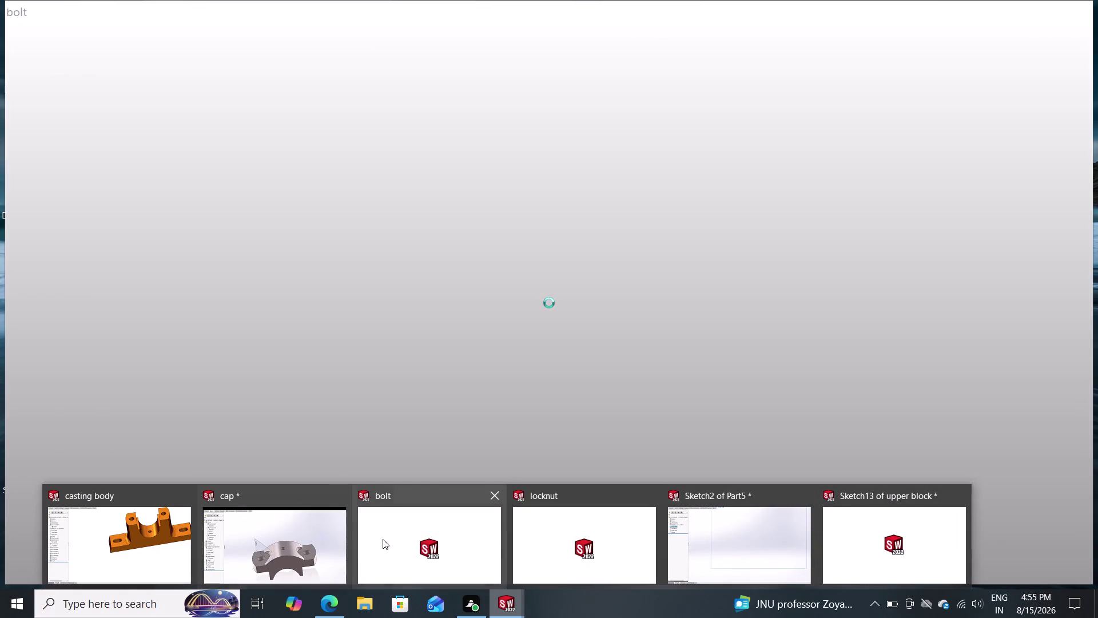
Switch from the Part5 sketch to the 'Sketch13 of upper block' window via the taskbar.
click(722, 534)
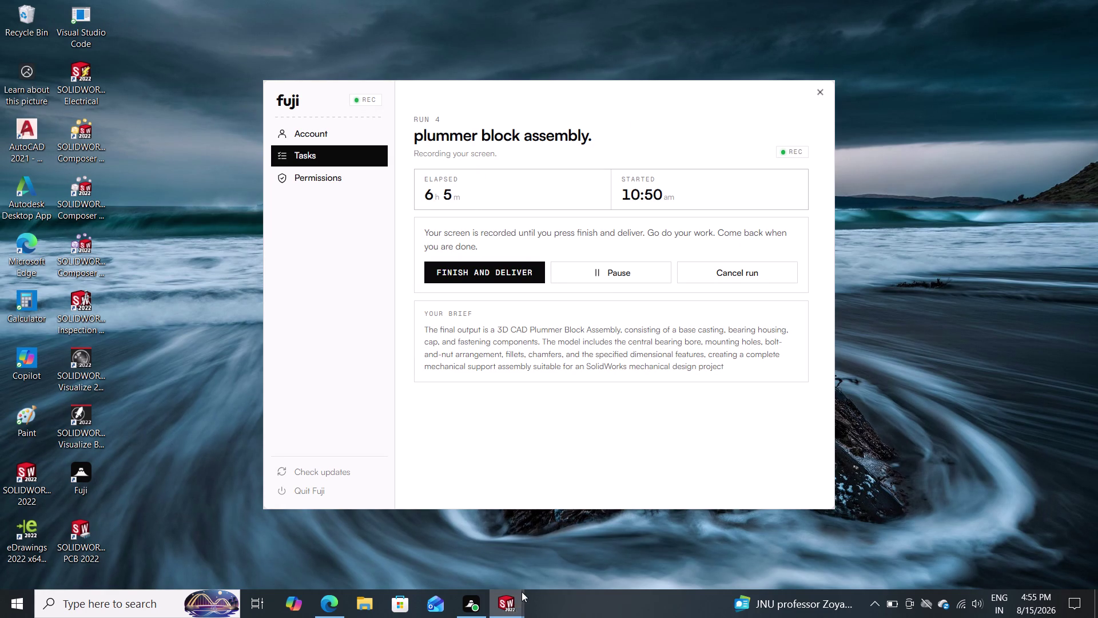
click(509, 603)
double_click(747, 533)
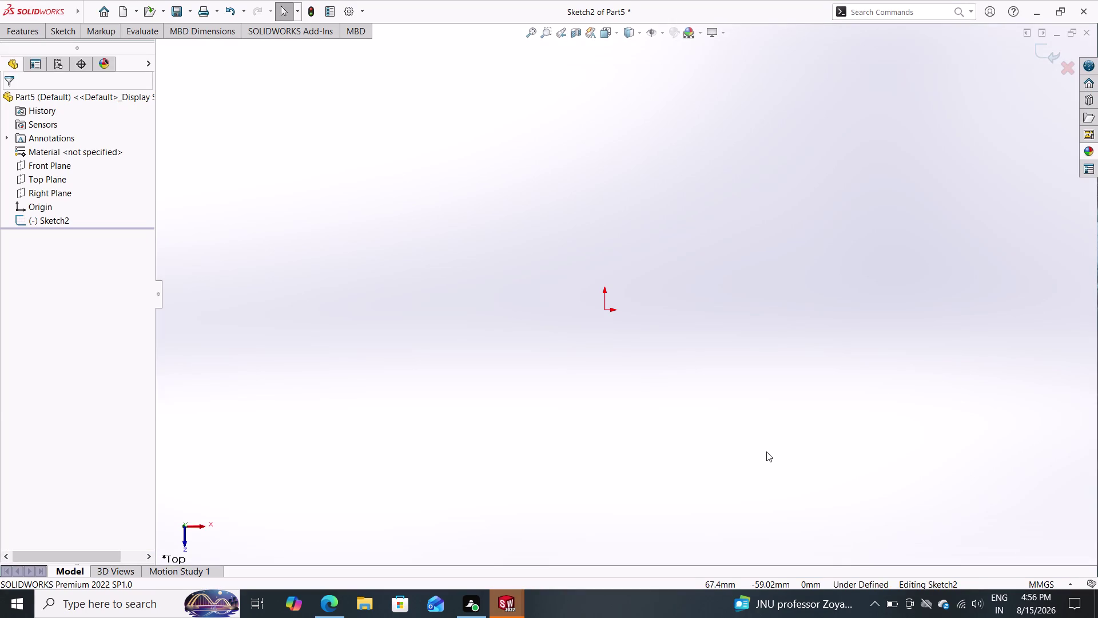
click(525, 612)
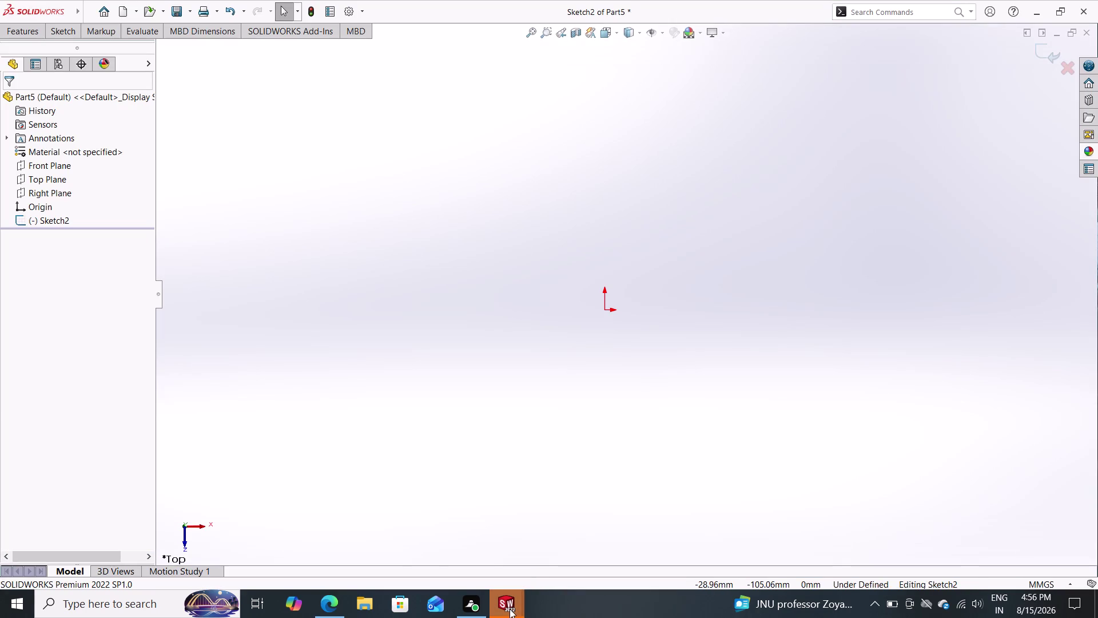
click(510, 608)
click(706, 545)
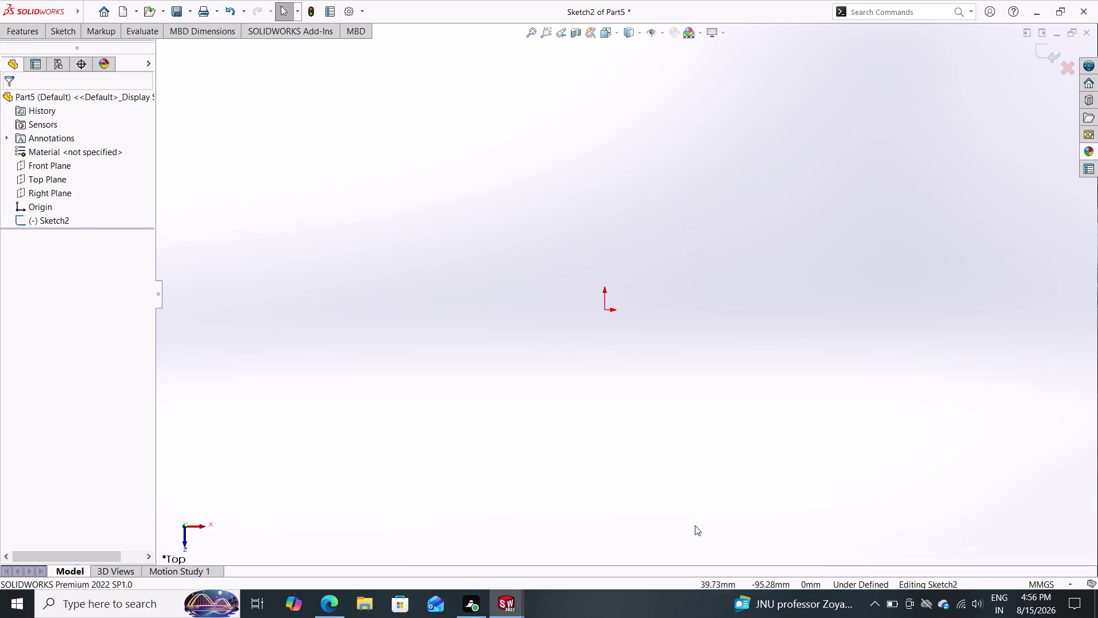
scroll(down, 3)
scroll(up, 3)
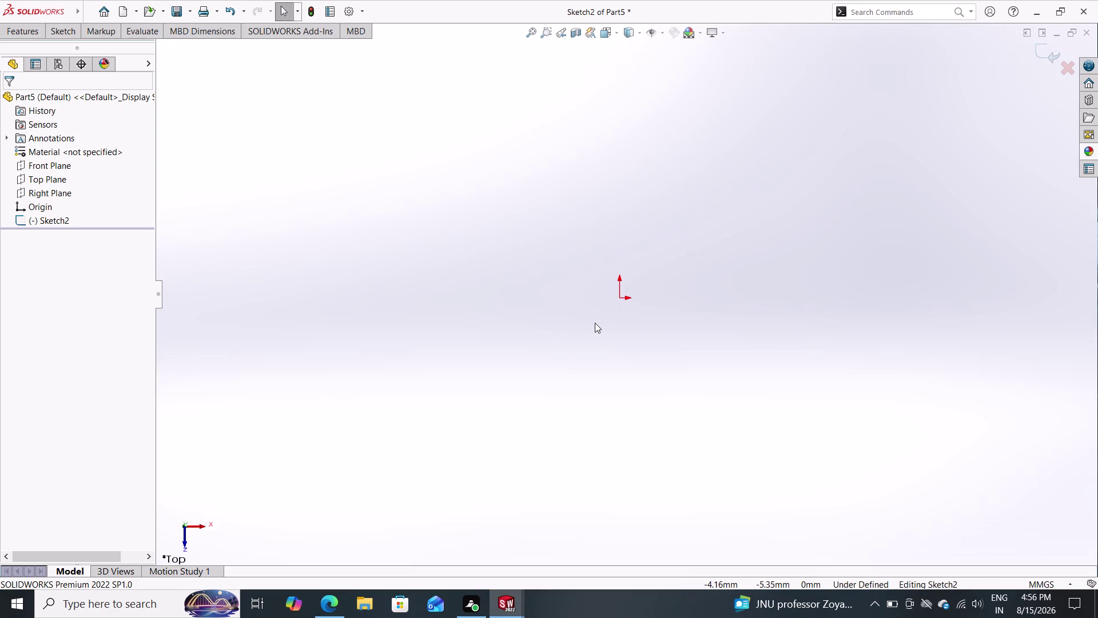
double_click(512, 610)
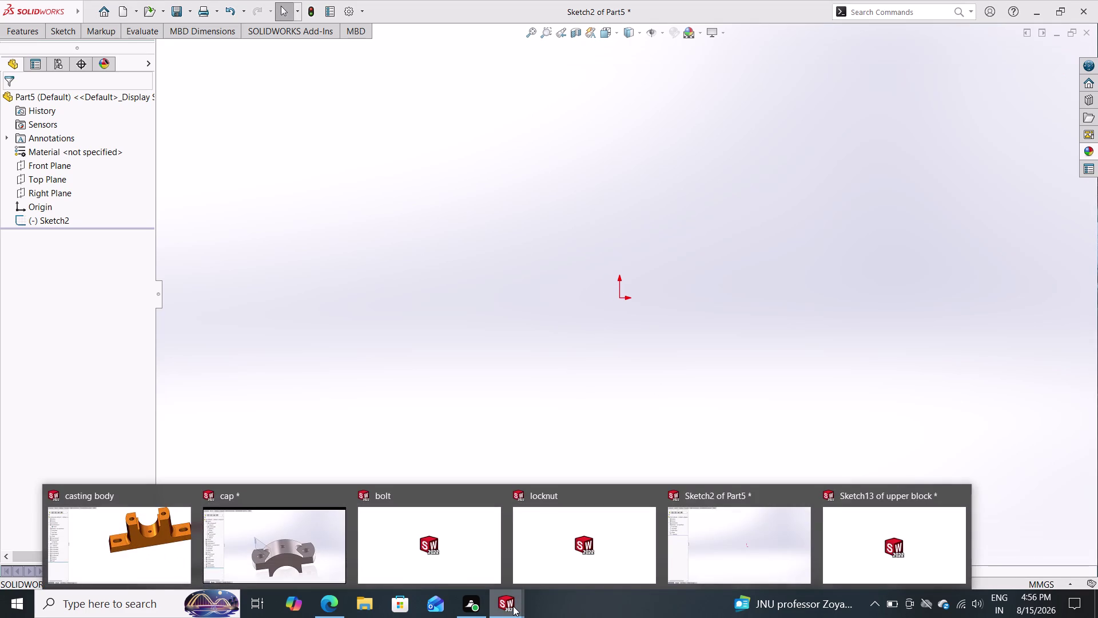
click(735, 523)
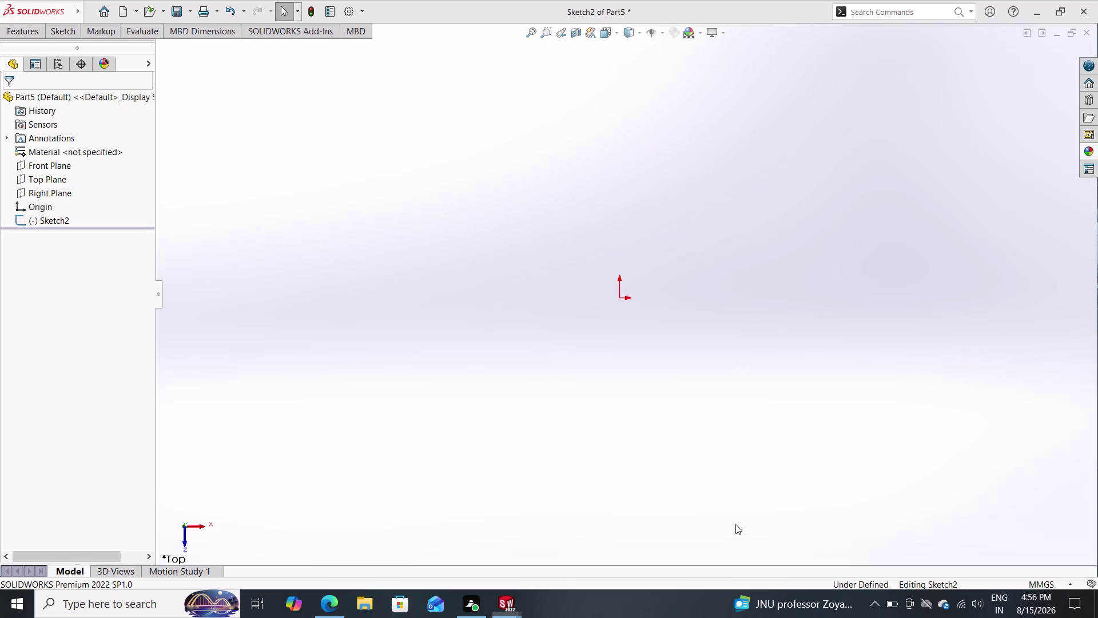
double_click(521, 603)
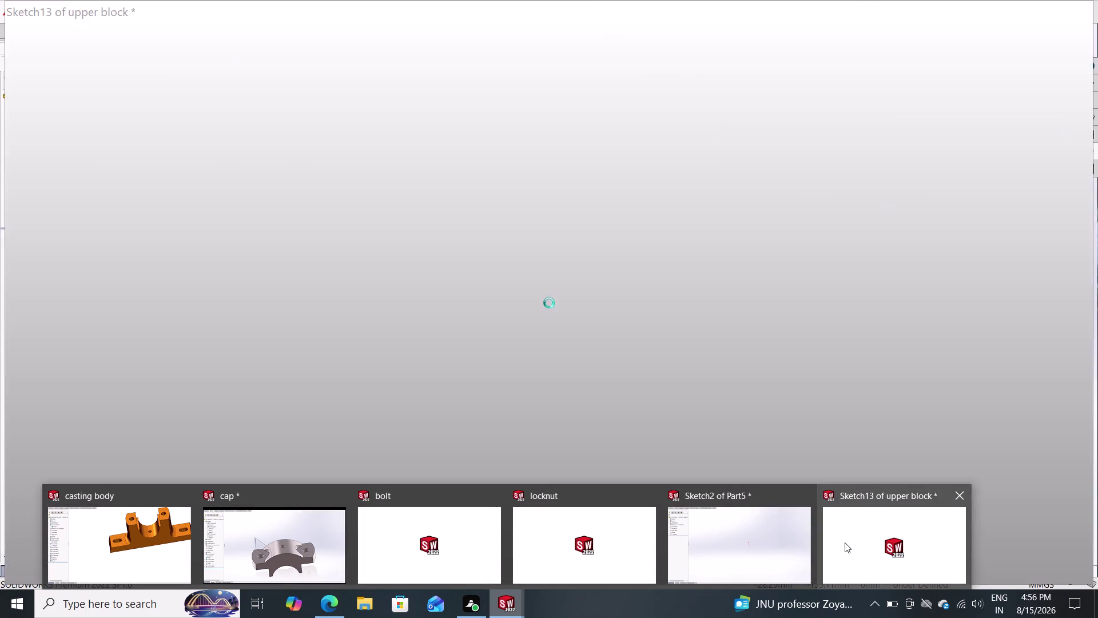
click(845, 542)
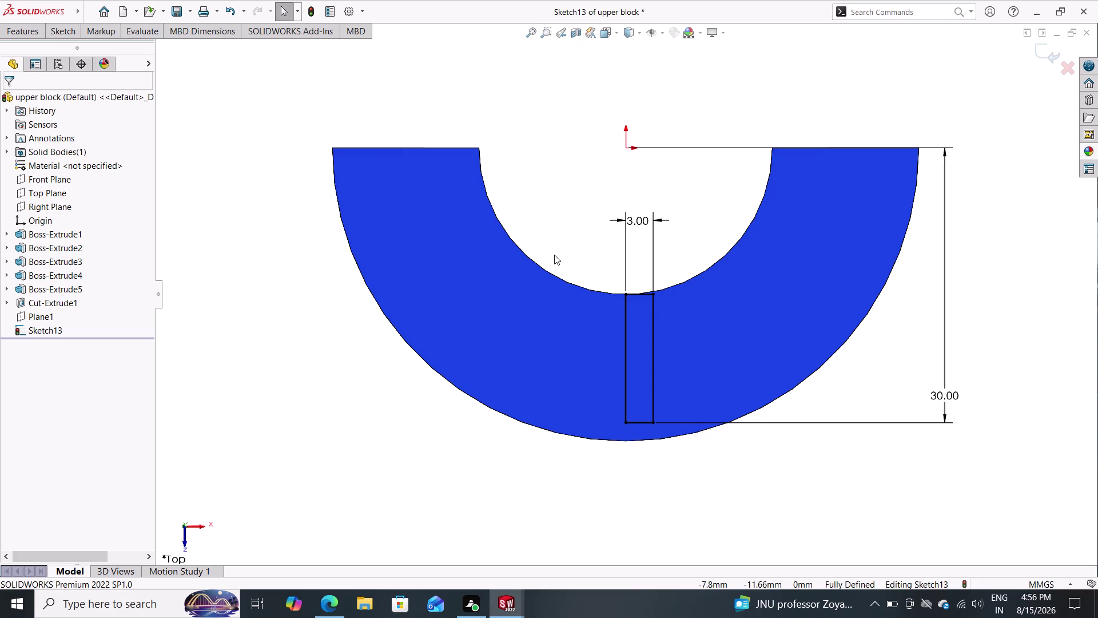
double_click(14, 30)
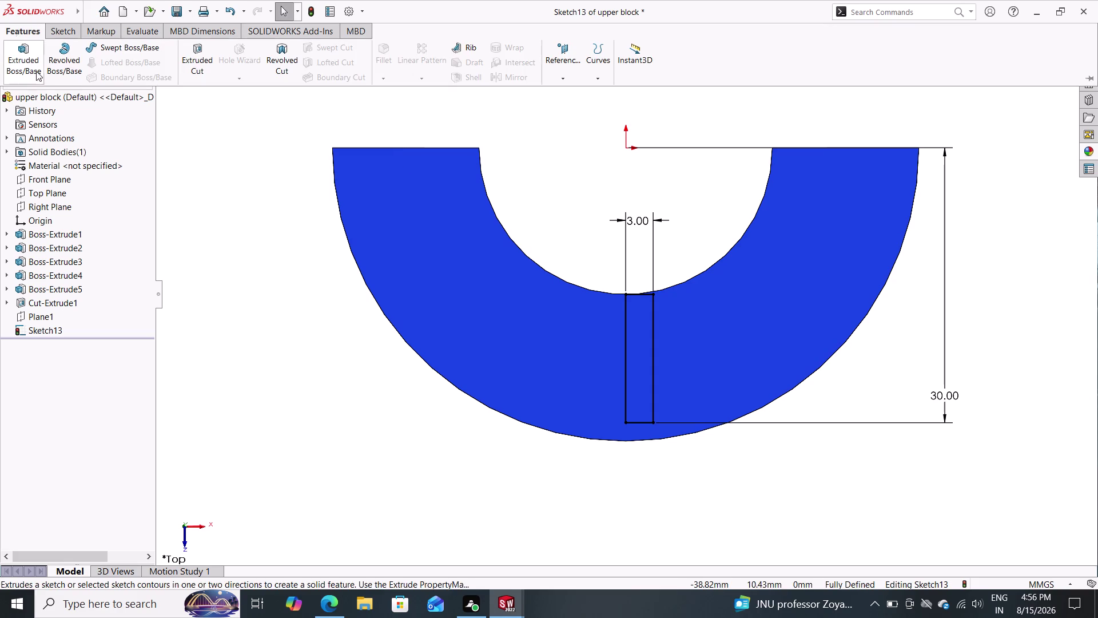
double_click(64, 63)
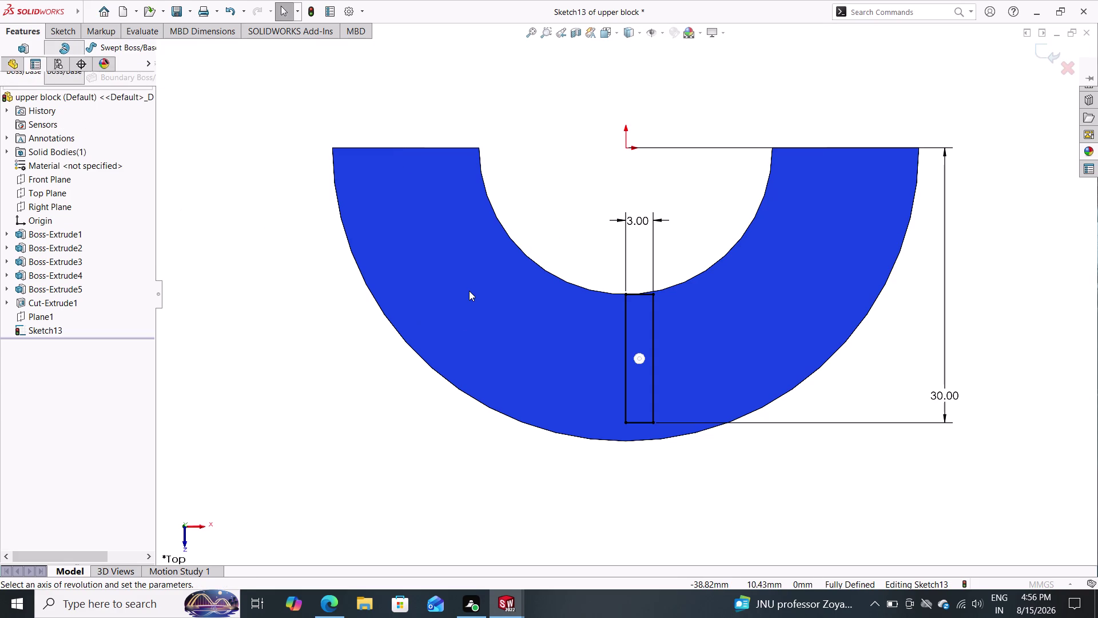
double_click(623, 334)
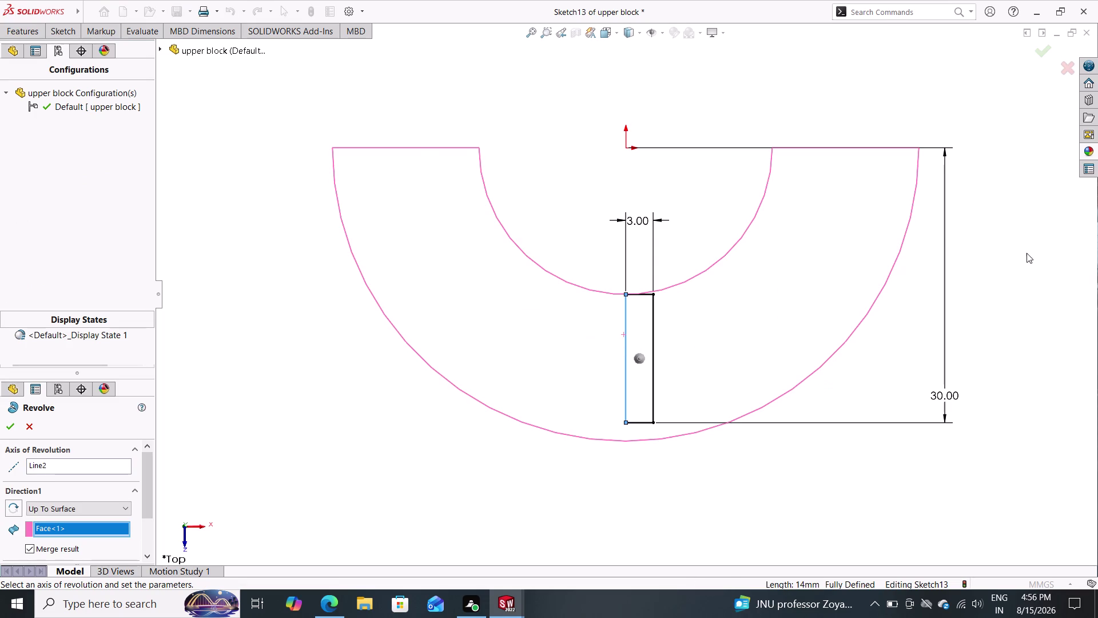
middle_drag(1028, 251, 999, 274)
scroll(up, 3)
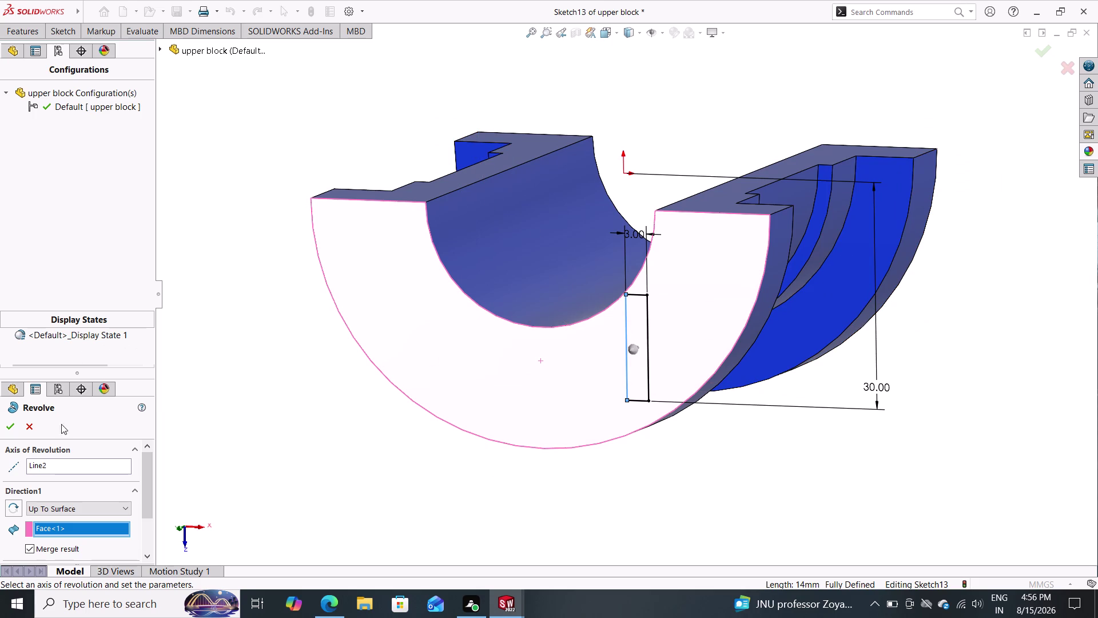
drag(148, 481, 153, 526)
click(153, 526)
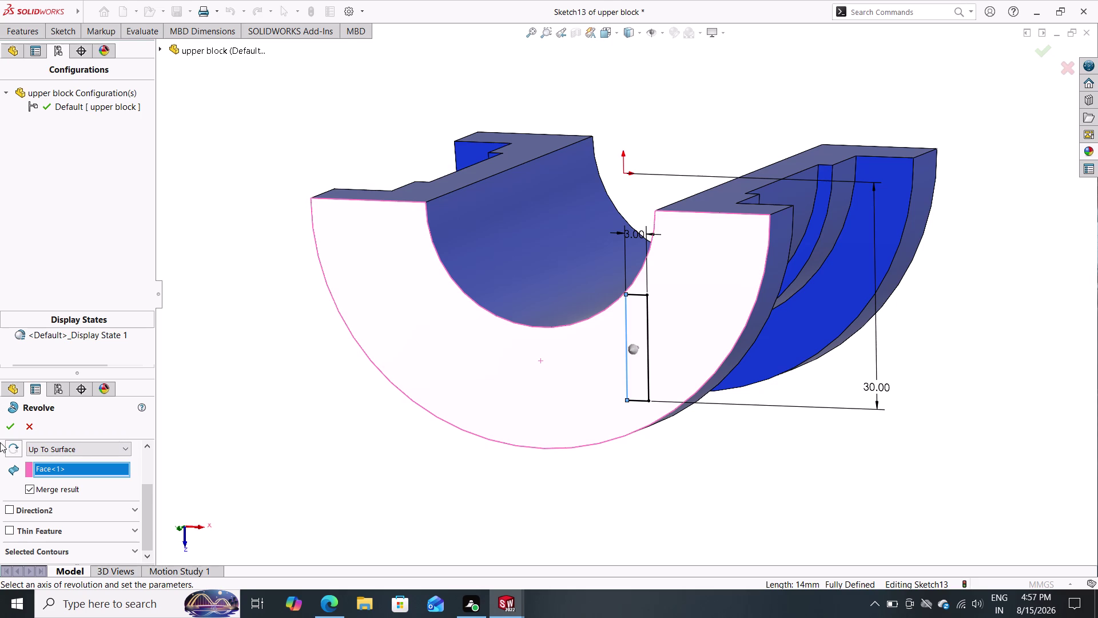
click(15, 427)
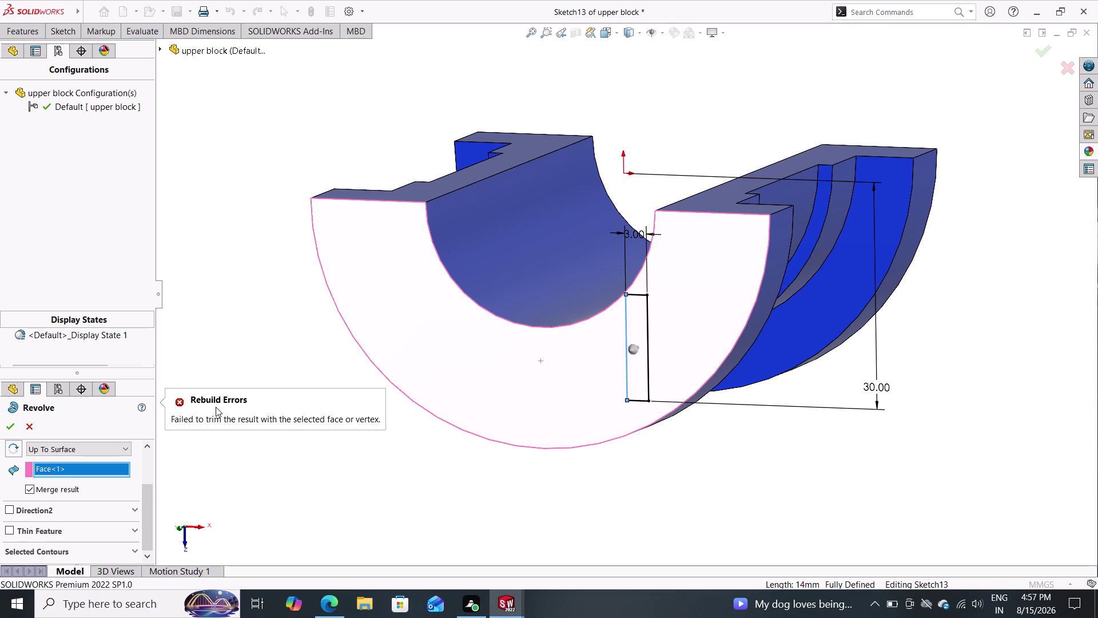
double_click(26, 422)
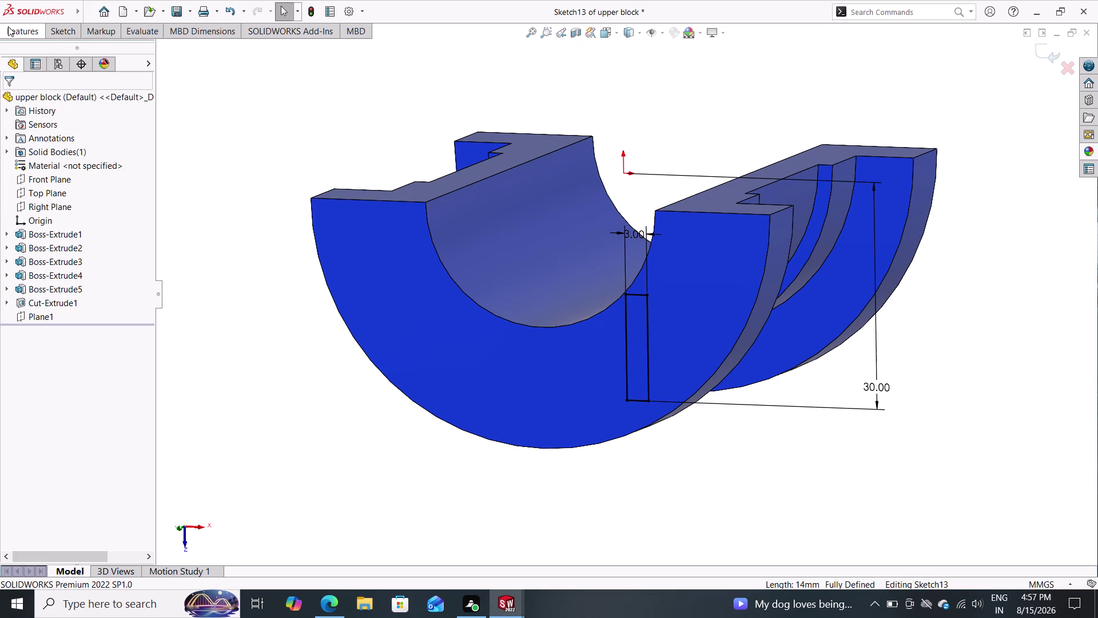
Revolve the sketch a full 360° about Line2 to form the stud, then orbit to inspect it.
click(8, 27)
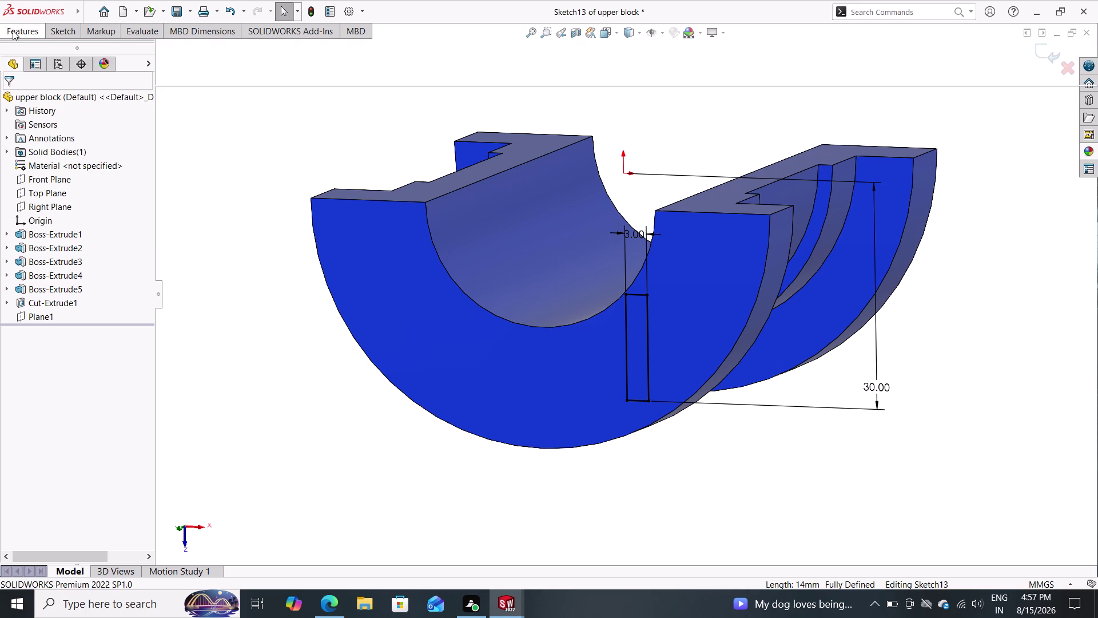
click(49, 52)
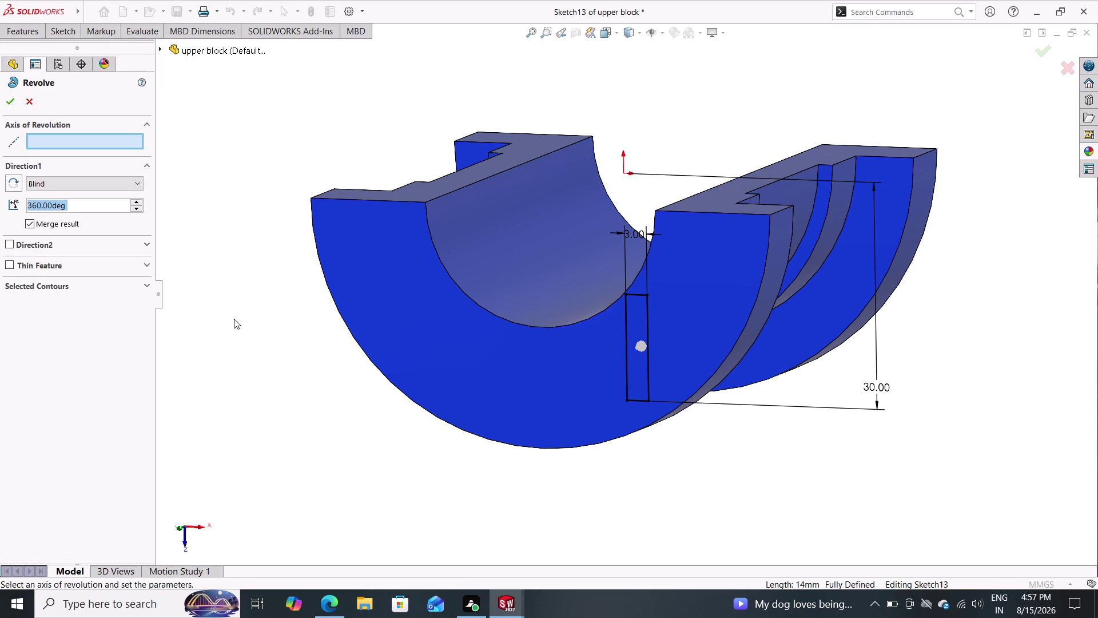
click(626, 353)
double_click(12, 102)
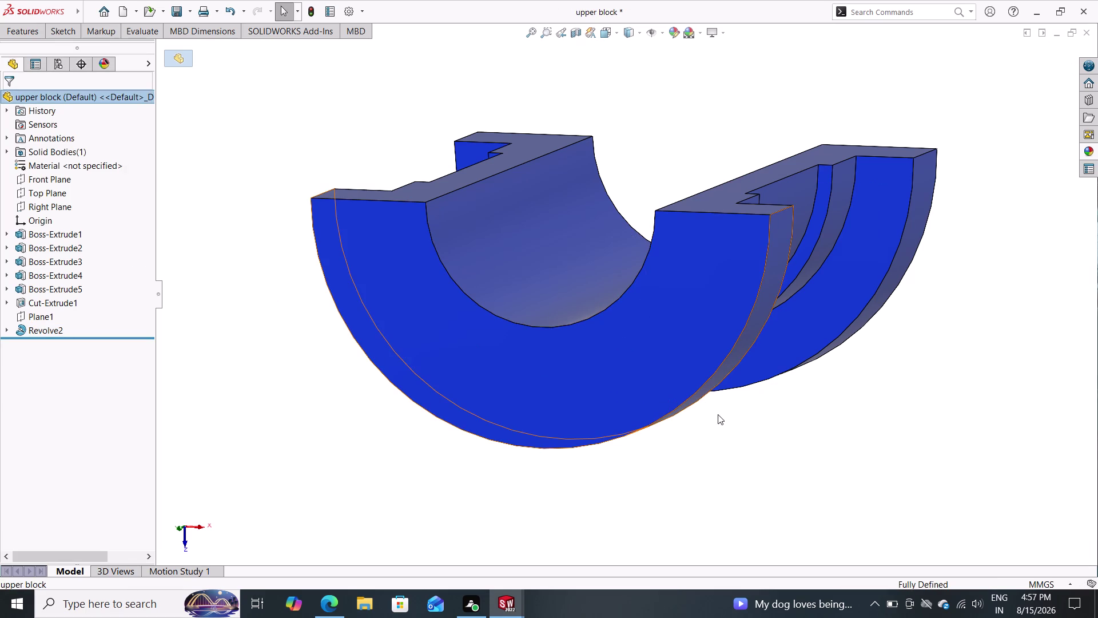
middle_drag(705, 399, 681, 482)
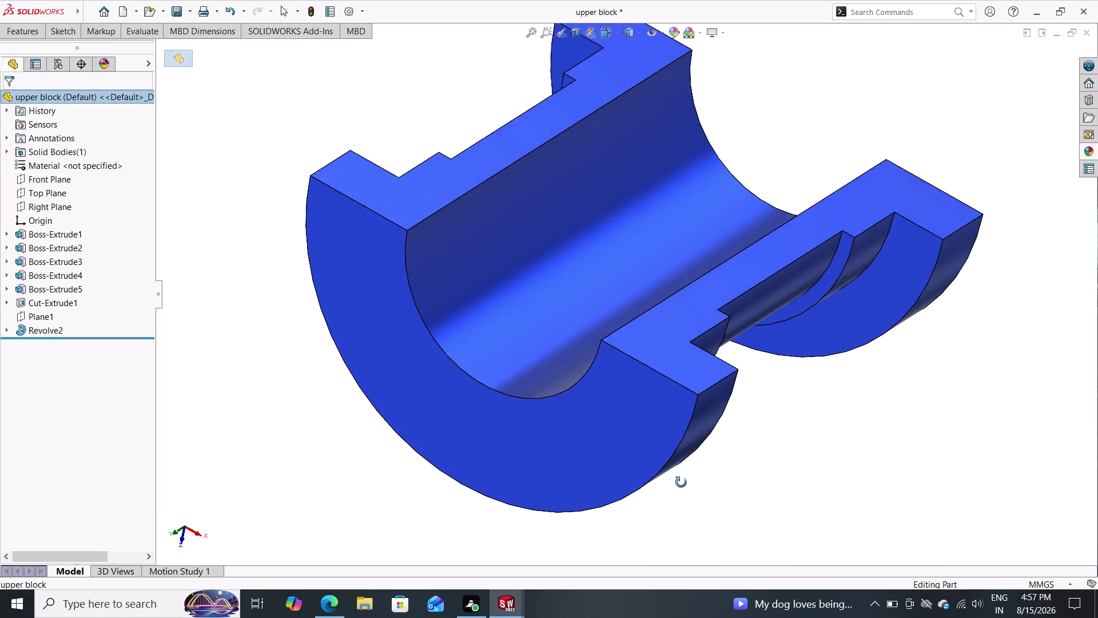
middle_drag(681, 483, 661, 415)
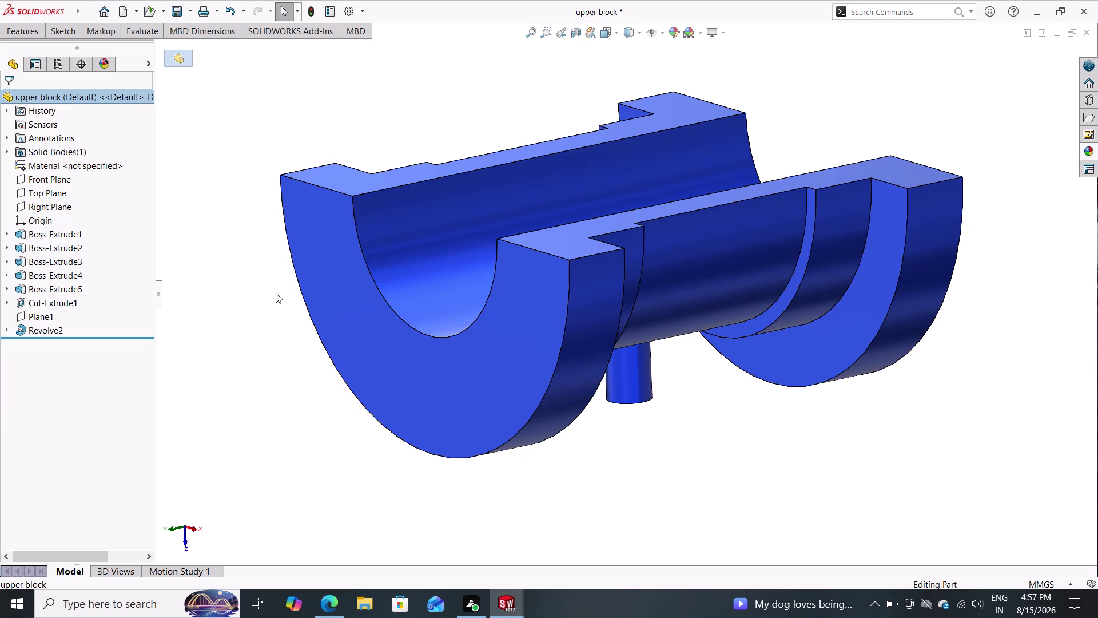
middle_drag(263, 291, 414, 262)
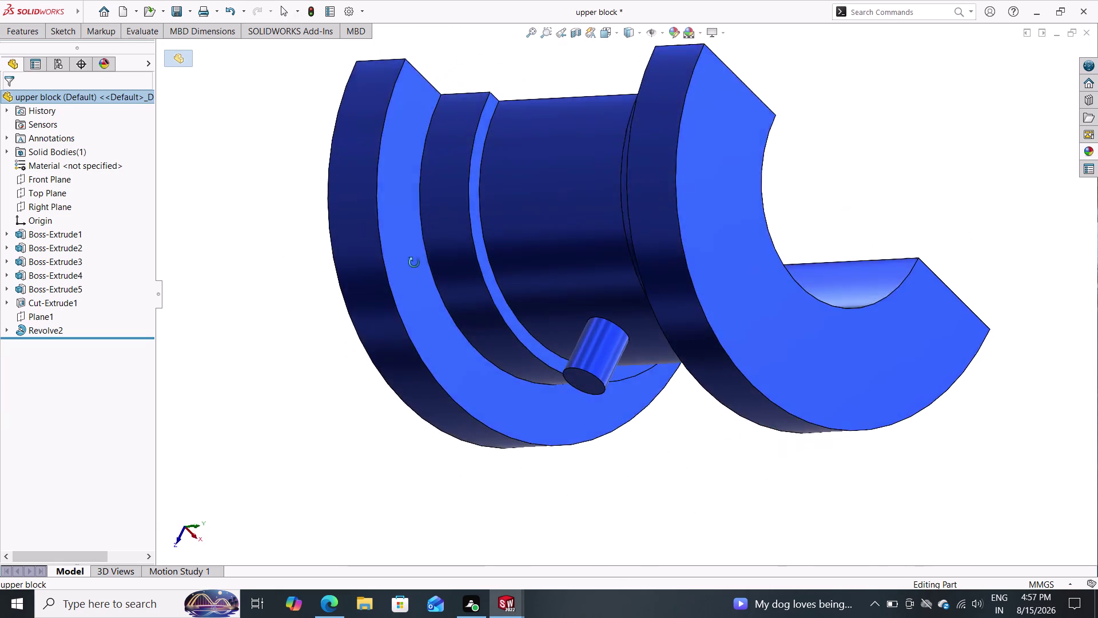
middle_drag(414, 262, 365, 236)
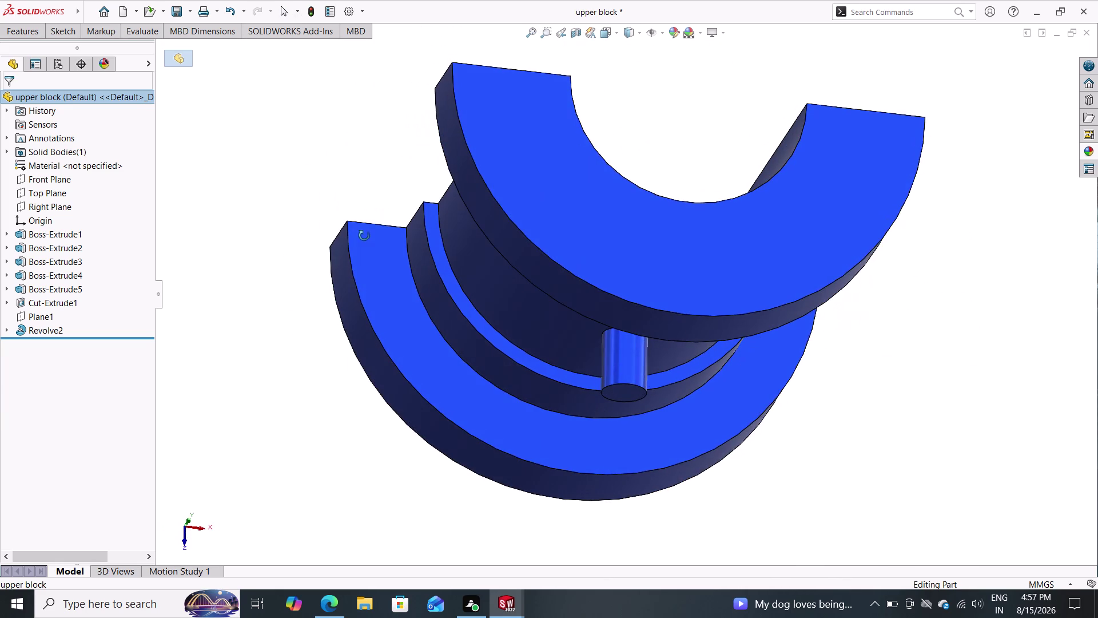
middle_drag(364, 236, 362, 258)
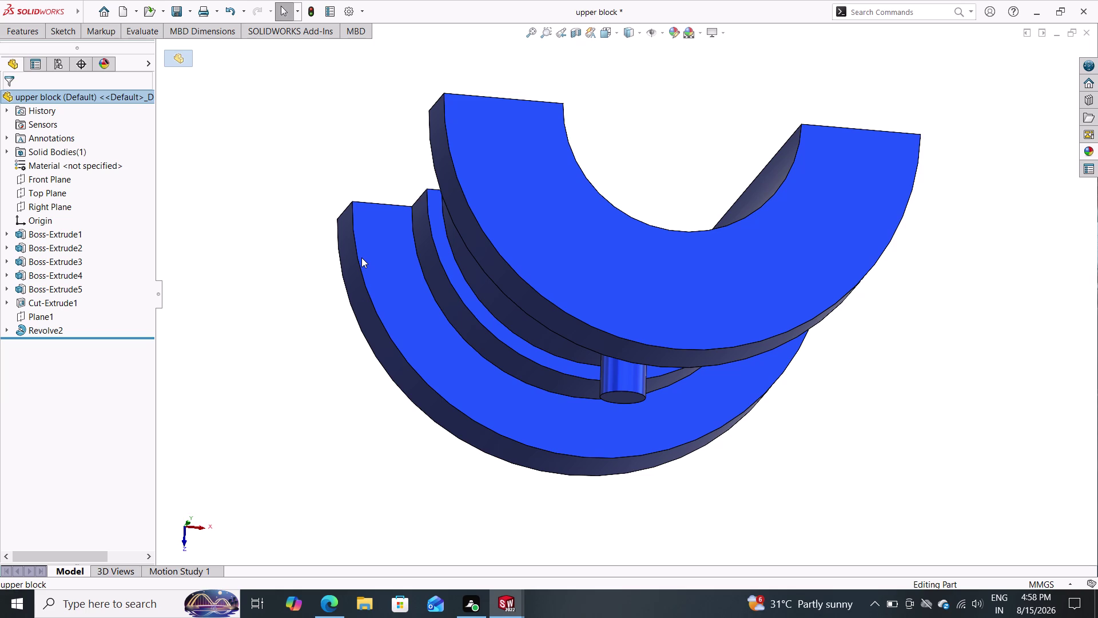
click(1090, 149)
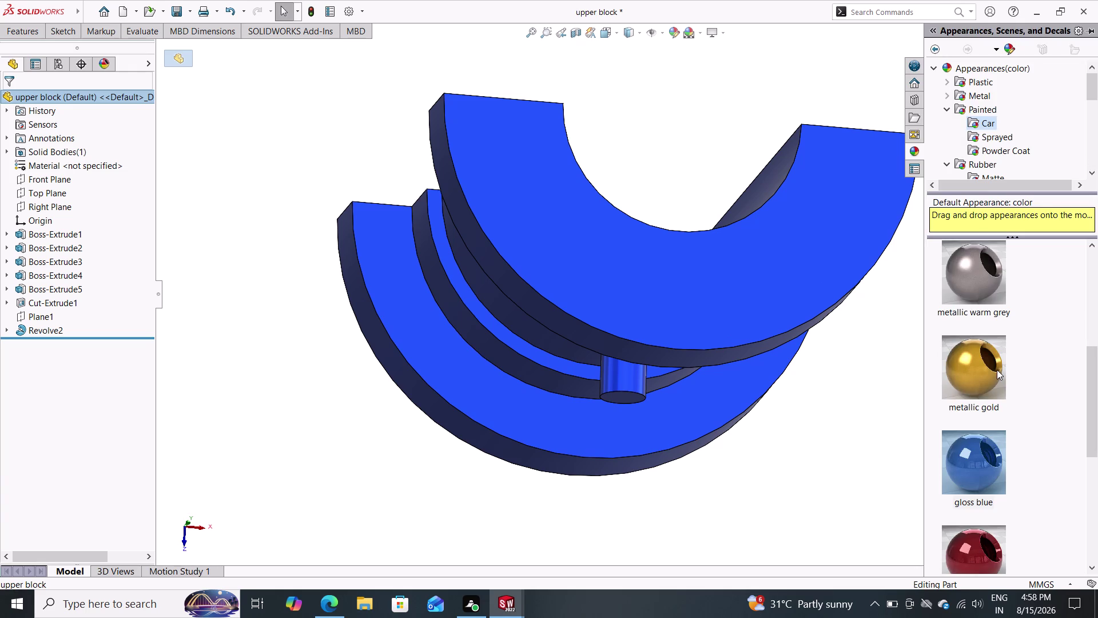
Scroll the appearances library and try dragging steel grey onto the upper block.
scroll(down, 3)
scroll(up, 3)
scroll(down, 3)
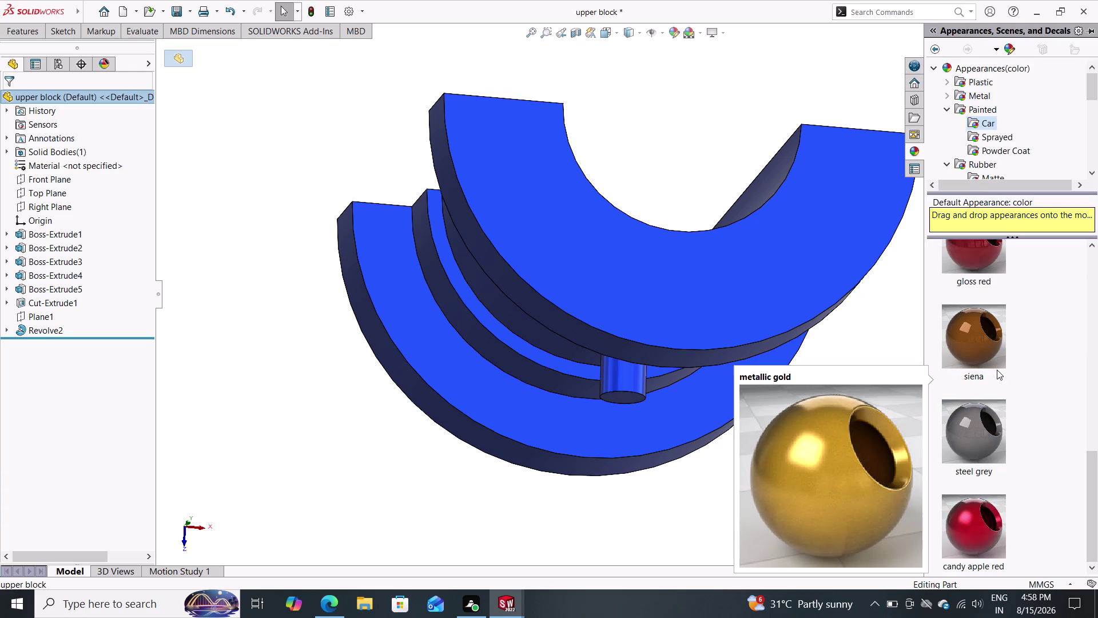
scroll(down, 3)
scroll(down, 3)
scroll(down, 3)
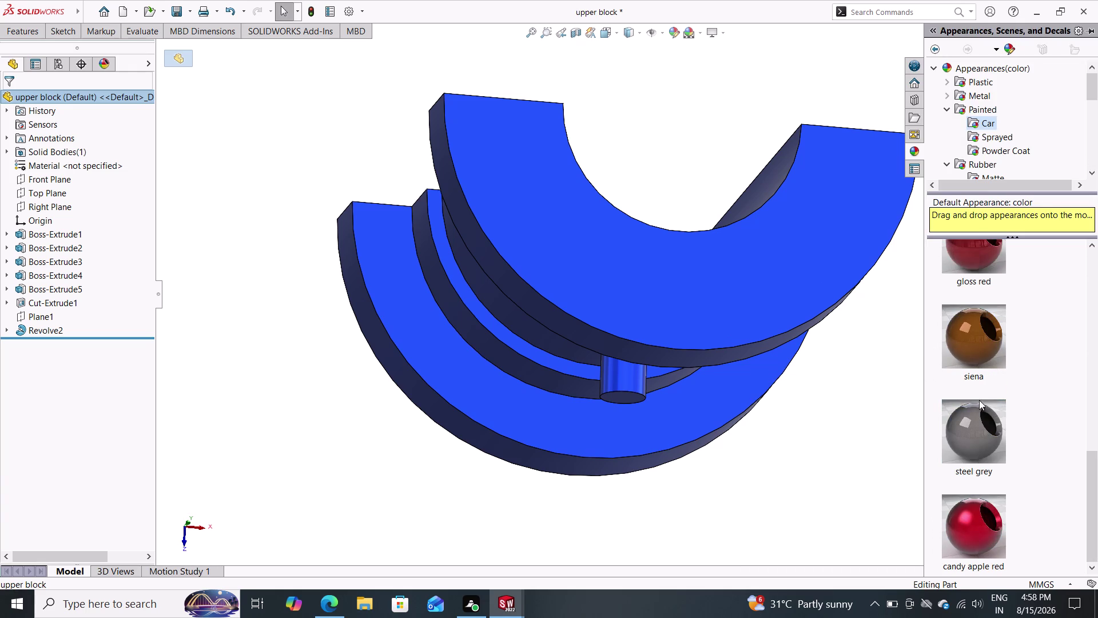
scroll(up, 3)
scroll(down, 3)
drag(984, 347, 724, 308)
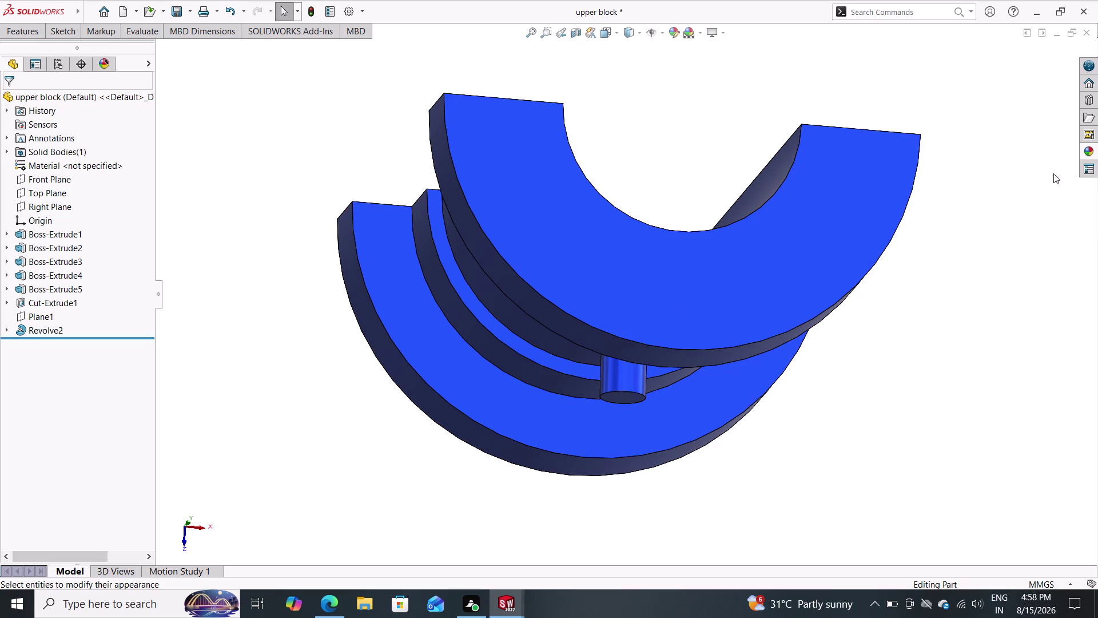
Reopen the appearances library and retry dropping steel grey onto the block.
drag(1091, 148, 989, 191)
drag(967, 195, 933, 219)
click(1084, 149)
drag(1084, 150, 922, 191)
click(922, 191)
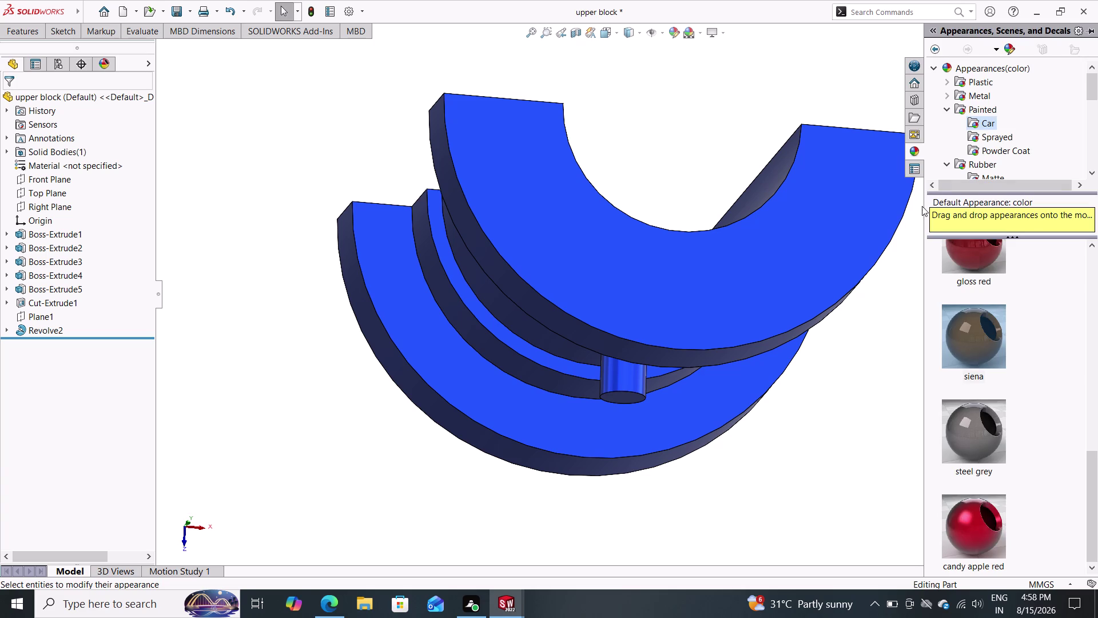
scroll(down, 3)
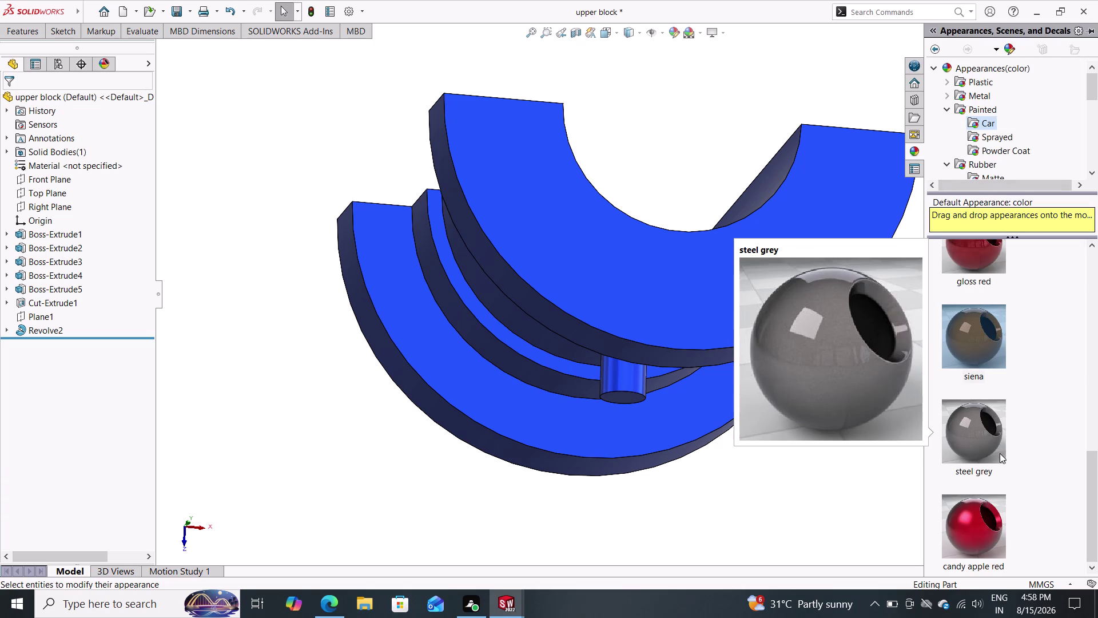
drag(975, 427, 811, 404)
drag(795, 400, 728, 322)
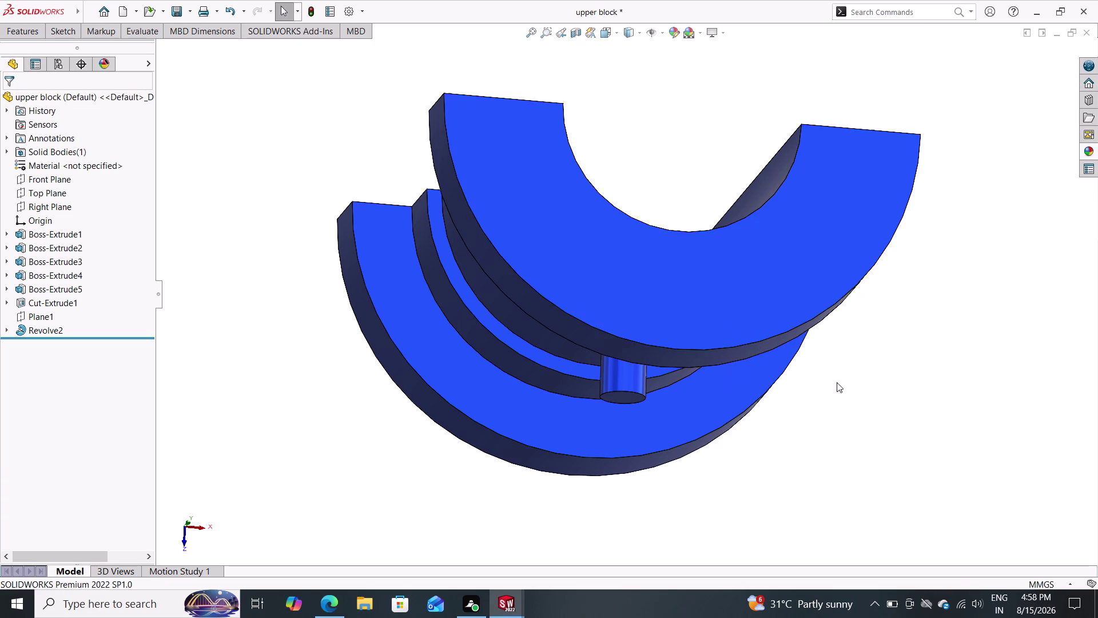
Apply the steel grey finish to the whole upper block body and view the bore.
click(1091, 151)
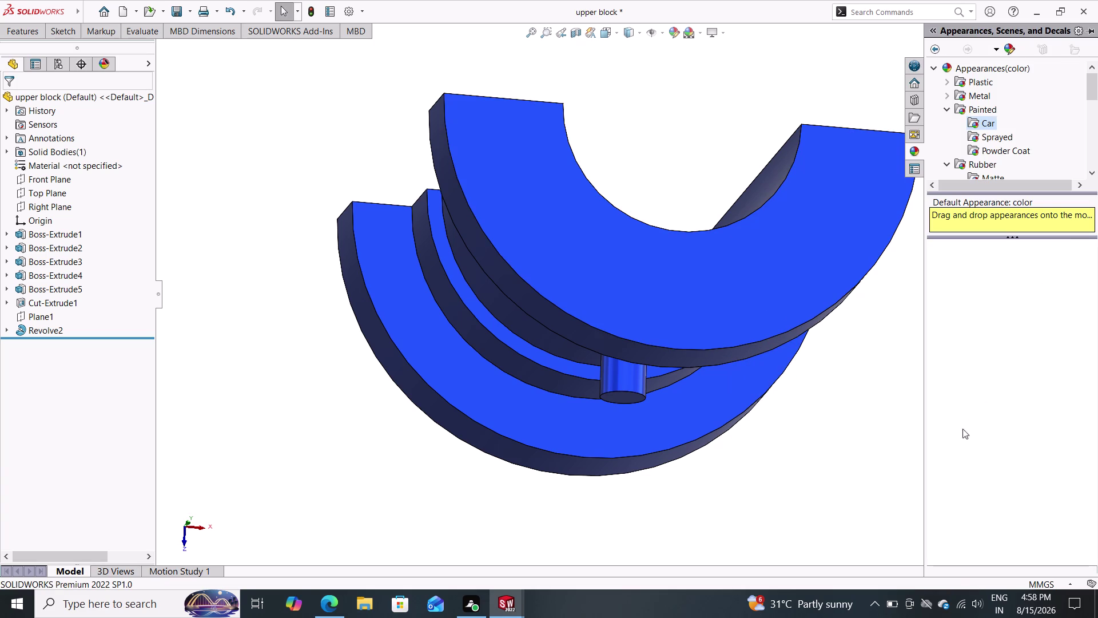
click(970, 442)
drag(969, 442, 809, 356)
click(809, 357)
double_click(1087, 154)
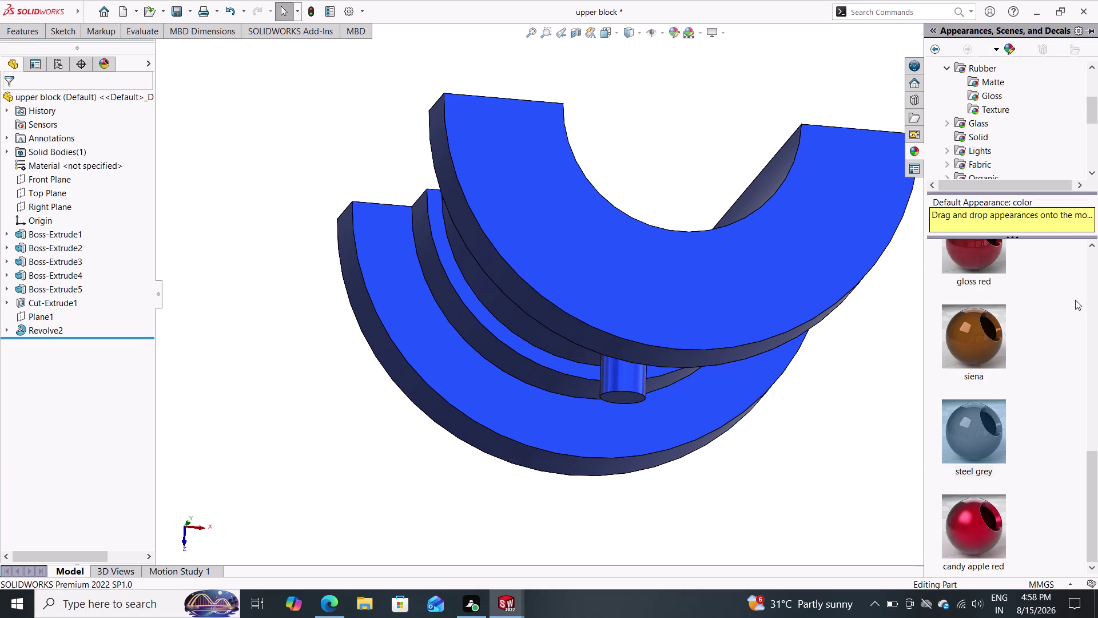
click(981, 429)
drag(980, 429, 871, 394)
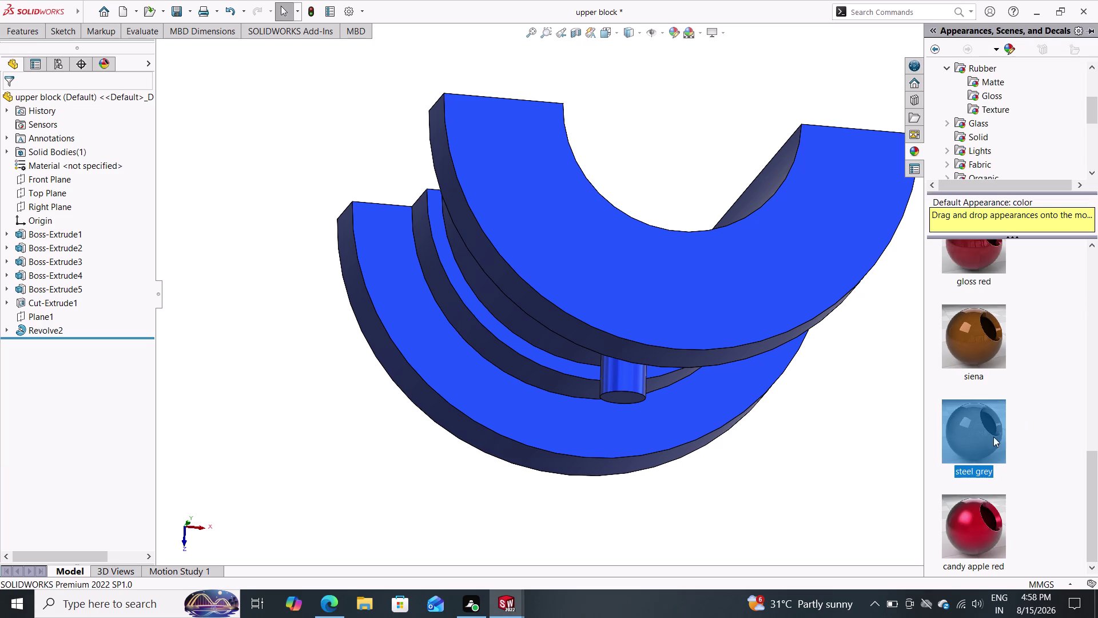
drag(975, 433, 760, 302)
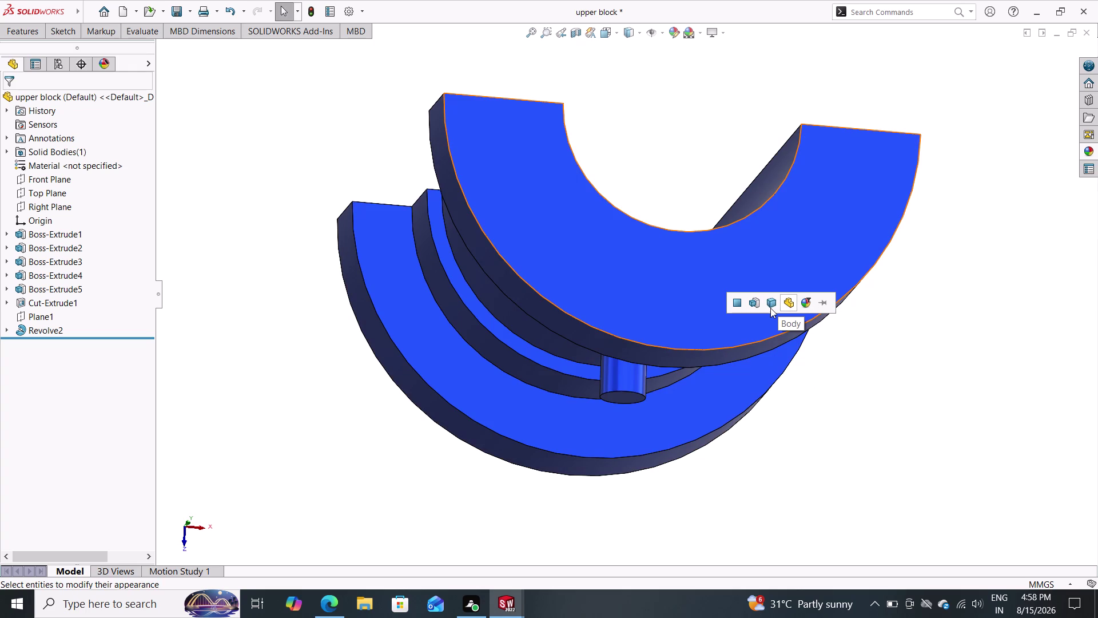
click(770, 308)
middle_drag(965, 298, 915, 403)
Browse the sprayed paint, powder coat, rubber, glass and solid colour categories.
click(1091, 149)
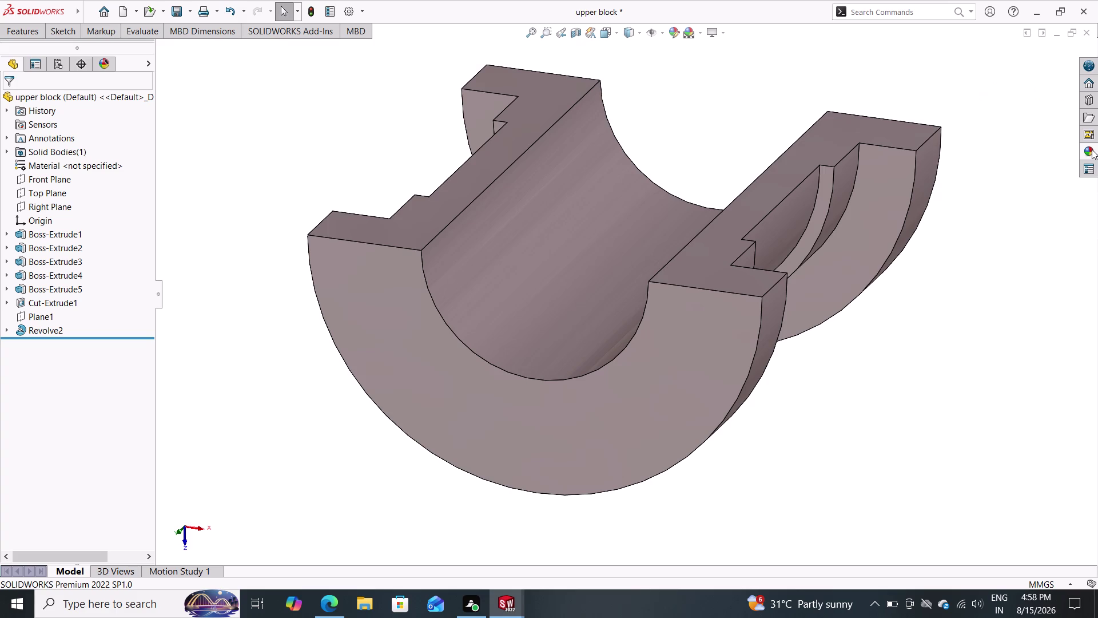
scroll(down, 3)
scroll(up, 3)
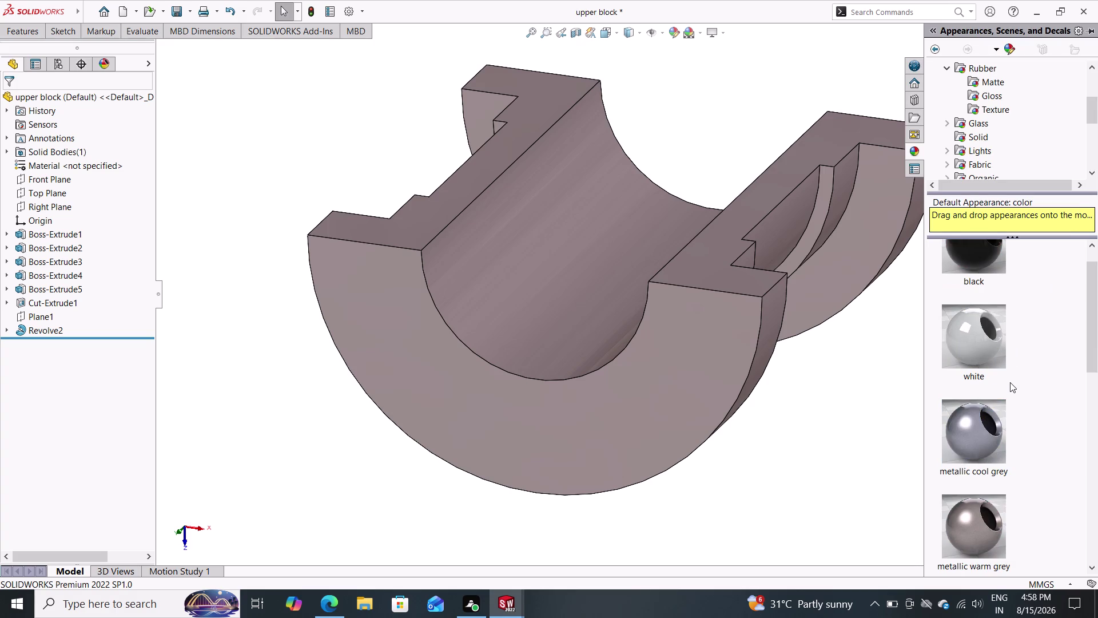
scroll(up, 3)
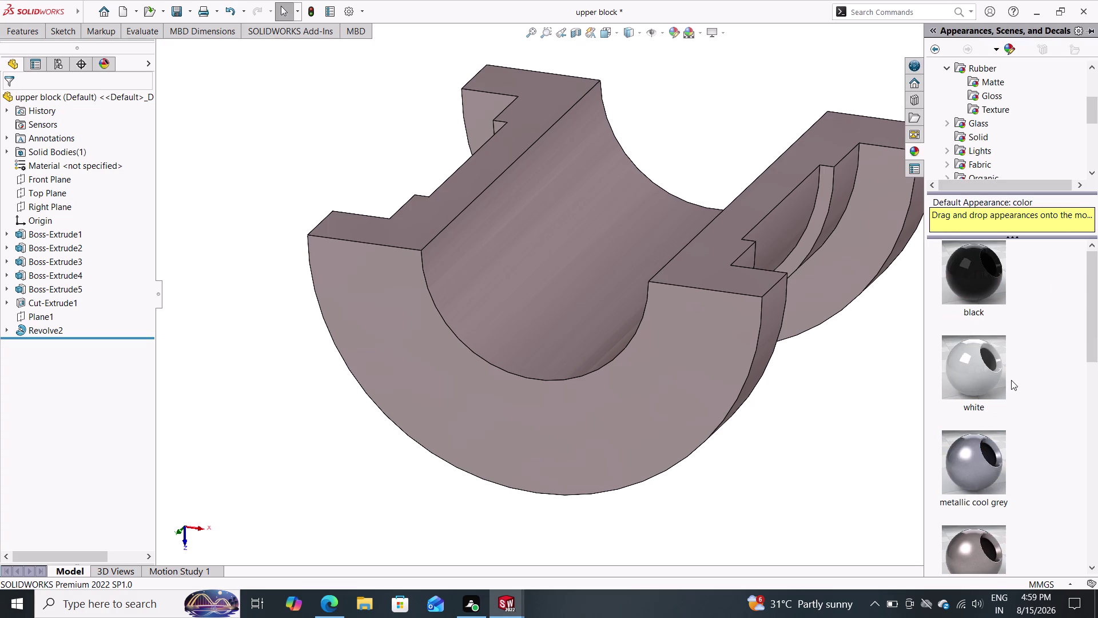
scroll(down, 3)
scroll(up, 3)
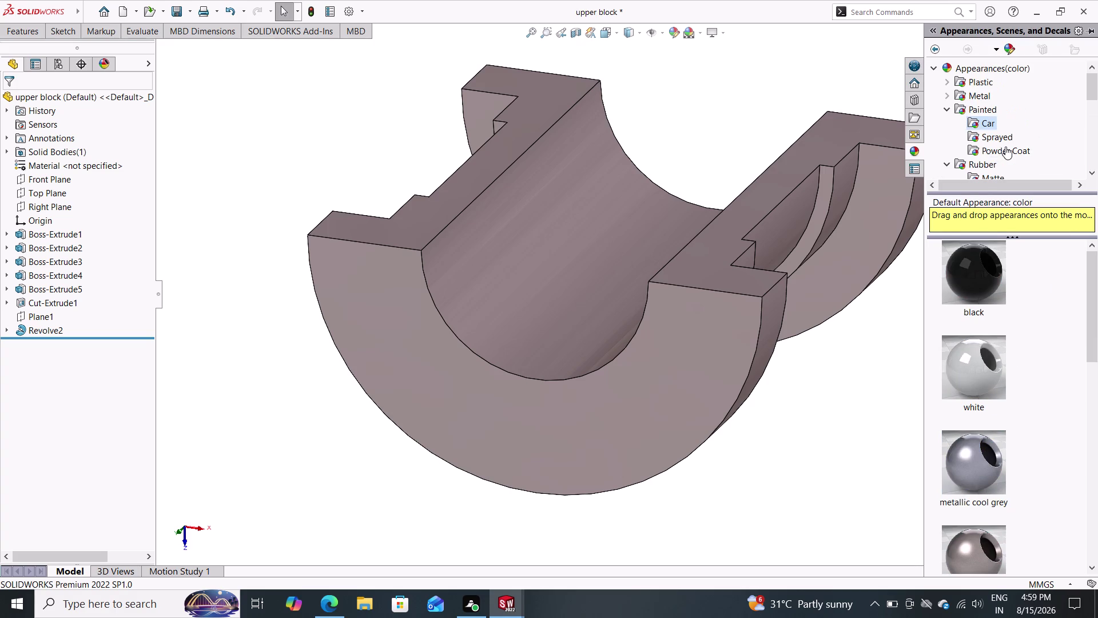
click(1005, 139)
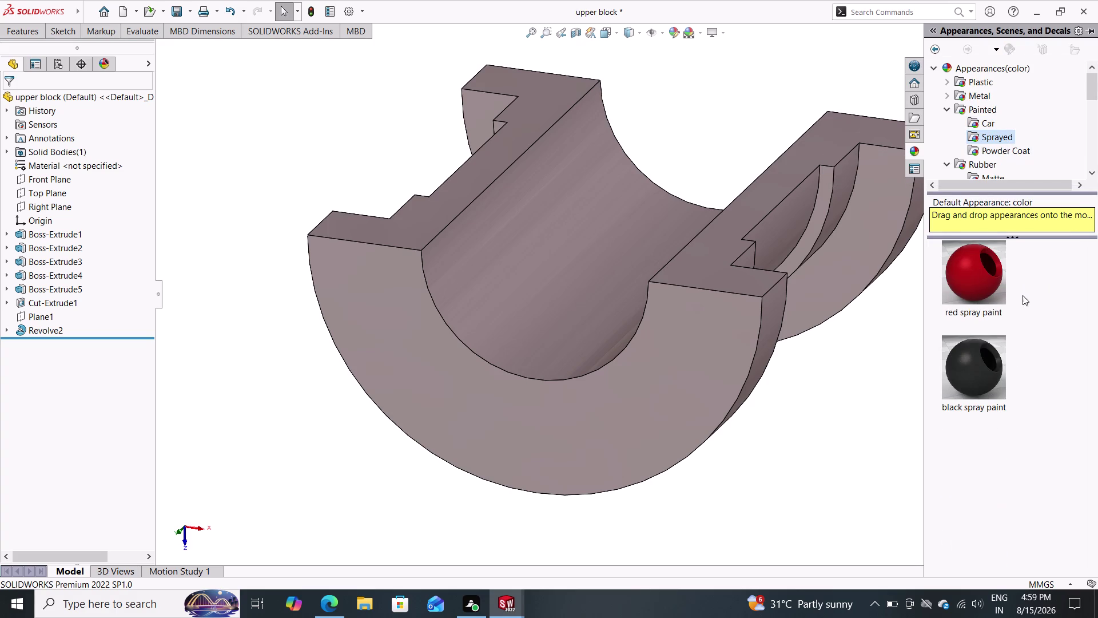
double_click(1021, 147)
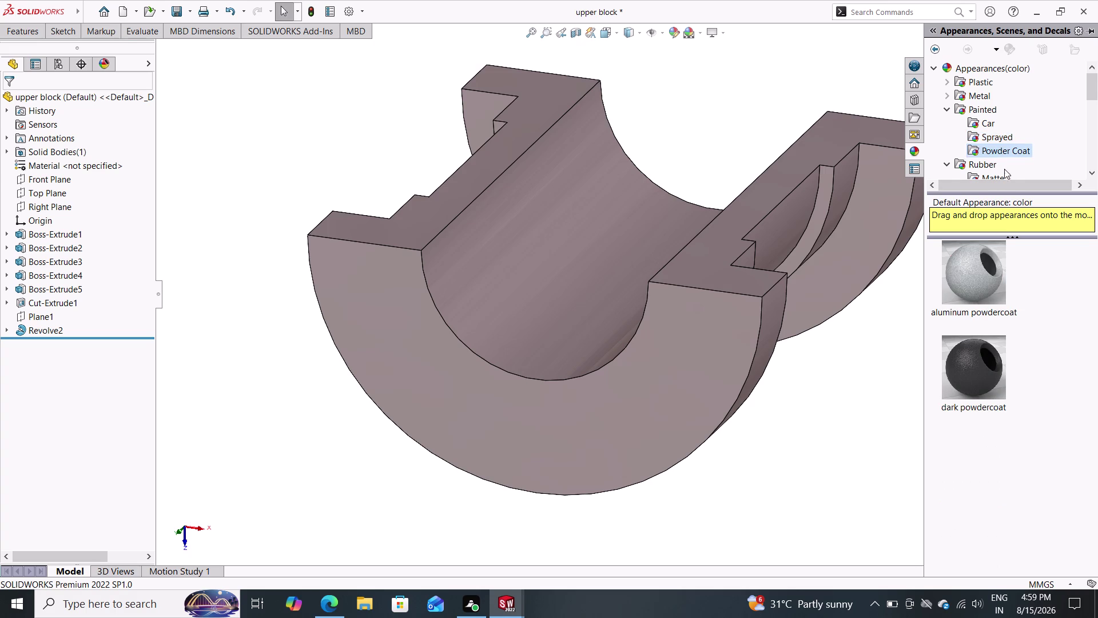
click(989, 166)
scroll(down, 3)
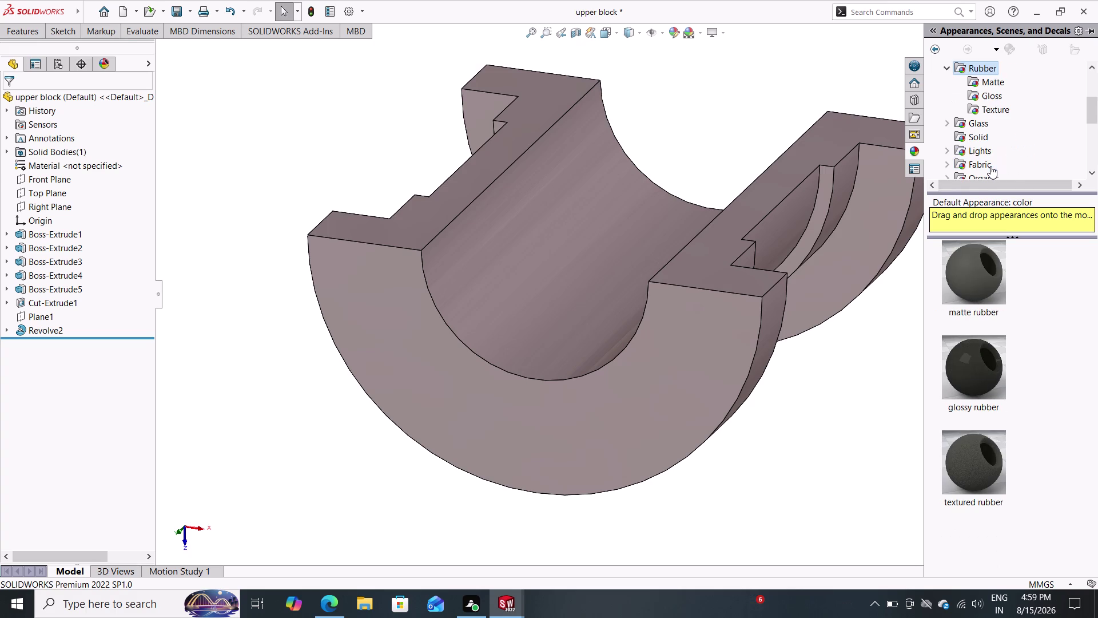
click(986, 125)
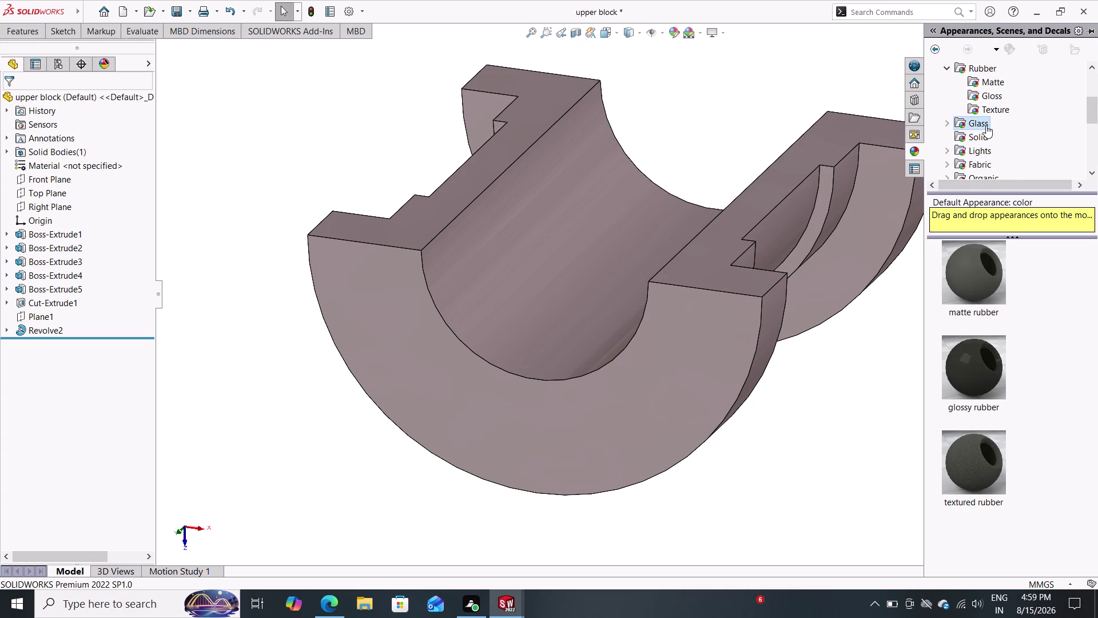
double_click(983, 138)
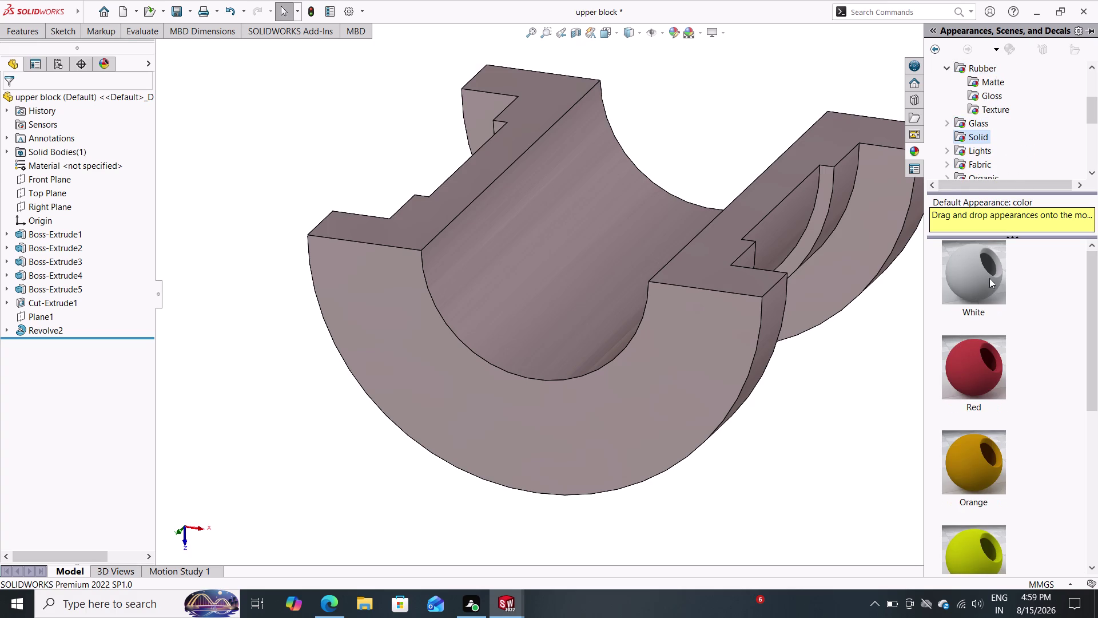
scroll(down, 3)
scroll(down, 3)
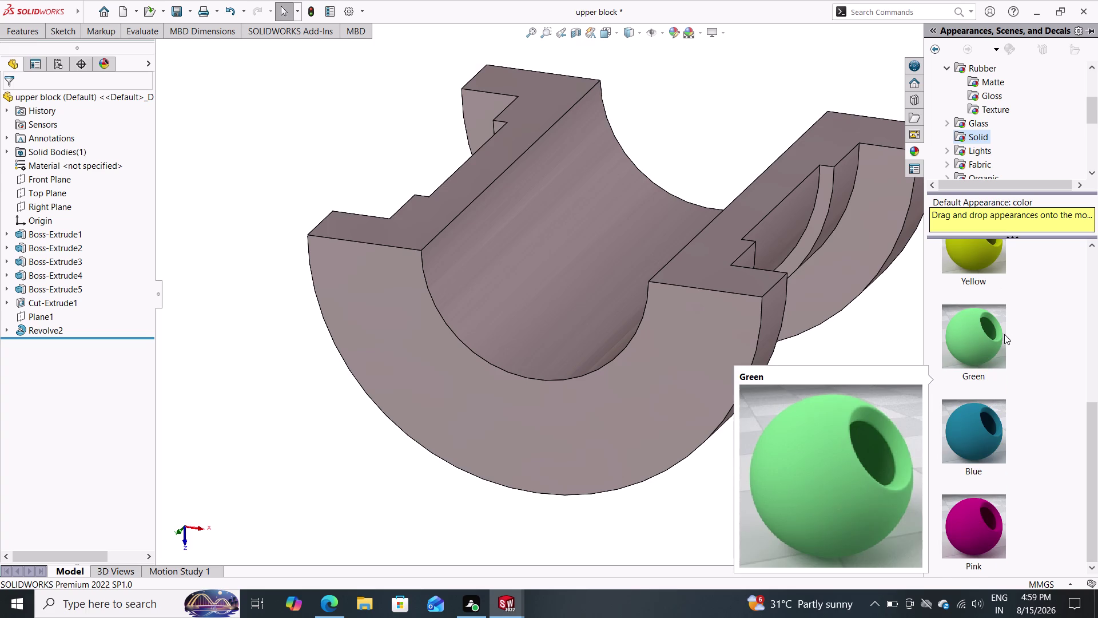
Drop Green onto the bore face only, then undo it.
drag(990, 332, 856, 324)
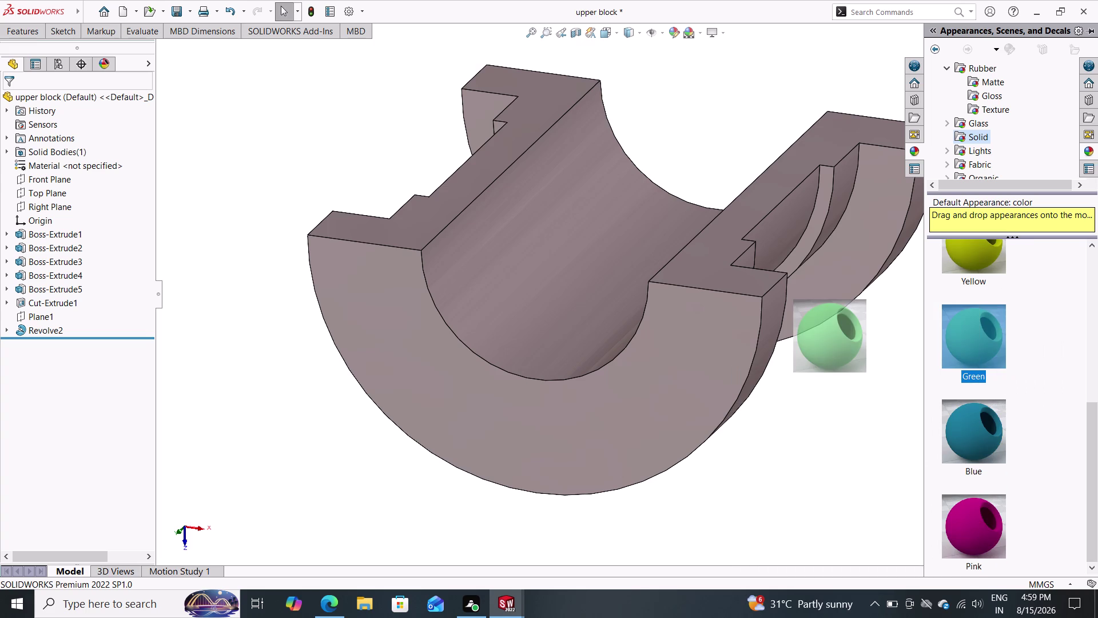
drag(856, 325, 633, 325)
click(634, 325)
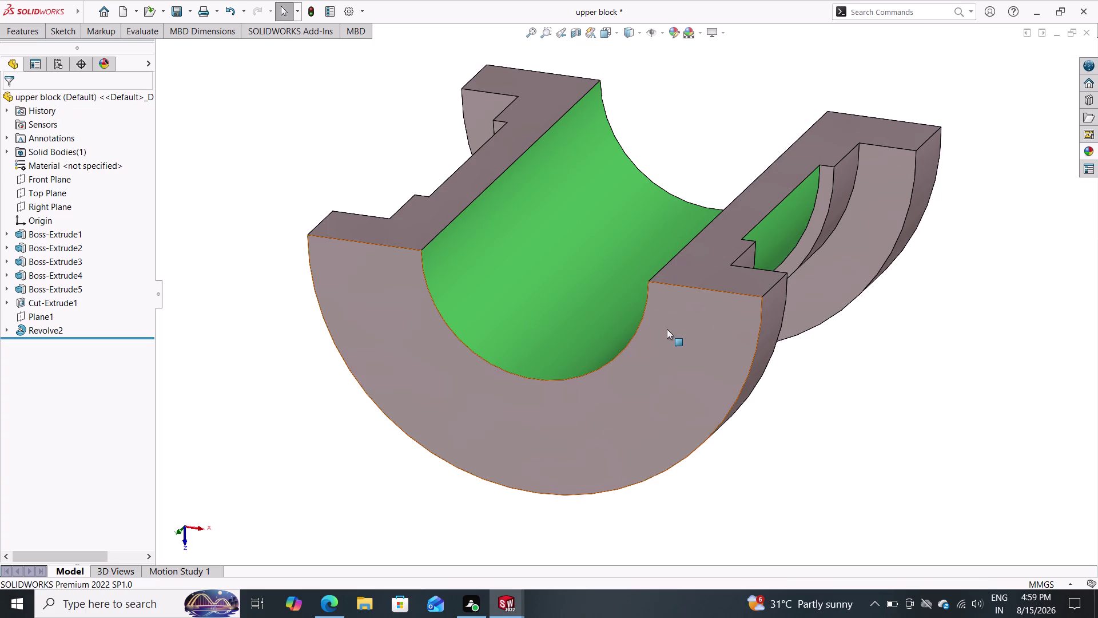
key(ctrl+z)
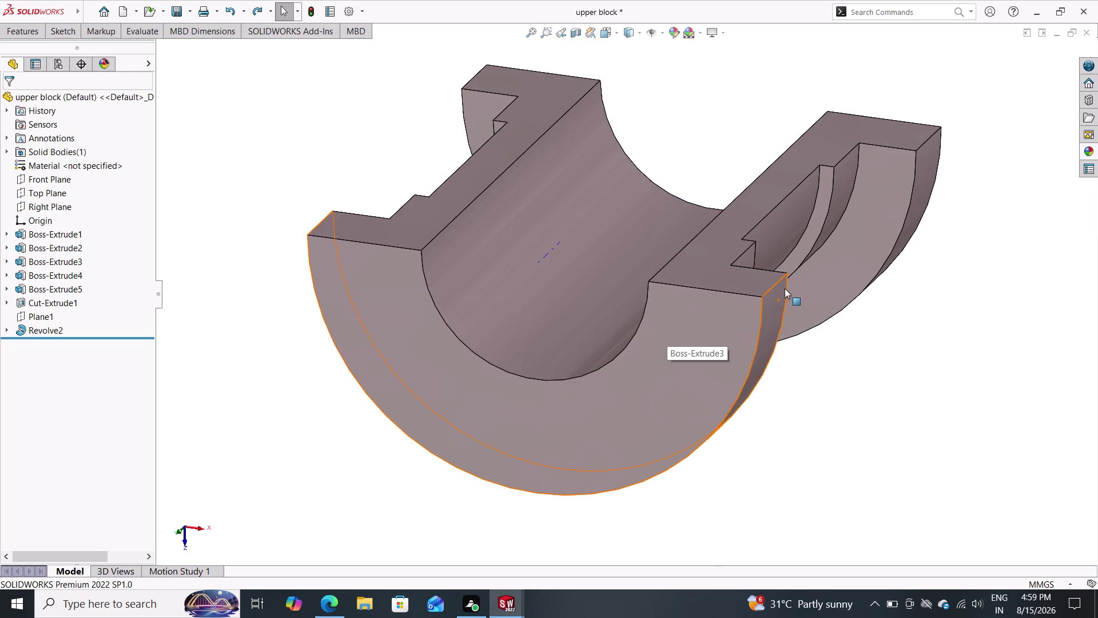
Apply the Green solid colour to the entire body of the block.
click(1091, 153)
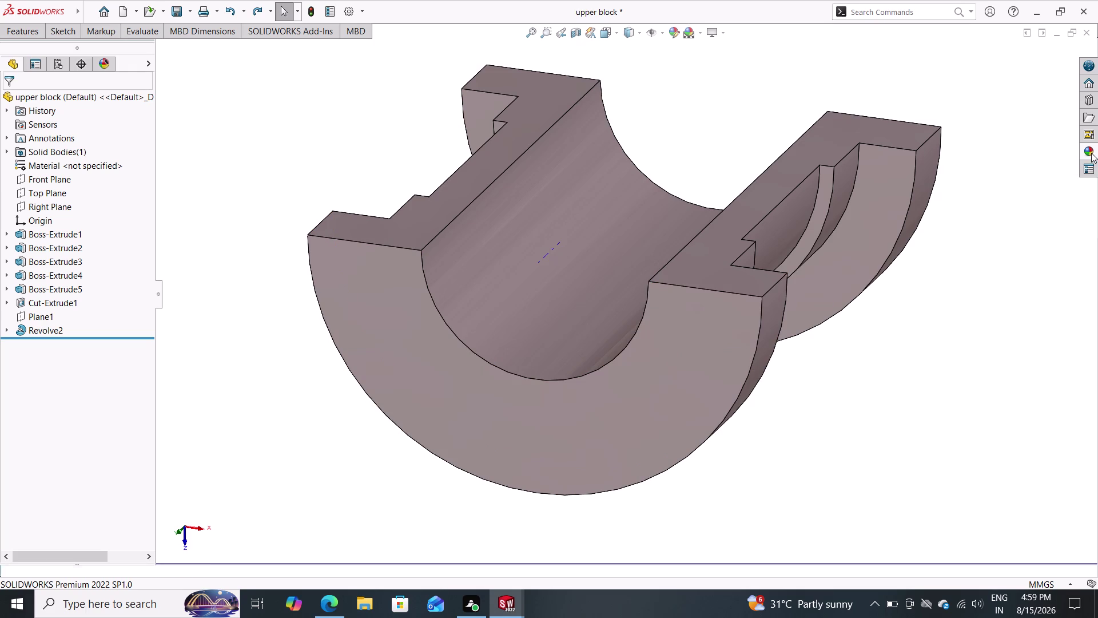
drag(983, 339, 866, 339)
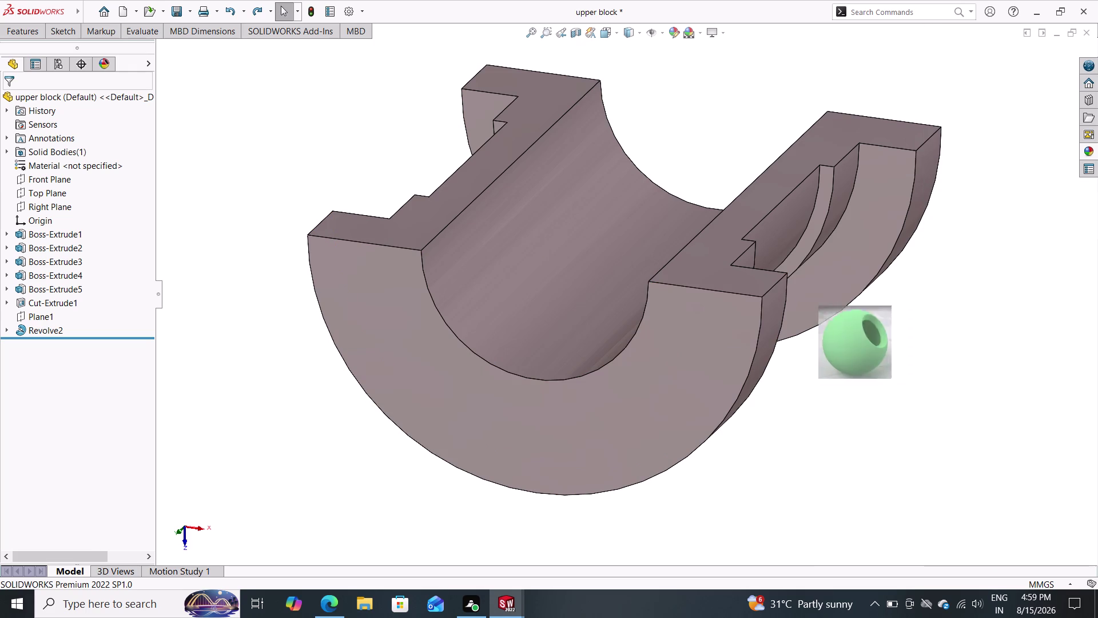
drag(866, 338, 712, 323)
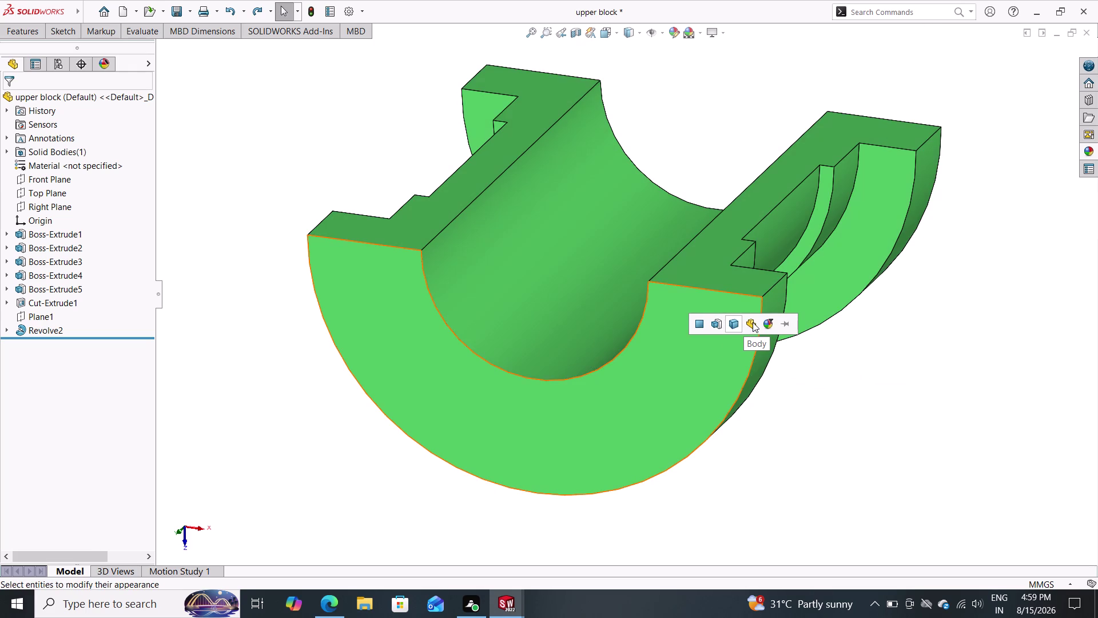
click(735, 325)
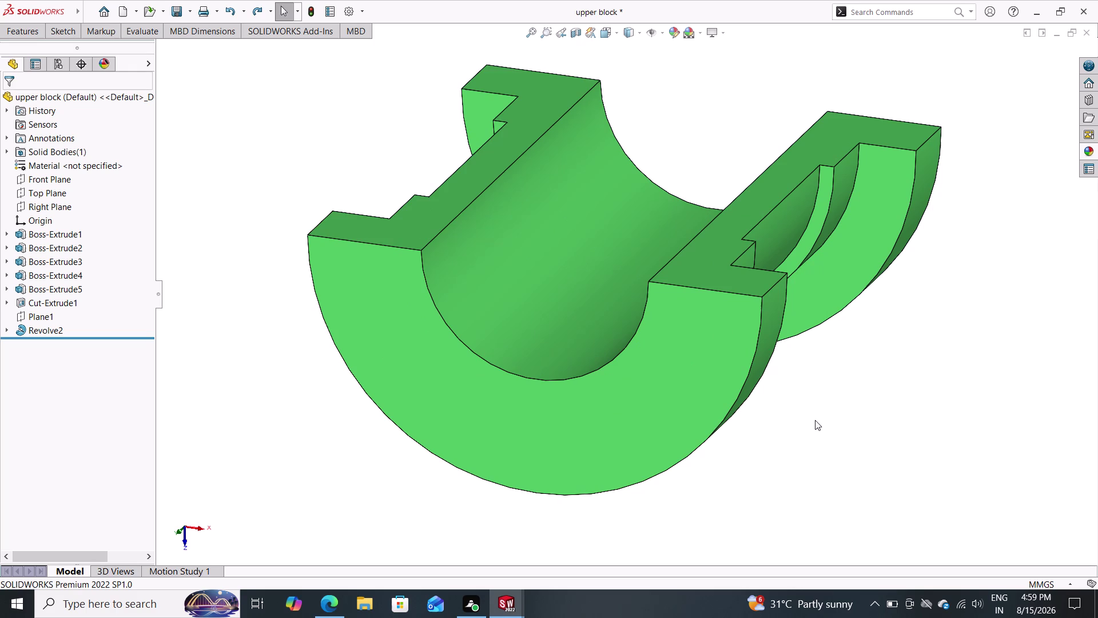
click(187, 19)
Use Save As to store the green part with the file name 'lower block'.
click(194, 37)
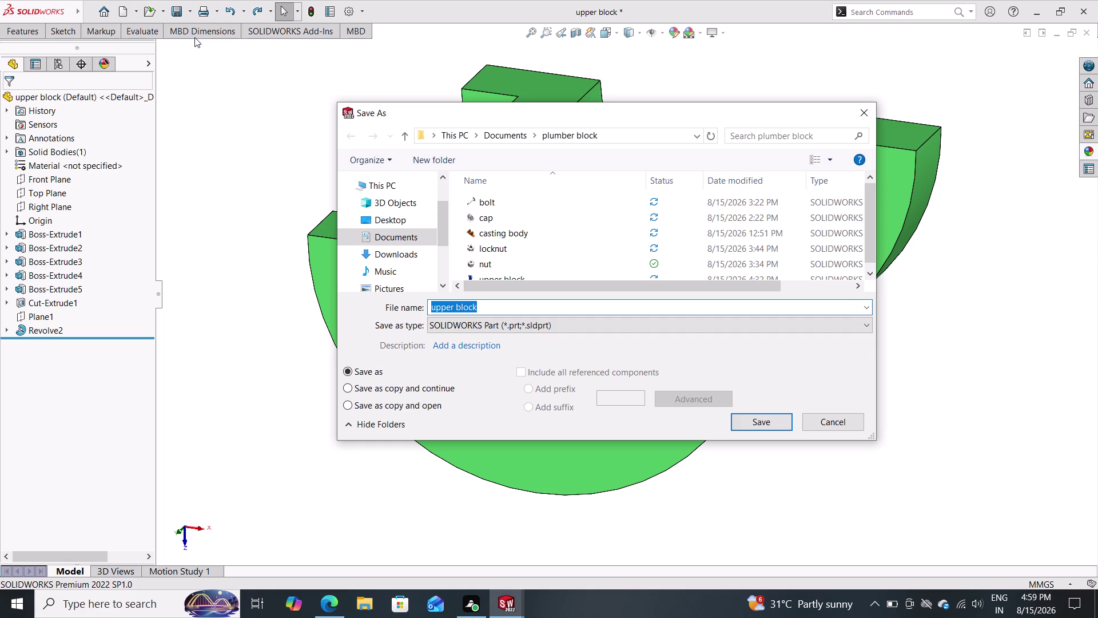
text(lower)
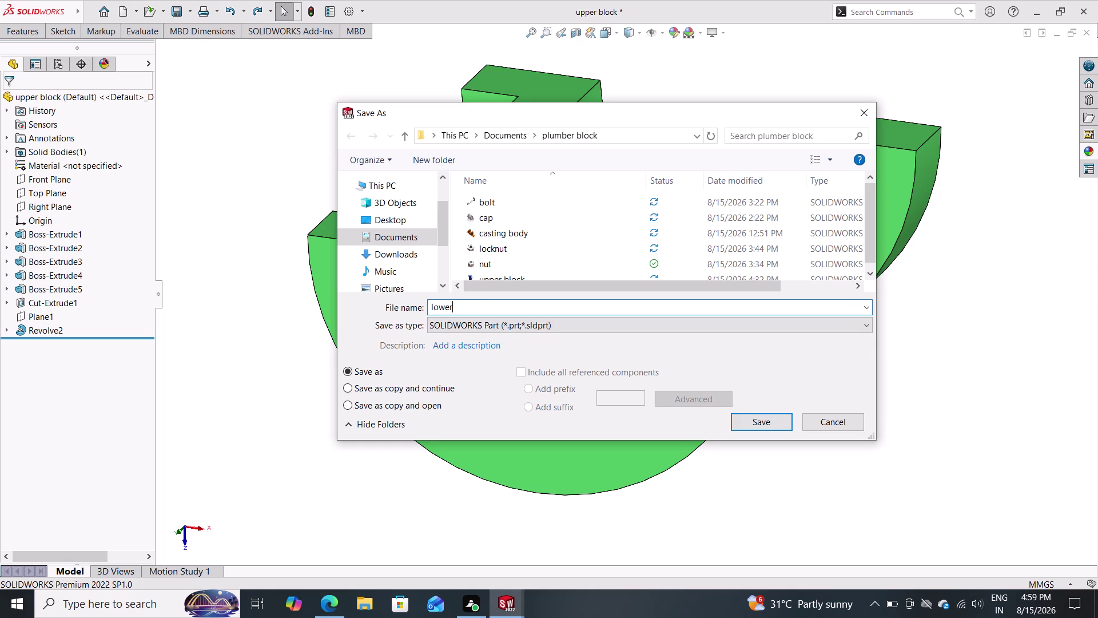
key(space)
text(bloc)
text(k)
key(Return)
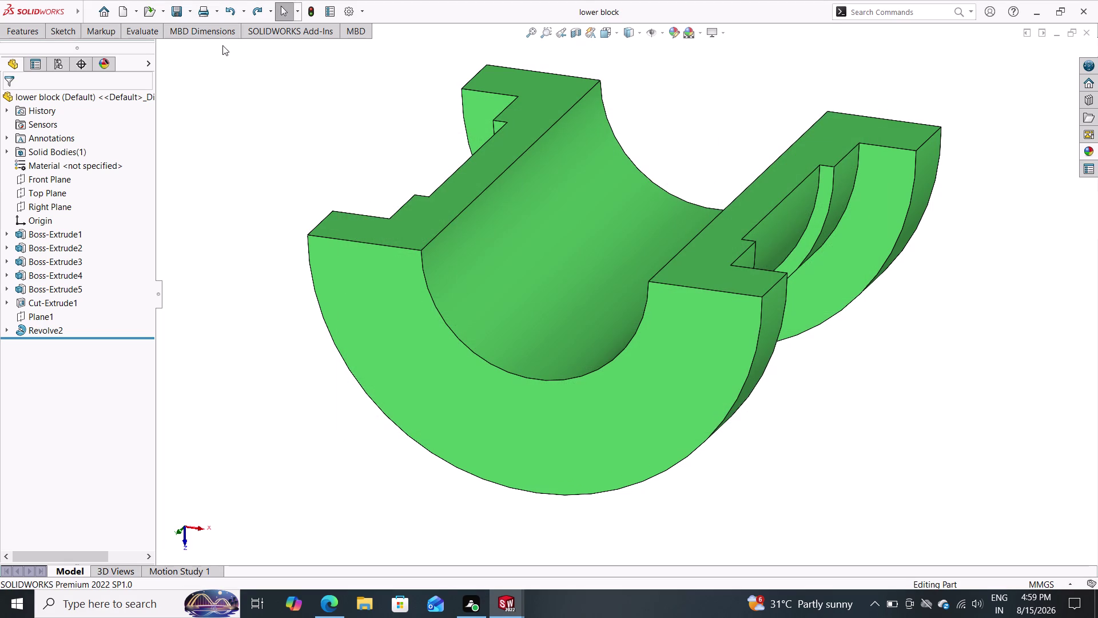
click(31, 26)
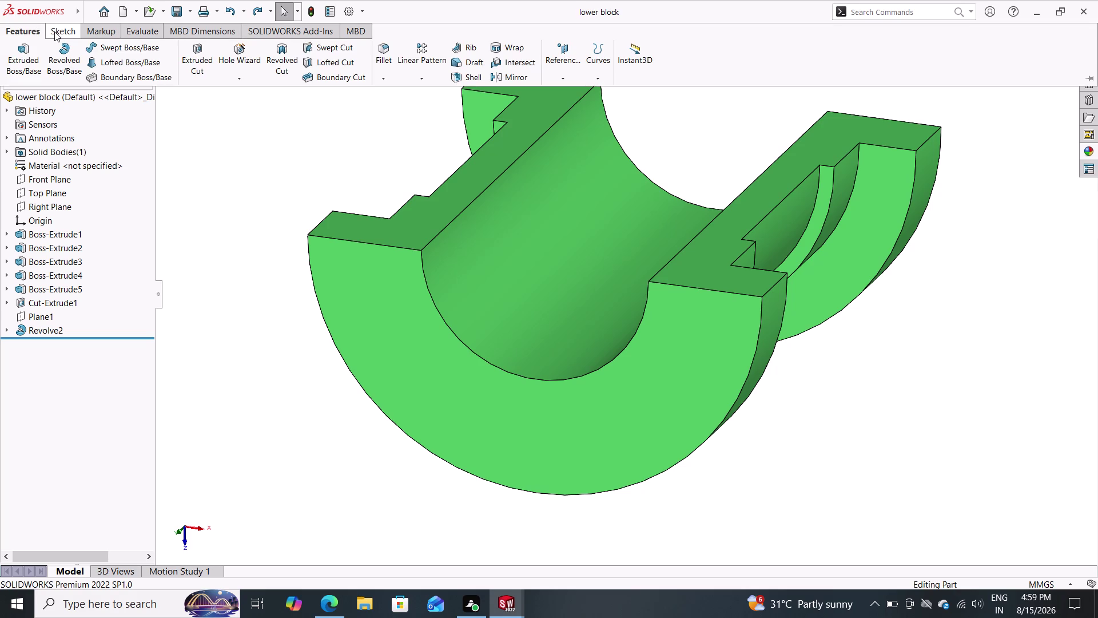
Create a new Assembly document.
click(54, 32)
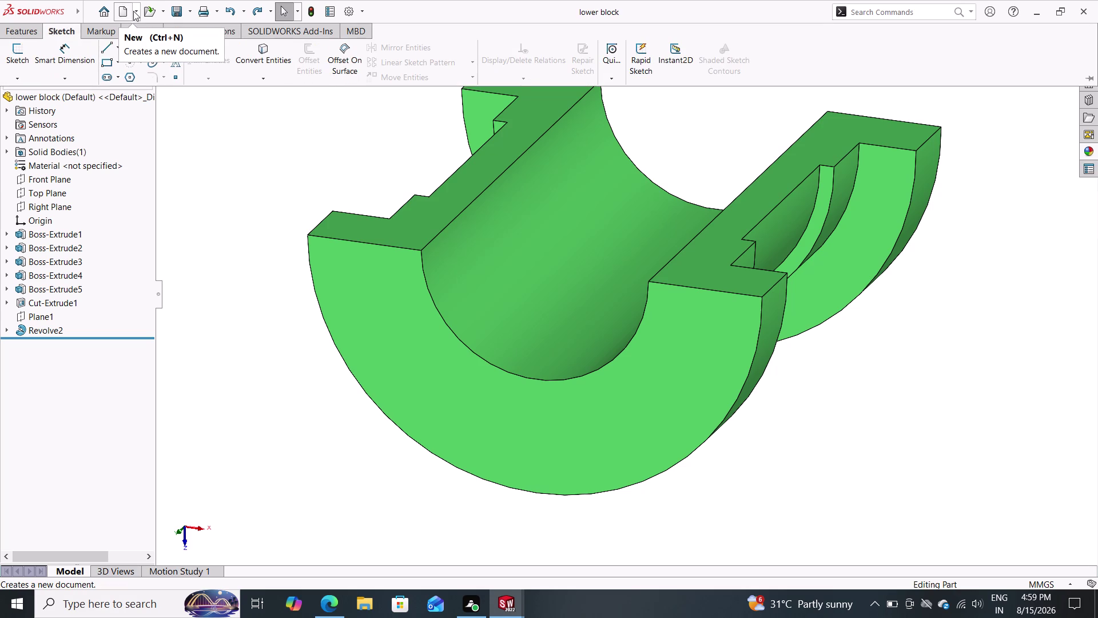
click(133, 10)
double_click(135, 25)
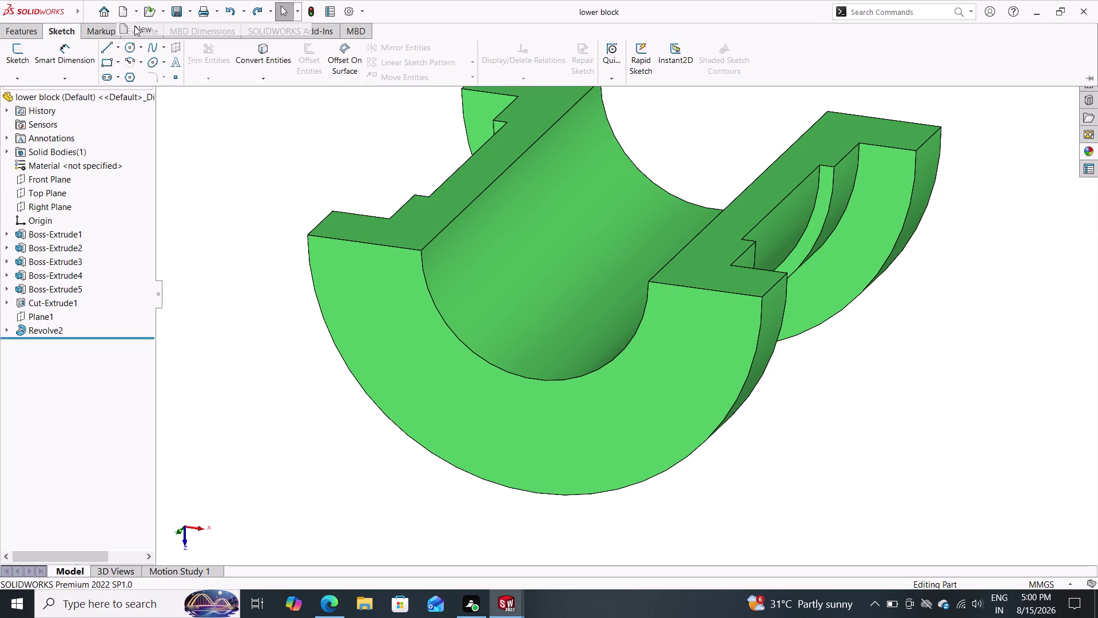
click(387, 270)
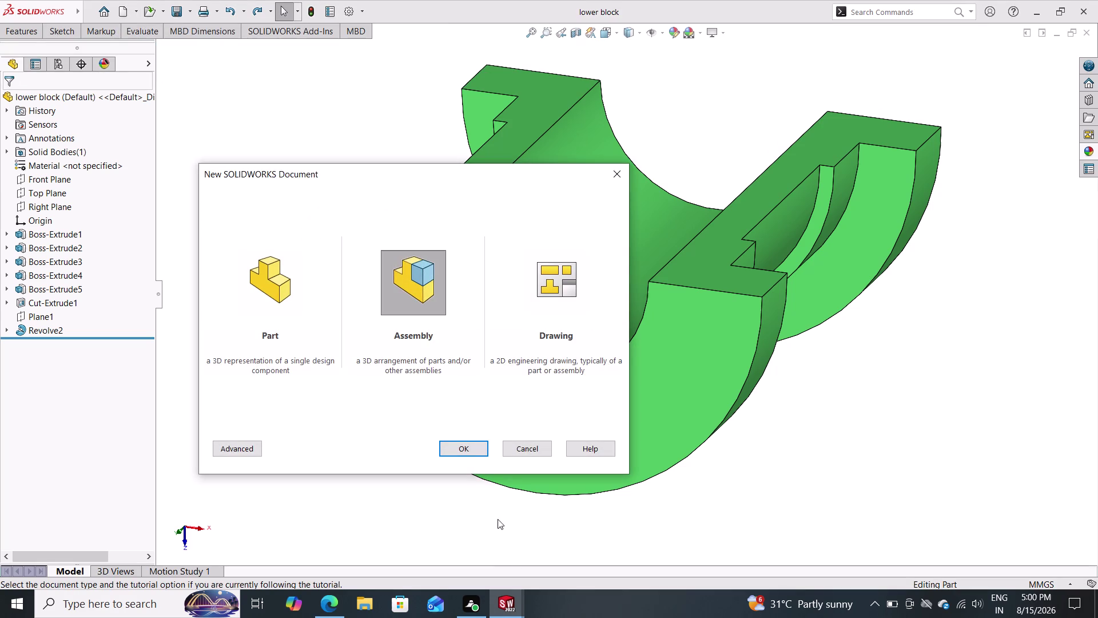
click(473, 451)
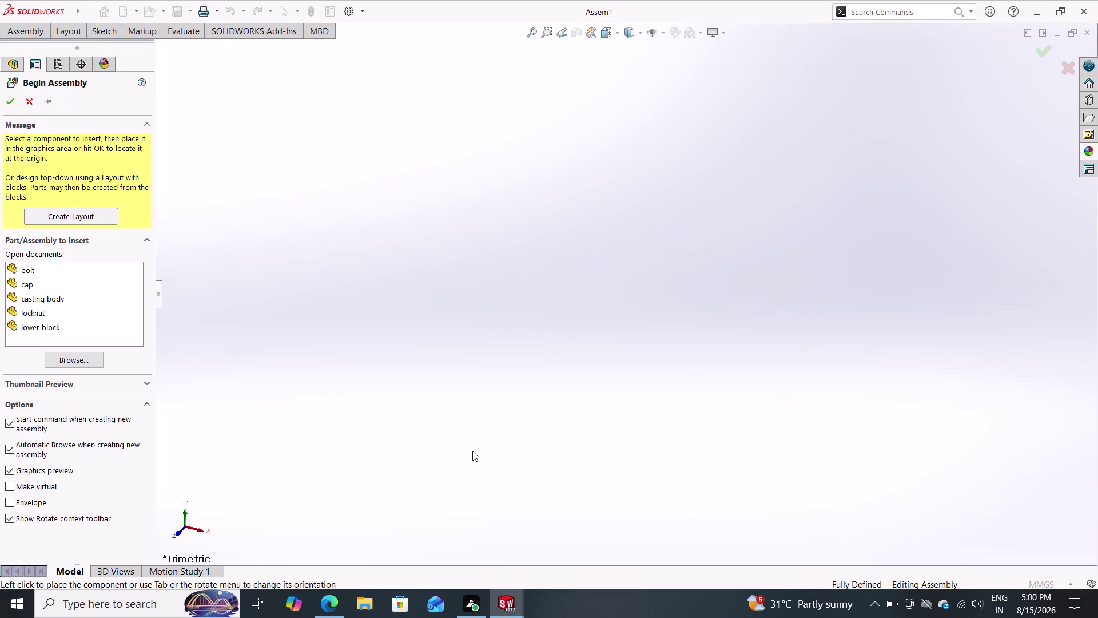
Place the casting body from Open documents as the first component.
scroll(up, 3)
drag(43, 300, 600, 292)
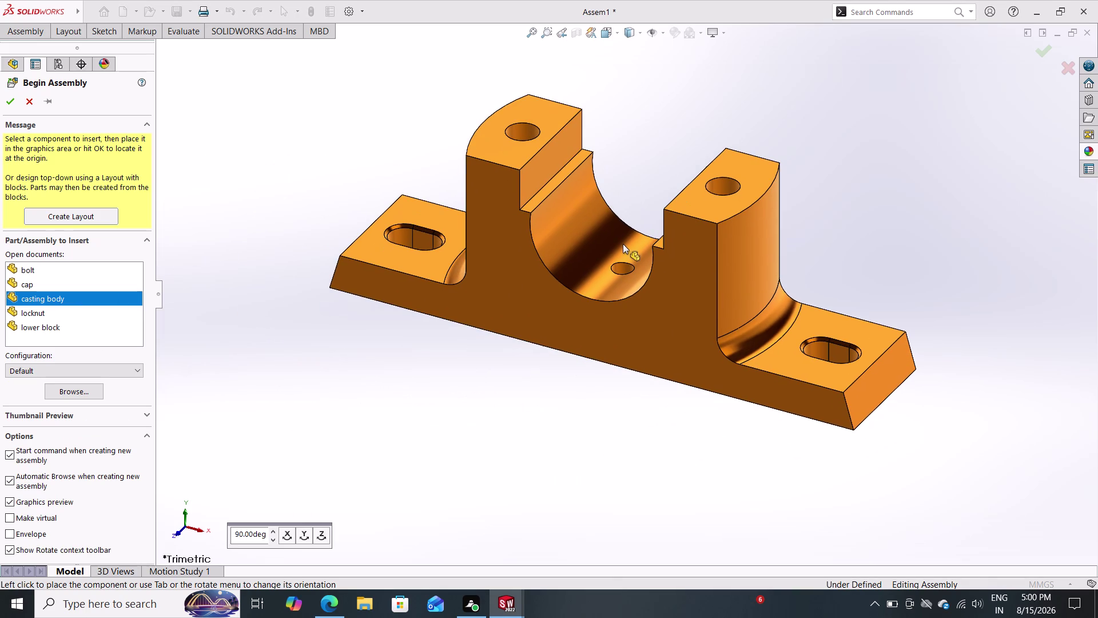
click(622, 244)
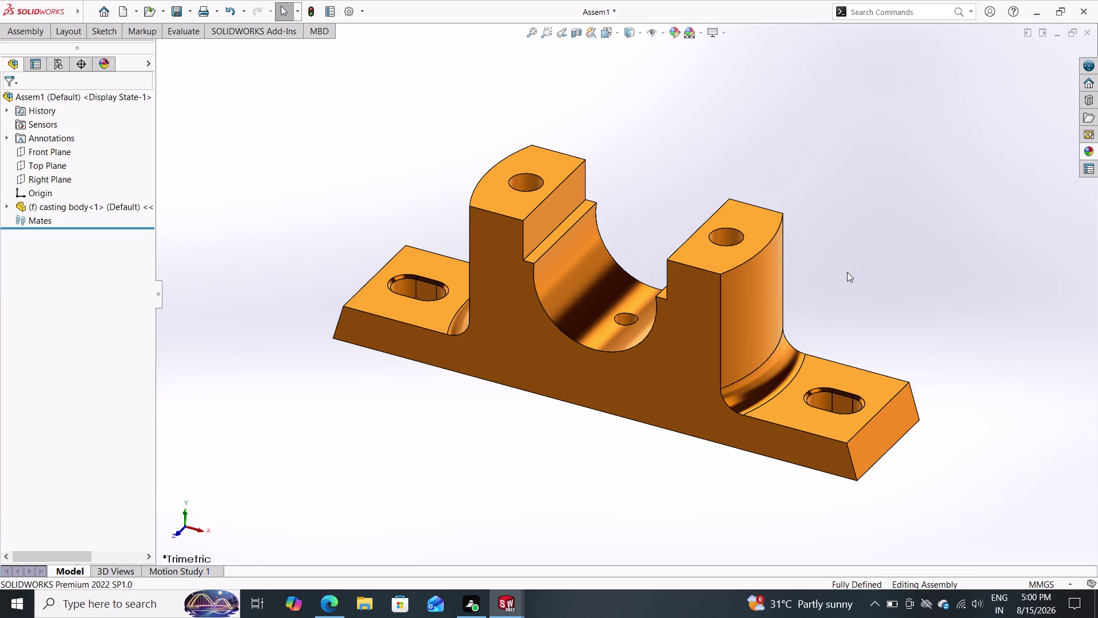
double_click(701, 33)
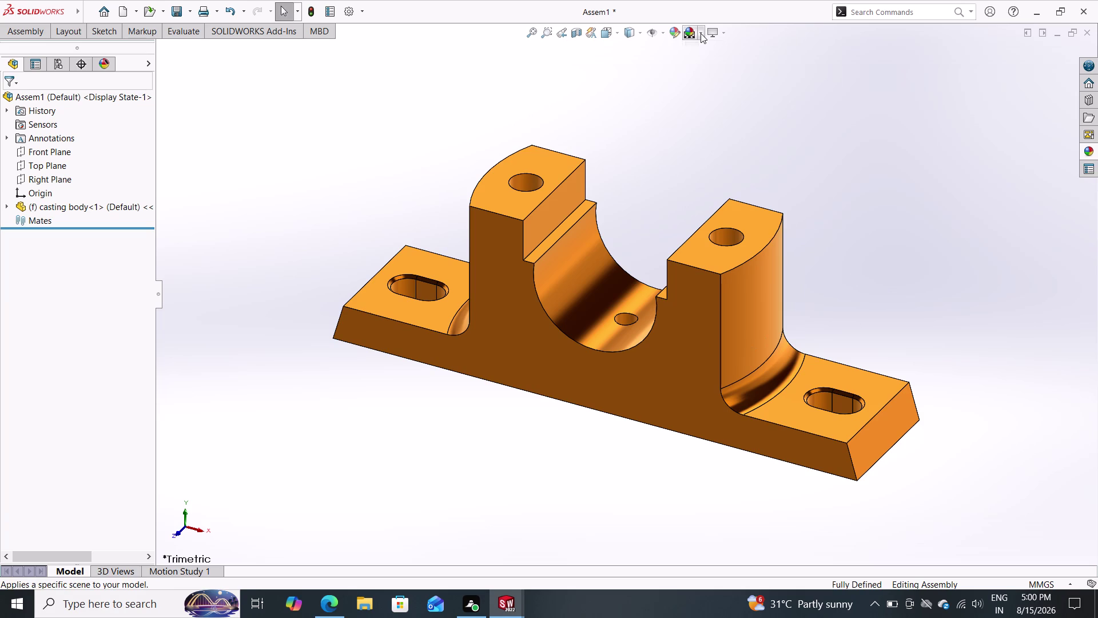
Apply a new scene, then show the Assembly commands and start Insert Components.
click(700, 33)
click(715, 66)
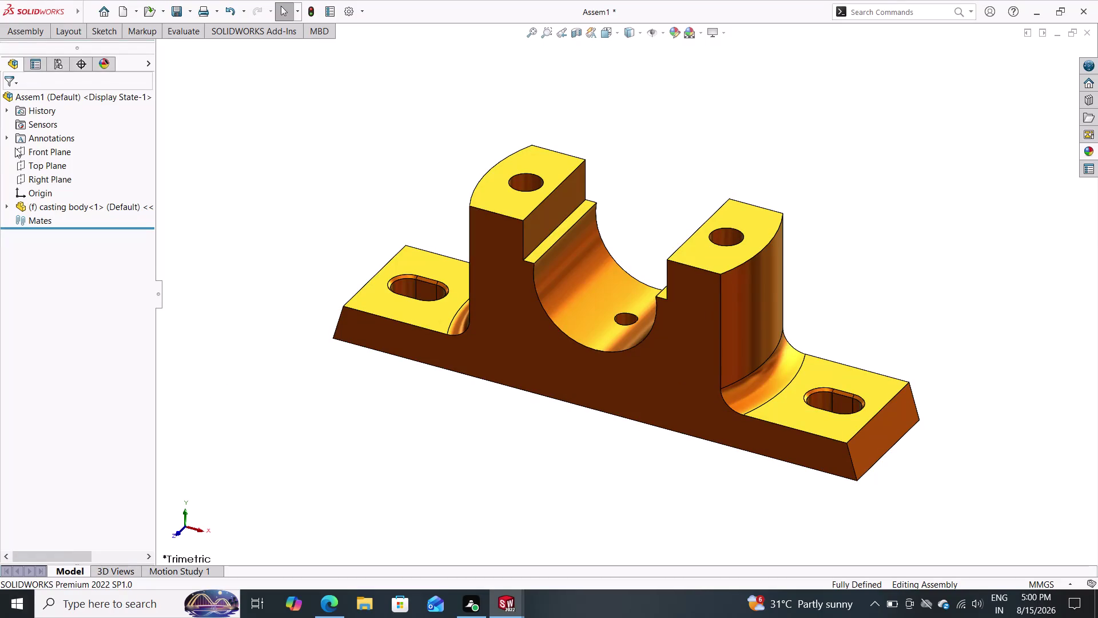
double_click(32, 33)
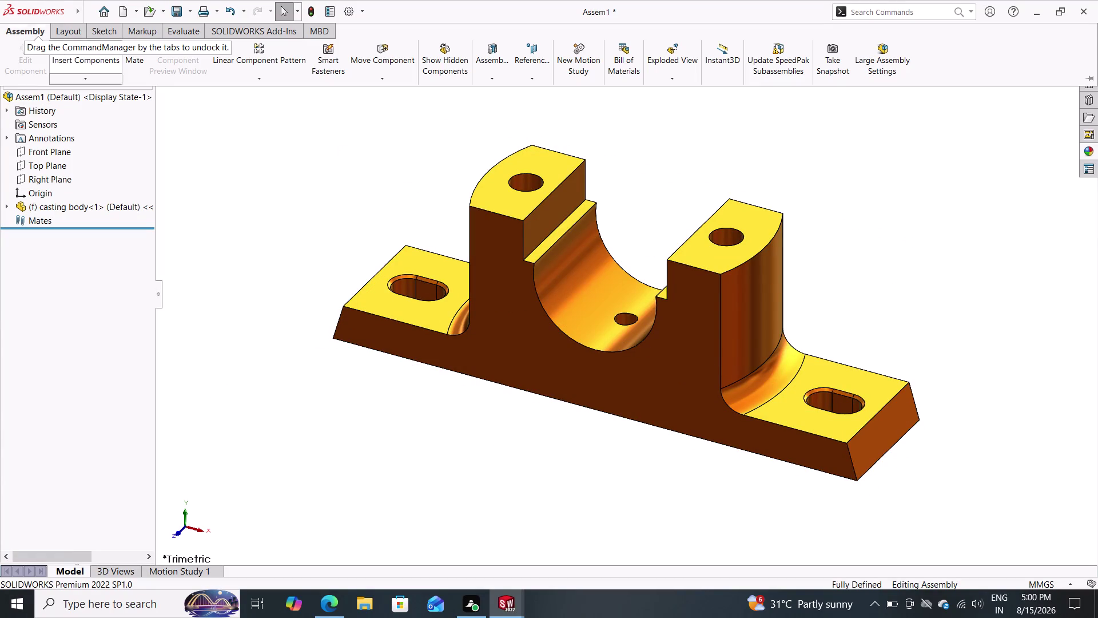
click(91, 63)
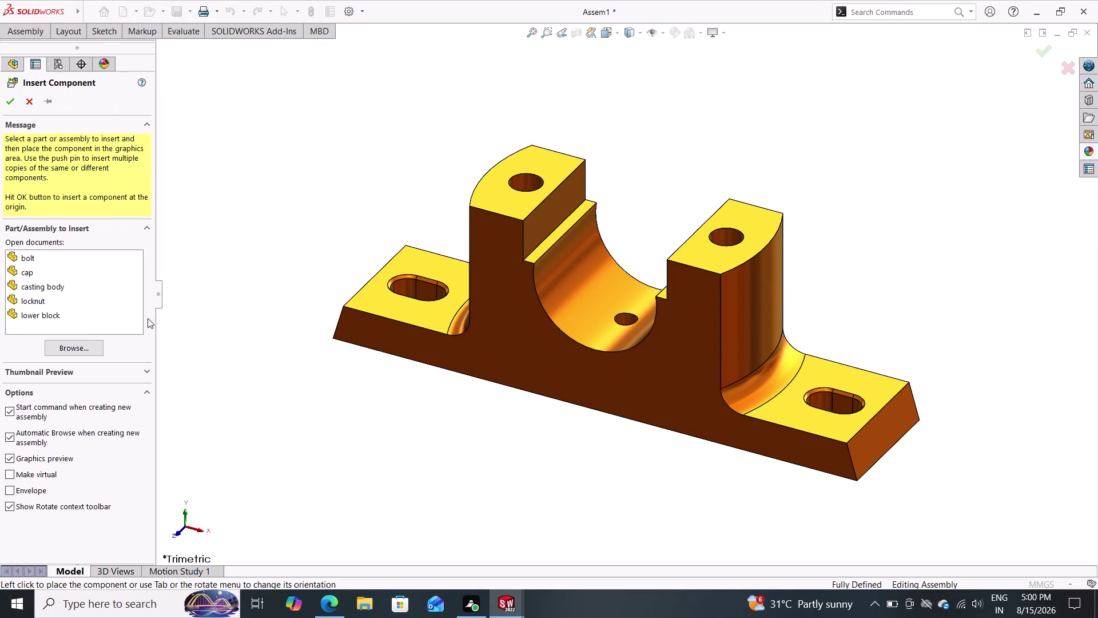
Insert the cap from Open documents and drop it beside the casting body.
drag(35, 269, 168, 362)
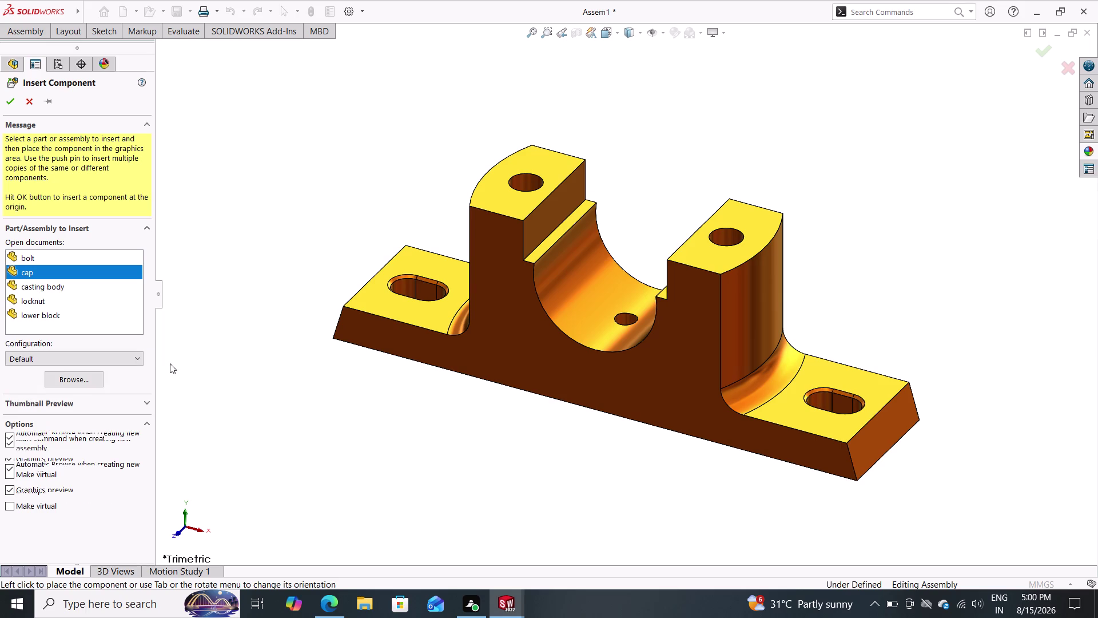
drag(168, 361, 355, 437)
click(356, 437)
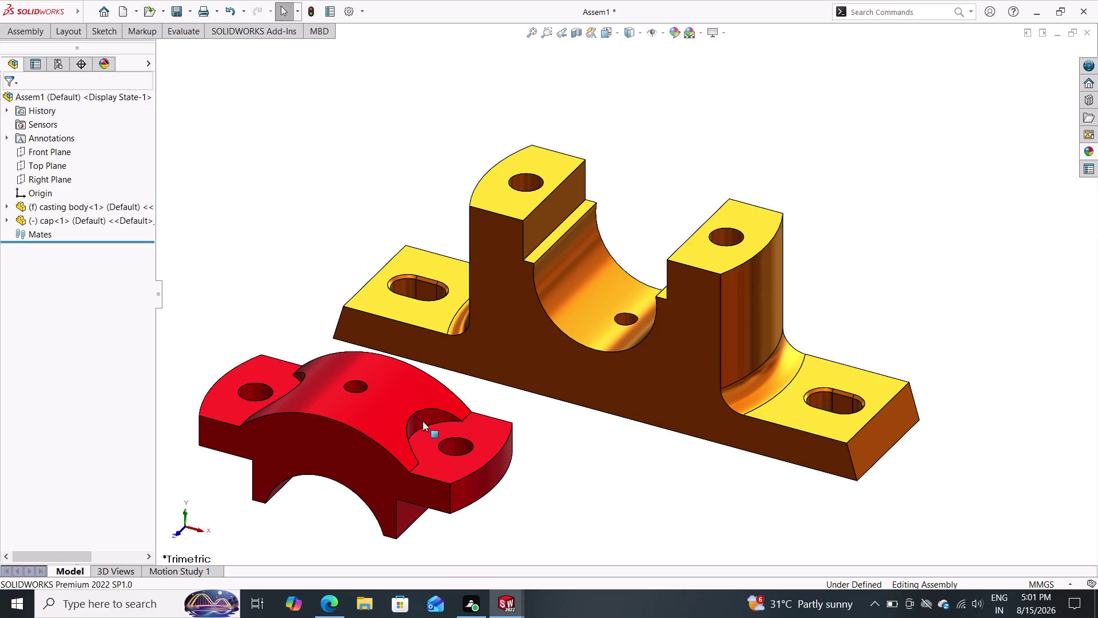
right_click(543, 343)
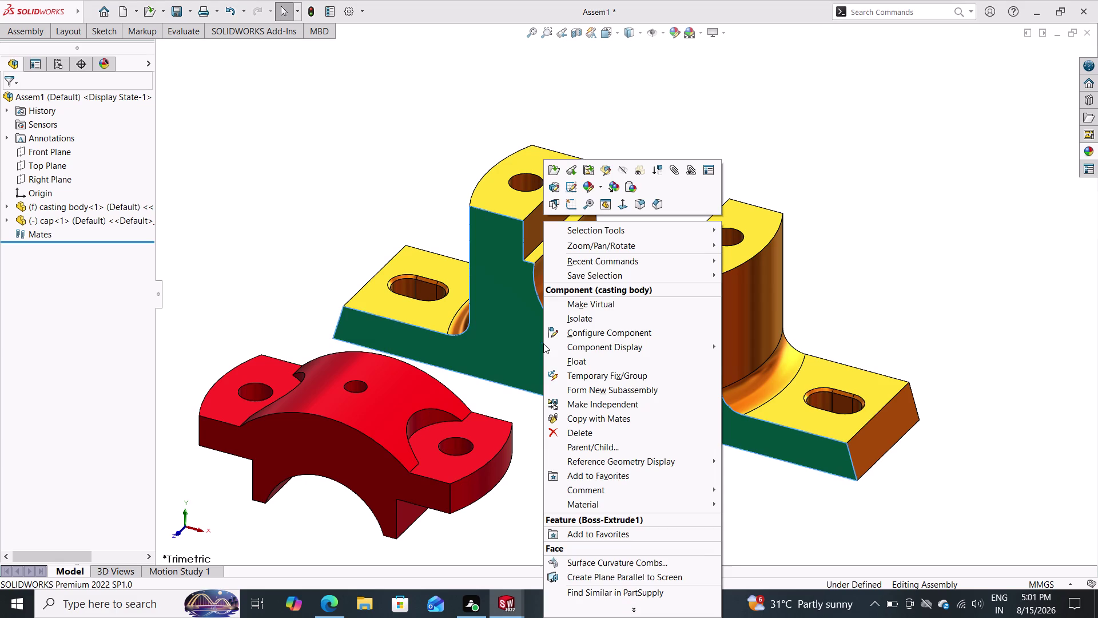
Check the Fix/Float options of the casting body and the cap.
click(563, 363)
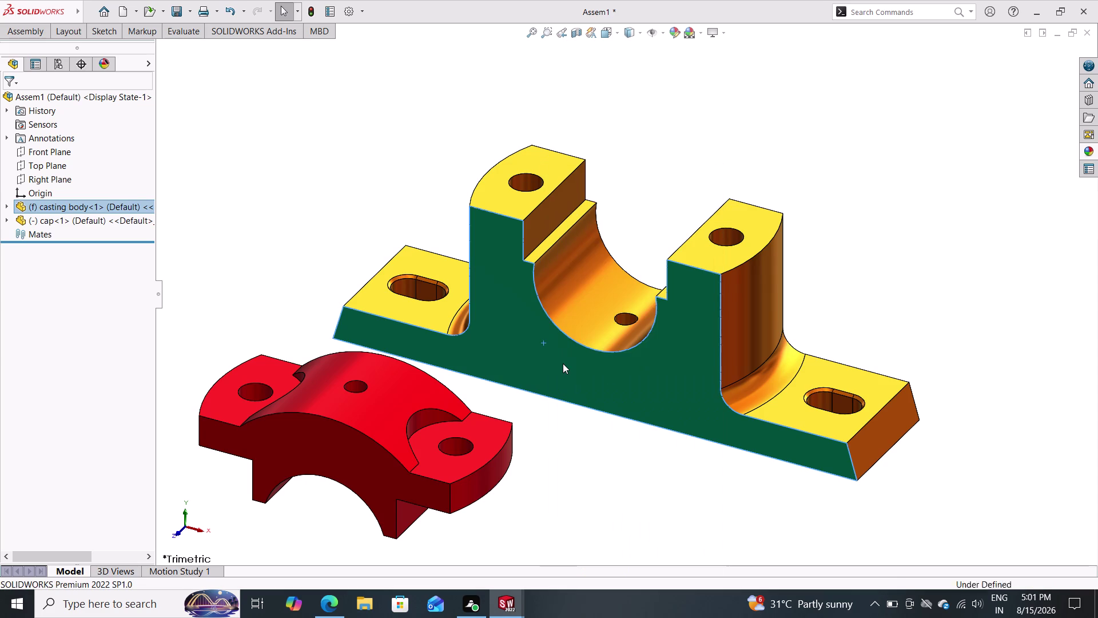
right_click(337, 429)
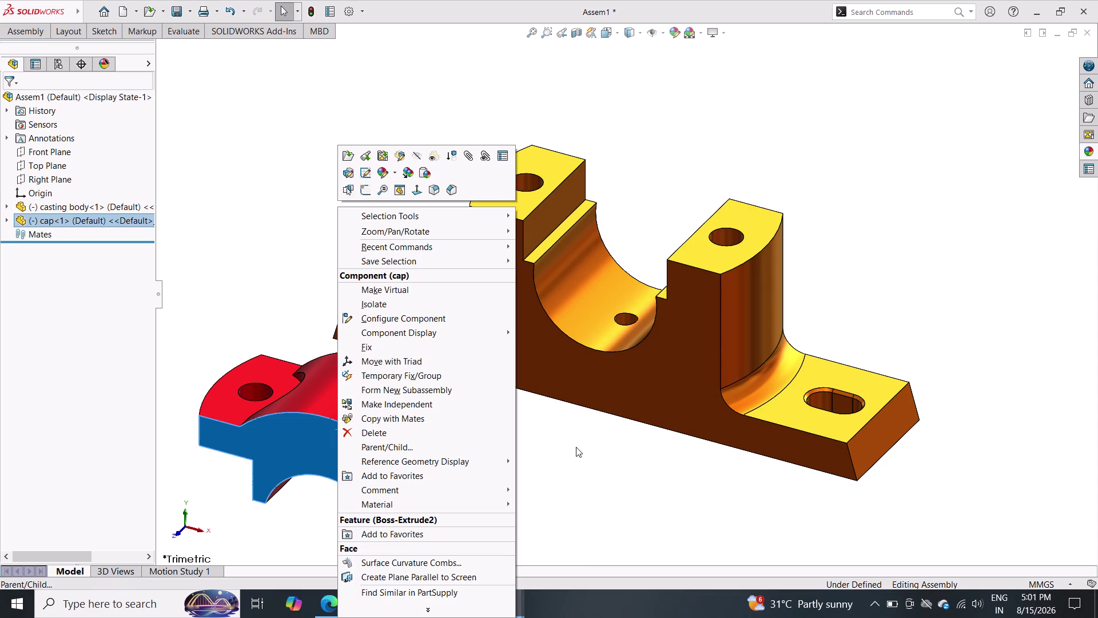
key(ctrl+z)
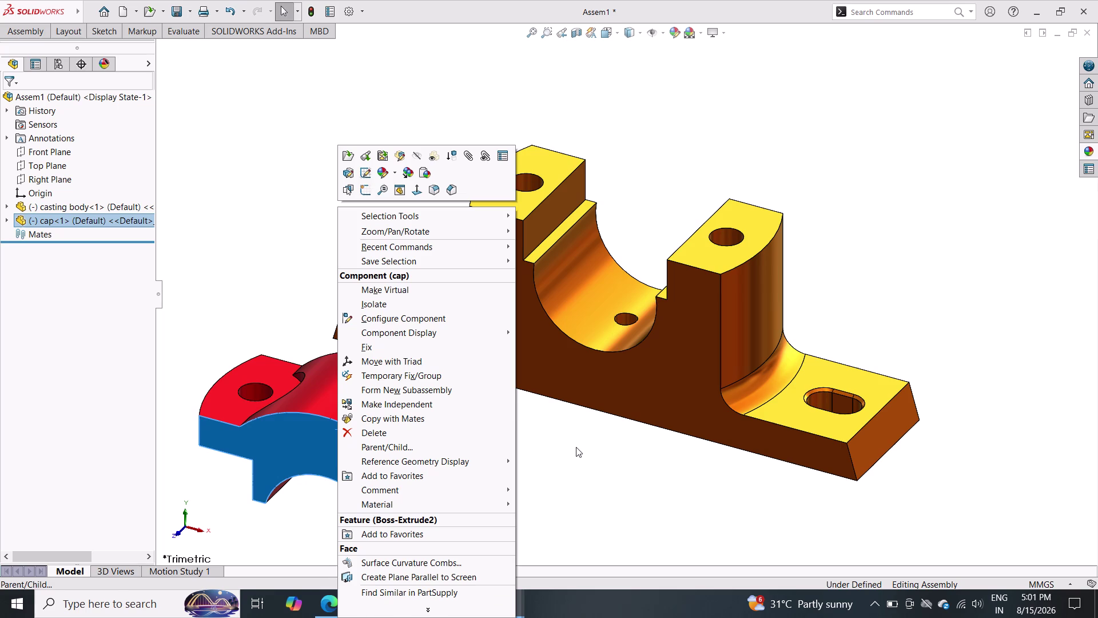
key(Escape)
right_click(571, 373)
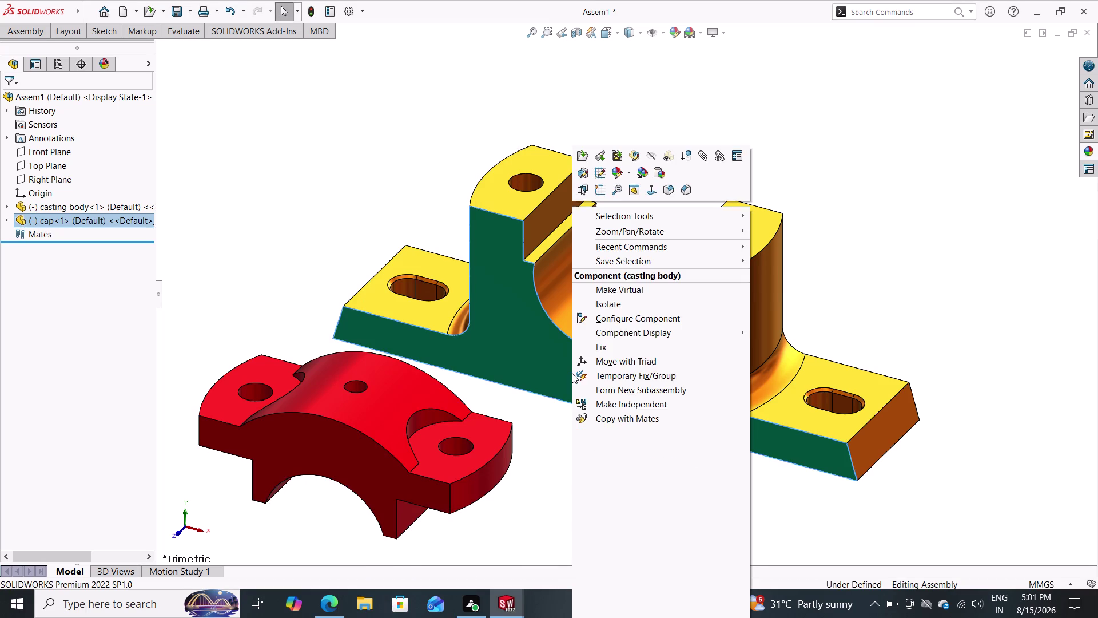
double_click(595, 349)
right_click(333, 459)
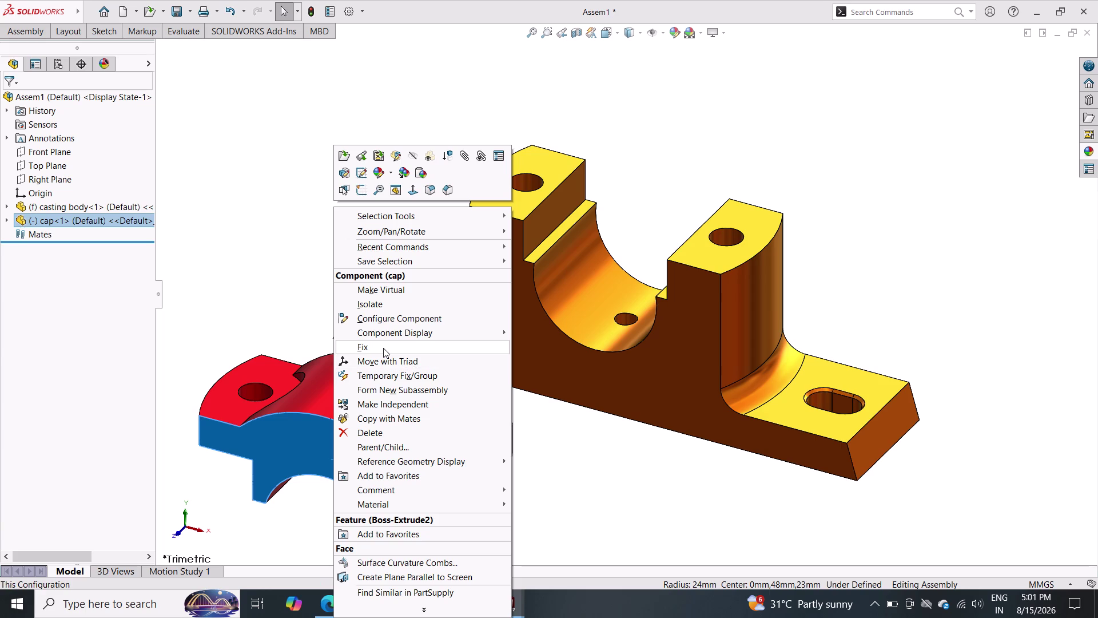
key(Escape)
key(Escape)
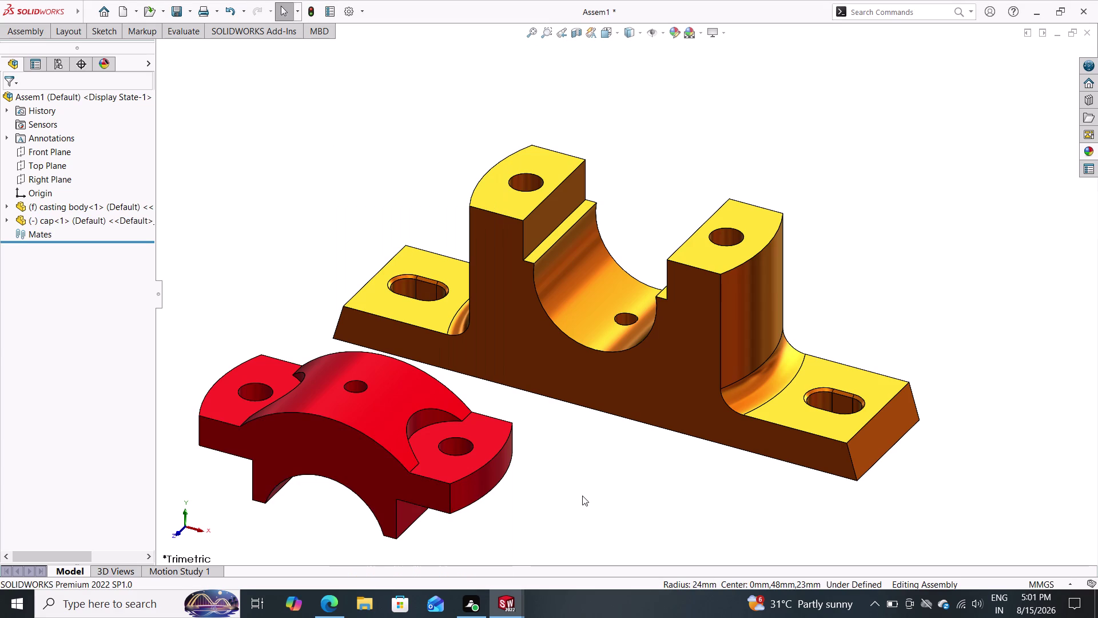
Delete the cap and the casting body from the assembly.
key(ctrl+z)
key(ctrl+z)
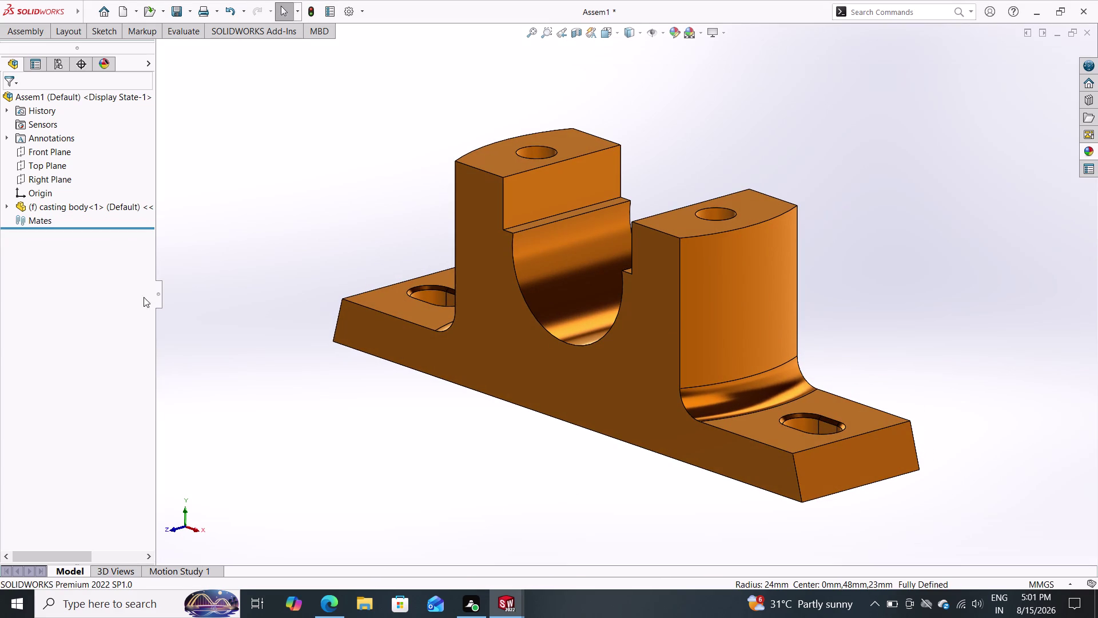
double_click(564, 353)
key(Delete)
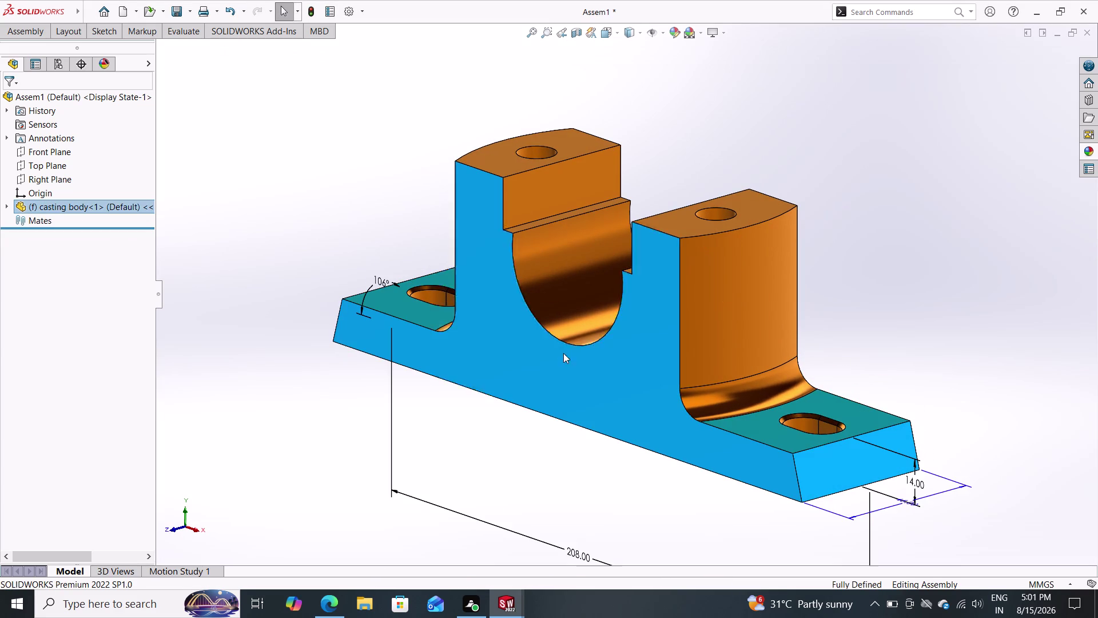
click(629, 221)
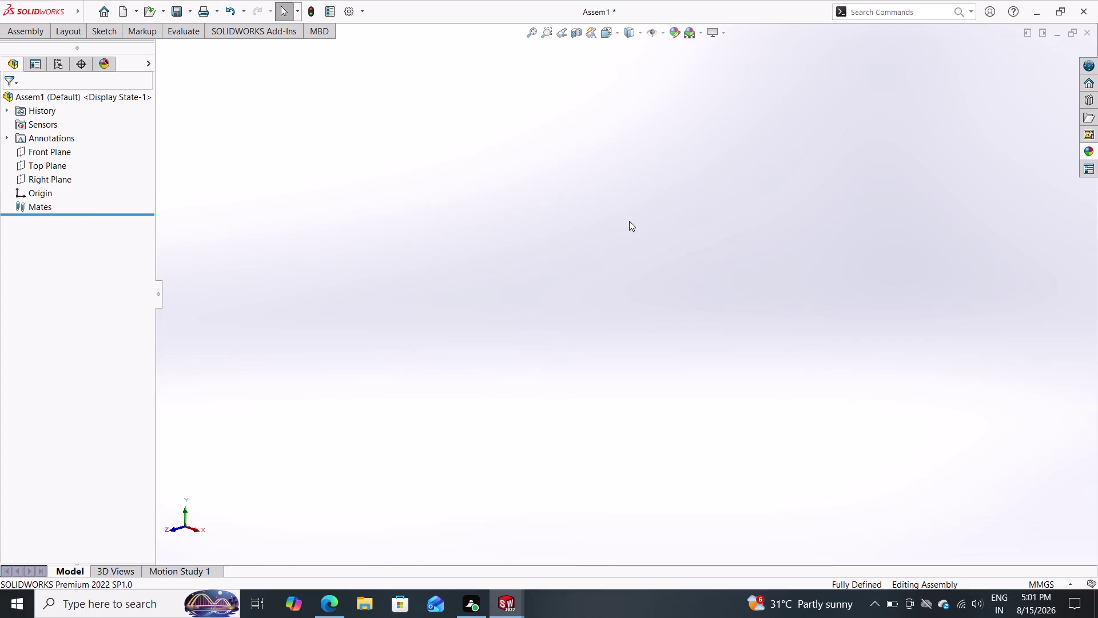
Insert the casting body into the empty assembly and place it.
click(27, 31)
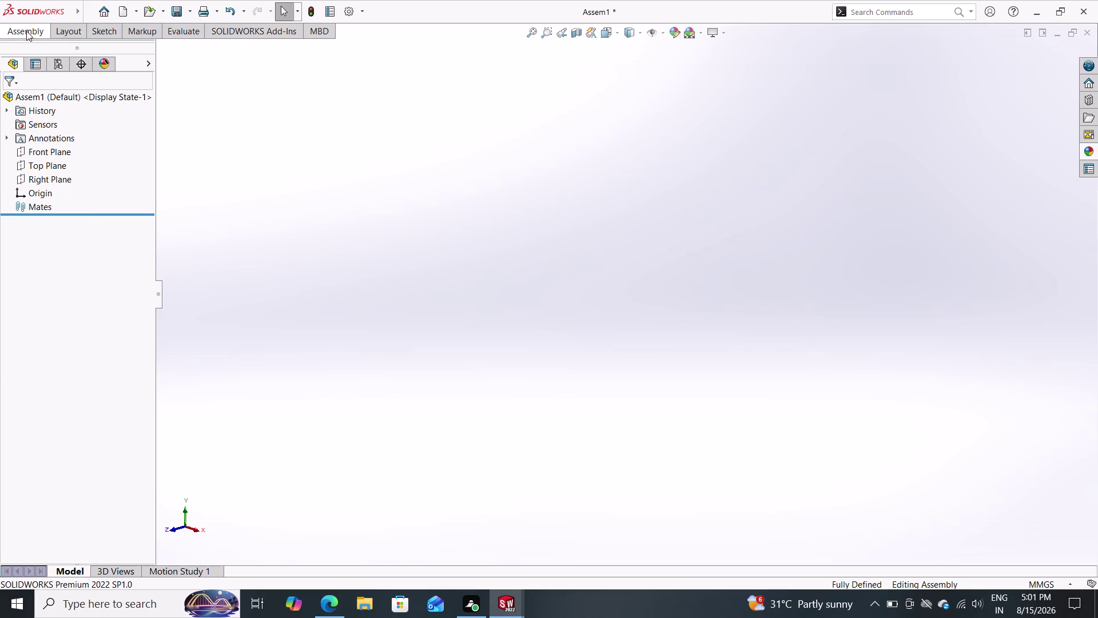
click(91, 52)
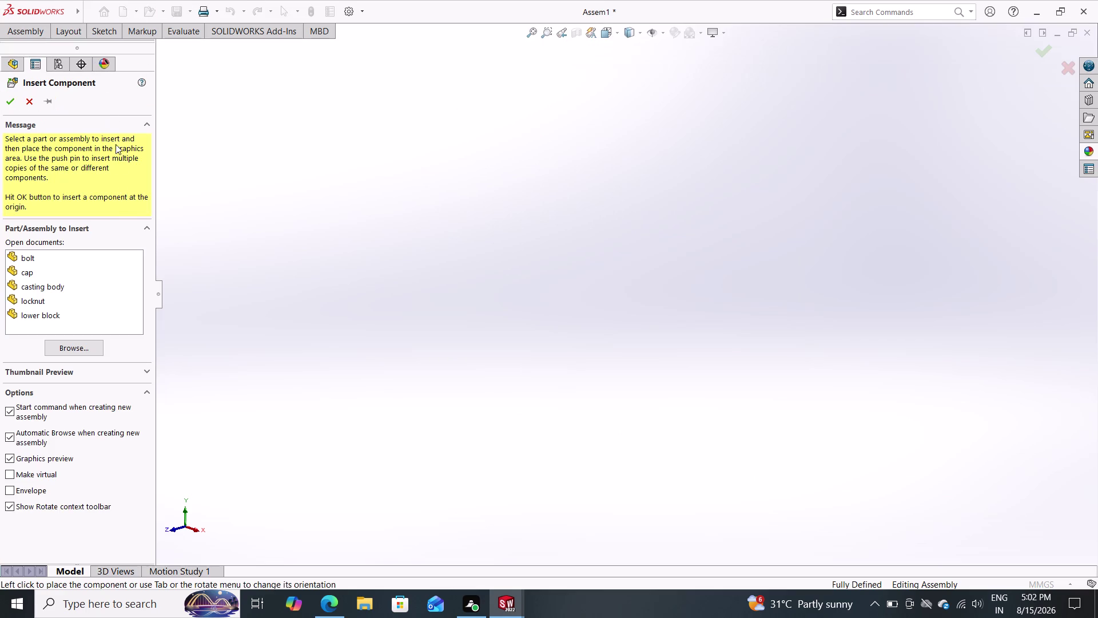
scroll(down, 3)
drag(50, 286, 684, 301)
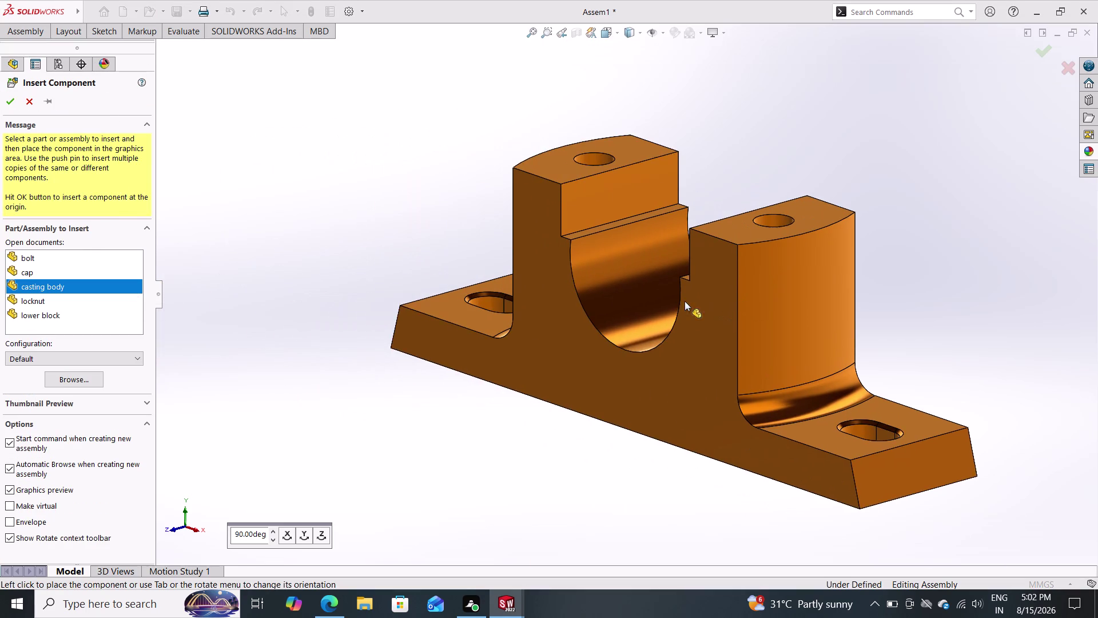
drag(685, 301, 685, 300)
drag(683, 299, 642, 283)
click(642, 283)
Inspect the casting body's context options to confirm it is fixed.
right_click(537, 367)
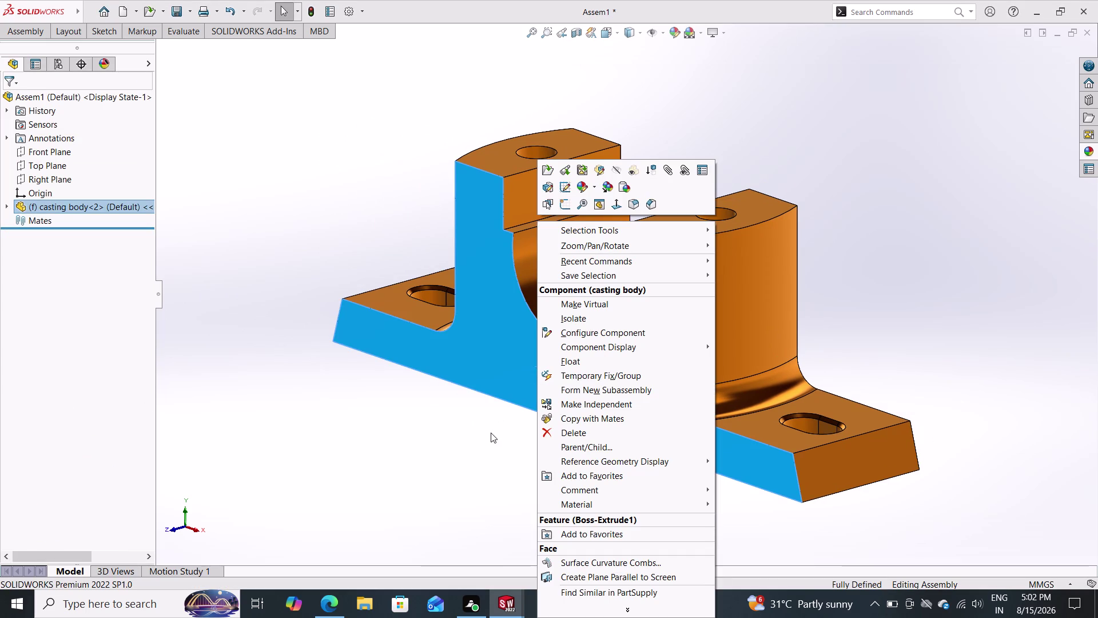
key(Escape)
key(Escape)
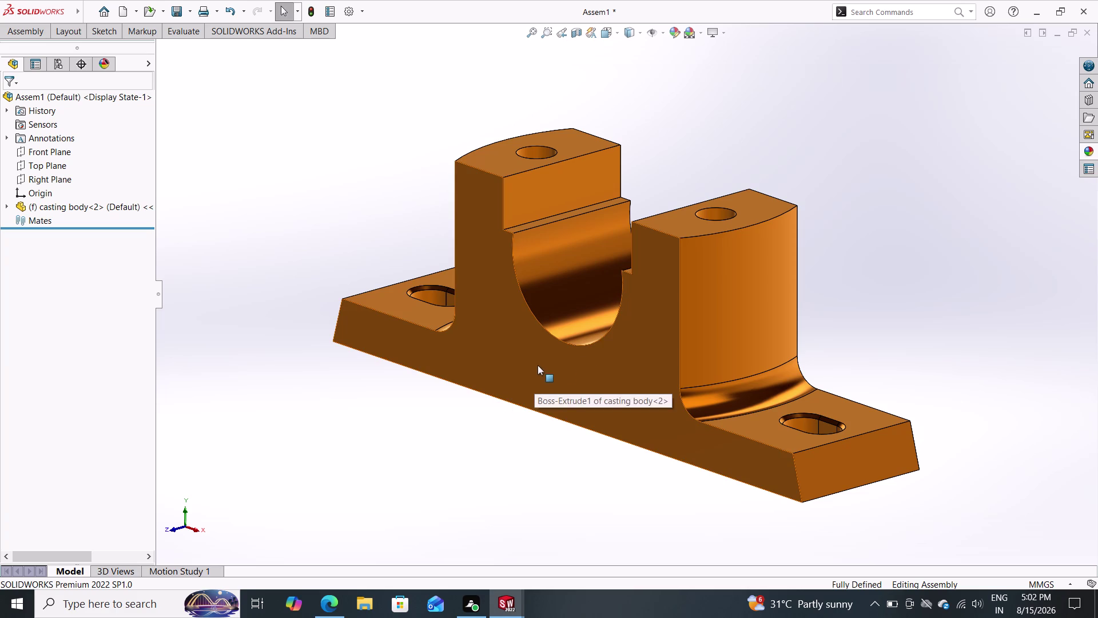
right_click(497, 376)
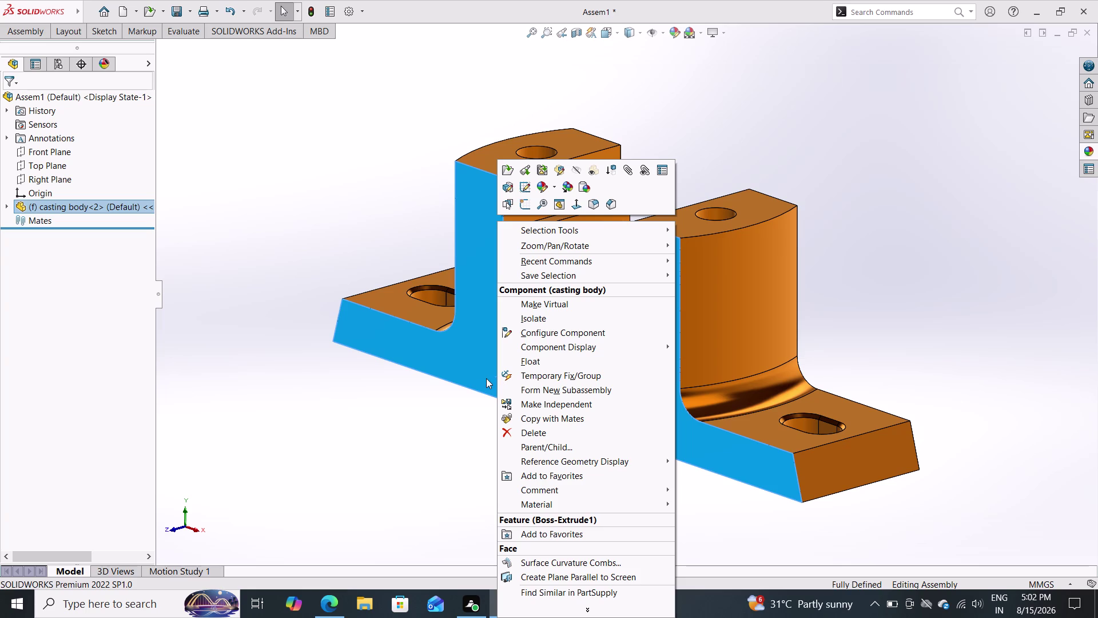
key(Escape)
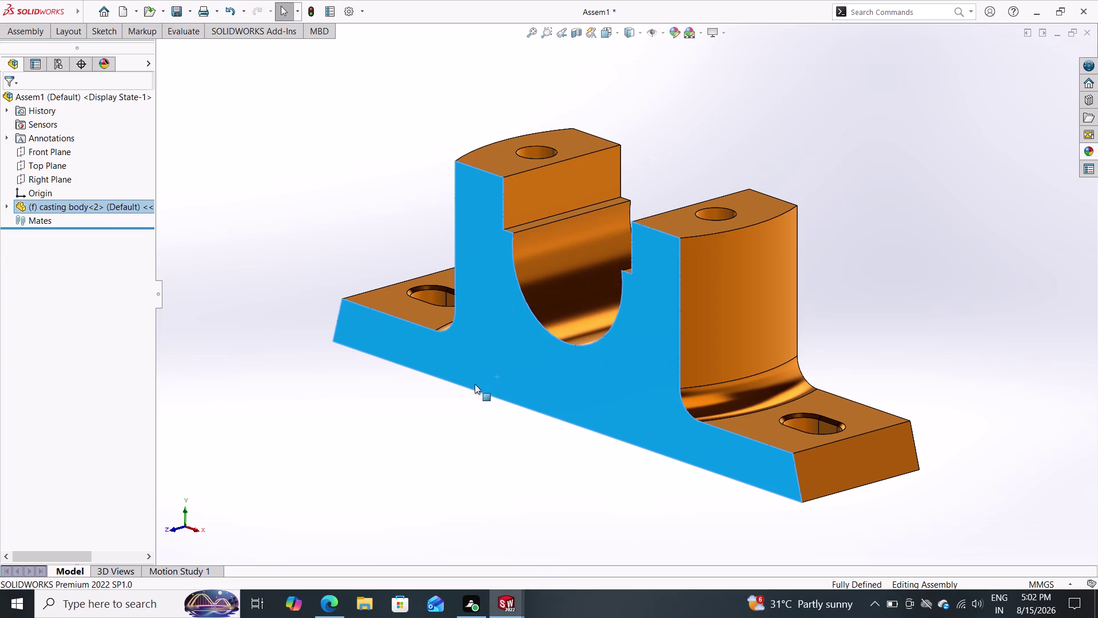
key(Escape)
right_click(527, 369)
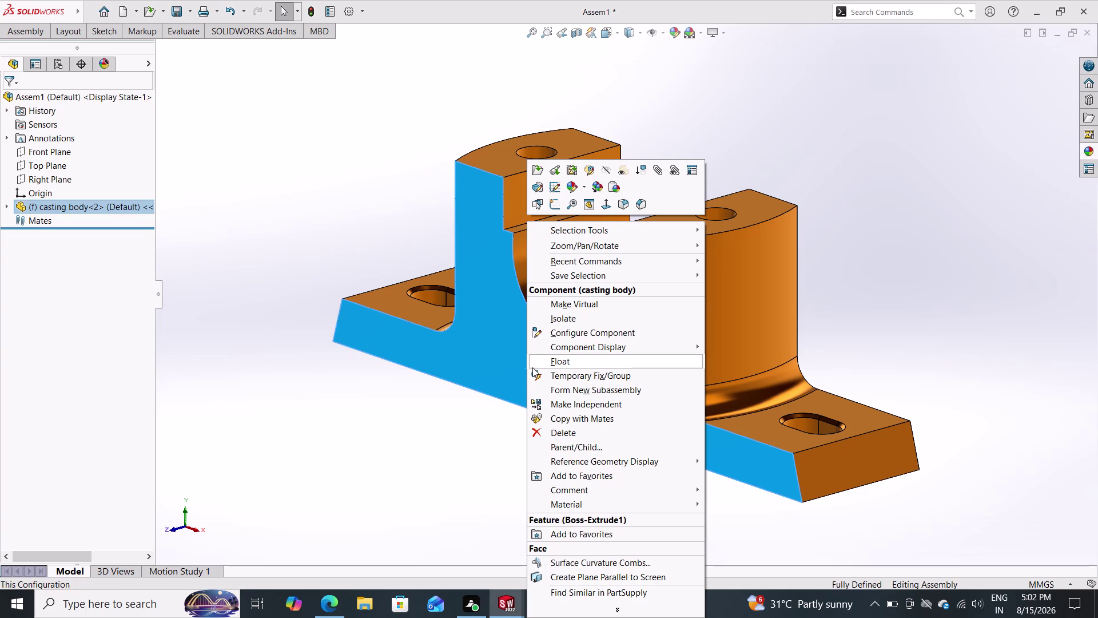
key(Escape)
key(Escape)
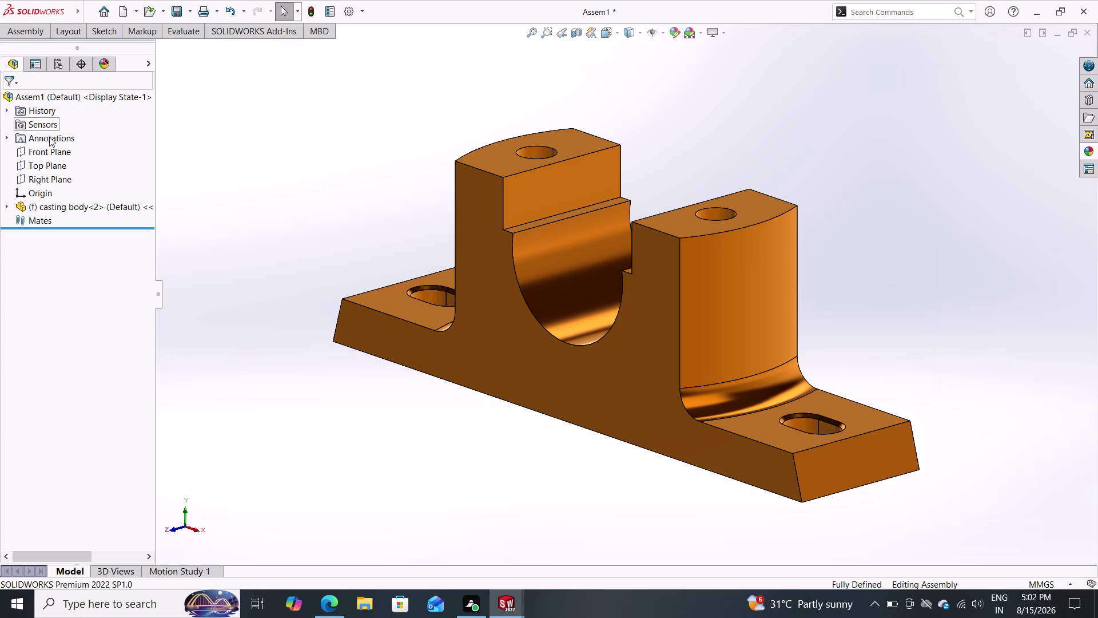
click(24, 26)
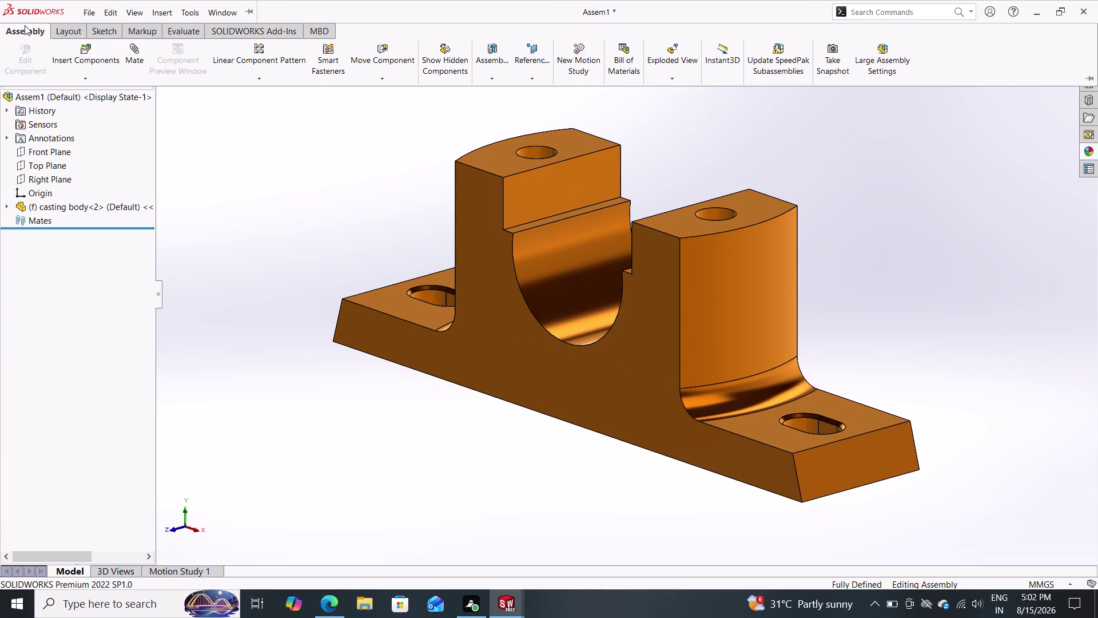
Insert the cap and place it beside the casting body.
click(80, 54)
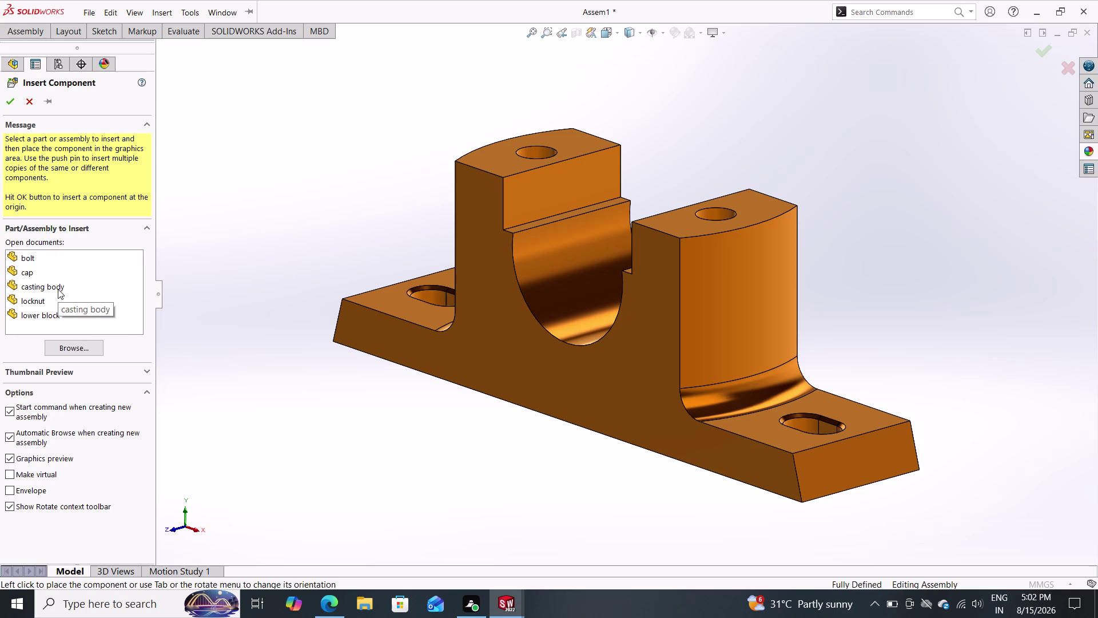
scroll(up, 3)
drag(39, 272, 343, 411)
click(322, 407)
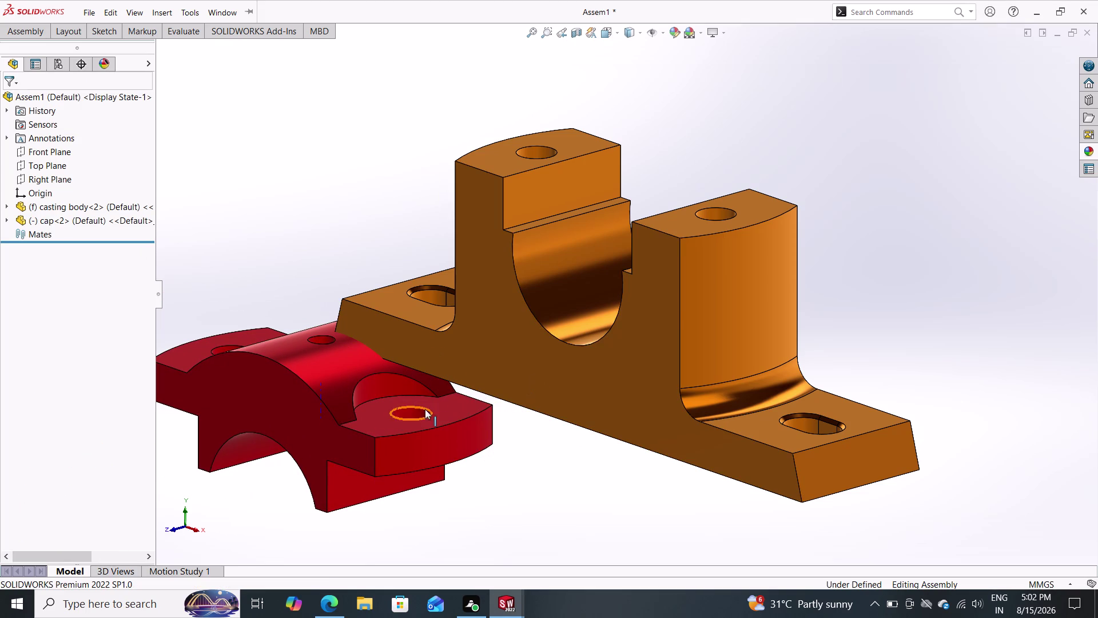
Check both parts' options, then remove the cap and casting body.
right_click(569, 325)
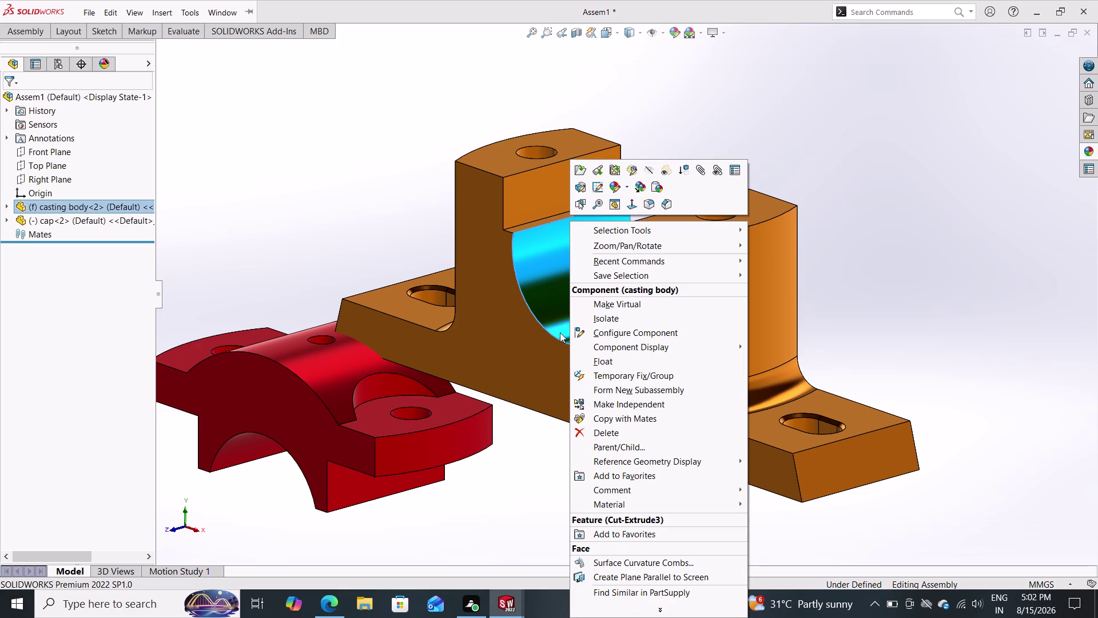
key(Escape)
right_click(335, 416)
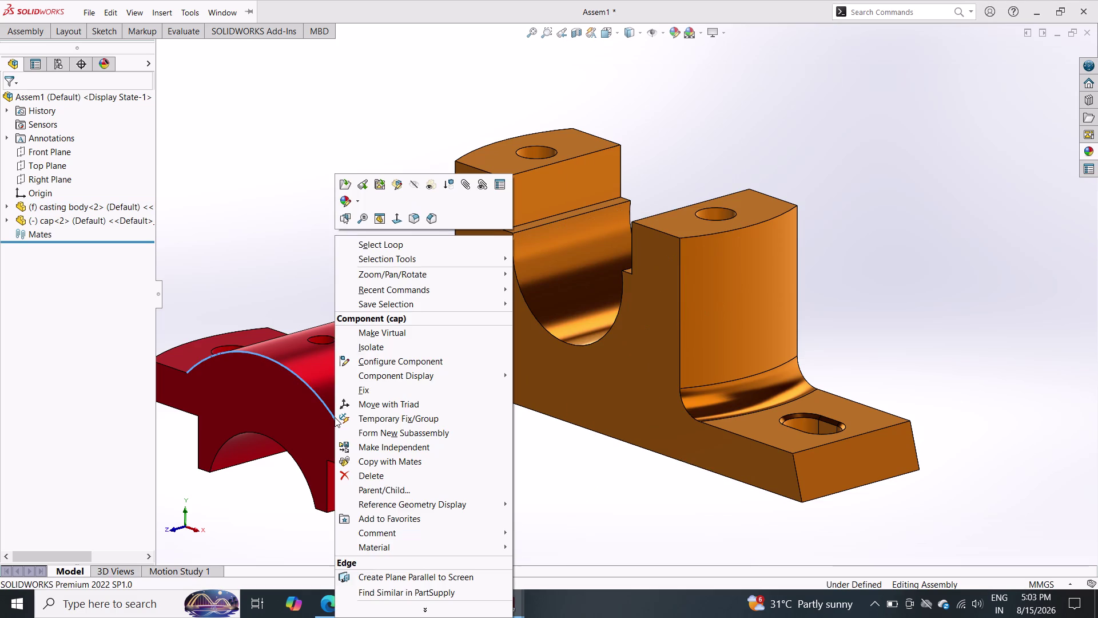
key(Escape)
key(Escape)
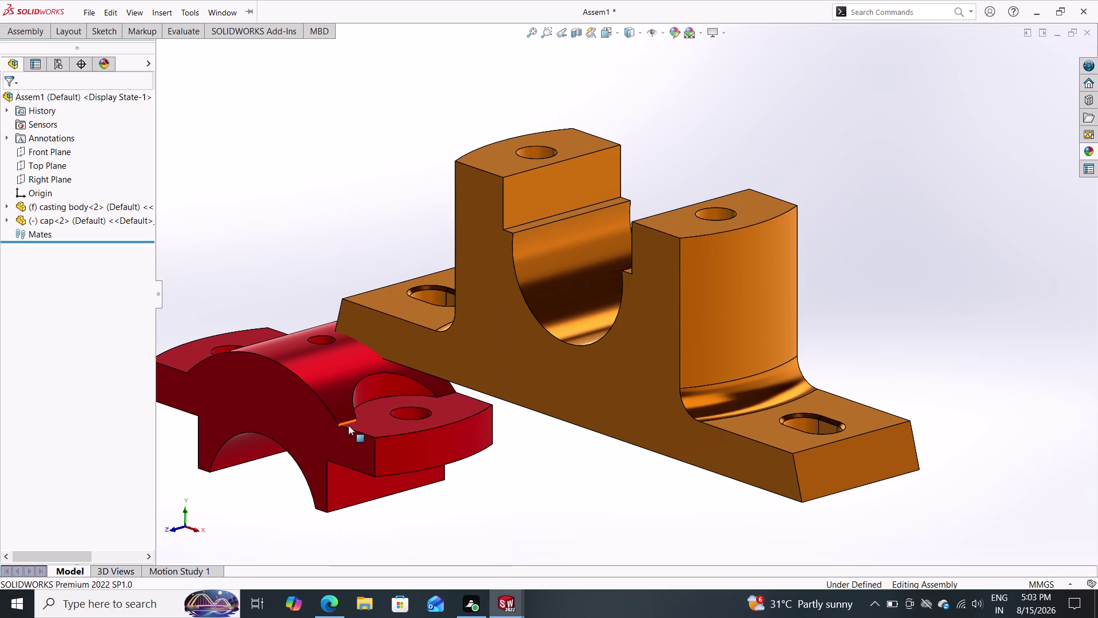
key(ctrl+z)
key(ctrl+z)
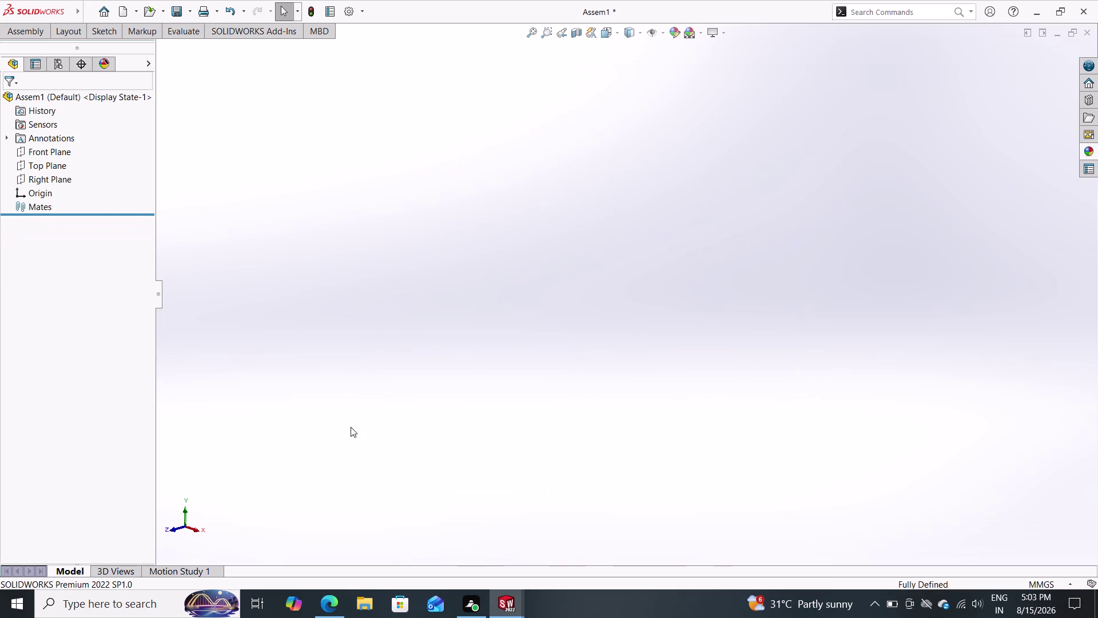
Insert the cap from Open documents and place it in Assem1.
click(31, 25)
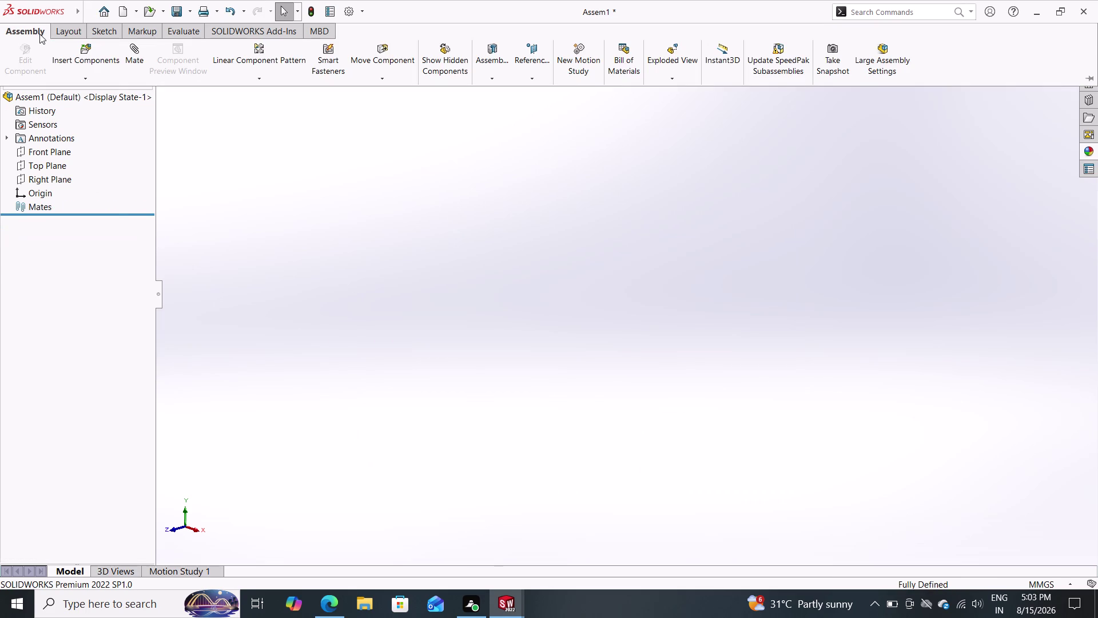
click(95, 62)
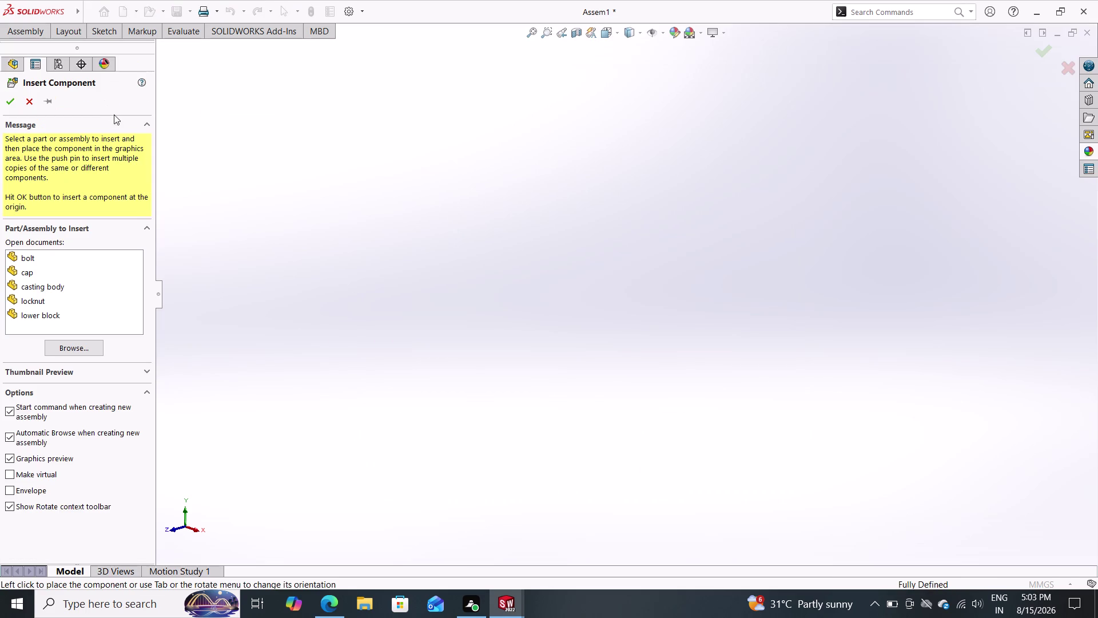
click(40, 272)
drag(41, 272, 599, 298)
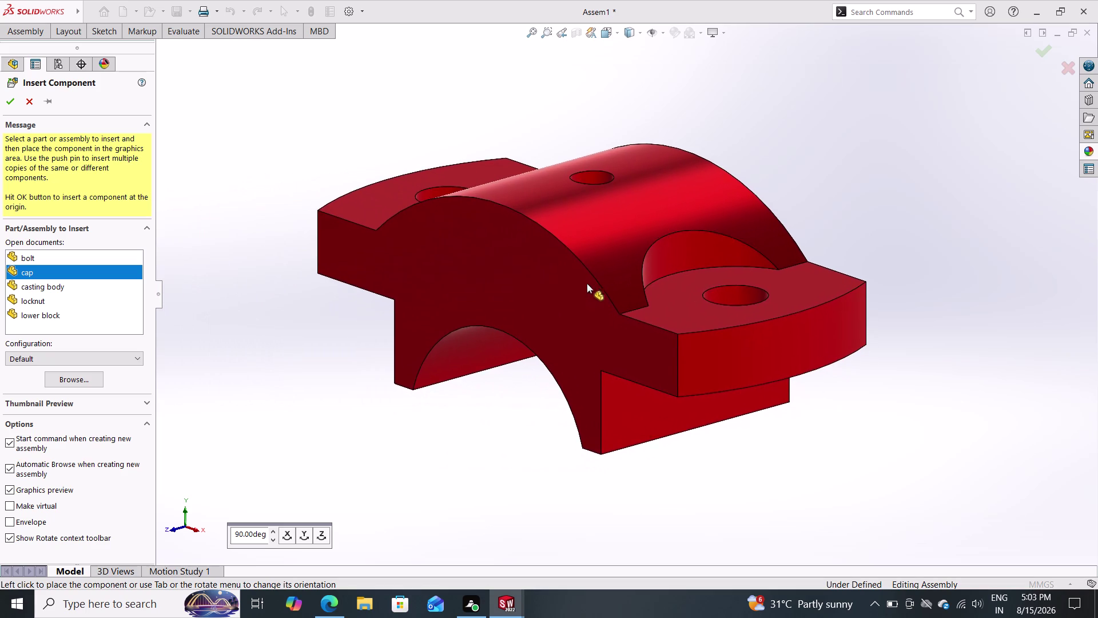
click(549, 273)
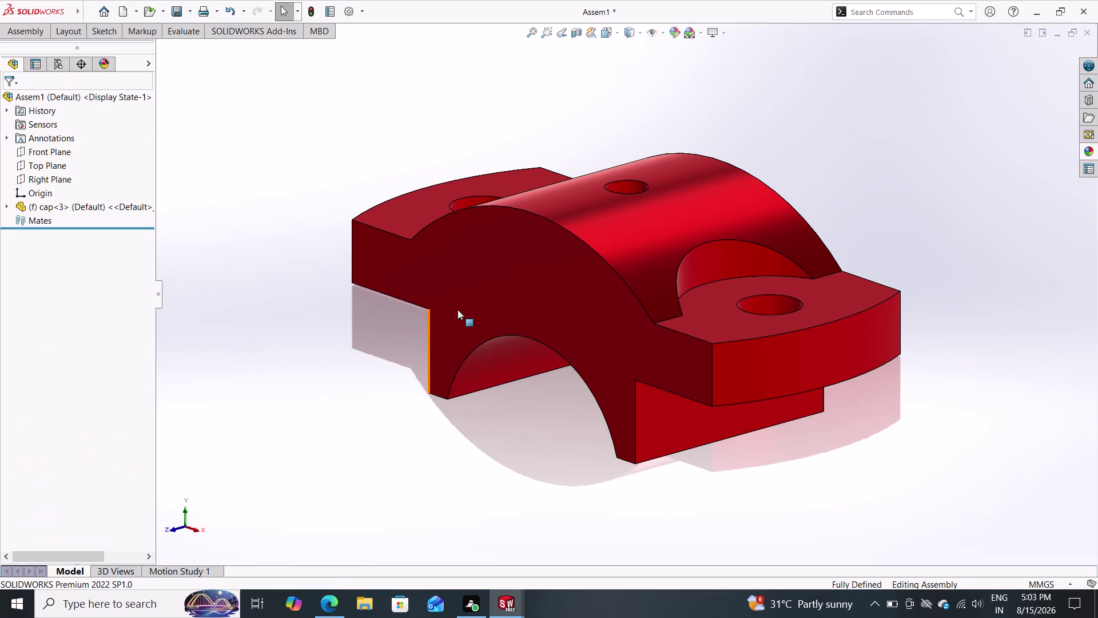
Change the cap from fixed to floating.
right_click(458, 309)
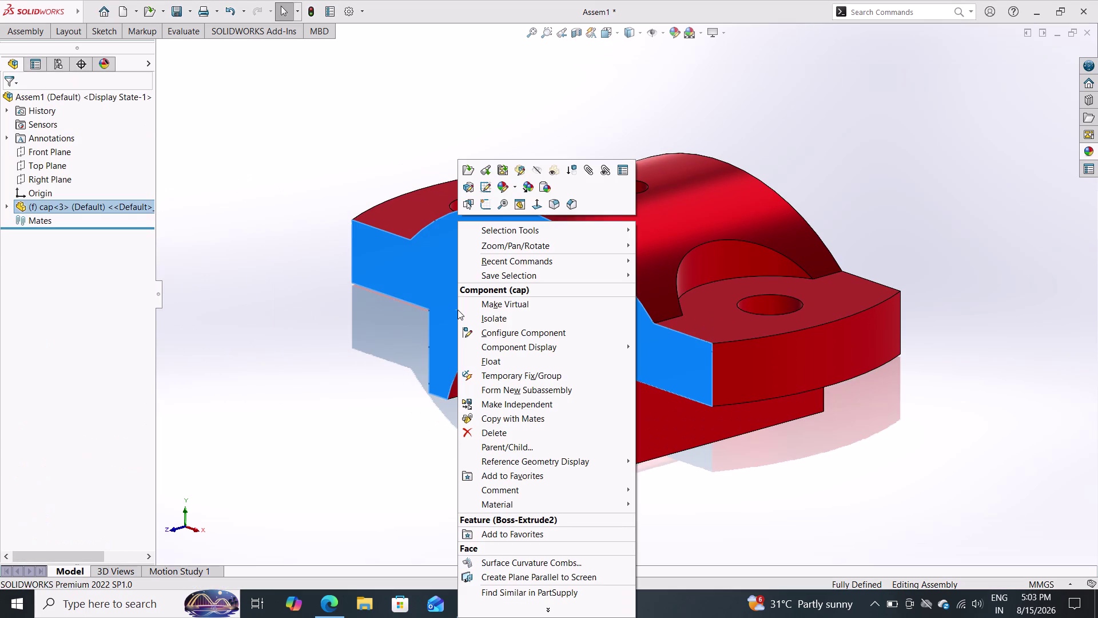
click(492, 361)
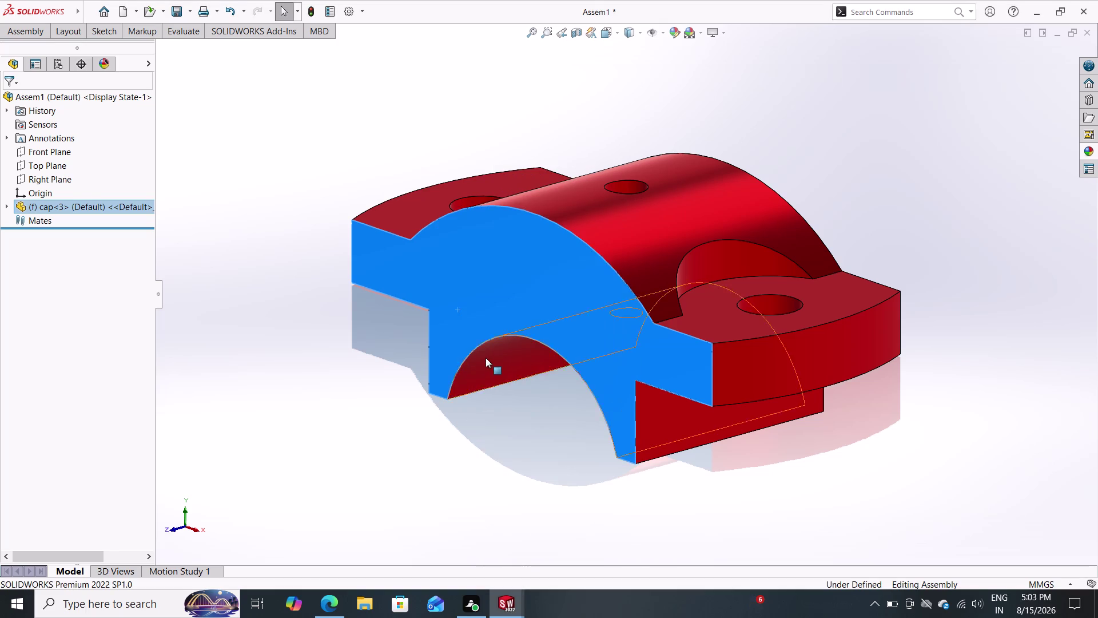
double_click(24, 28)
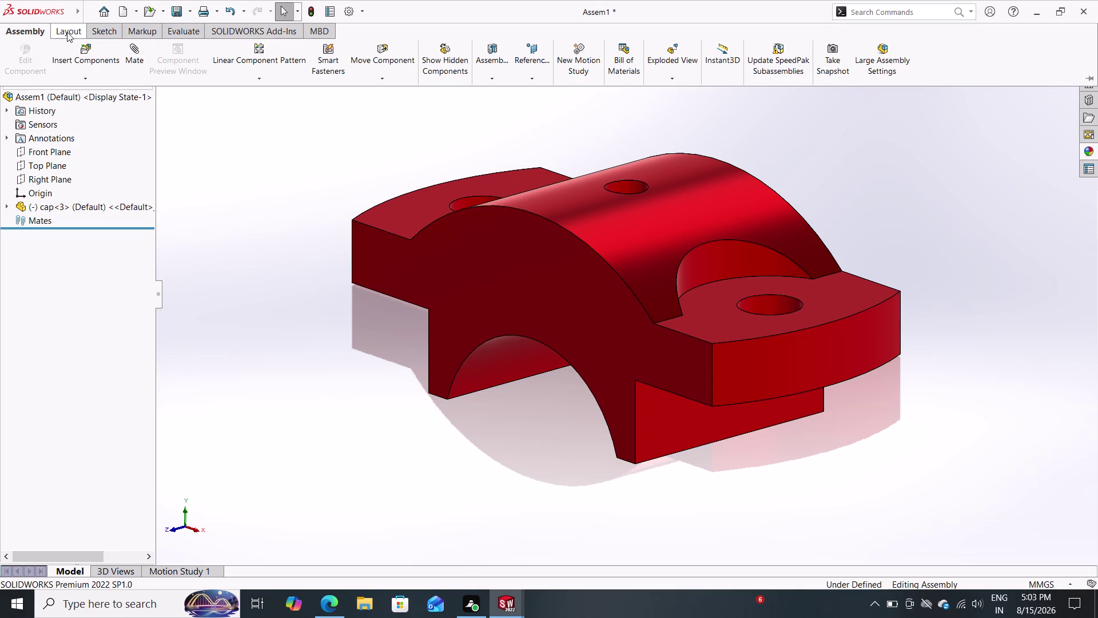
click(88, 50)
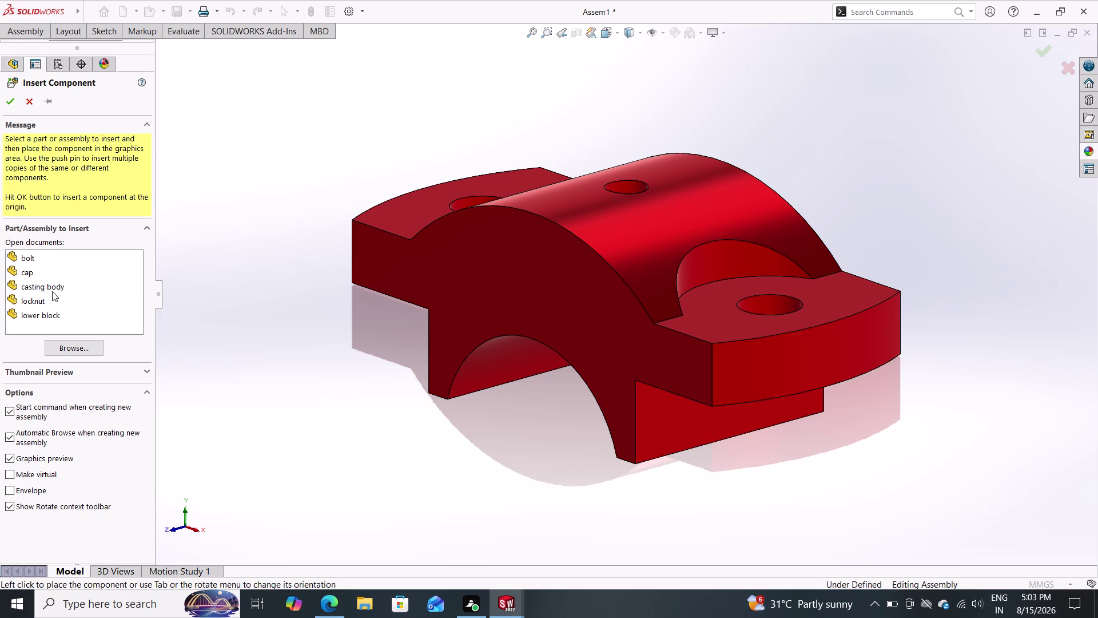
Insert the casting body beside the cap and fix it in place.
drag(54, 285, 615, 262)
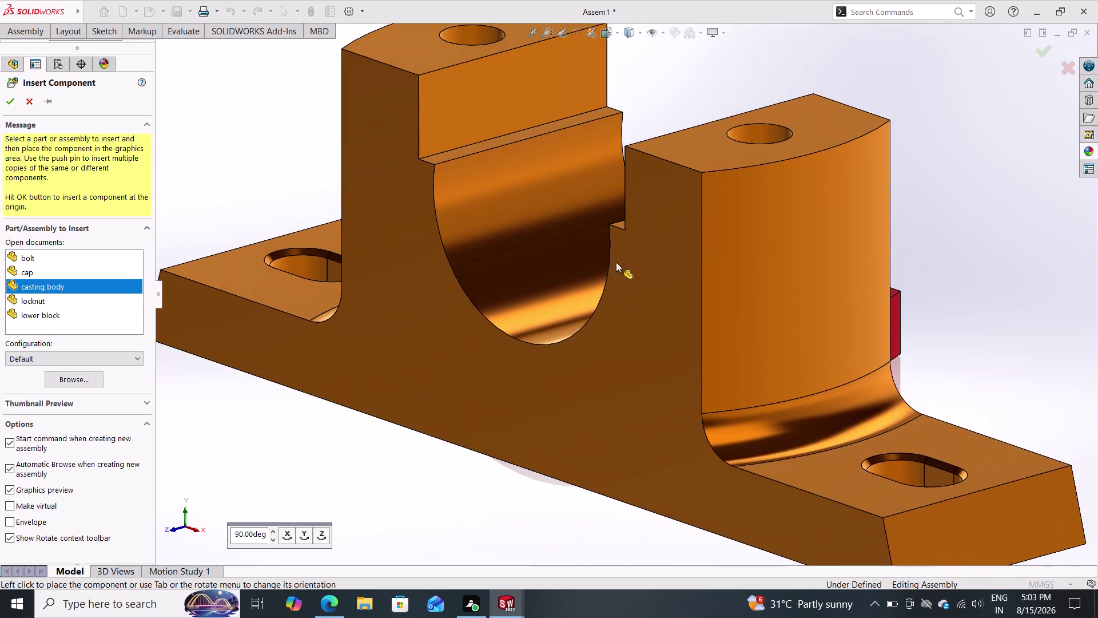
drag(616, 262, 415, 355)
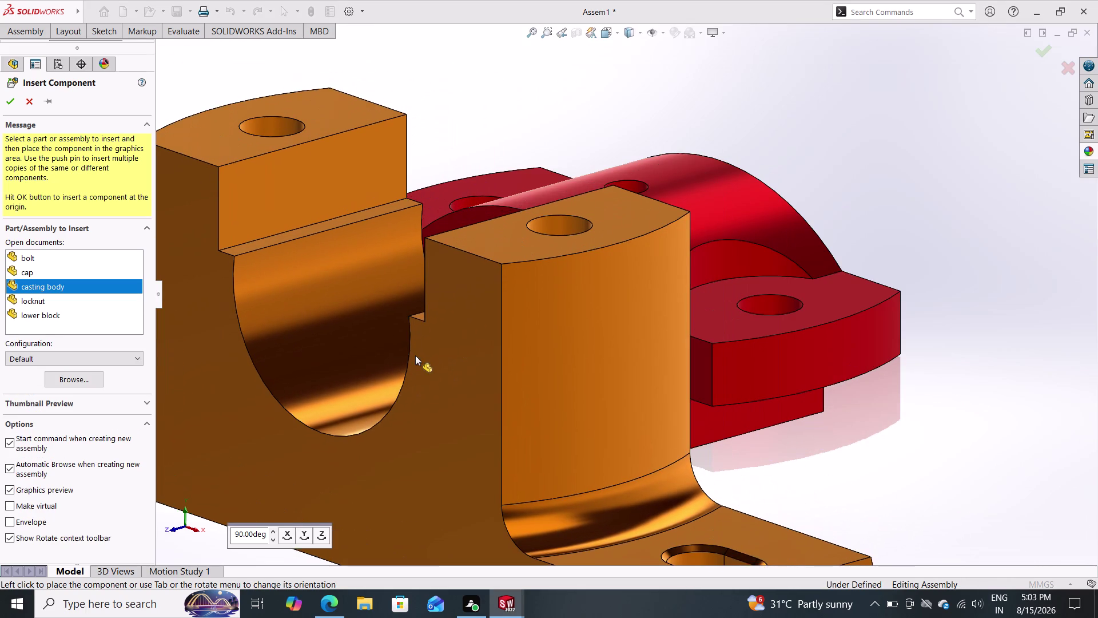
drag(415, 355, 414, 337)
click(413, 336)
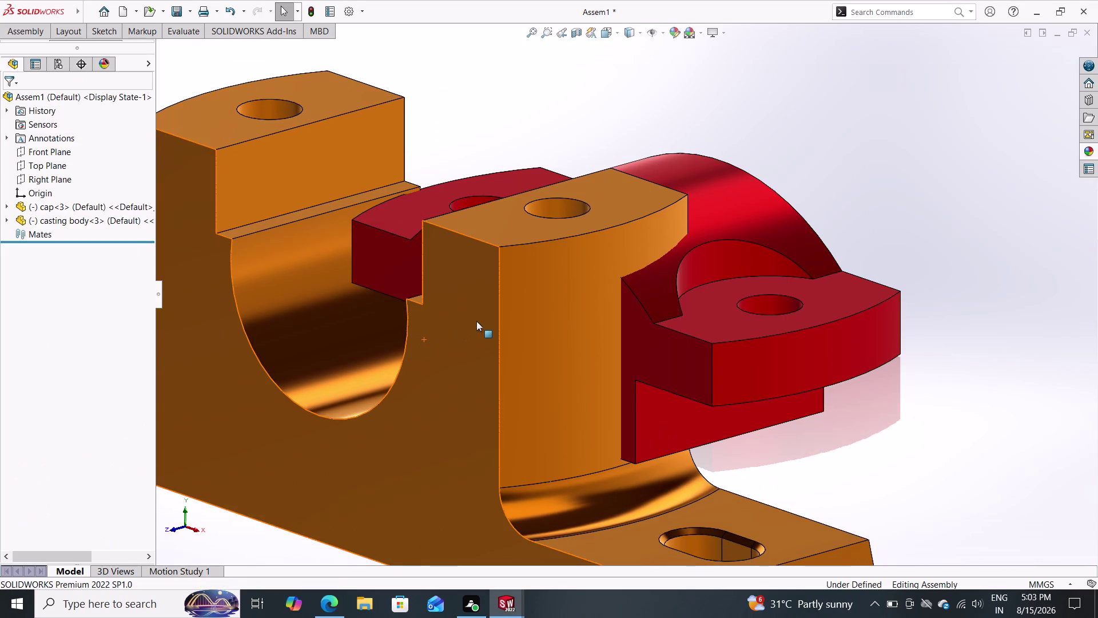
scroll(down, 3)
scroll(up, 3)
scroll(up, 3)
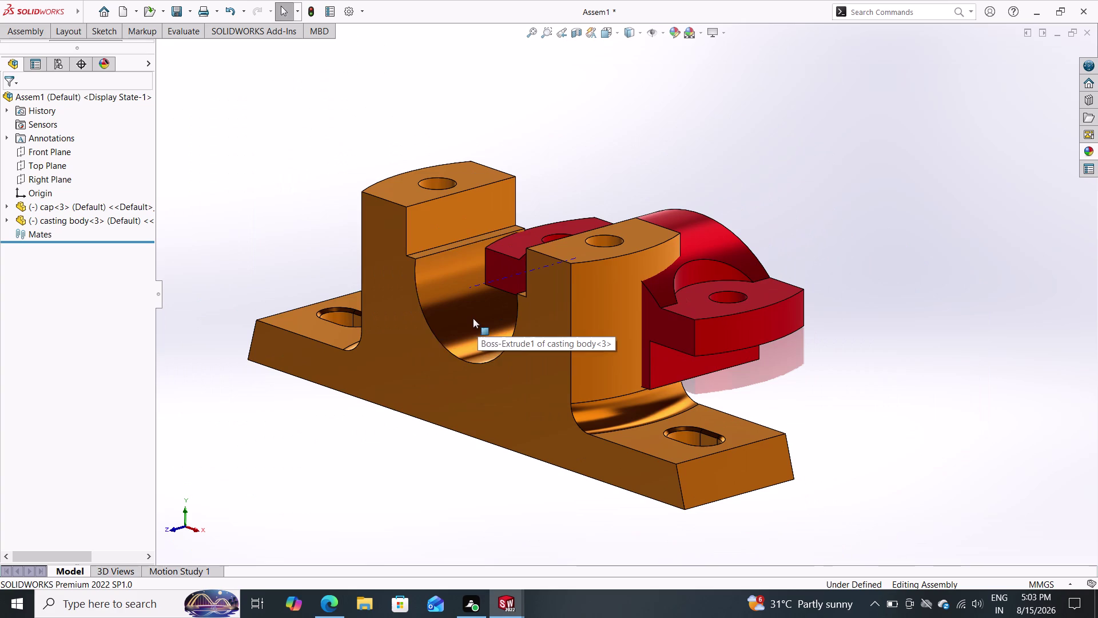
right_click(387, 332)
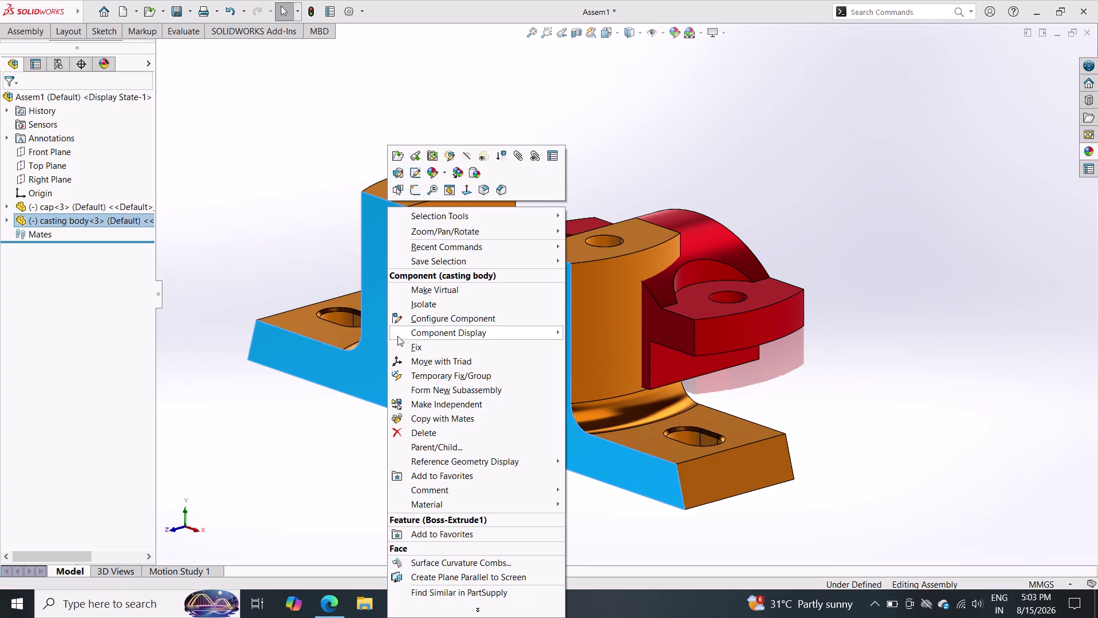
click(415, 351)
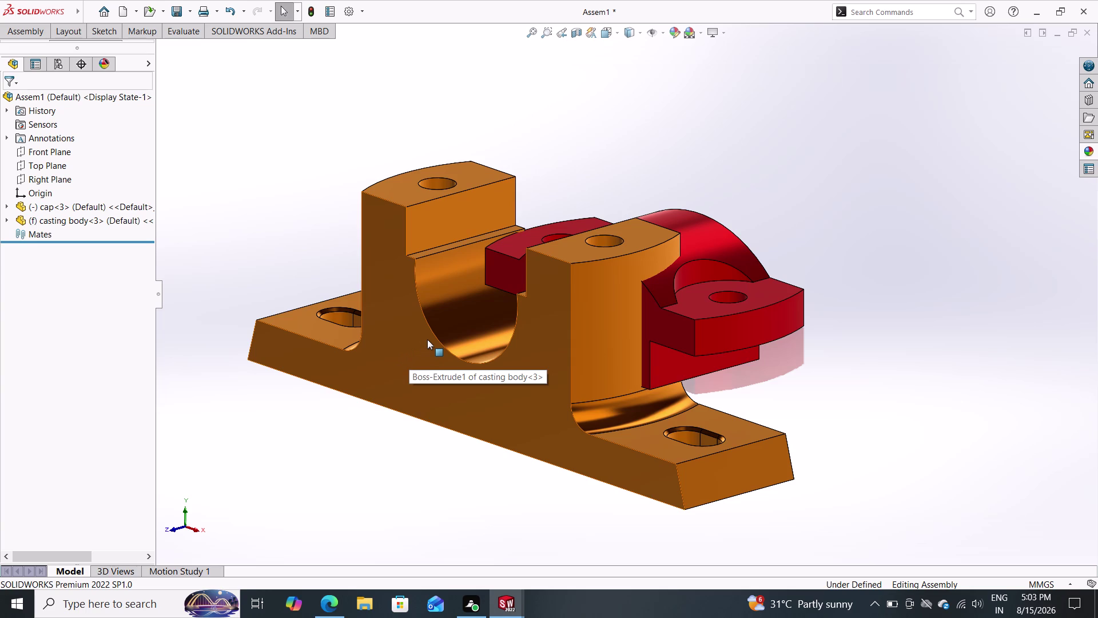
Drag the floating cap up and clear above the casting body.
click(691, 279)
drag(688, 276, 658, 248)
click(658, 248)
drag(664, 317, 805, 155)
click(804, 156)
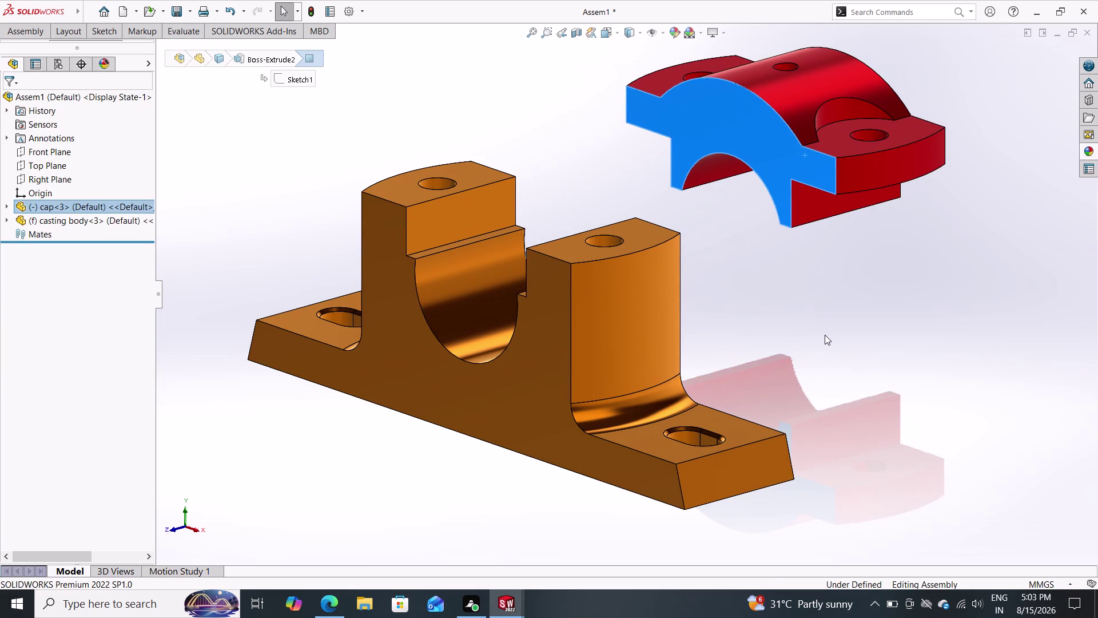
key(Escape)
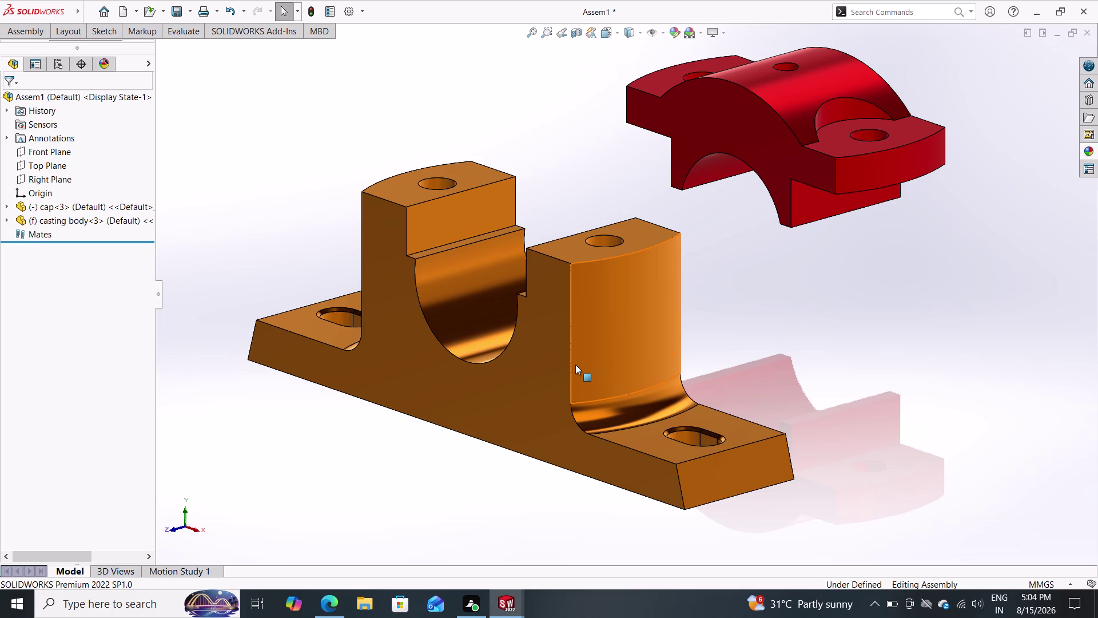
click(36, 32)
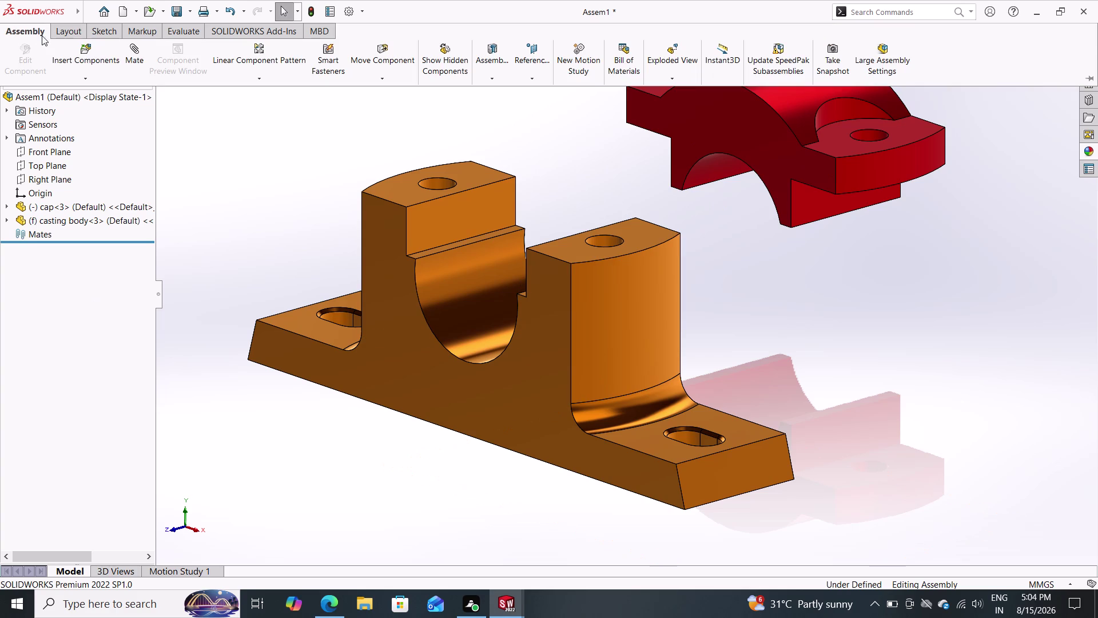
Mate a casting body face coincident with a cap face.
double_click(143, 50)
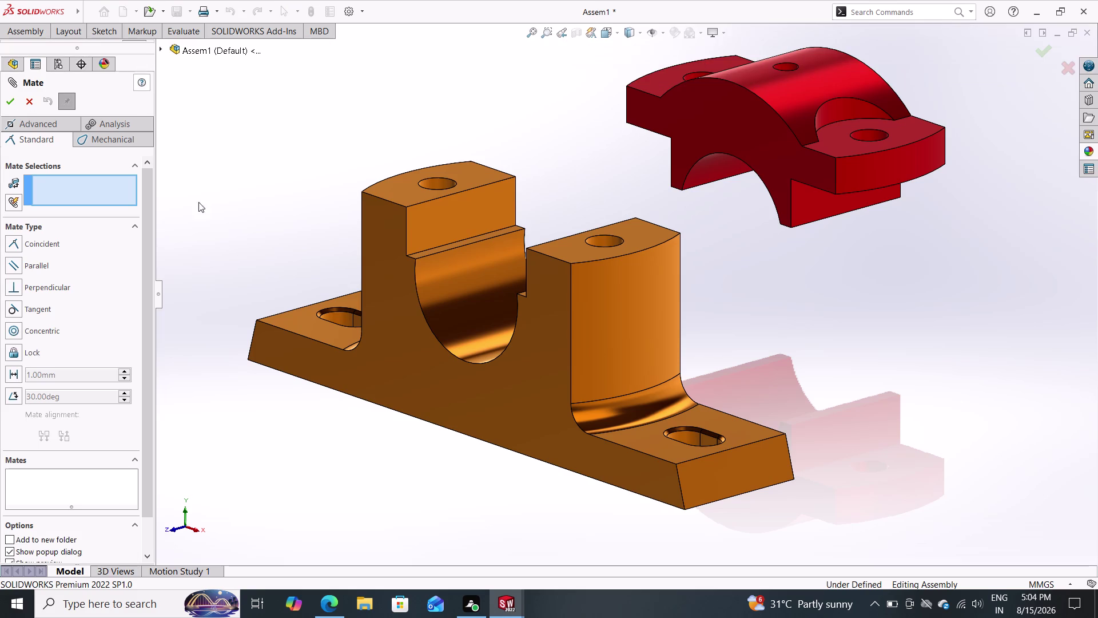
click(427, 377)
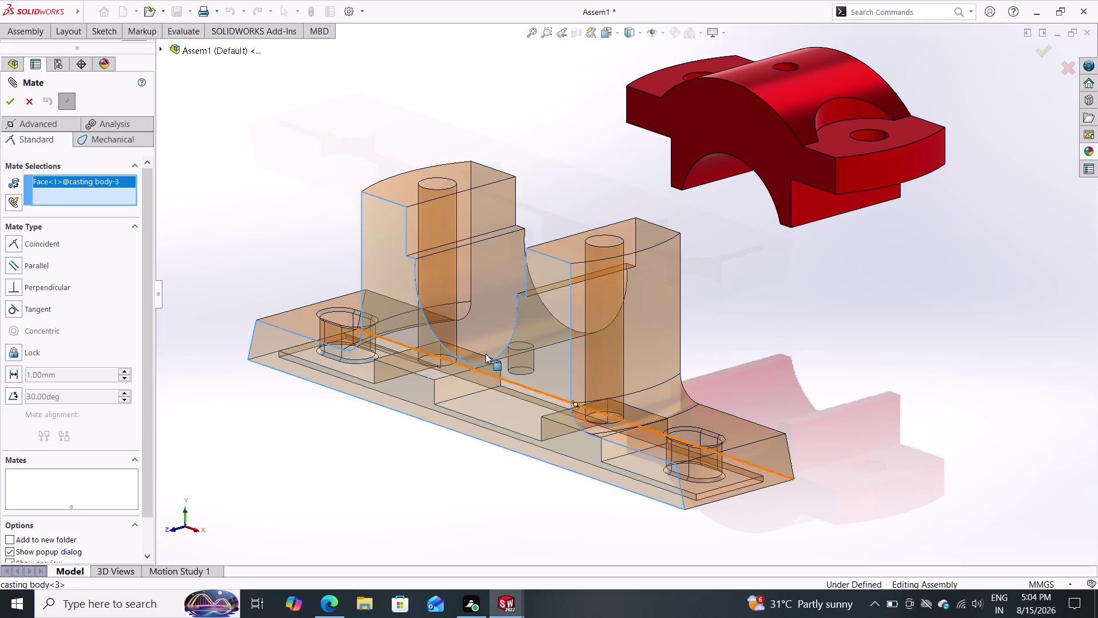
double_click(710, 126)
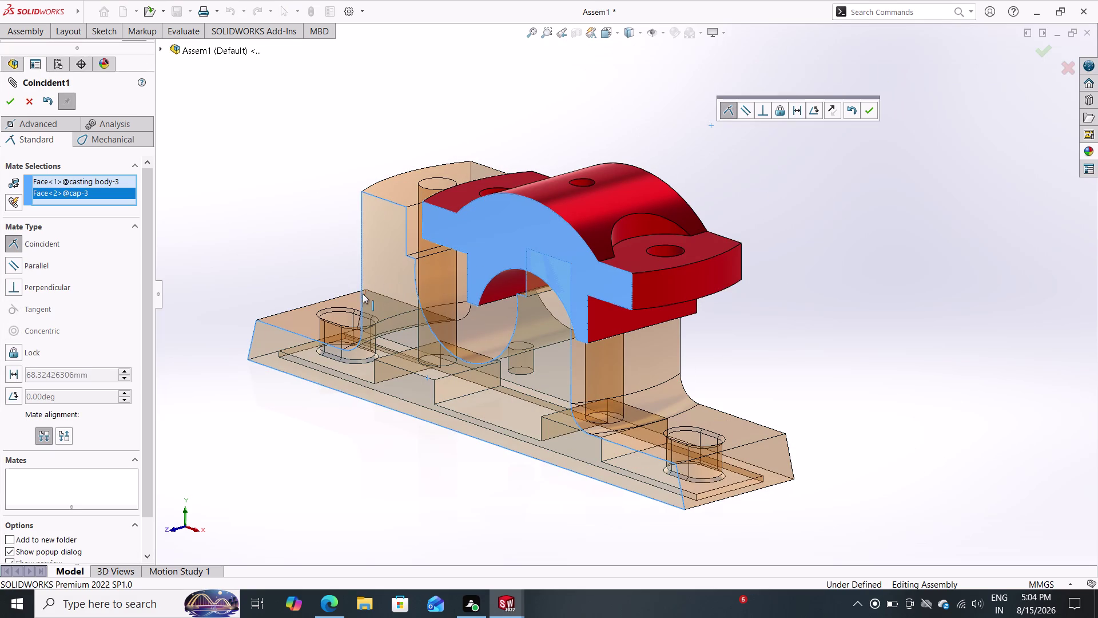
click(12, 106)
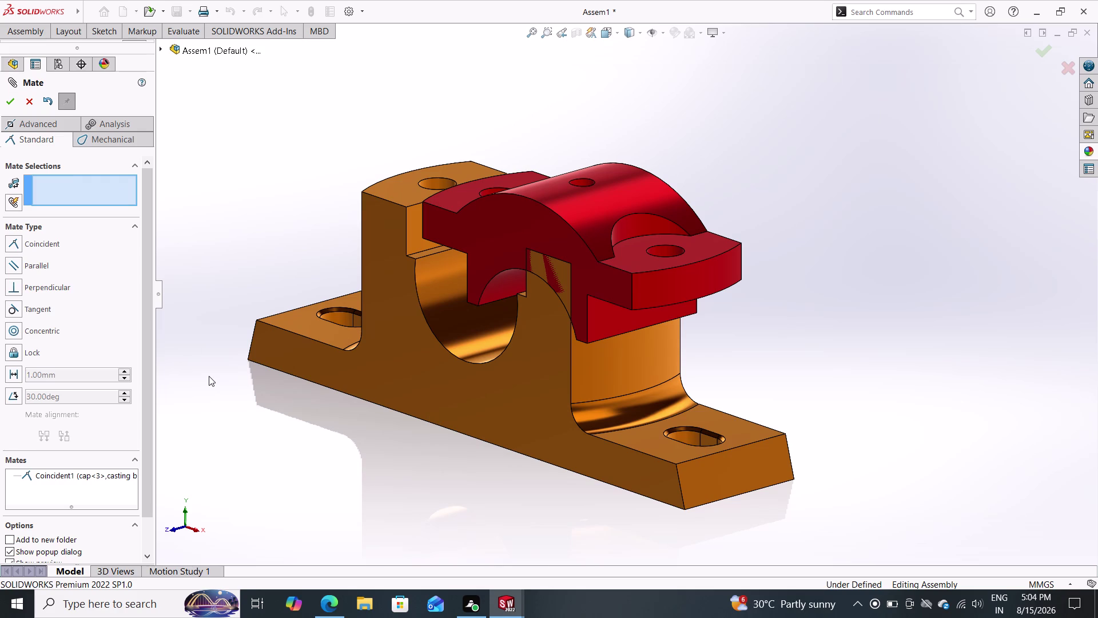
Pick another cap face, then drop the selection and close the Mate tool.
drag(555, 243, 557, 211)
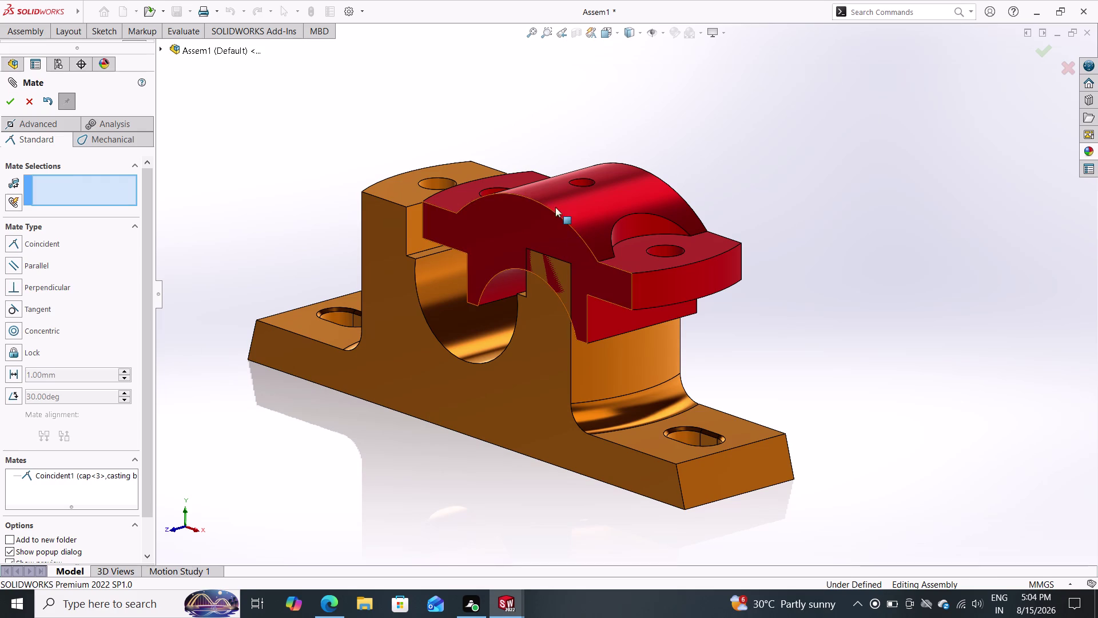
drag(558, 211, 493, 114)
click(493, 114)
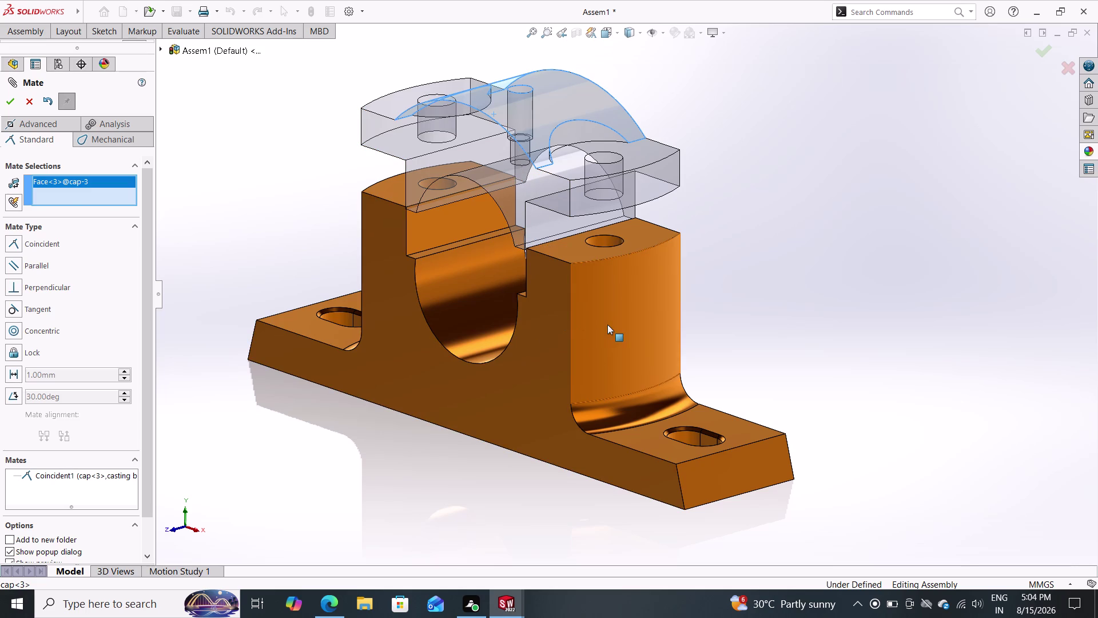
key(Escape)
key(Escape)
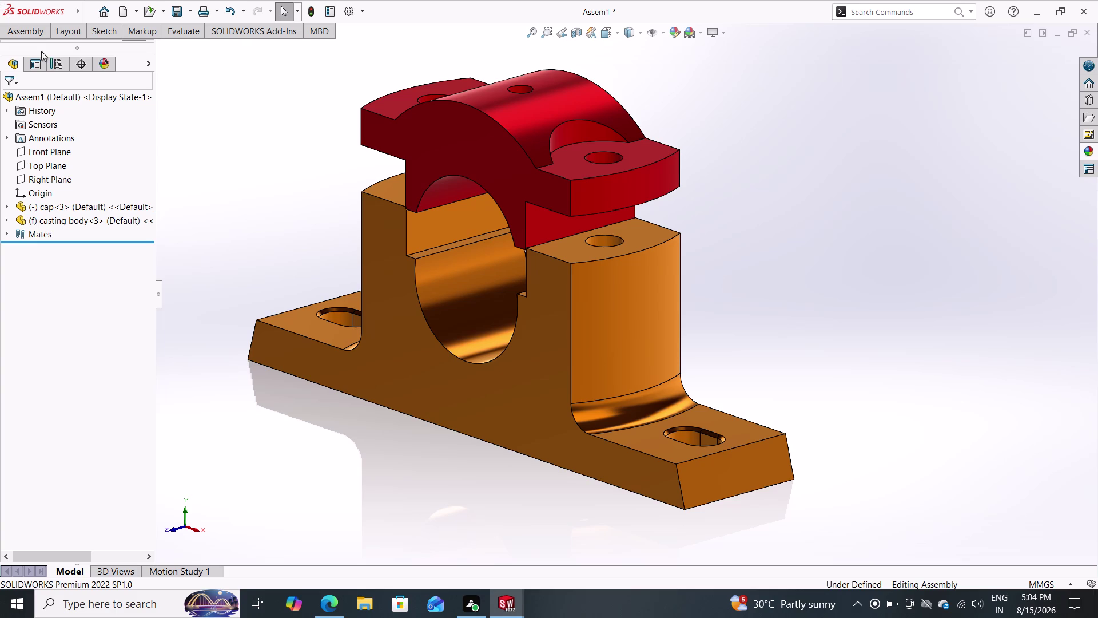
Add a second coincident mate between a cap face and a casting body face, flipping alignment.
click(24, 35)
click(139, 57)
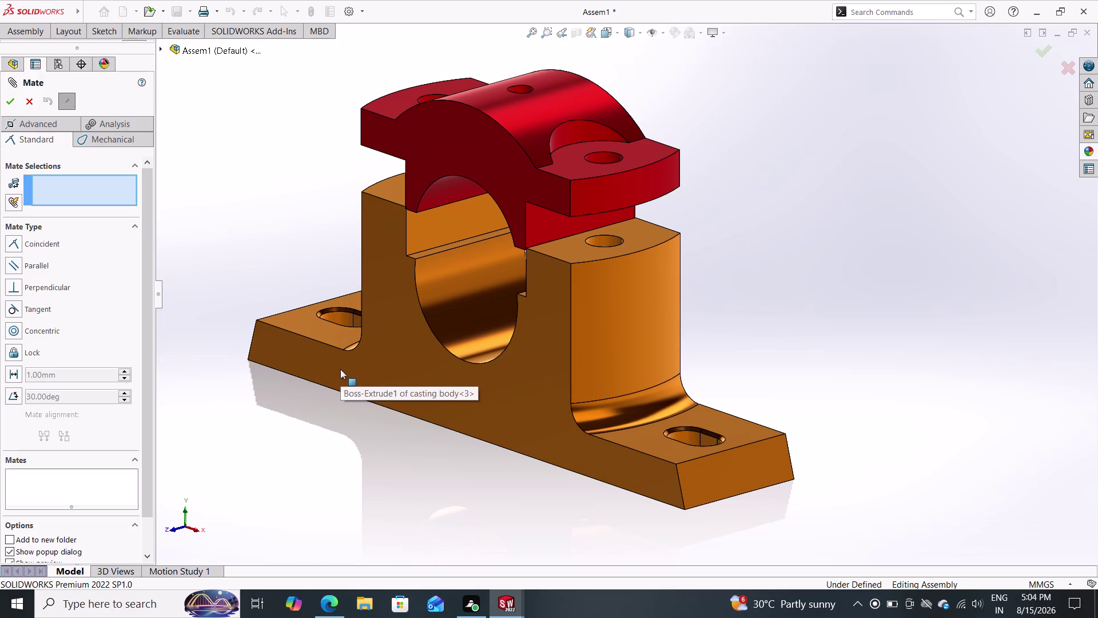
click(535, 232)
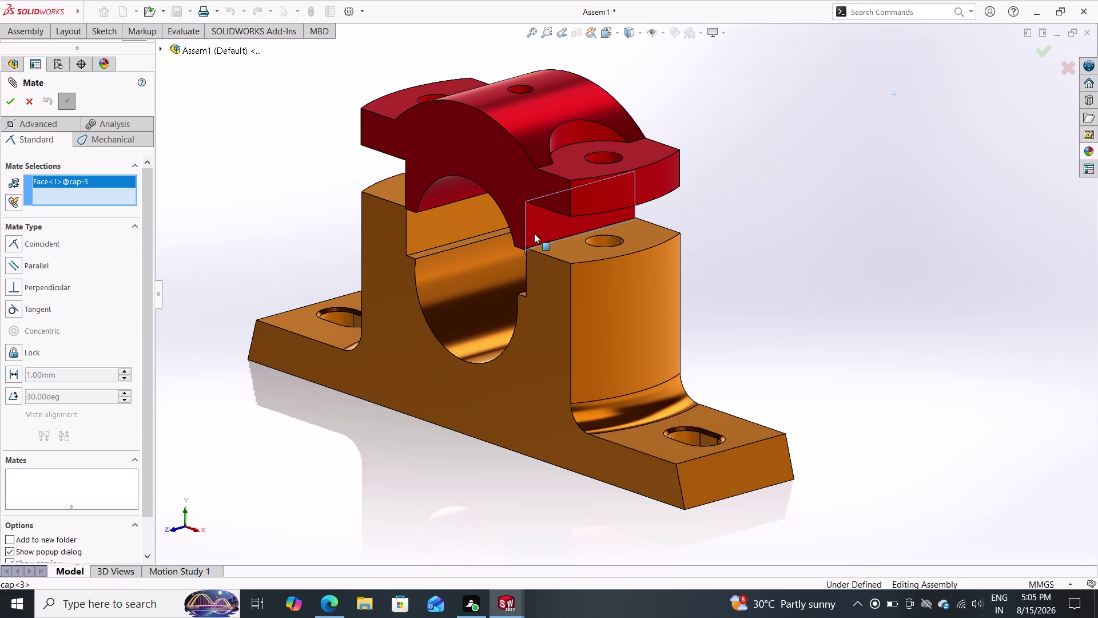
middle_drag(443, 439, 561, 514)
scroll(down, 3)
click(621, 236)
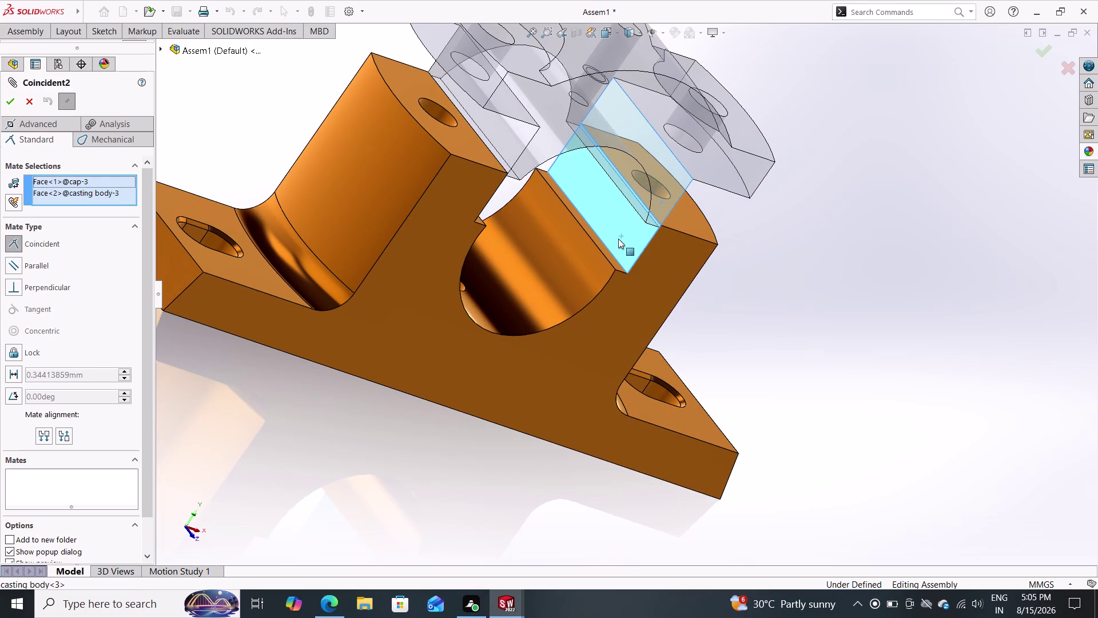
click(36, 248)
click(39, 245)
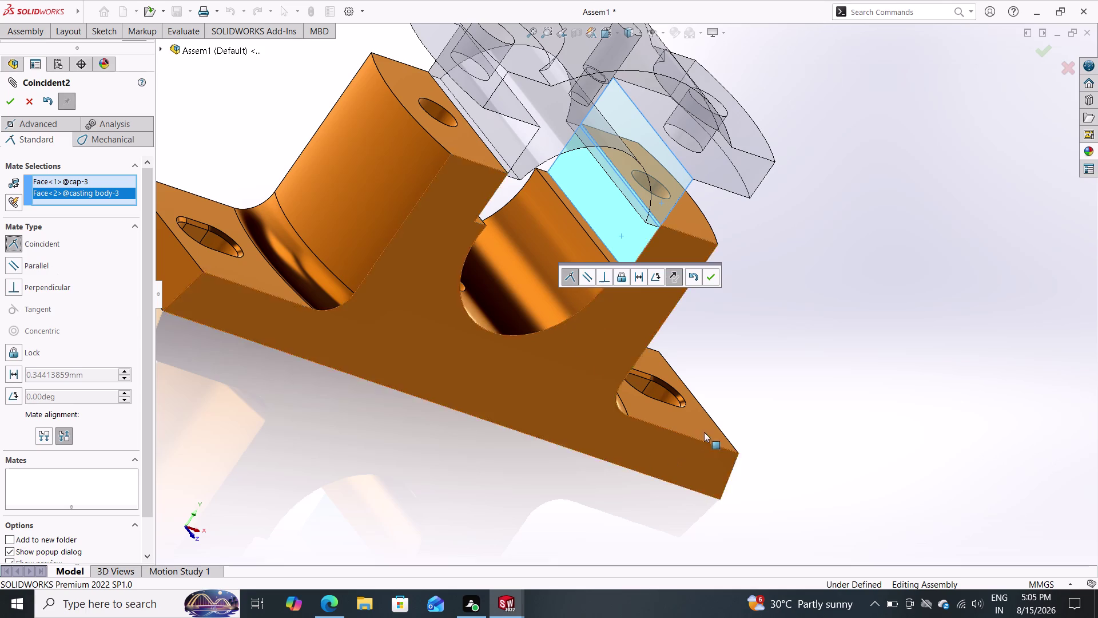
click(713, 277)
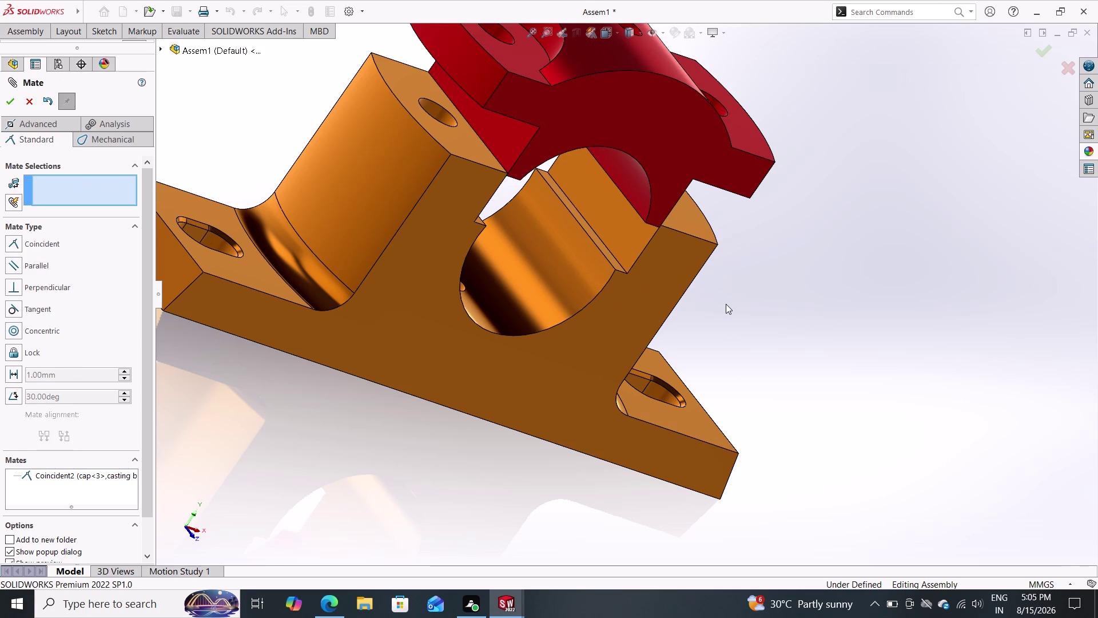
Inspect the fit from below and drag the cap to test its remaining freedom.
middle_drag(767, 334, 677, 272)
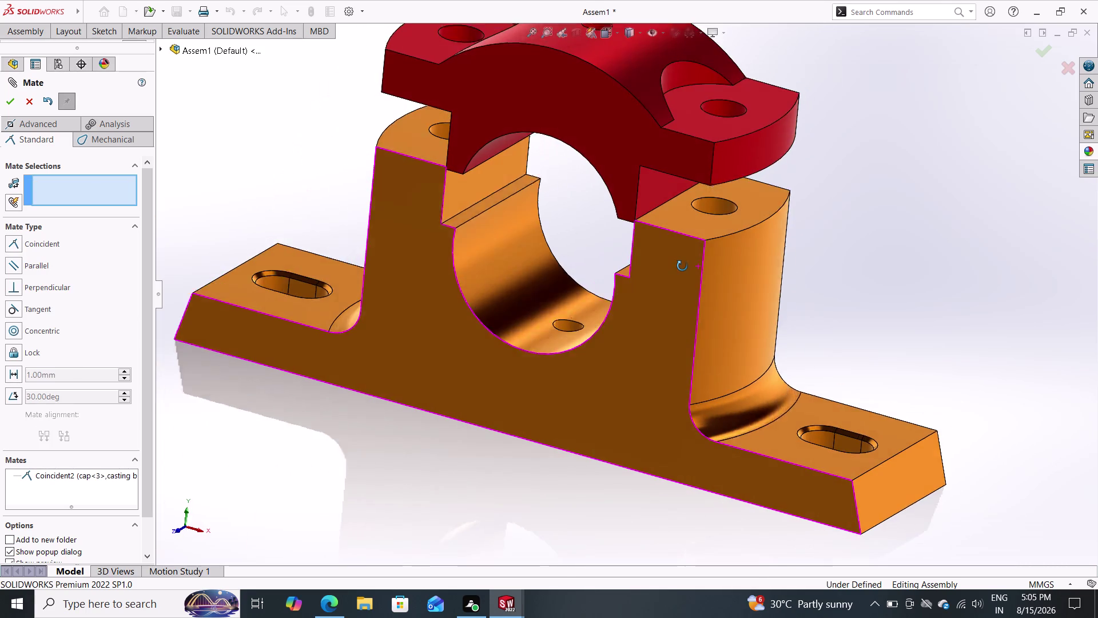
middle_drag(677, 273, 683, 266)
middle_drag(653, 428, 707, 512)
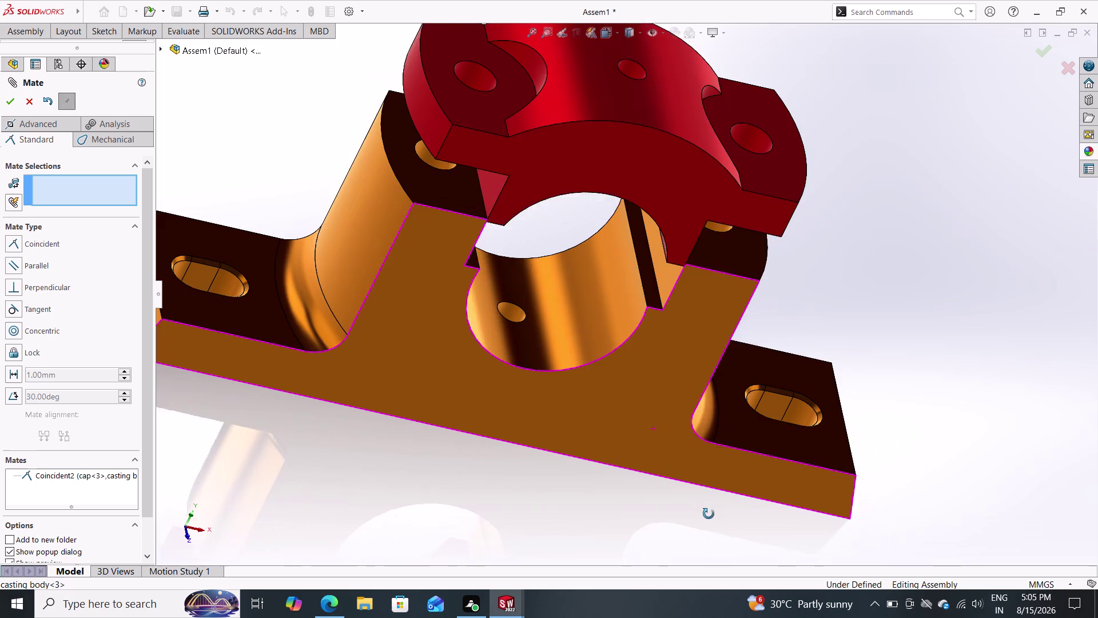
middle_drag(708, 512, 663, 399)
click(625, 107)
drag(627, 107, 631, 113)
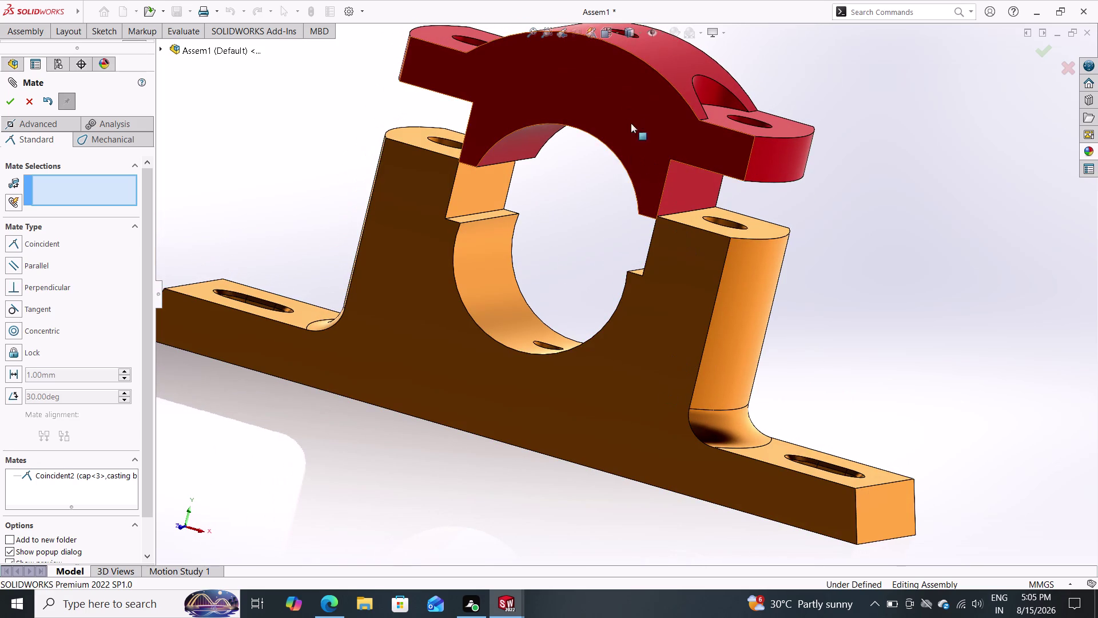
drag(630, 112, 628, 172)
drag(625, 184, 613, 237)
click(613, 237)
drag(613, 250, 613, 257)
drag(613, 264, 606, 294)
drag(605, 295, 598, 288)
Keep dragging the cap relative to the casting body, lifting it off.
click(597, 146)
drag(602, 162, 594, 204)
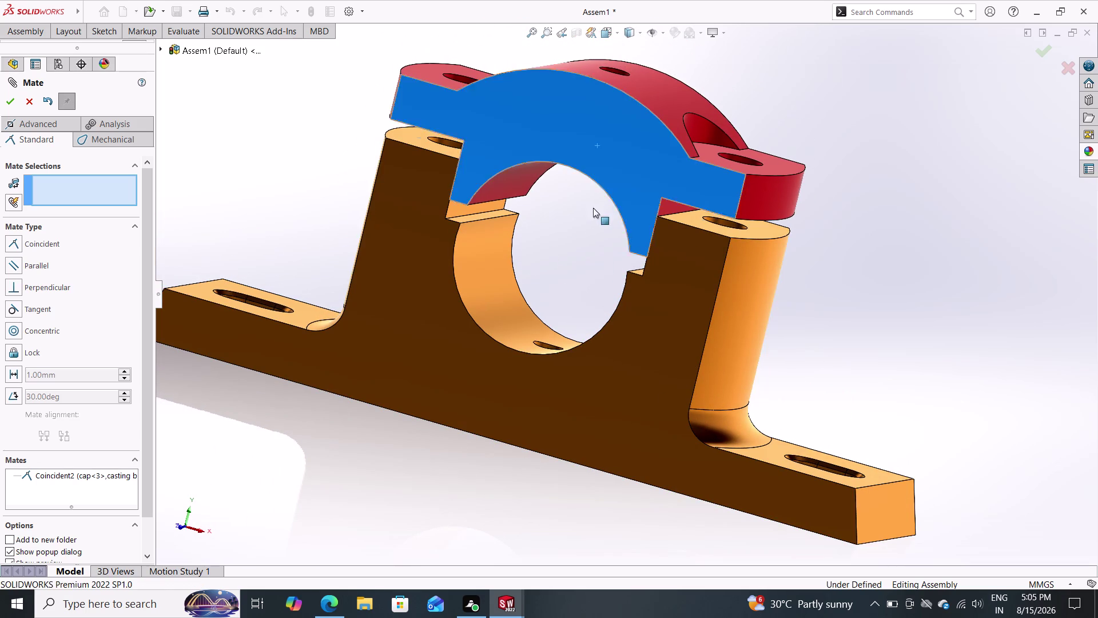
drag(594, 204, 587, 229)
drag(586, 230, 581, 224)
drag(580, 224, 581, 232)
drag(580, 236, 583, 259)
click(583, 259)
drag(583, 260, 578, 259)
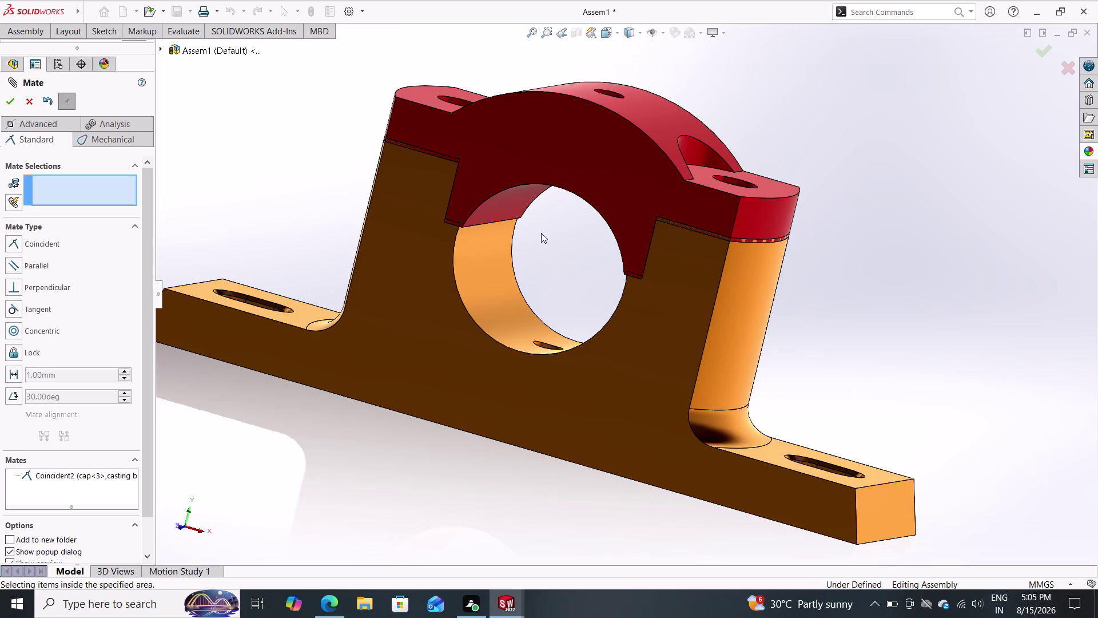
drag(541, 171, 560, 106)
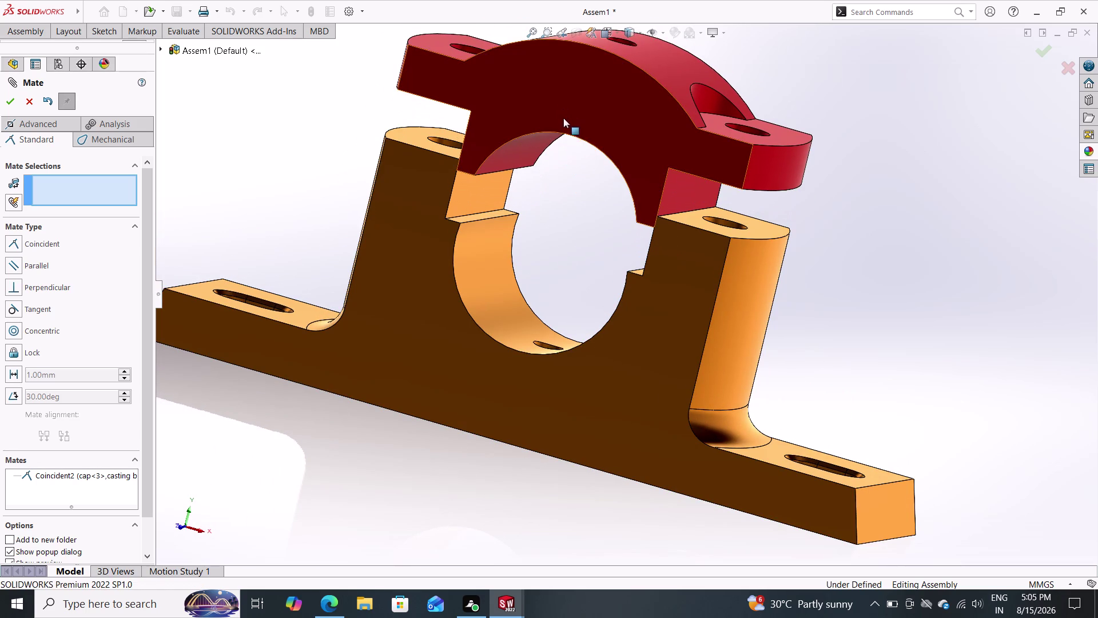
drag(586, 107, 569, 220)
Pick the cap's front face, then cancel the mate and leave the Mate tool.
click(568, 222)
drag(568, 222, 582, 150)
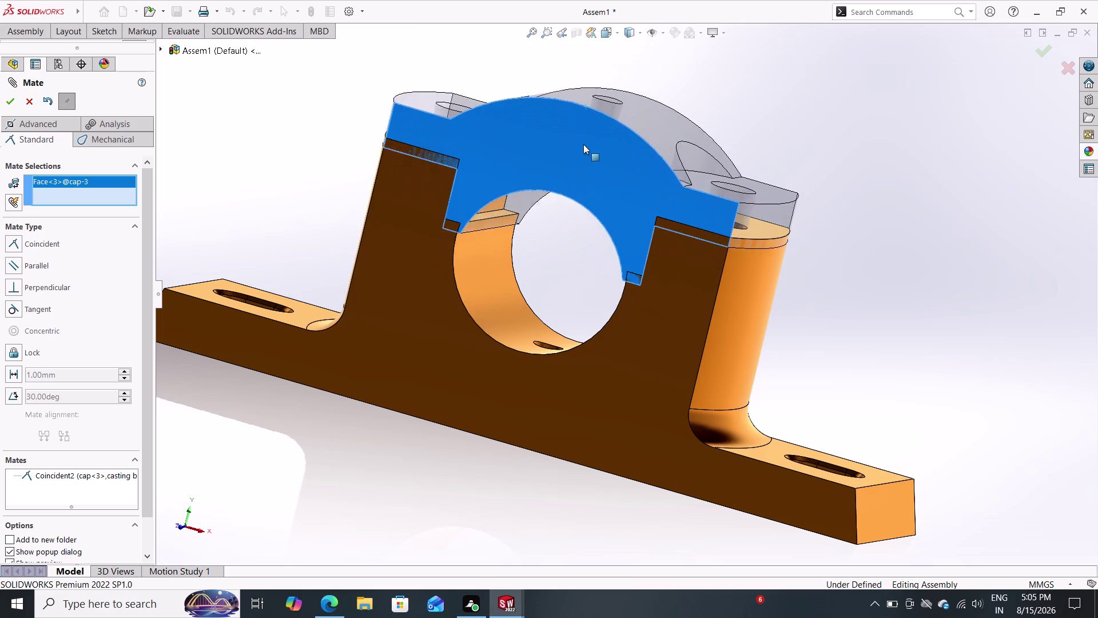
drag(582, 150, 585, 132)
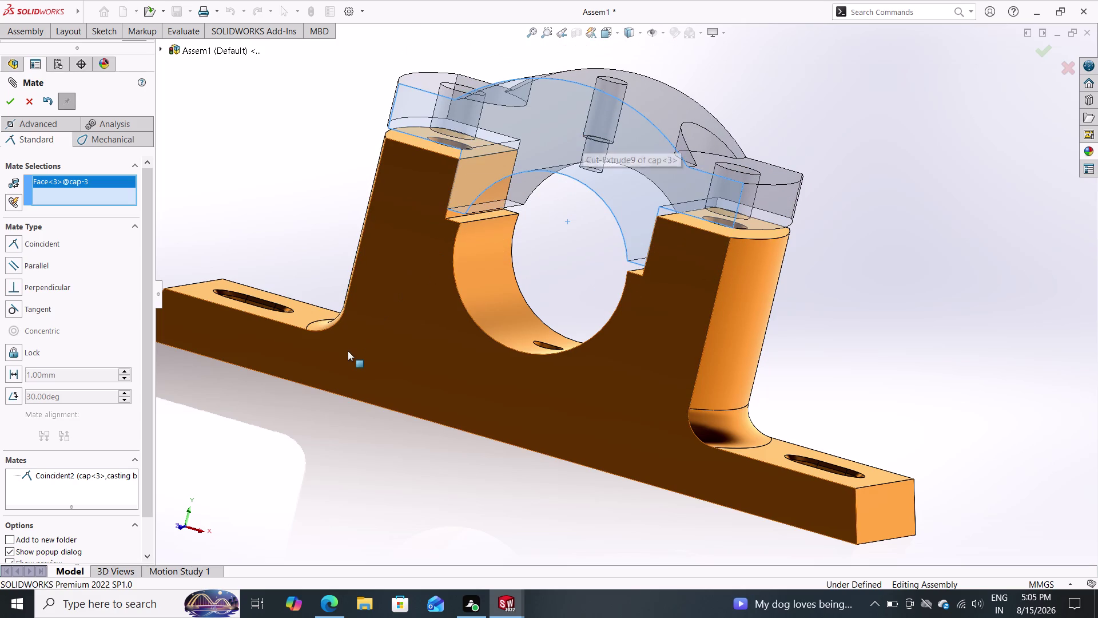
key(Escape)
key(Escape)
key(Escape)
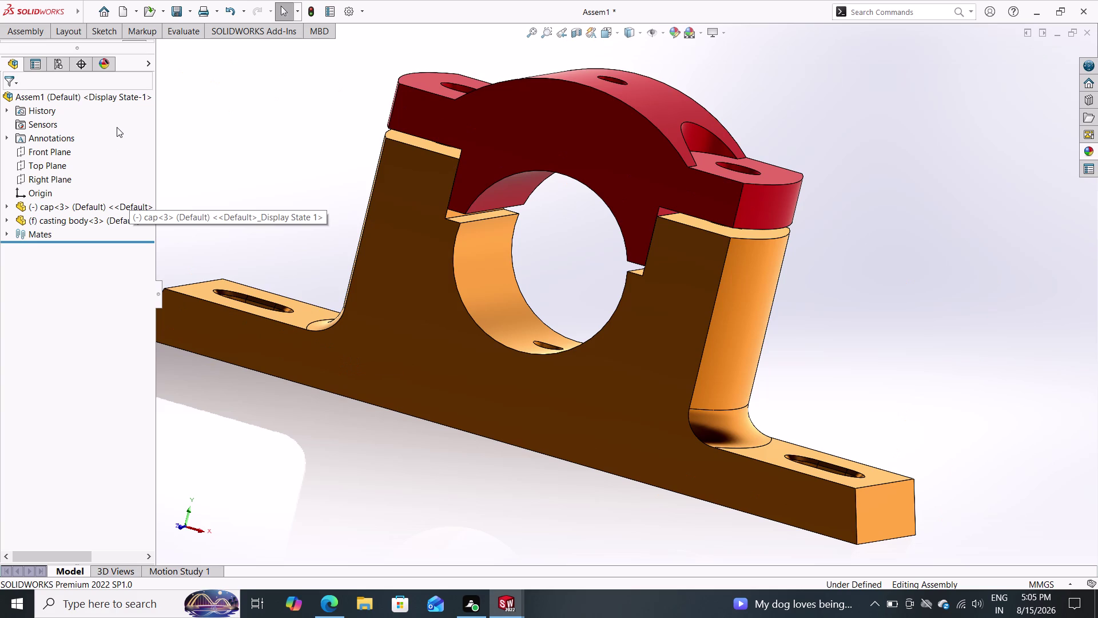
Lift the cap clear, try a mate on its inner arc edge, then cancel it.
drag(529, 172, 544, 144)
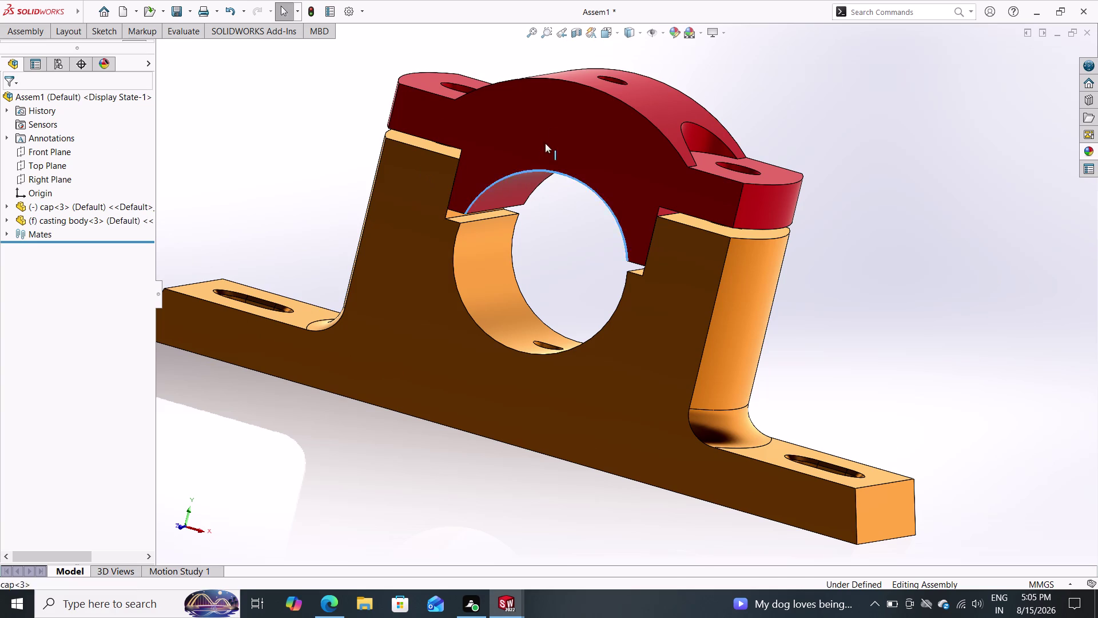
drag(544, 145, 560, 90)
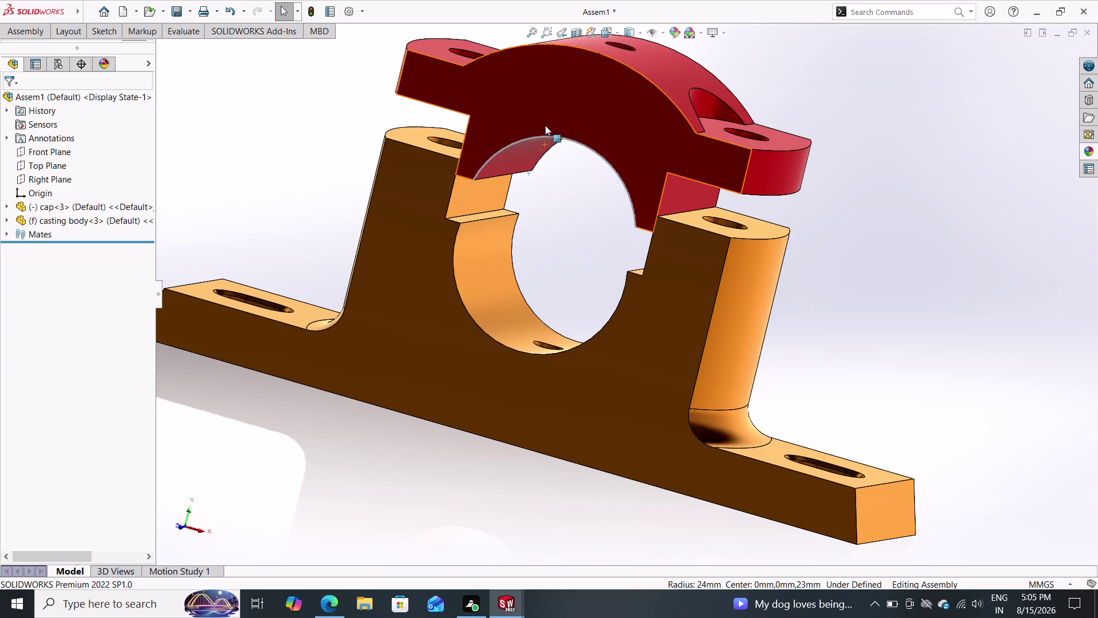
double_click(36, 25)
click(139, 53)
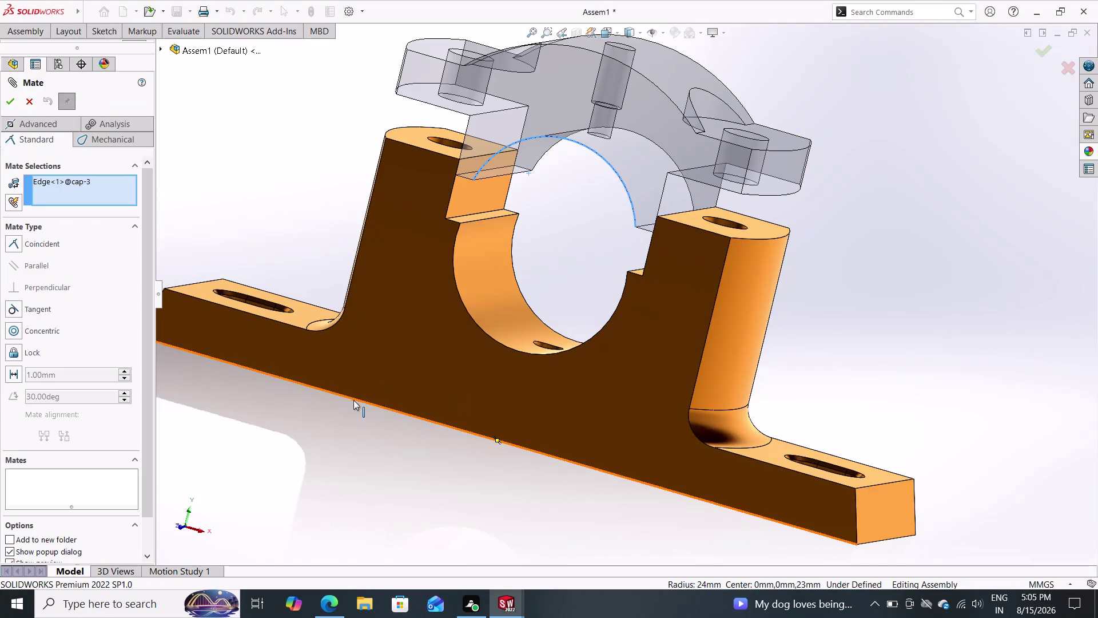
key(Escape)
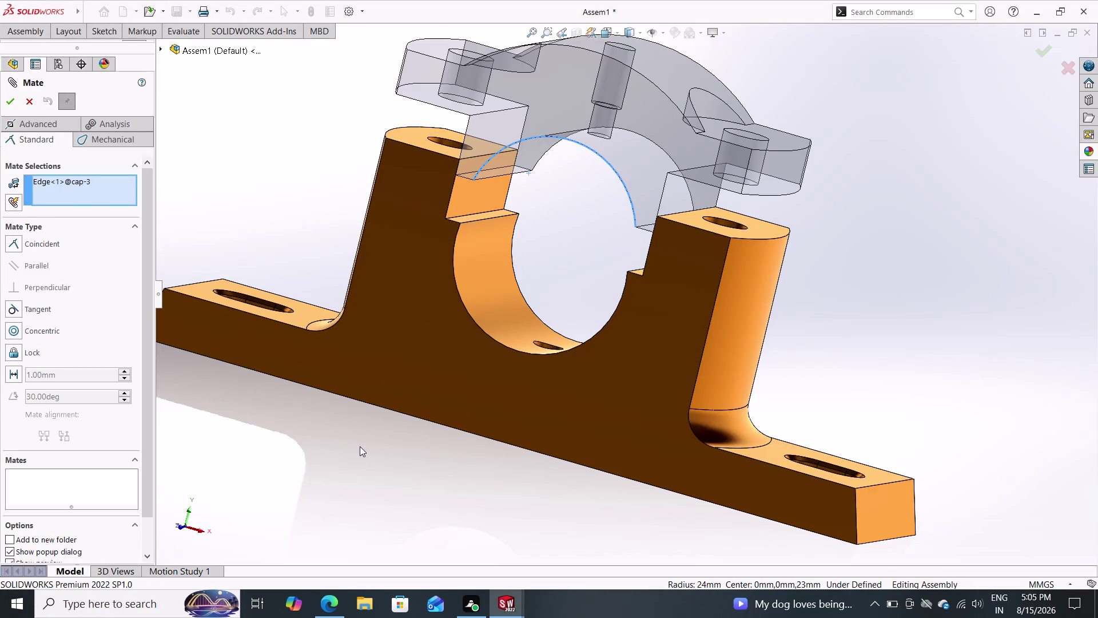
key(Escape)
key(Escape)
middle_drag(357, 447, 412, 481)
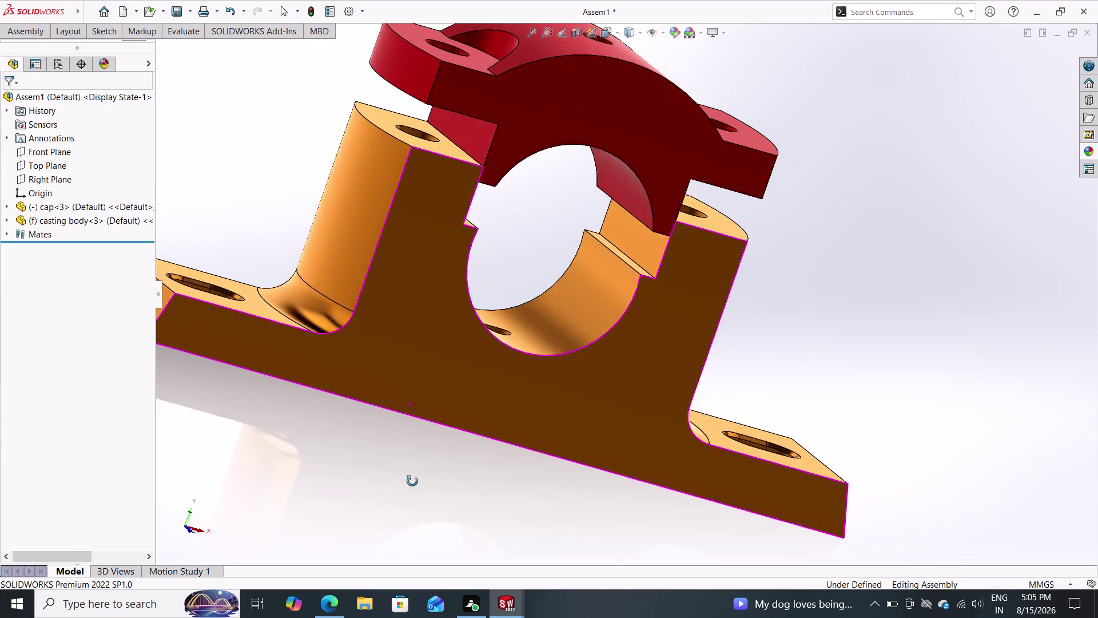
middle_drag(412, 481, 437, 405)
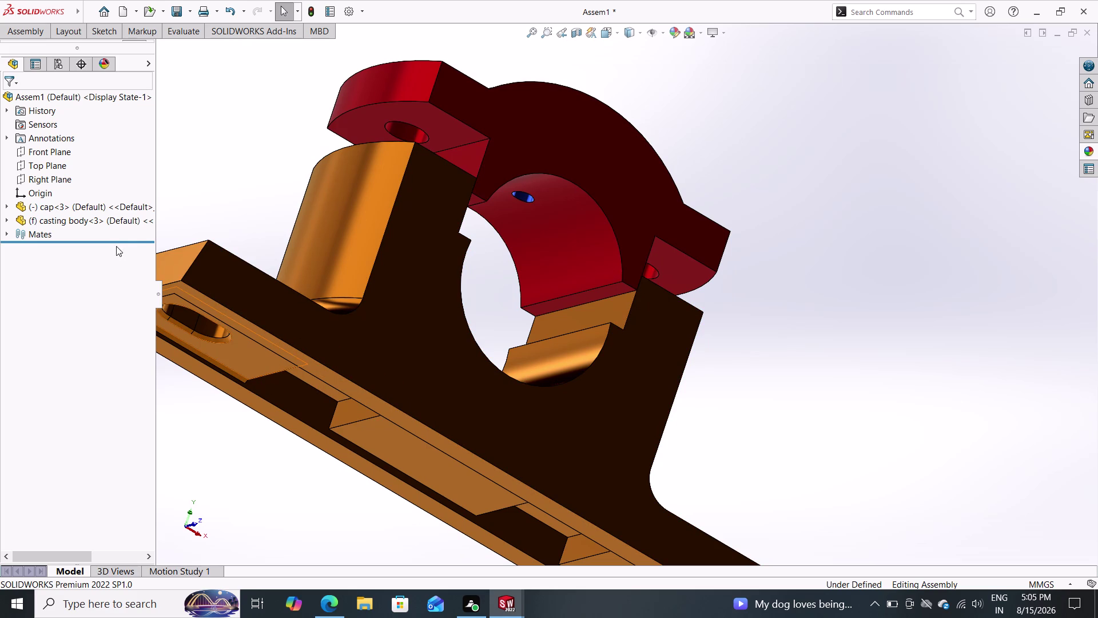
double_click(15, 26)
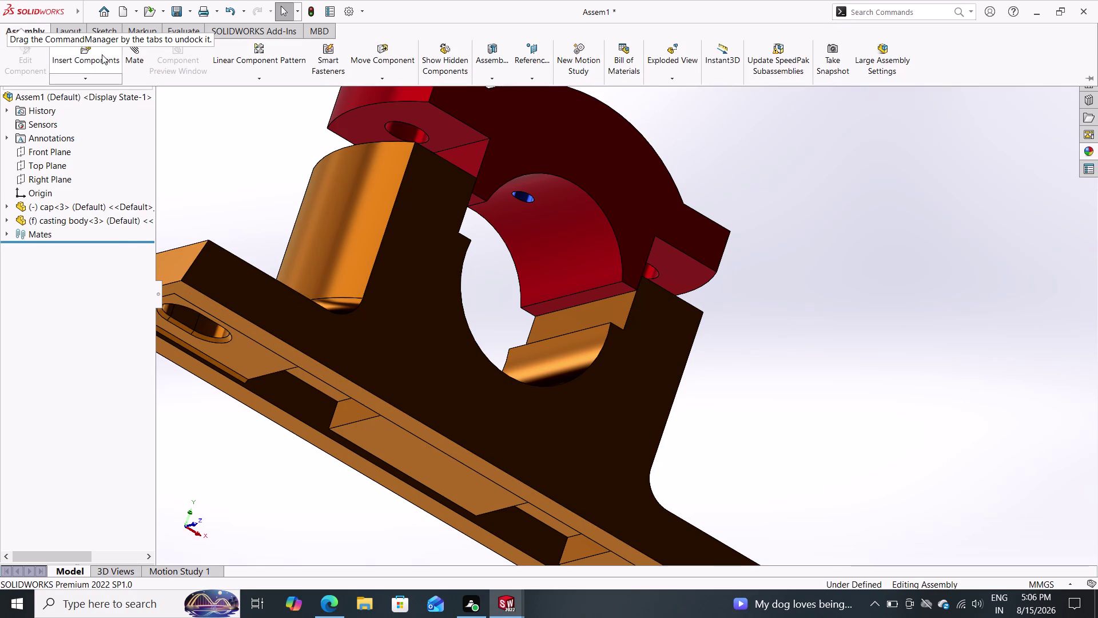
Mate the cap side face coincident with the casting body slot face as Coincident3.
double_click(132, 57)
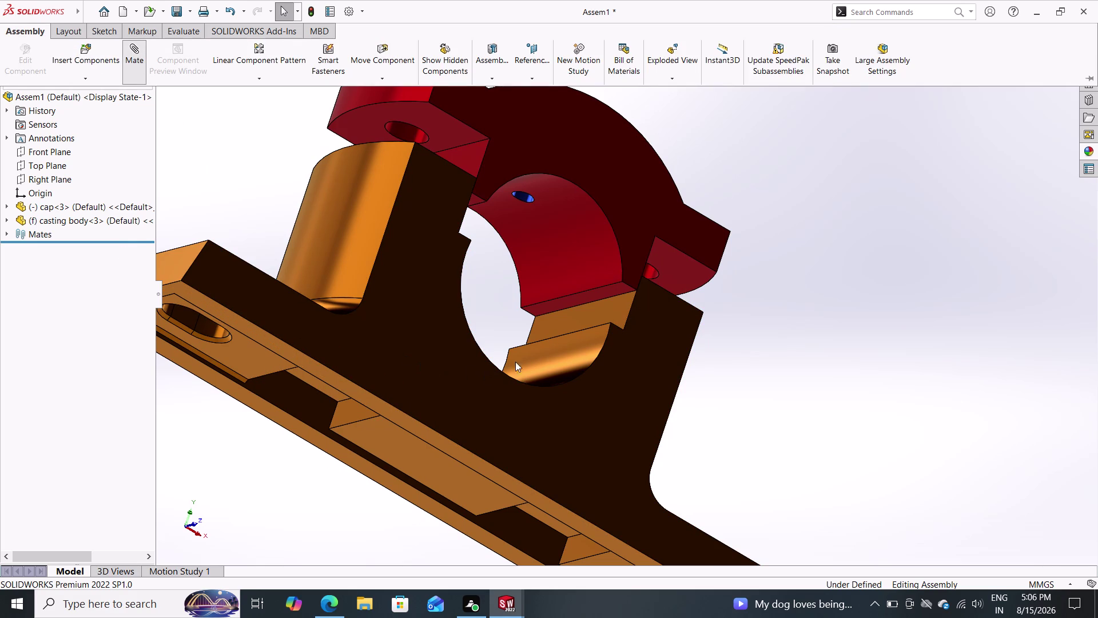
click(581, 298)
middle_drag(760, 315, 737, 390)
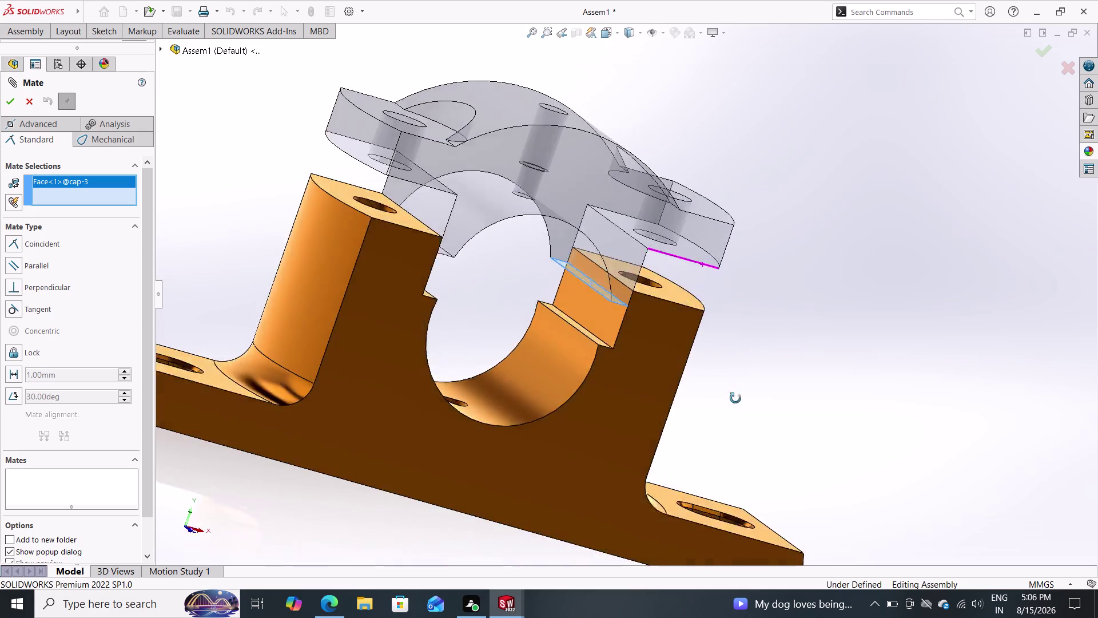
middle_drag(737, 390, 728, 440)
double_click(595, 323)
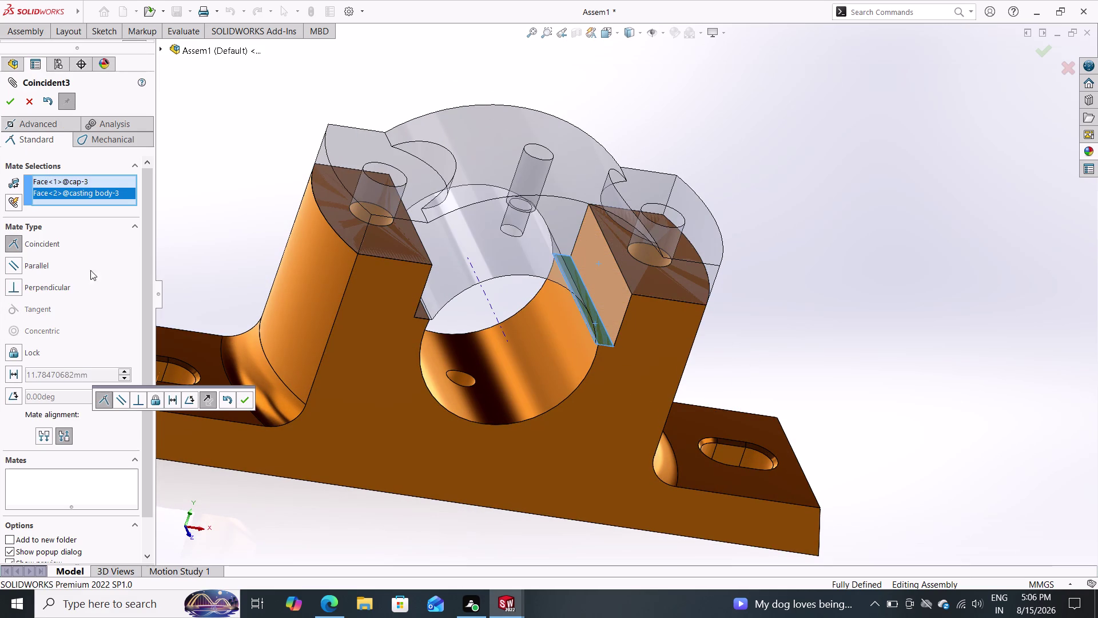
click(242, 396)
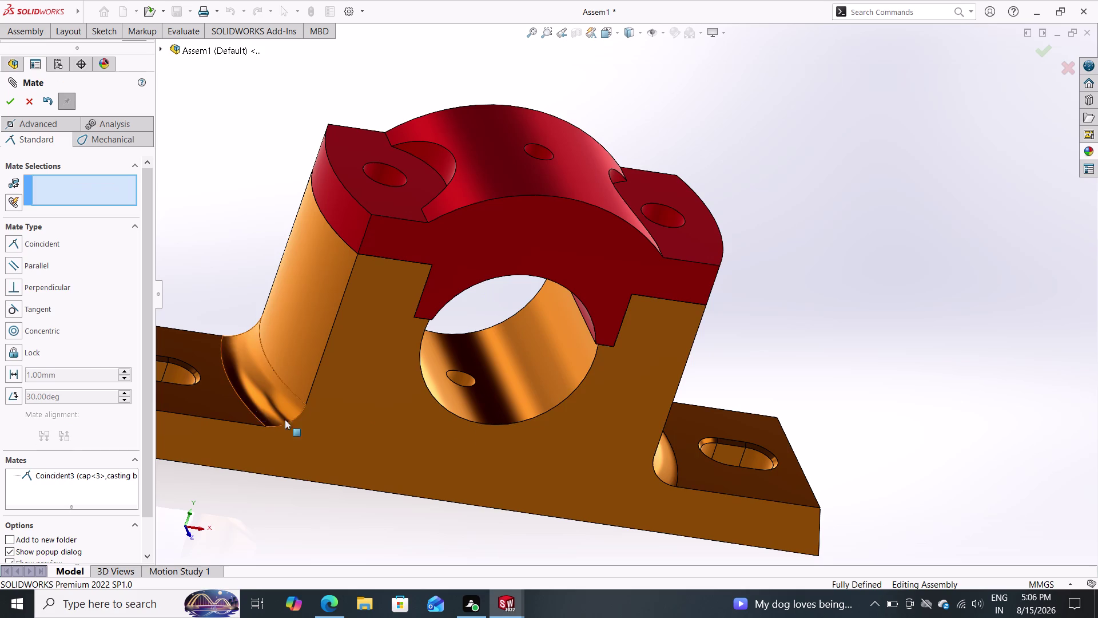
scroll(down, 3)
middle_drag(754, 332, 702, 290)
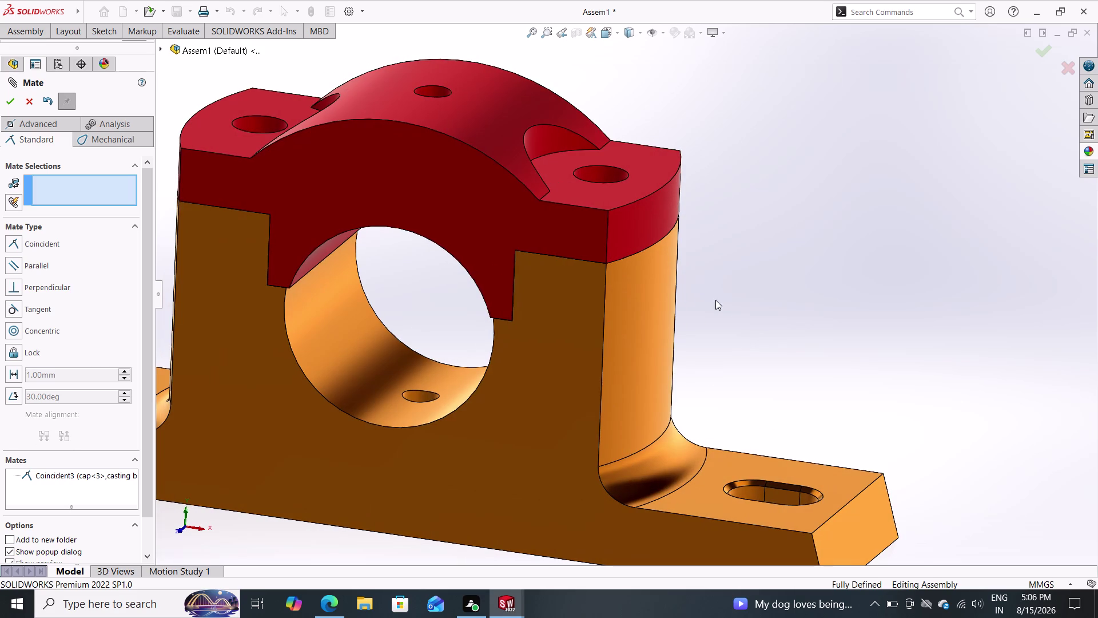
scroll(down, 3)
scroll(up, 3)
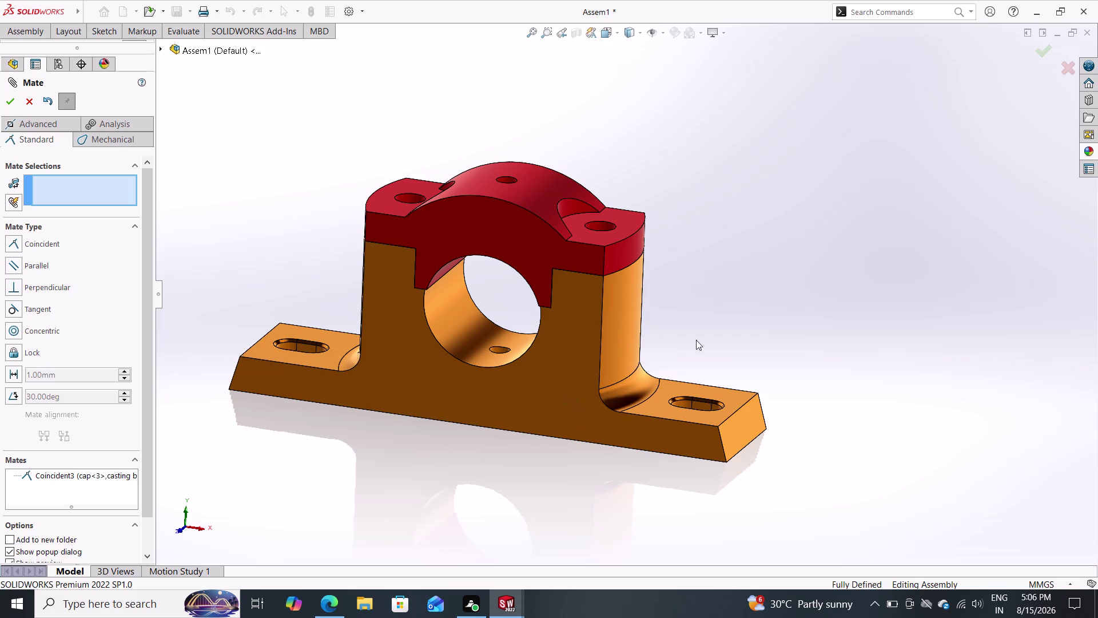
Close the Mate tool and undo the Coincident3 mate with Ctrl+Z.
drag(543, 281, 547, 224)
click(548, 224)
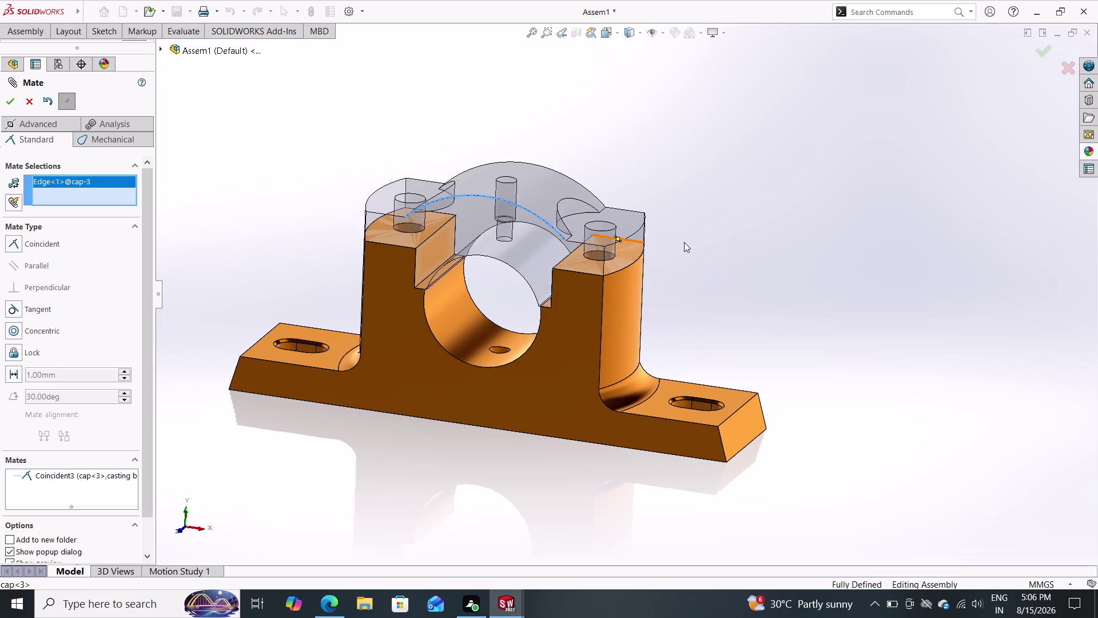
key(Escape)
key(Escape)
key(Escape)
key(Escape)
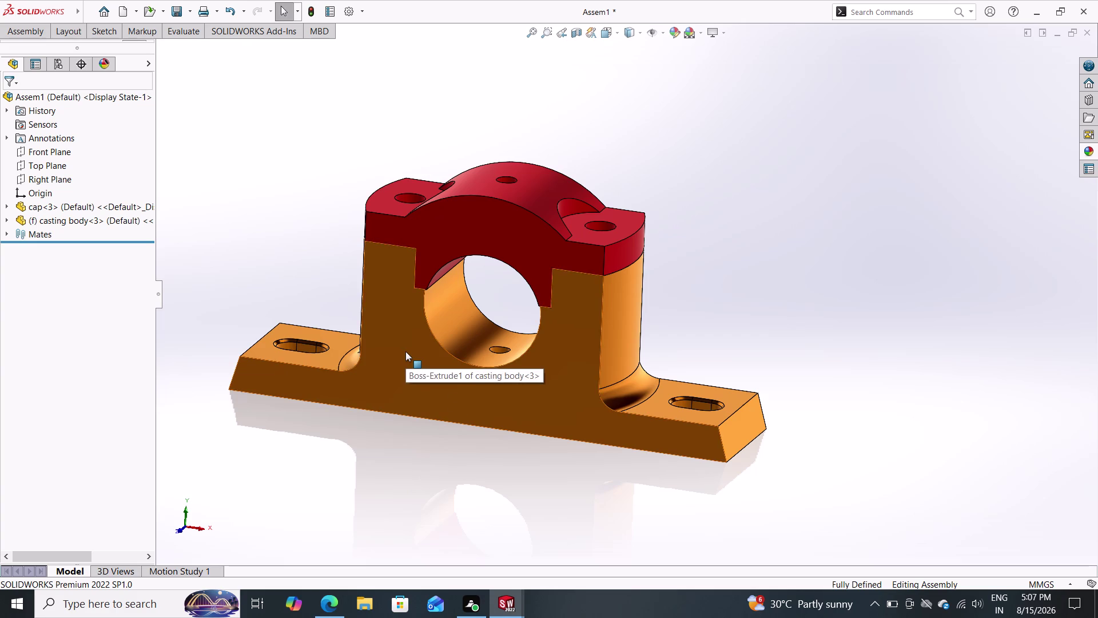
key(ctrl+z)
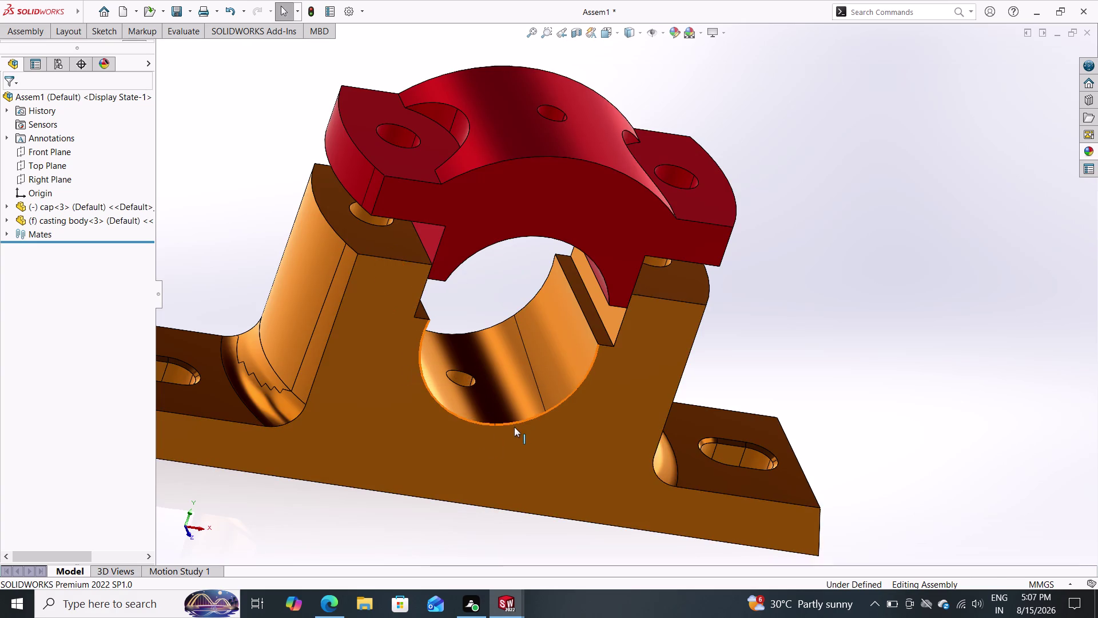
Start a mate on the cap side face and the casting body slot face.
double_click(36, 32)
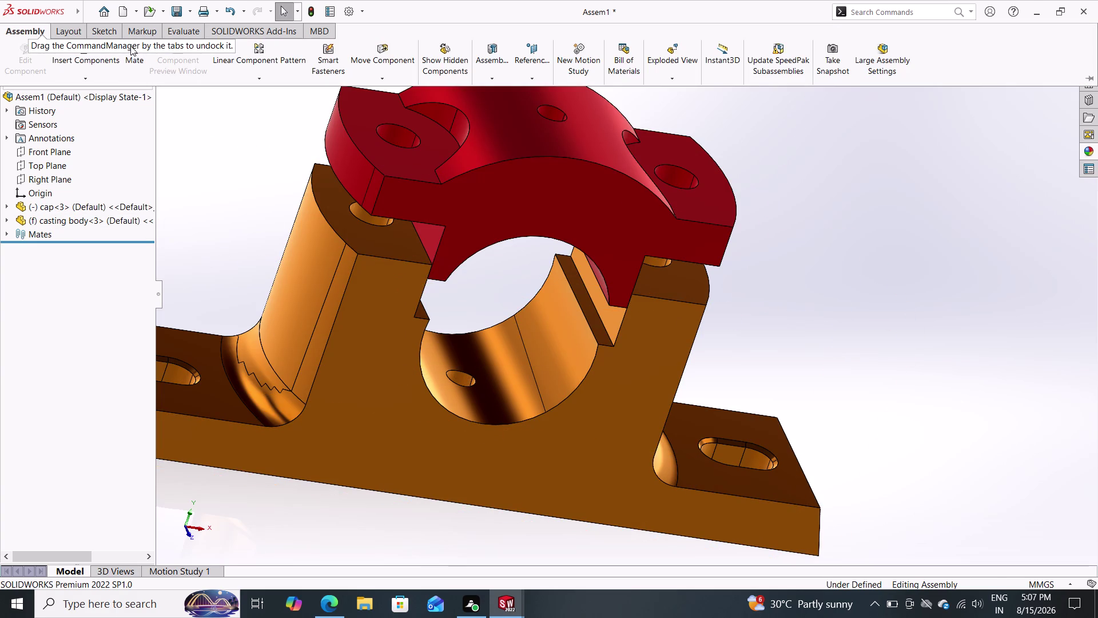
click(131, 62)
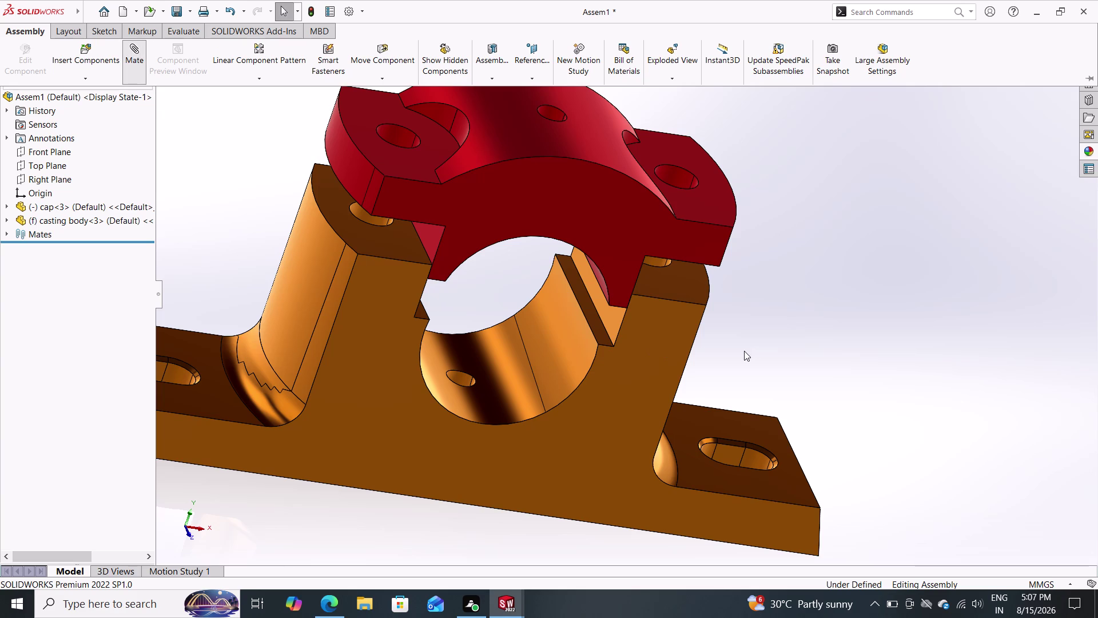
middle_drag(786, 327, 772, 246)
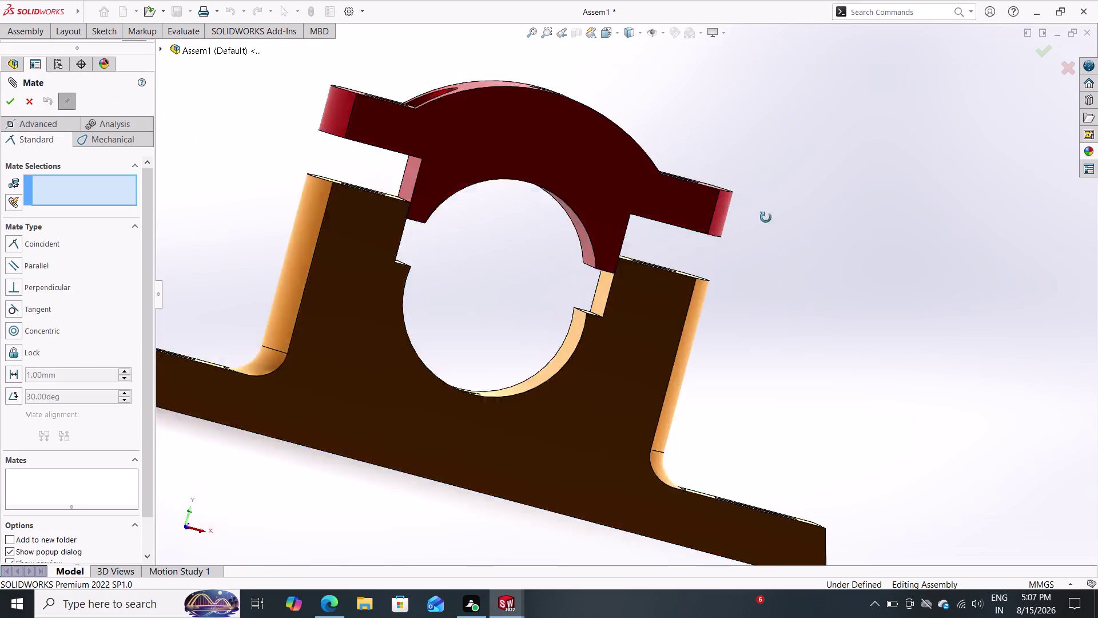
middle_drag(772, 245, 794, 148)
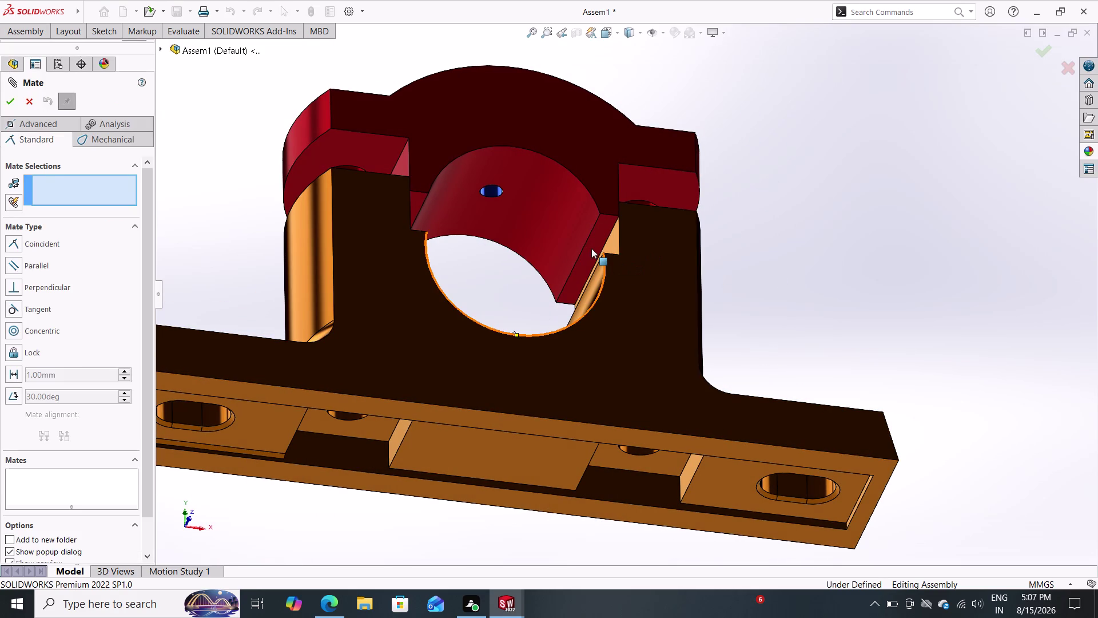
click(592, 248)
middle_drag(771, 246, 780, 409)
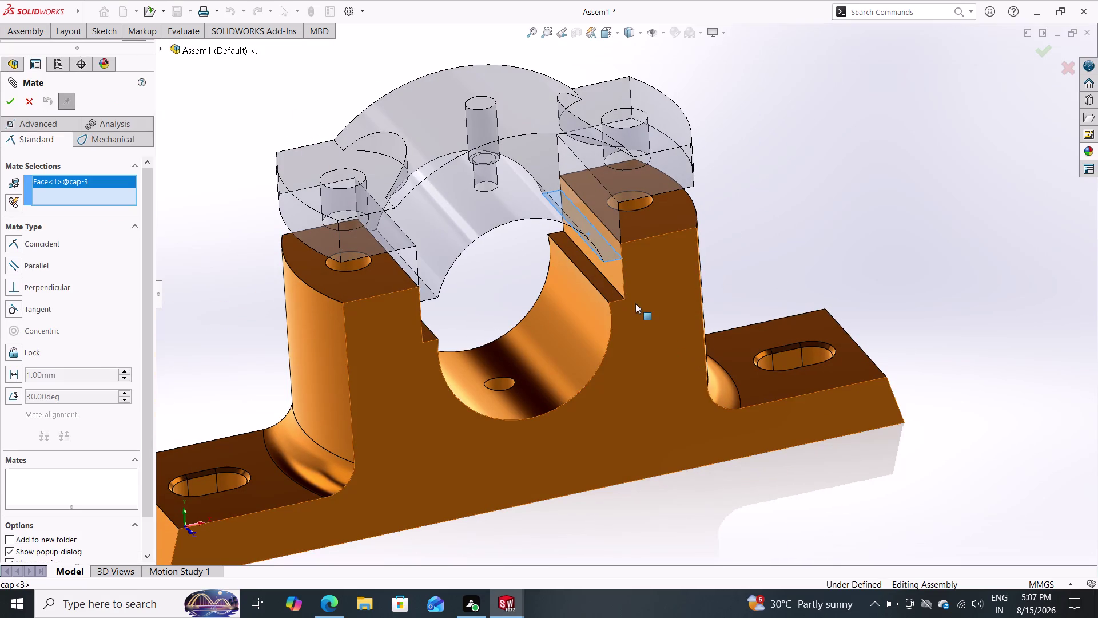
double_click(608, 291)
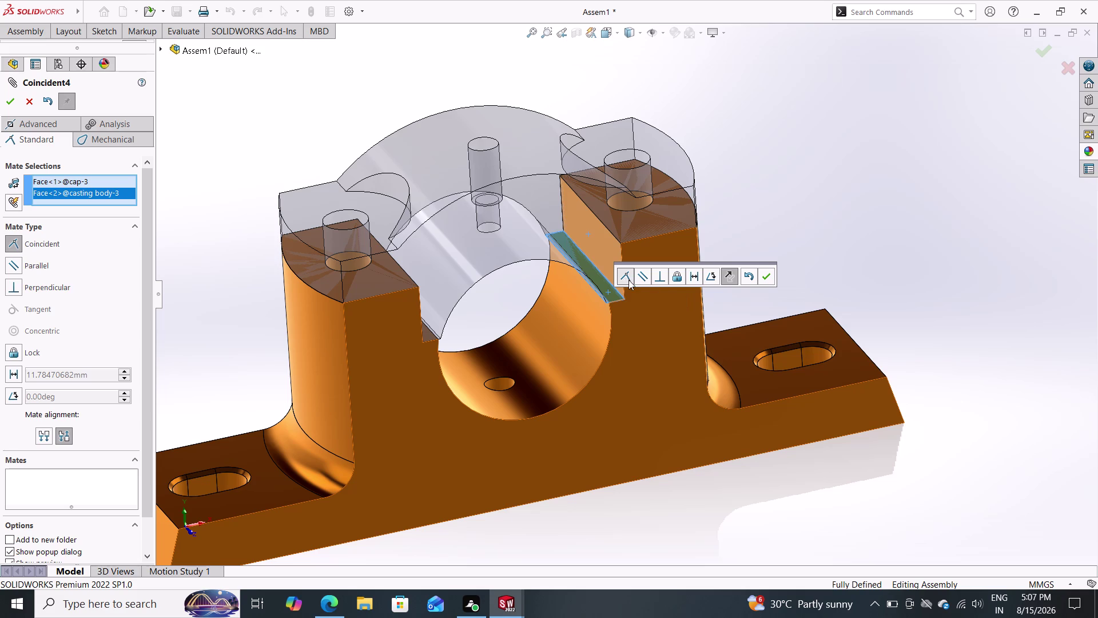
Make it a 6 mm distance mate, Distance1, and check the gap.
click(695, 274)
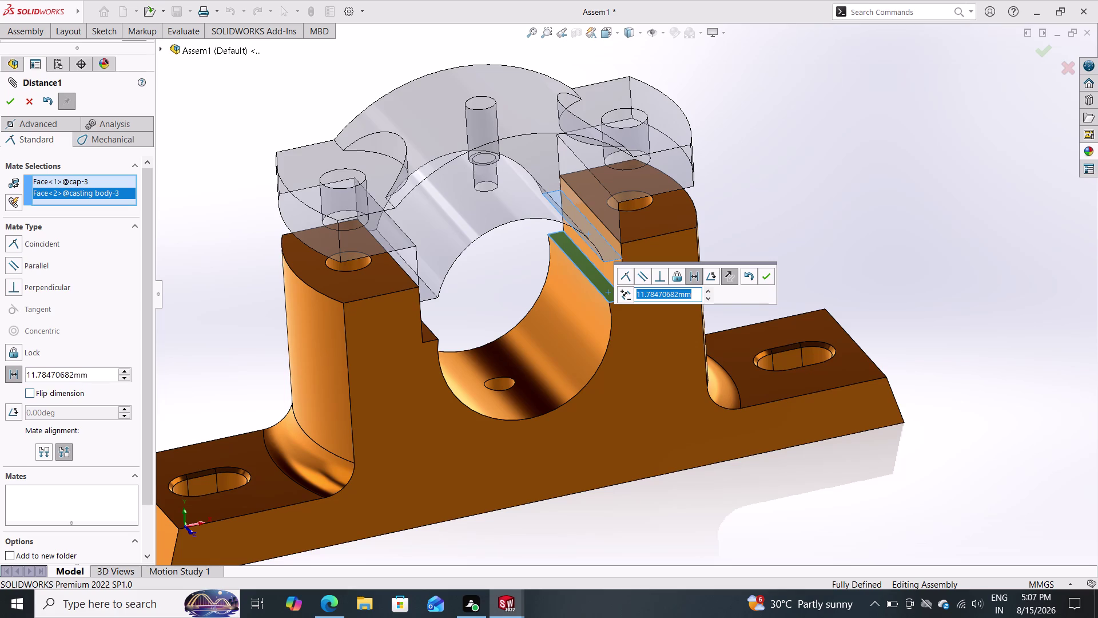
key(6)
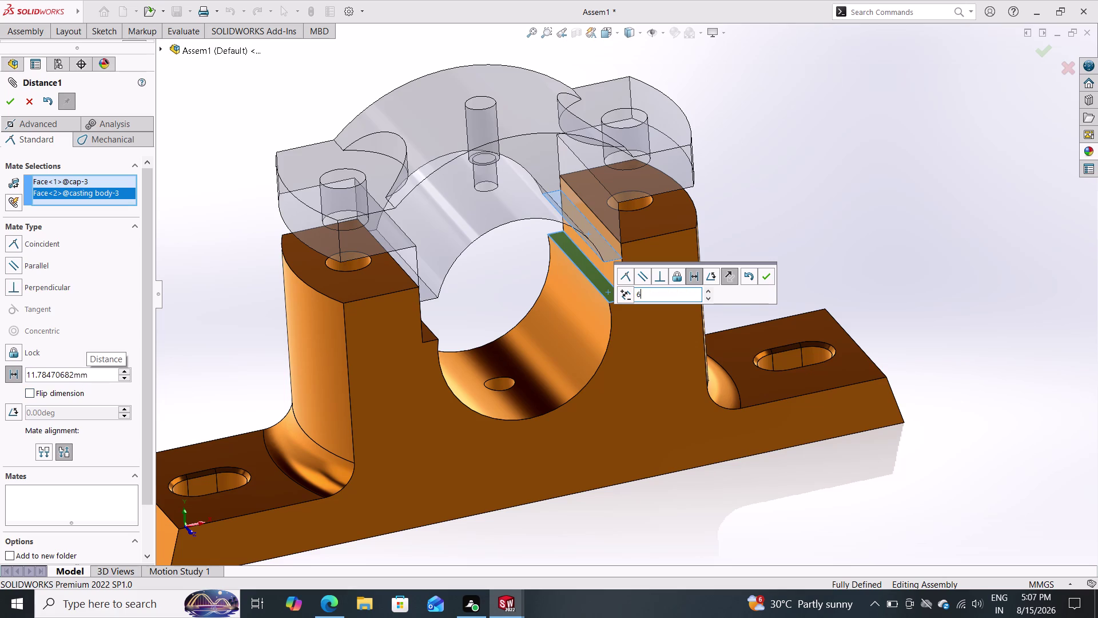
key(Return)
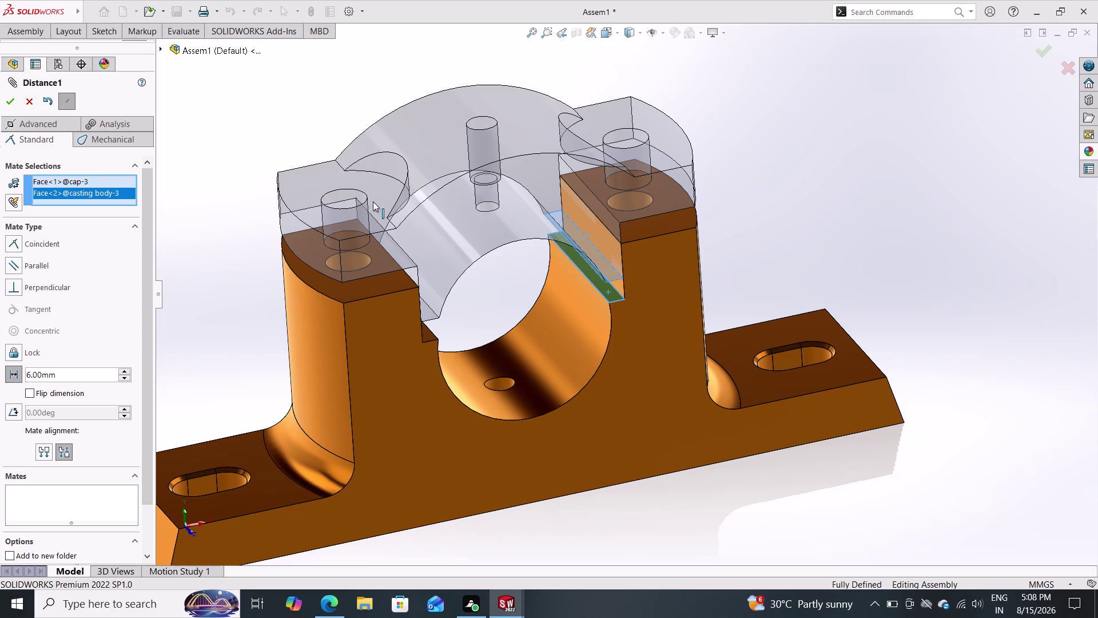
middle_drag(785, 219, 790, 239)
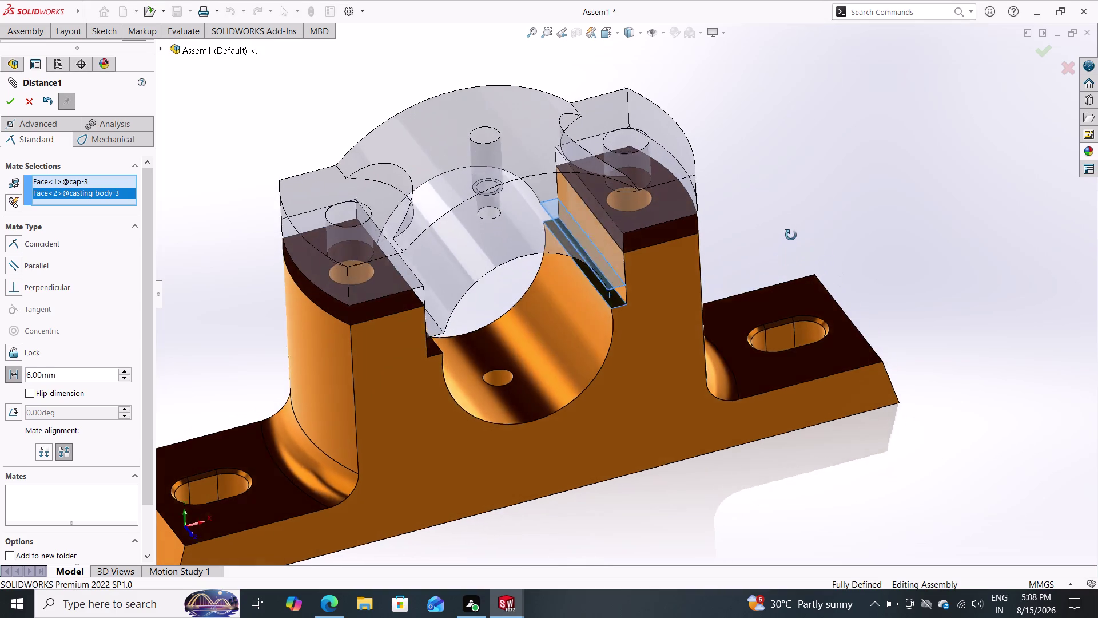
middle_drag(790, 239, 792, 233)
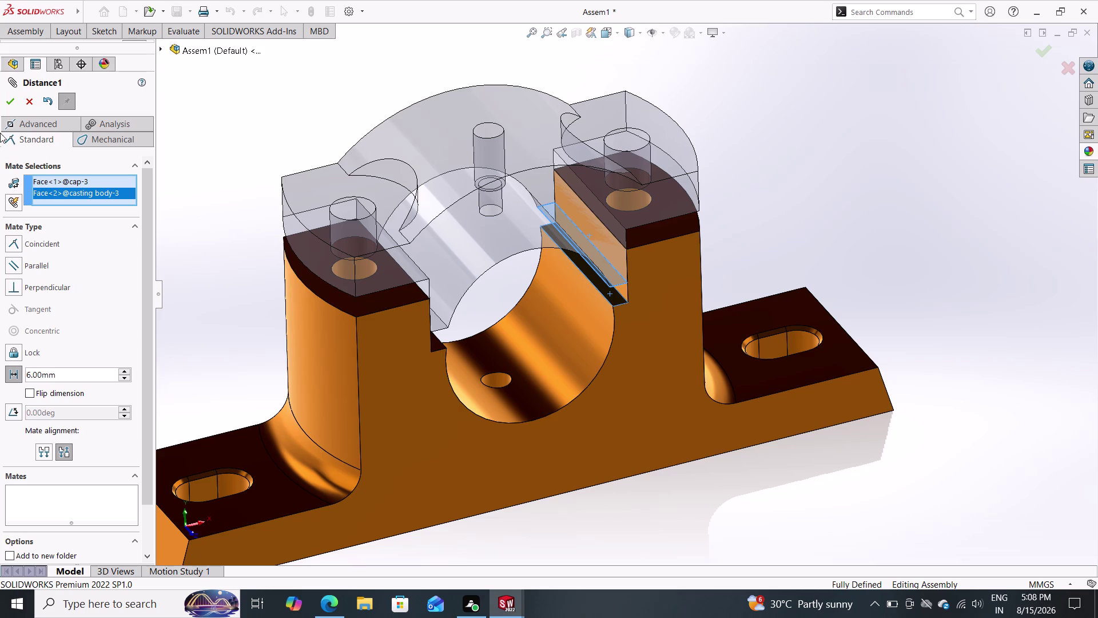
double_click(11, 103)
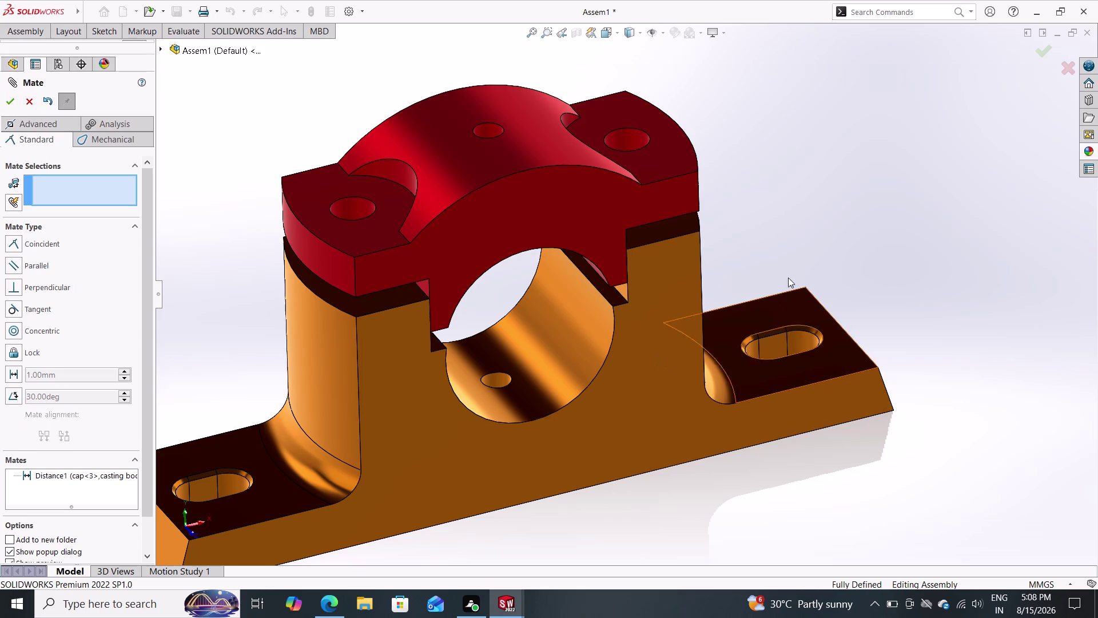
Inspect the mated cap from several angles, then close the Mate PropertyManager keeping Distance1.
middle_drag(798, 184, 772, 70)
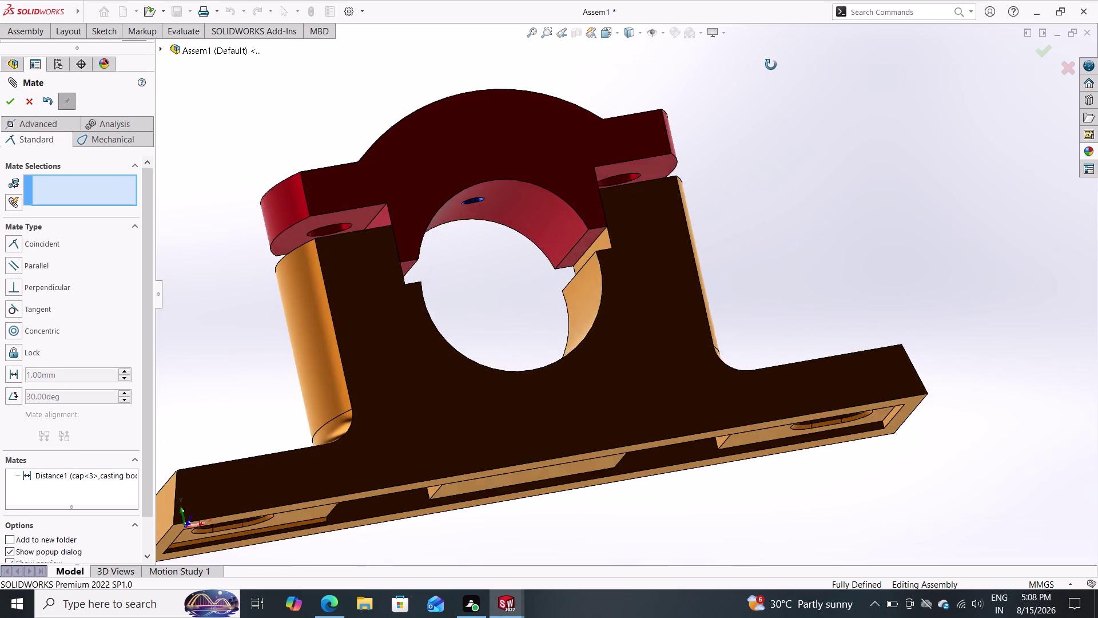
middle_drag(772, 70, 765, 172)
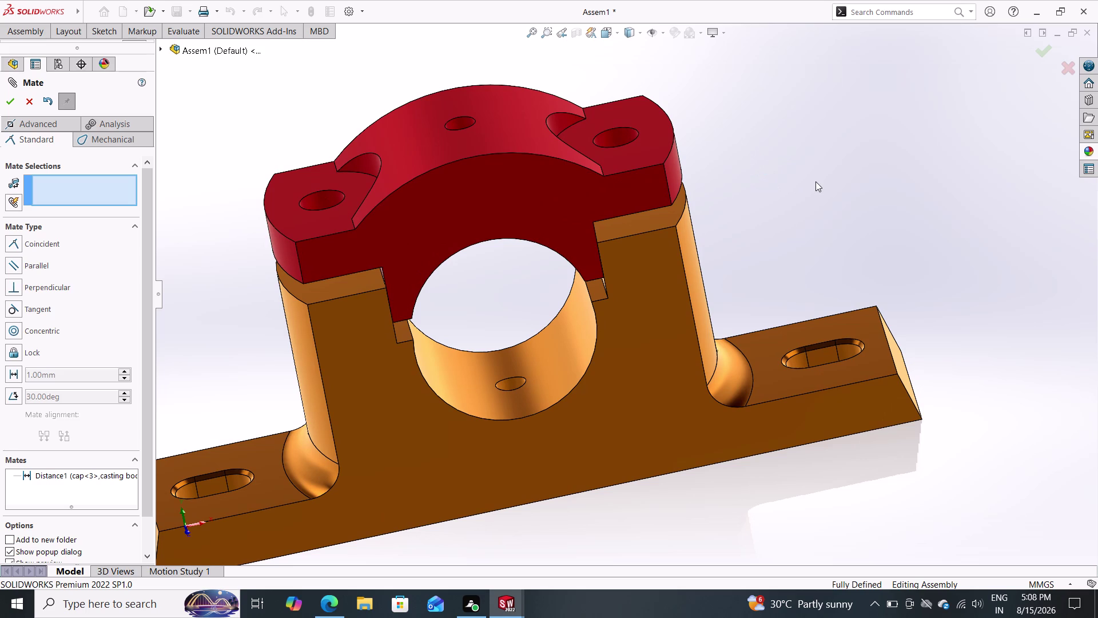
scroll(down, 3)
scroll(up, 3)
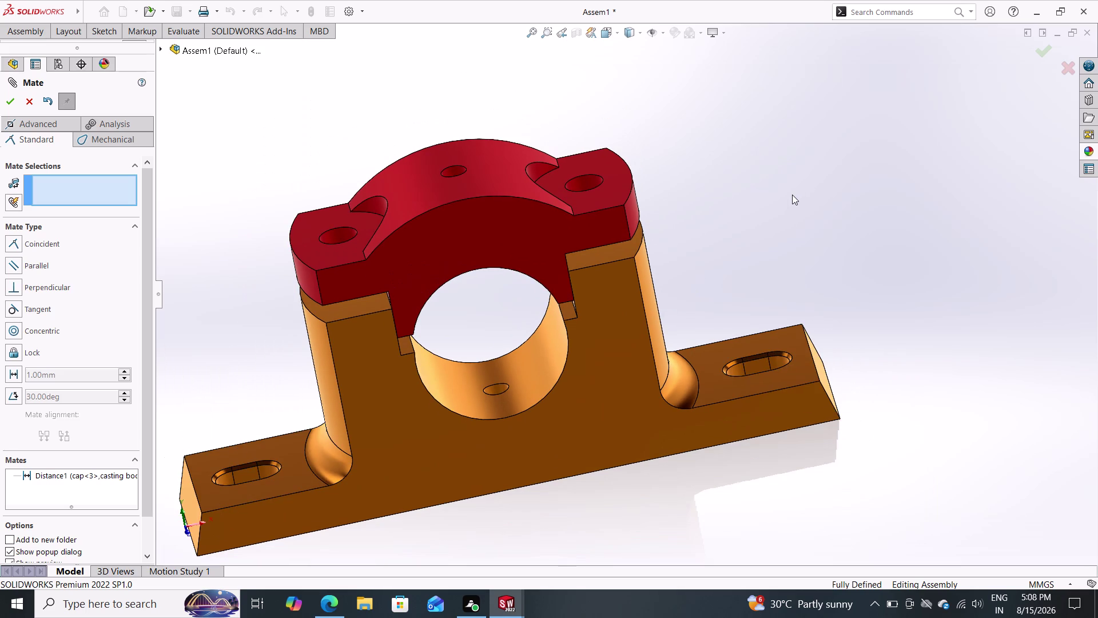
middle_drag(745, 199, 732, 227)
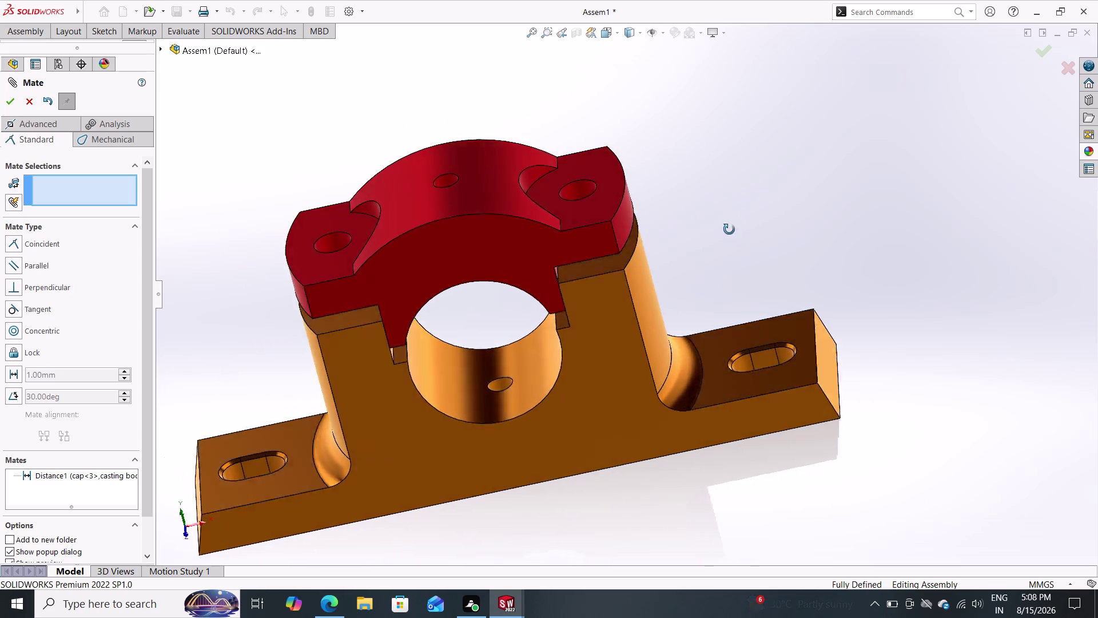
middle_drag(732, 227, 760, 199)
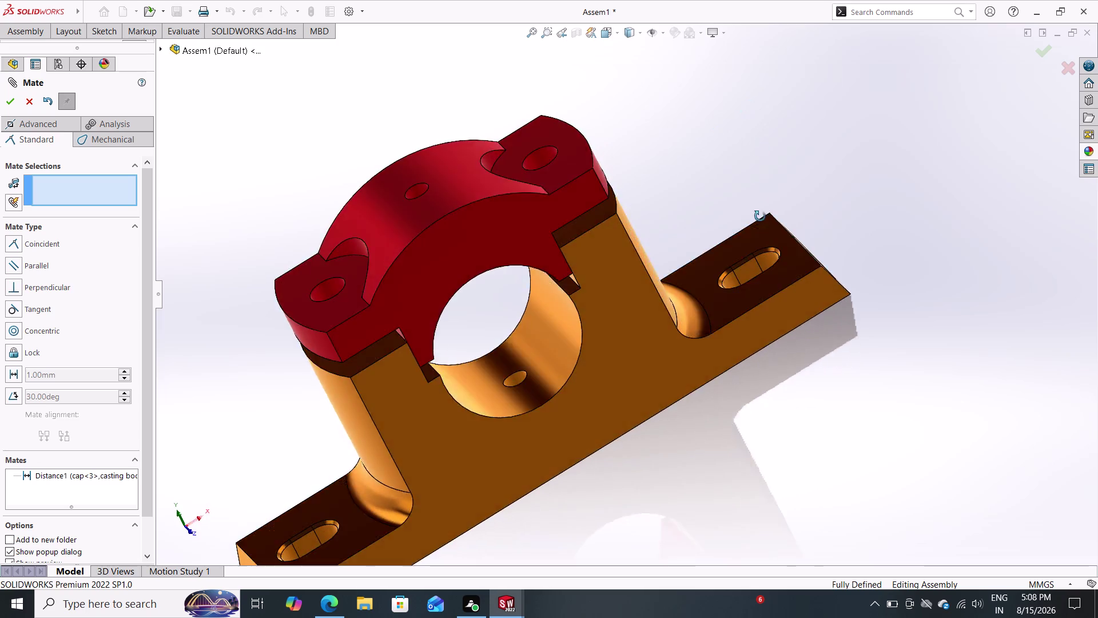
middle_drag(760, 200, 708, 97)
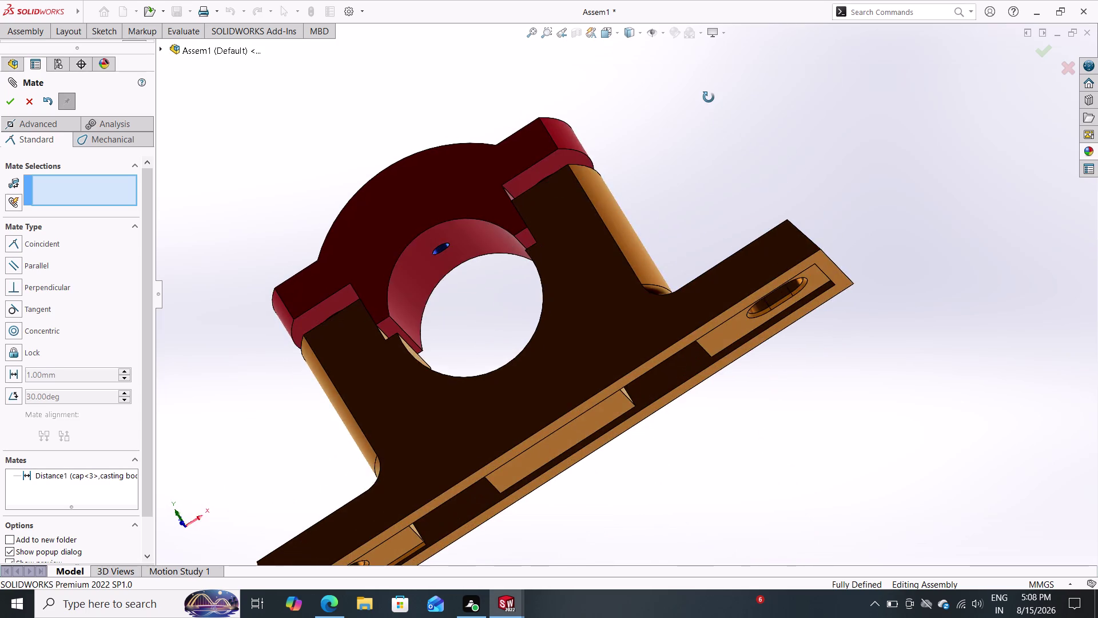
middle_drag(708, 97, 728, 251)
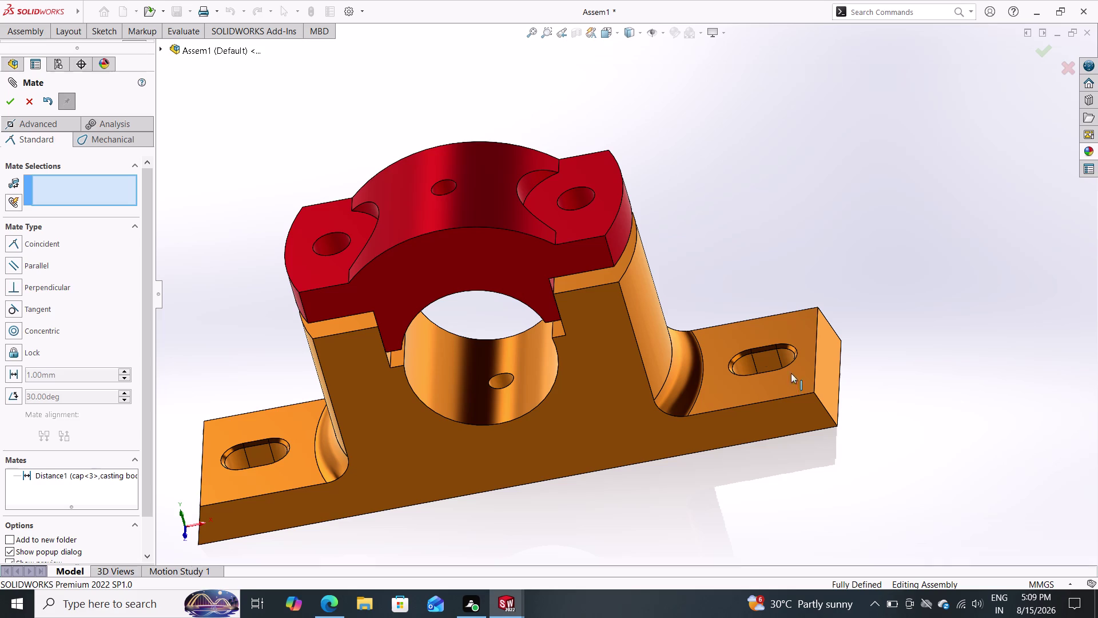
click(3, 103)
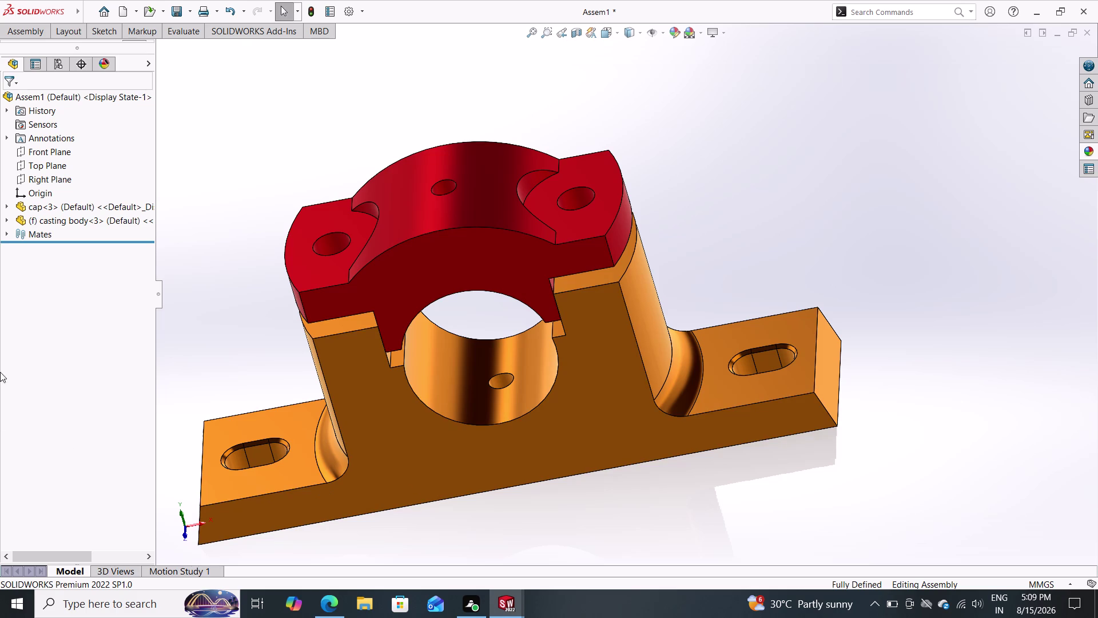
click(19, 30)
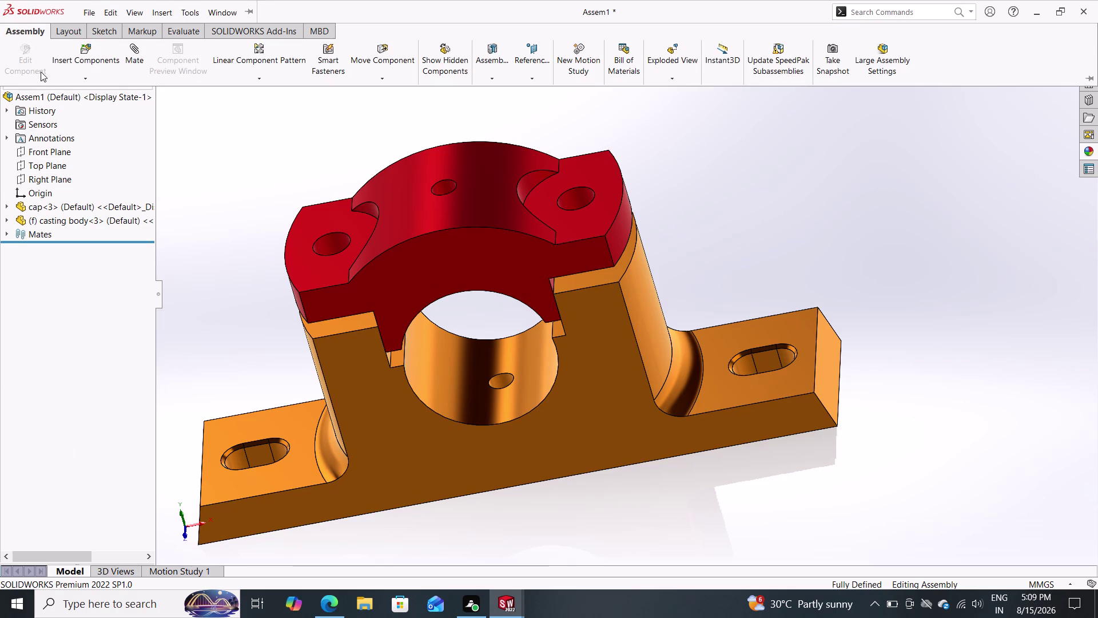
Insert the bolt from Open documents and place it beside the plummer block.
click(79, 59)
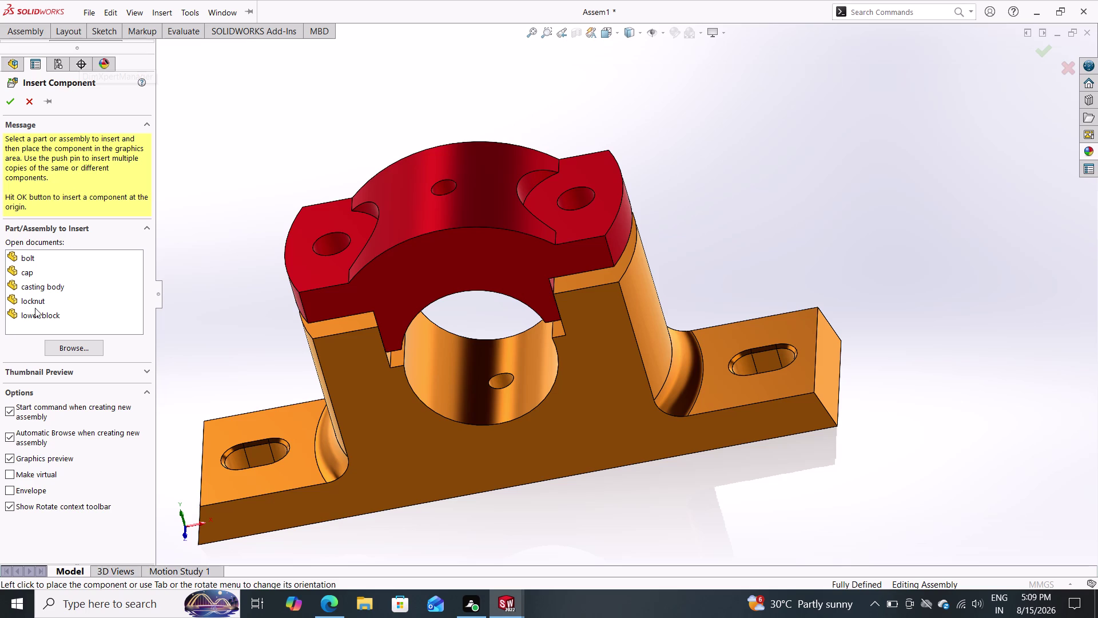
click(30, 259)
drag(30, 259, 806, 285)
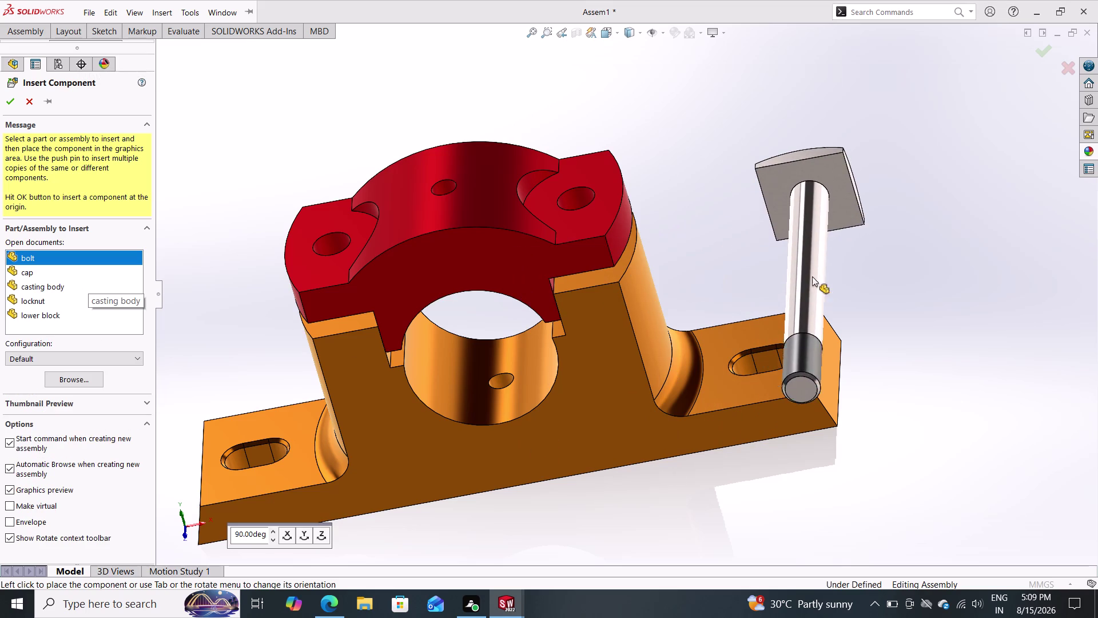
drag(805, 286, 900, 298)
click(901, 298)
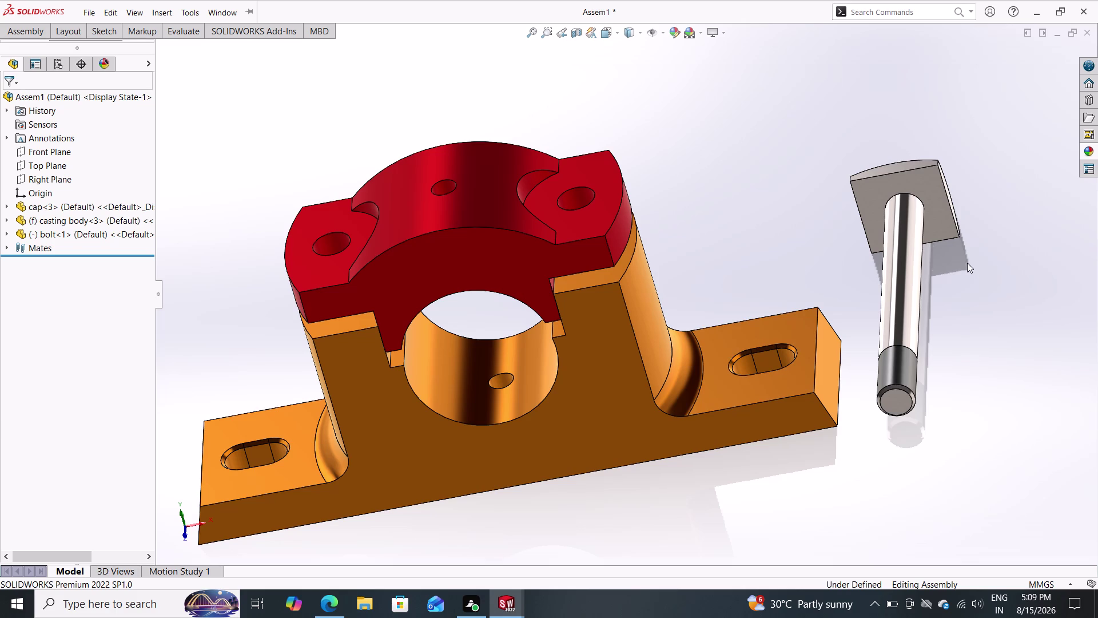
Mate the bolt shank concentric with the cap hole, flipped so its head points down.
click(28, 35)
click(142, 55)
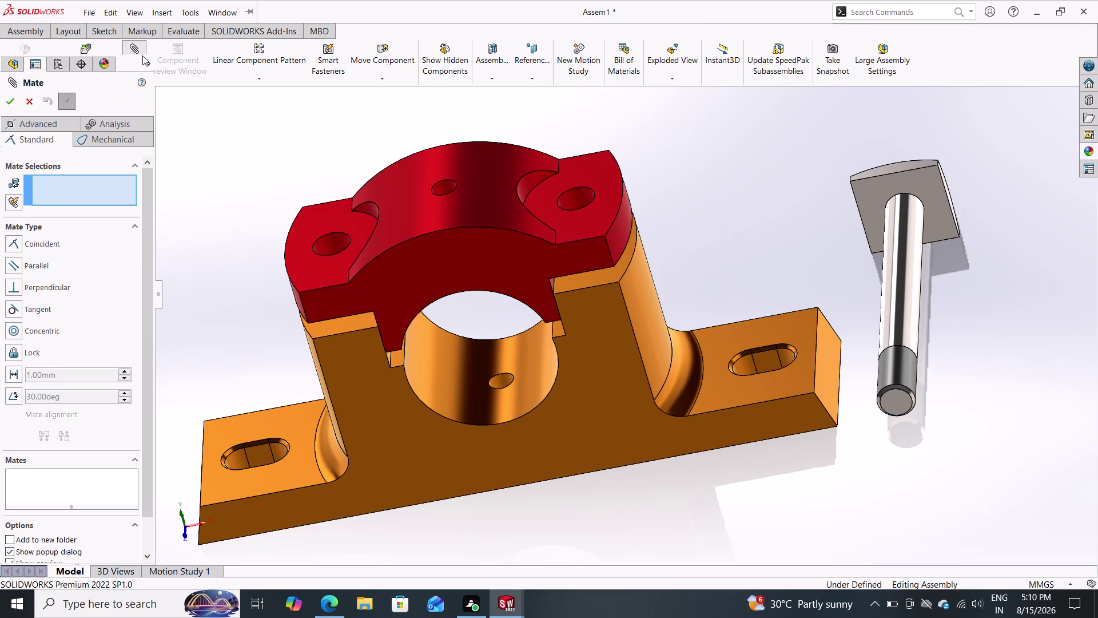
click(905, 270)
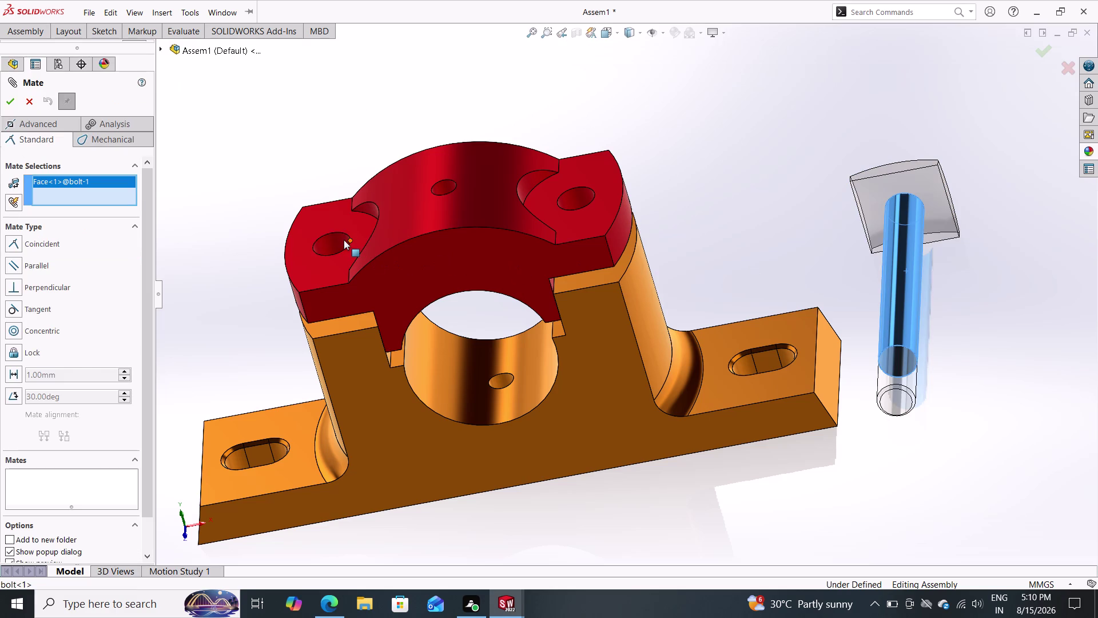
click(343, 240)
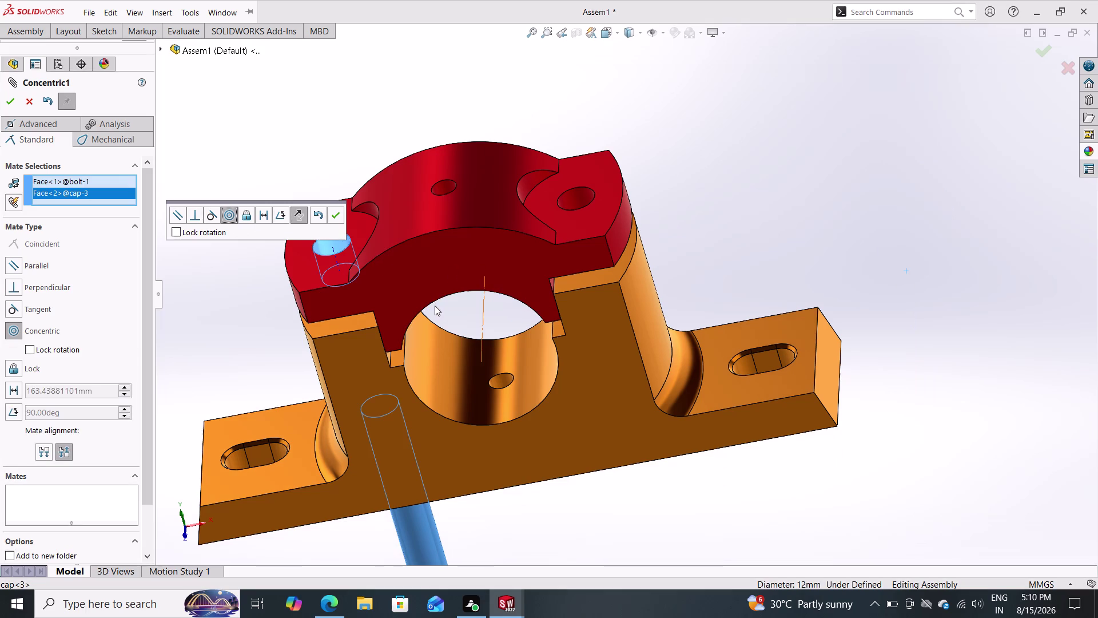
scroll(up, 3)
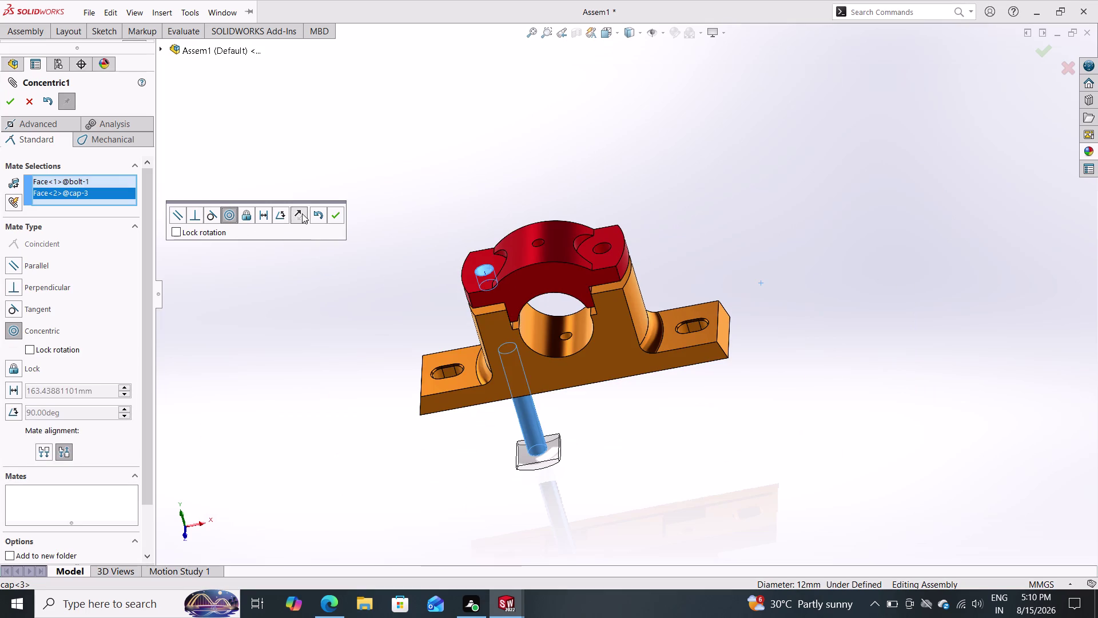
triple_click(302, 213)
click(299, 212)
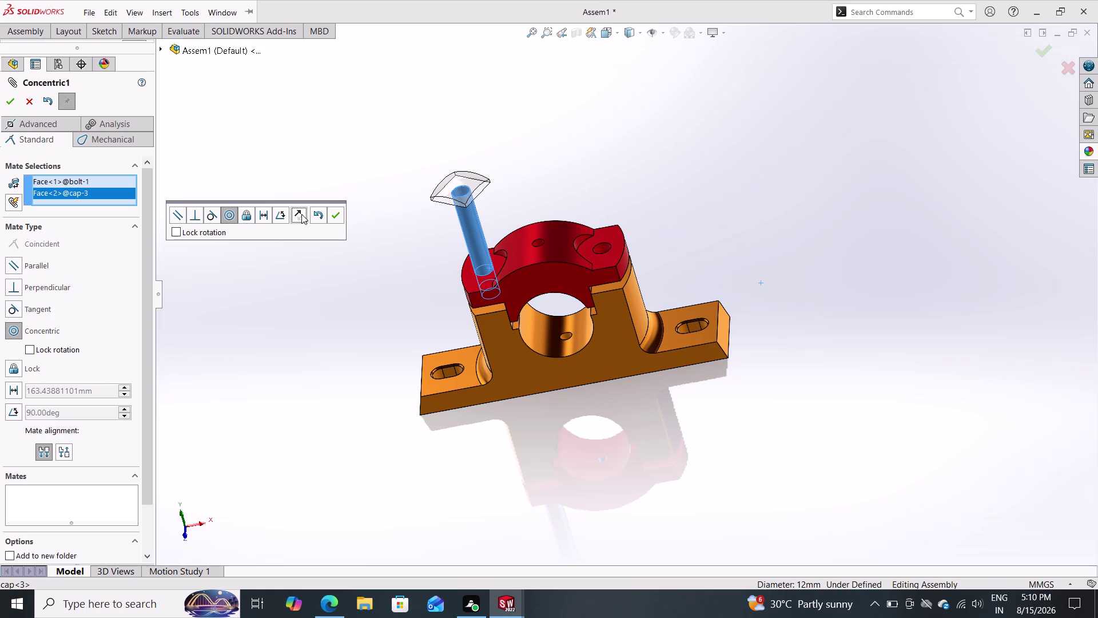
double_click(297, 215)
double_click(296, 215)
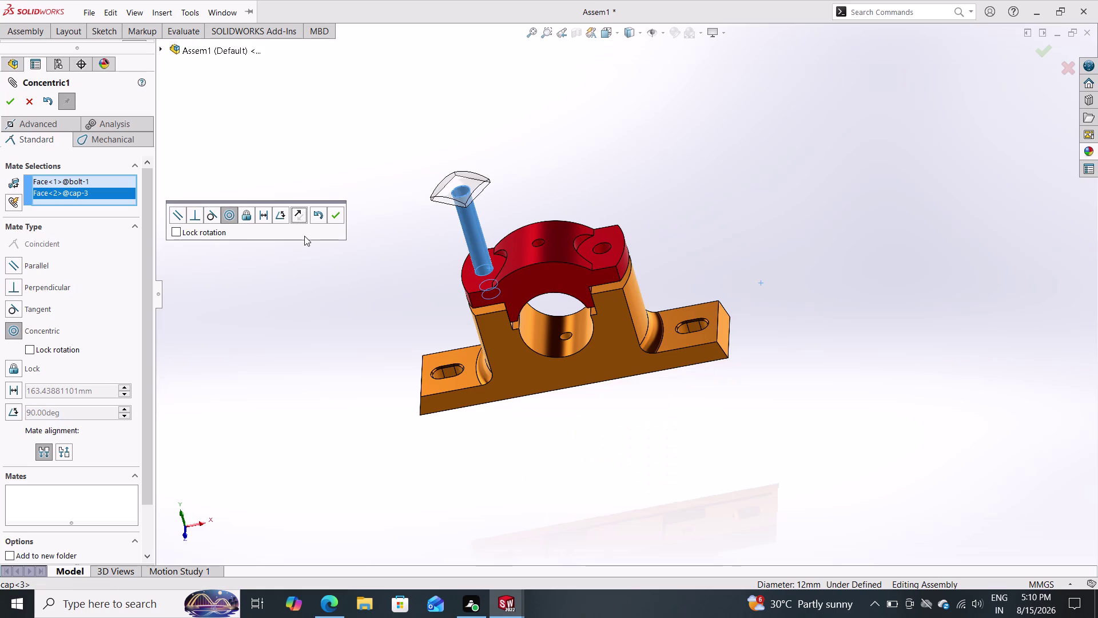
click(299, 213)
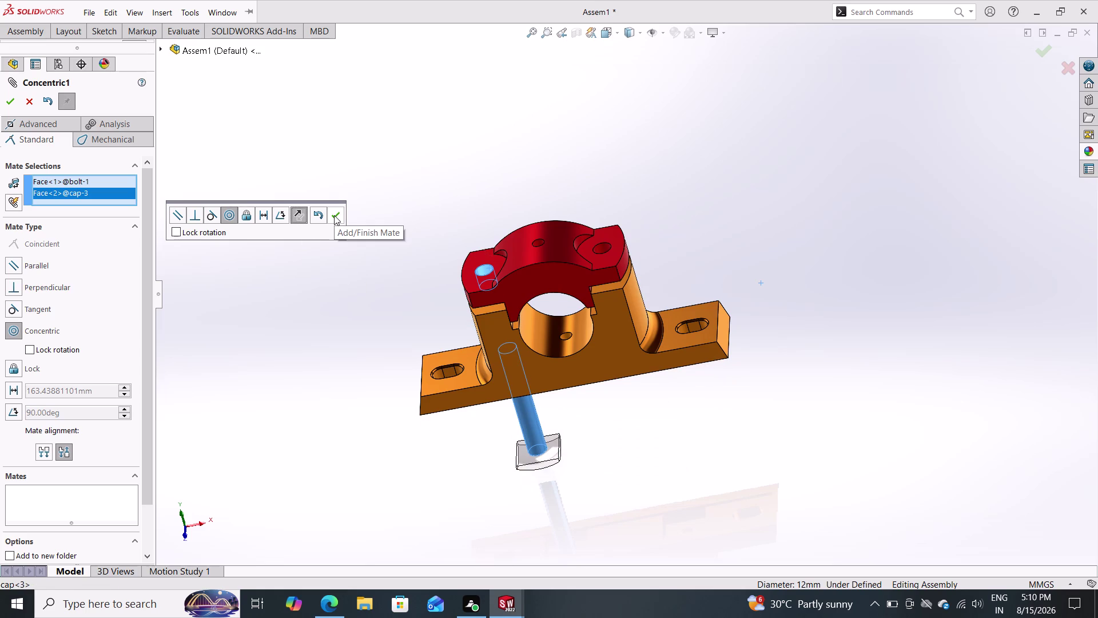
click(334, 215)
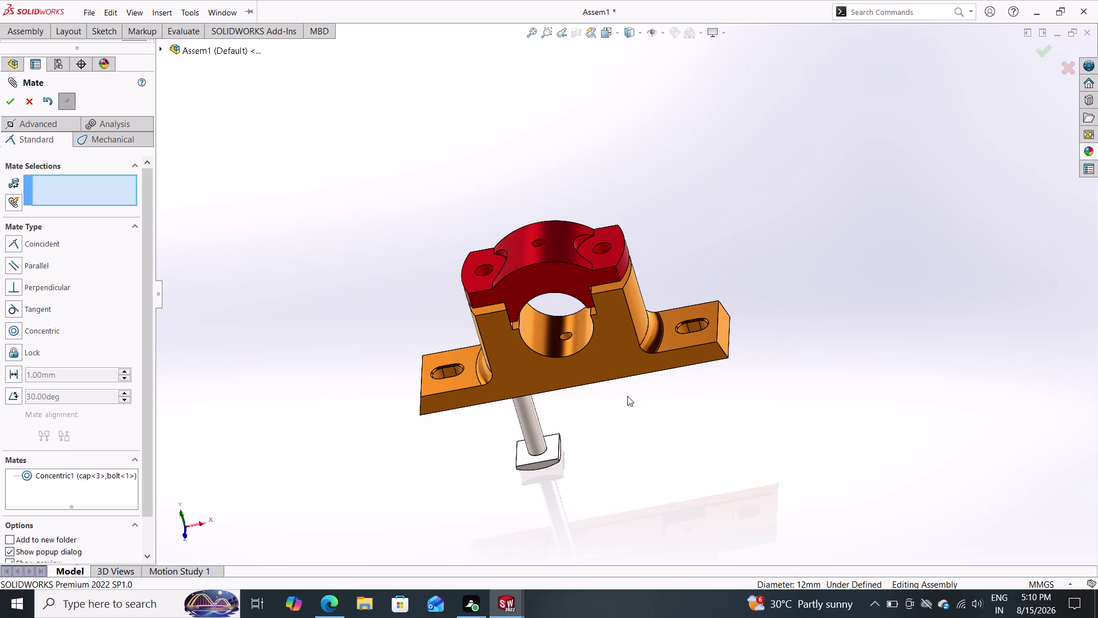
middle_drag(635, 429, 630, 323)
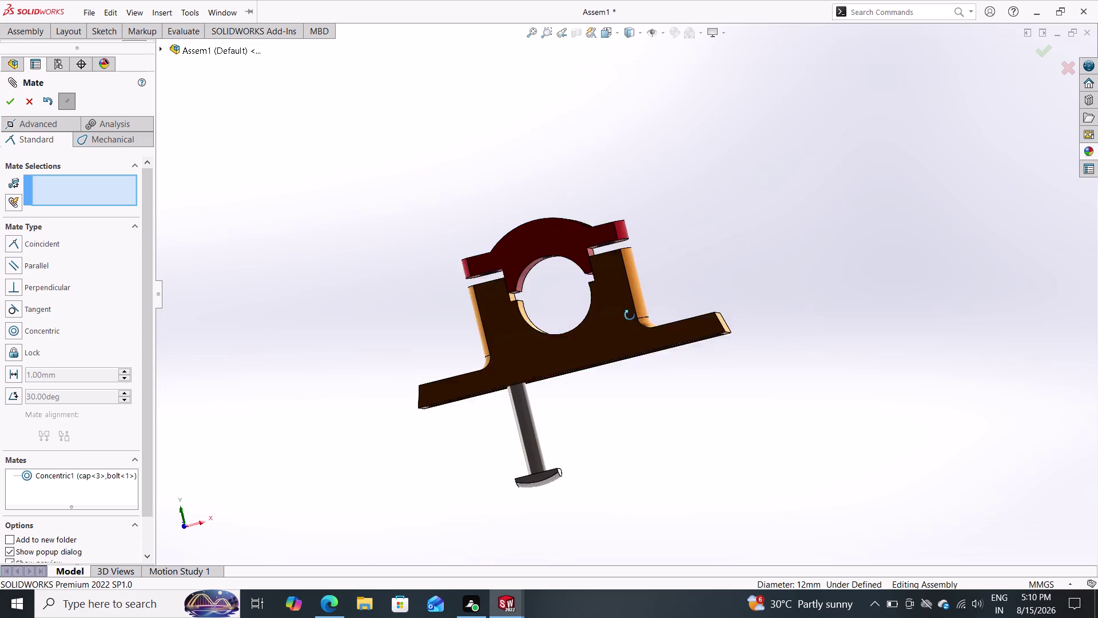
middle_drag(630, 322, 609, 176)
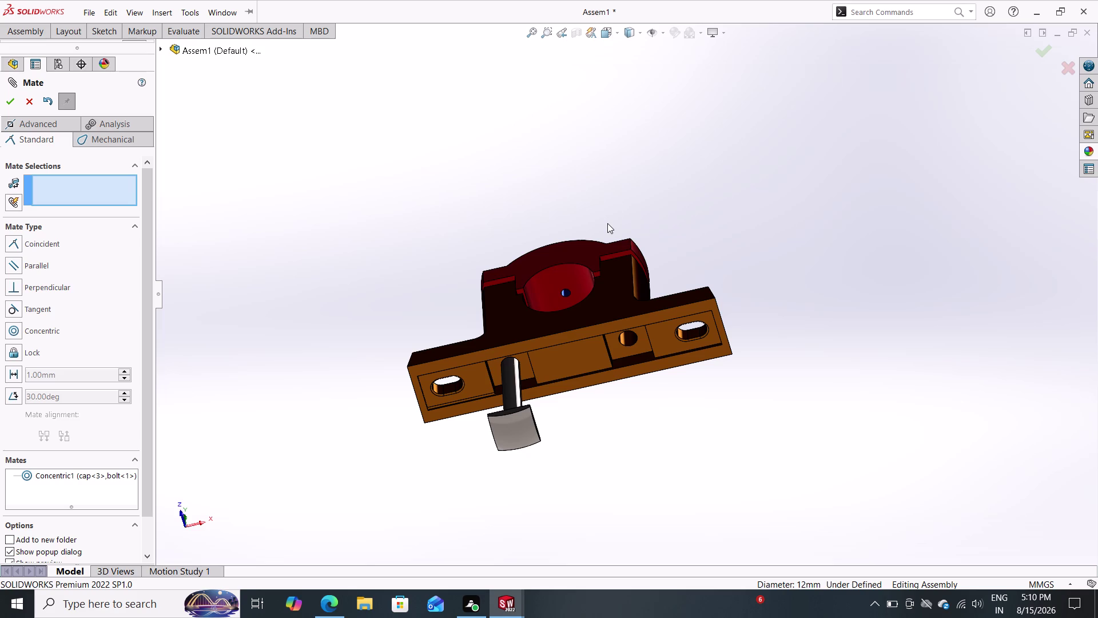
scroll(down, 3)
scroll(down, 3)
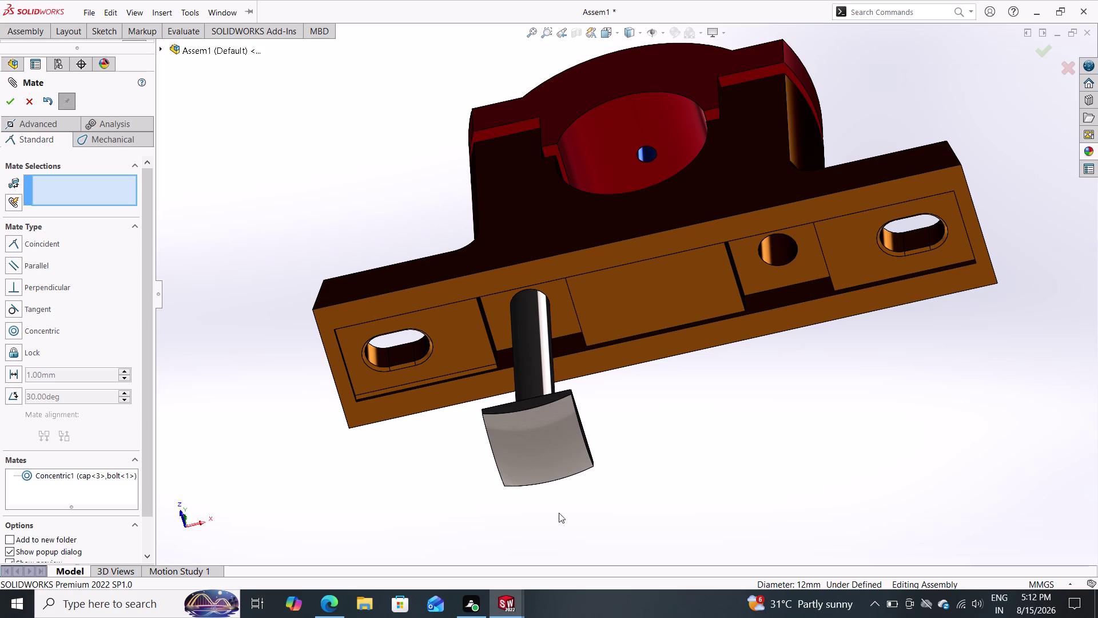
Select the bolt head faces from underneath the base, then exit the Mate tool without mating.
middle_drag(655, 400, 641, 307)
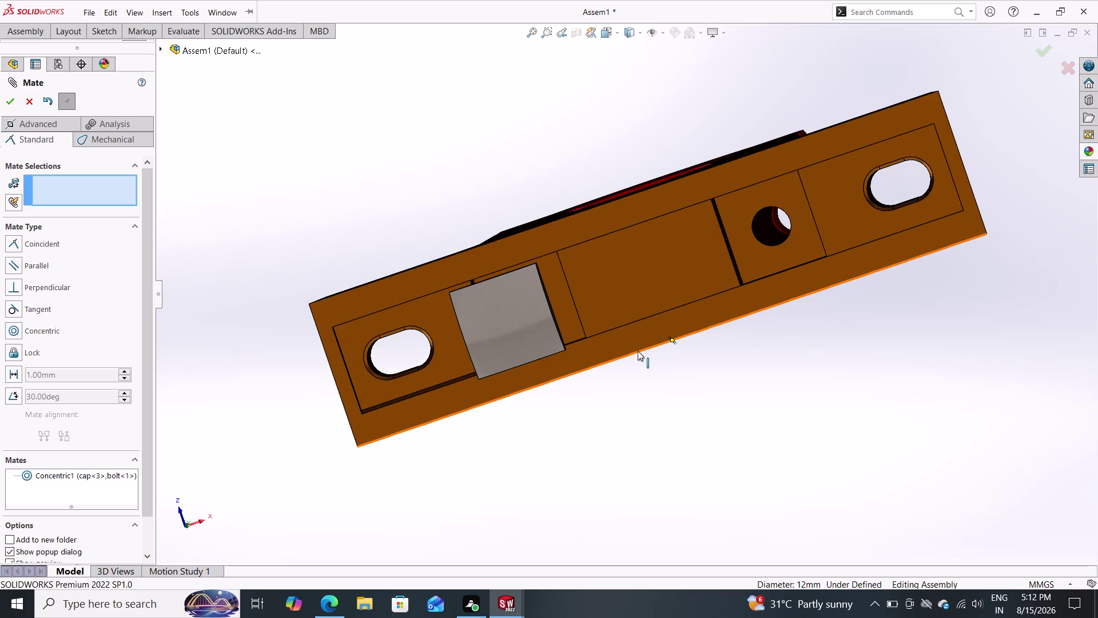
middle_drag(642, 354, 649, 356)
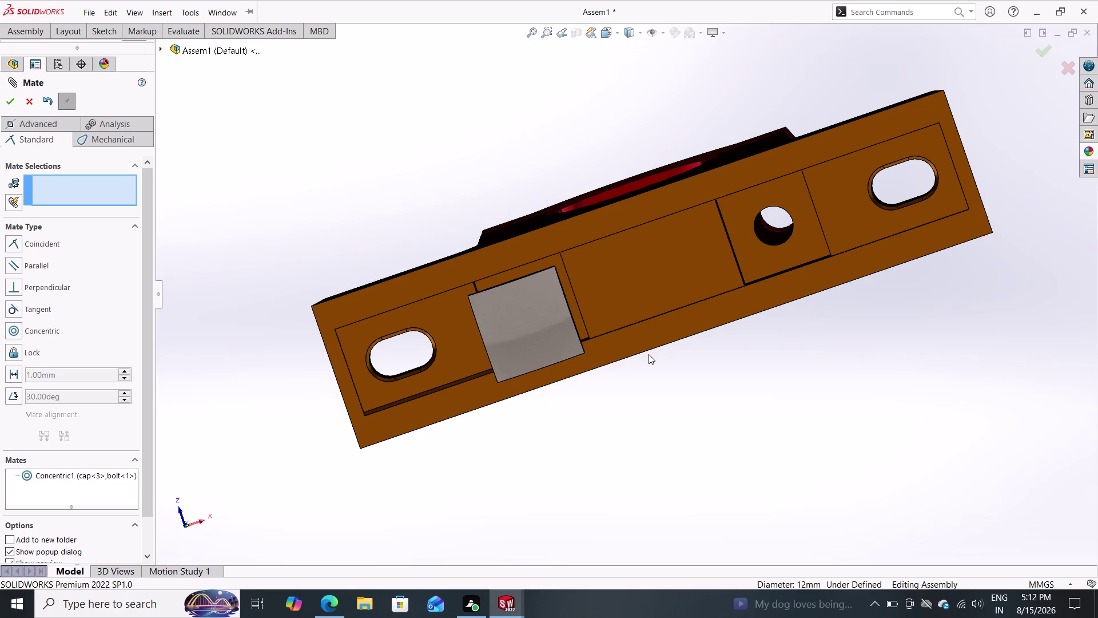
click(523, 323)
drag(525, 324, 532, 339)
drag(540, 350, 550, 396)
click(551, 396)
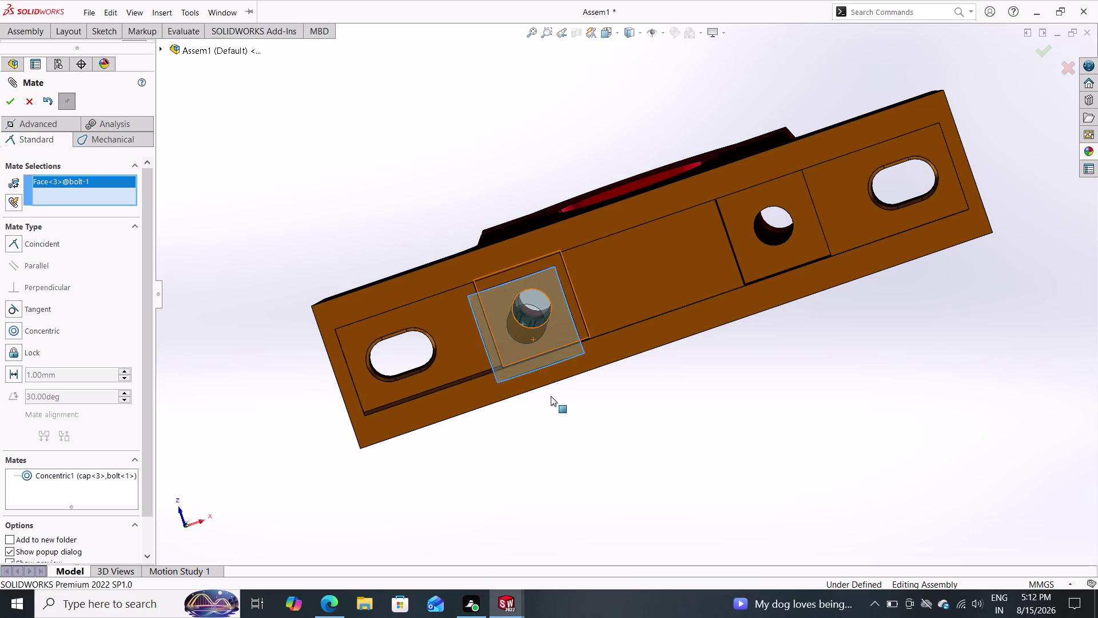
drag(550, 398, 600, 427)
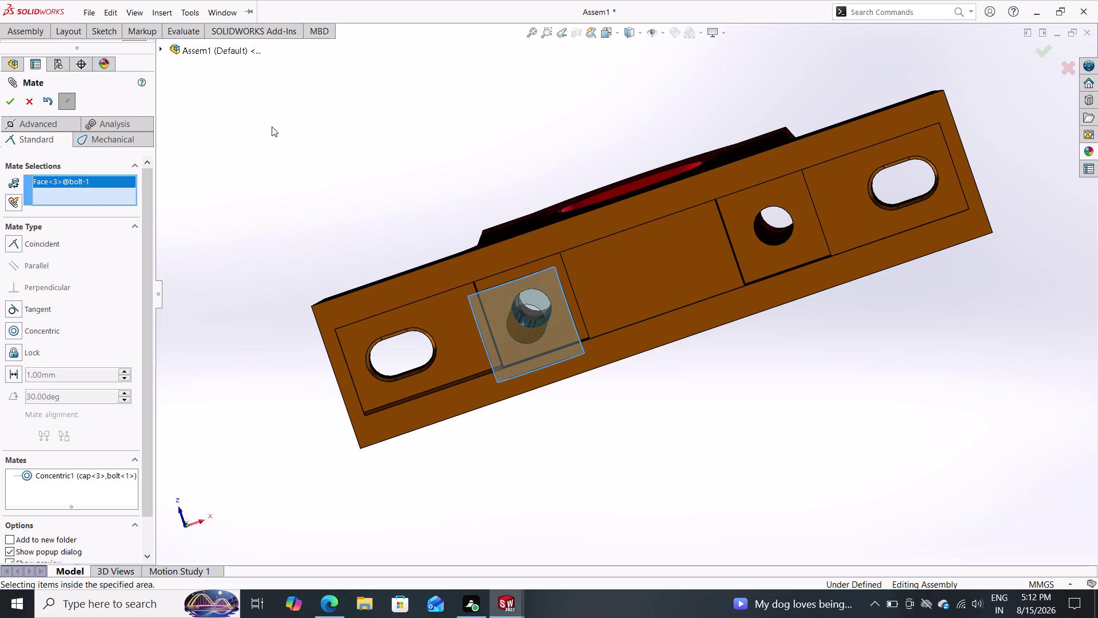
click(28, 98)
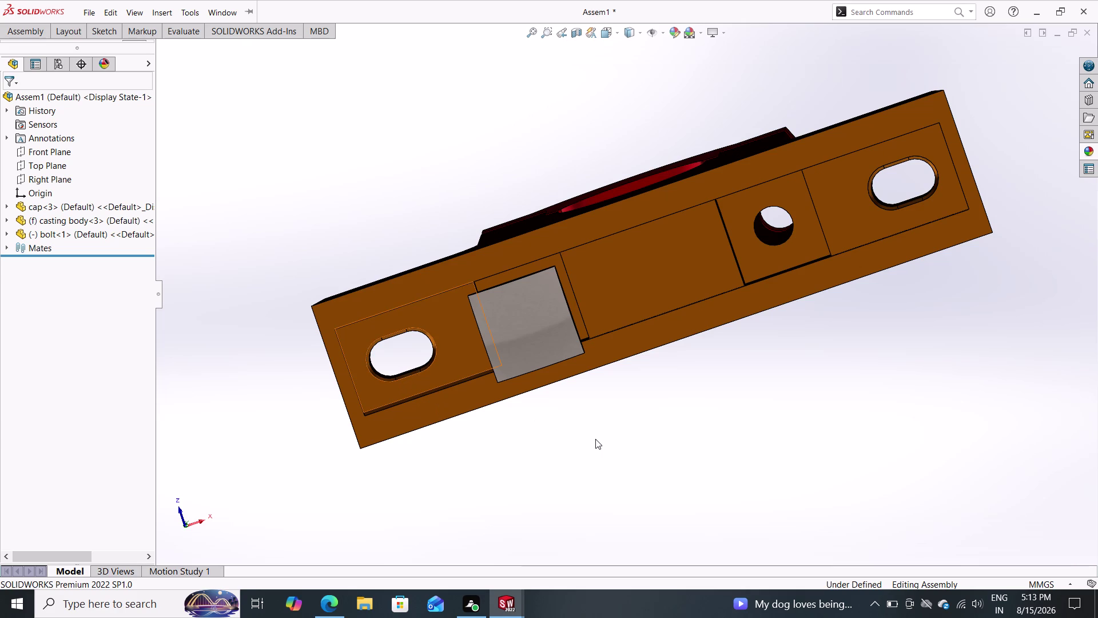
Orbit below the base and drag near the bolt head.
middle_drag(467, 150, 486, 278)
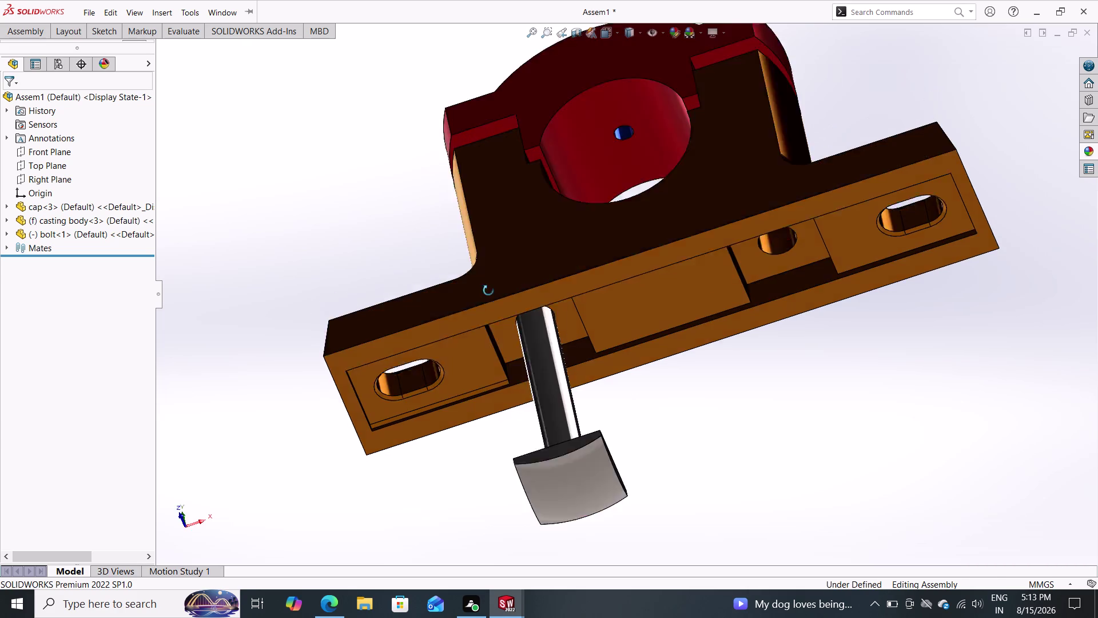
middle_drag(486, 277, 494, 277)
click(592, 497)
drag(592, 497, 592, 463)
click(591, 453)
drag(591, 446, 582, 402)
drag(582, 397, 579, 390)
double_click(579, 391)
key(Escape)
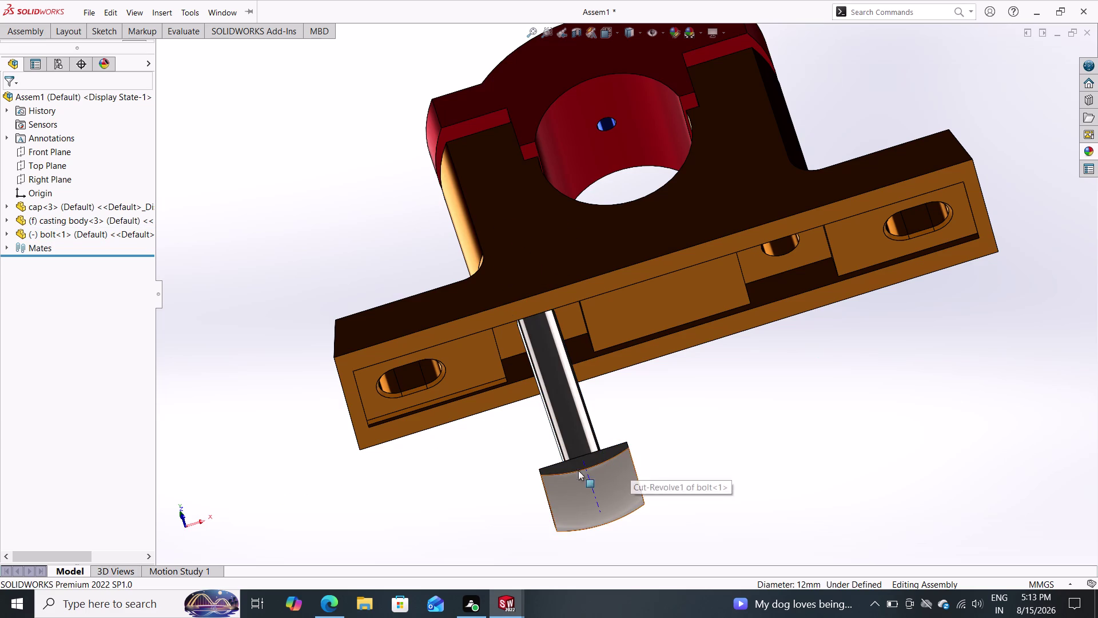
Drag the bolt along its hole until its head hangs tilted below the casting base.
click(580, 497)
drag(580, 497, 565, 424)
click(565, 424)
drag(584, 481, 580, 440)
drag(579, 437, 484, 263)
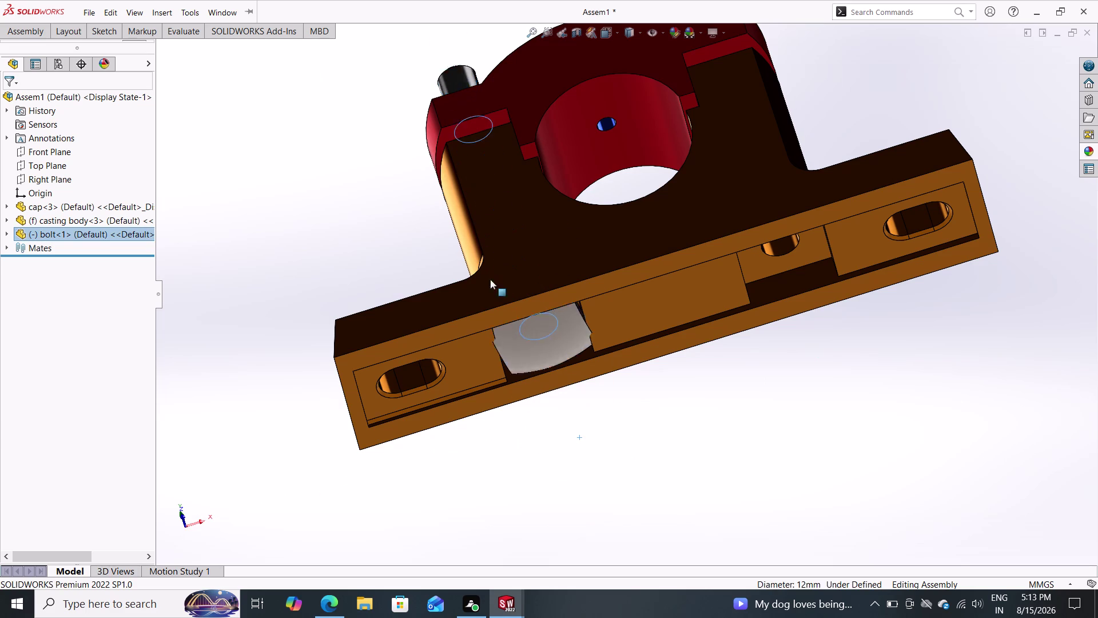
drag(484, 264, 552, 405)
key(Escape)
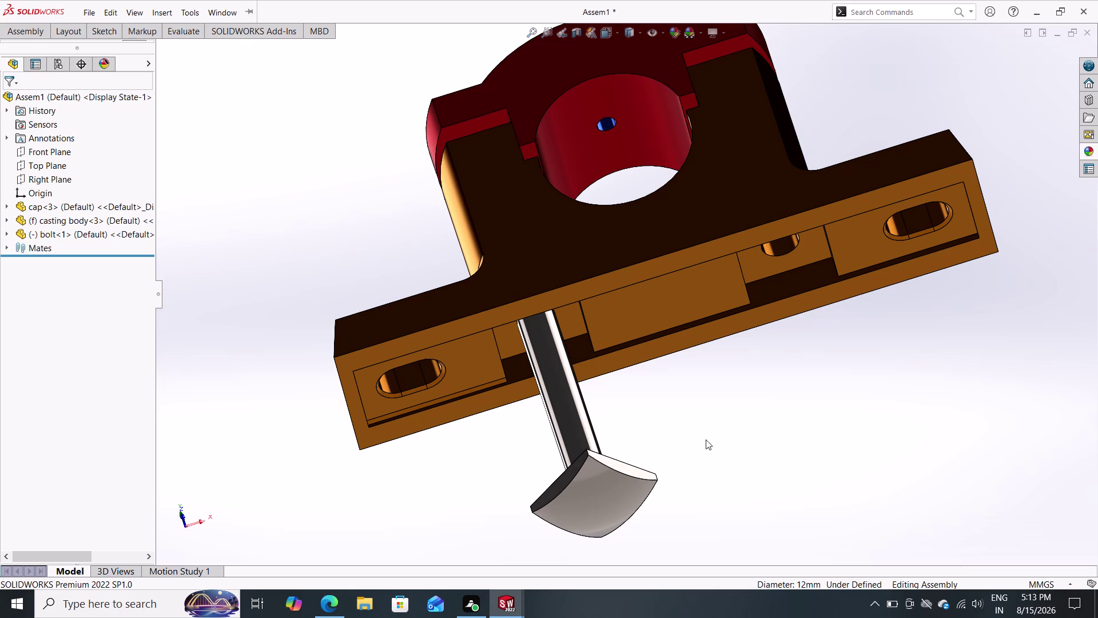
Frame the casting underside near the bolt and show the Assembly commands.
middle_drag(576, 493, 561, 456)
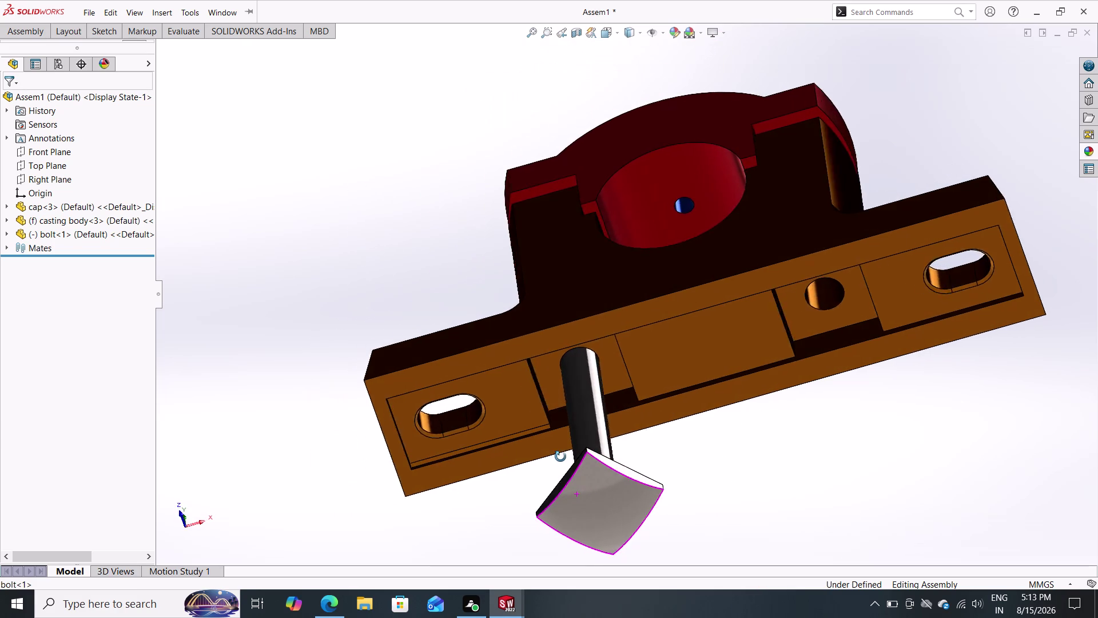
middle_drag(562, 456, 550, 463)
scroll(down, 3)
middle_drag(599, 475, 586, 466)
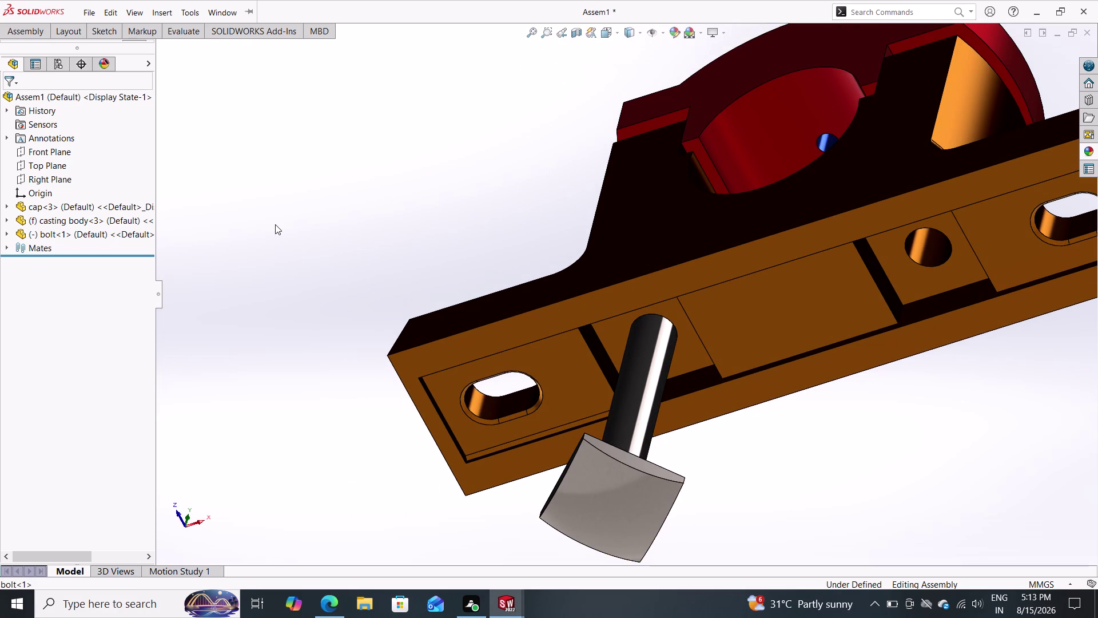
click(34, 29)
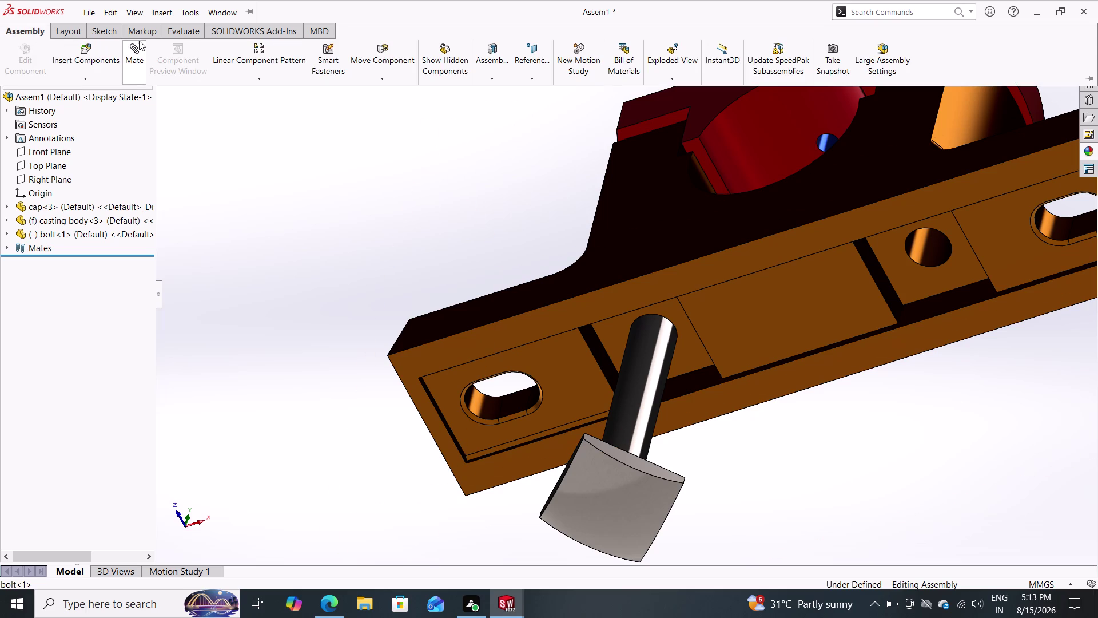
Add a Parallel mate between the bolt head face and the casting face beneath it.
click(129, 54)
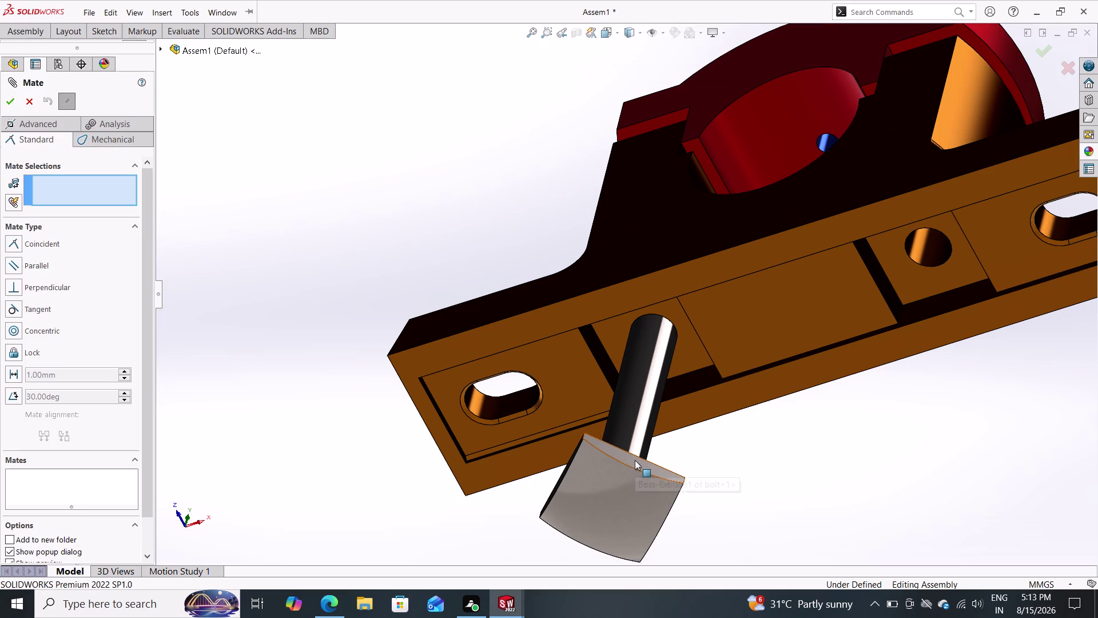
click(634, 460)
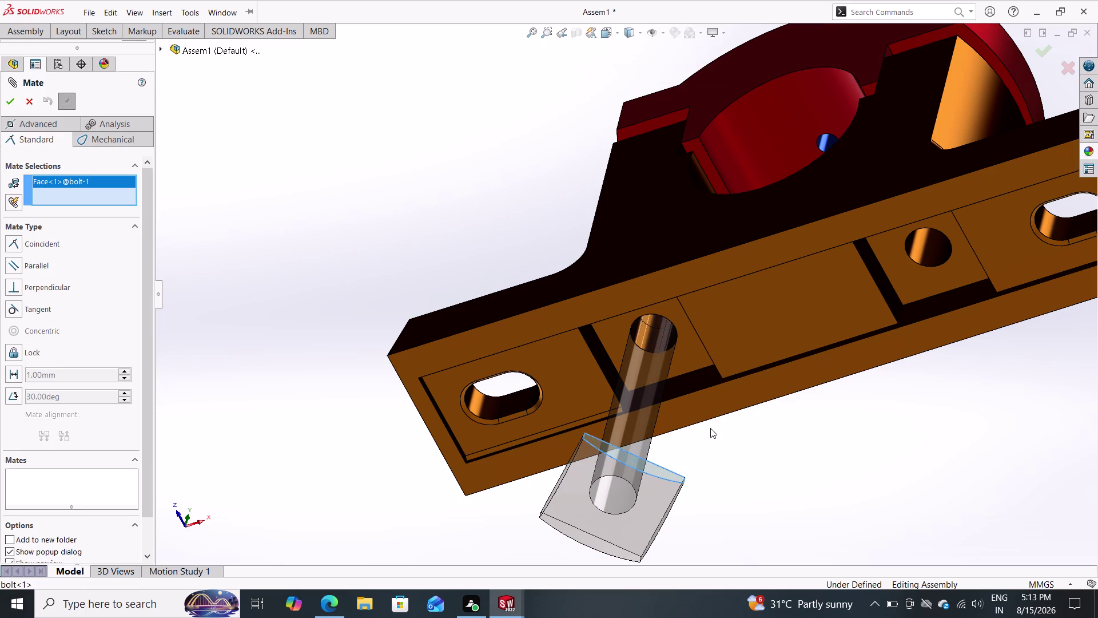
scroll(up, 3)
scroll(down, 3)
scroll(down, 3)
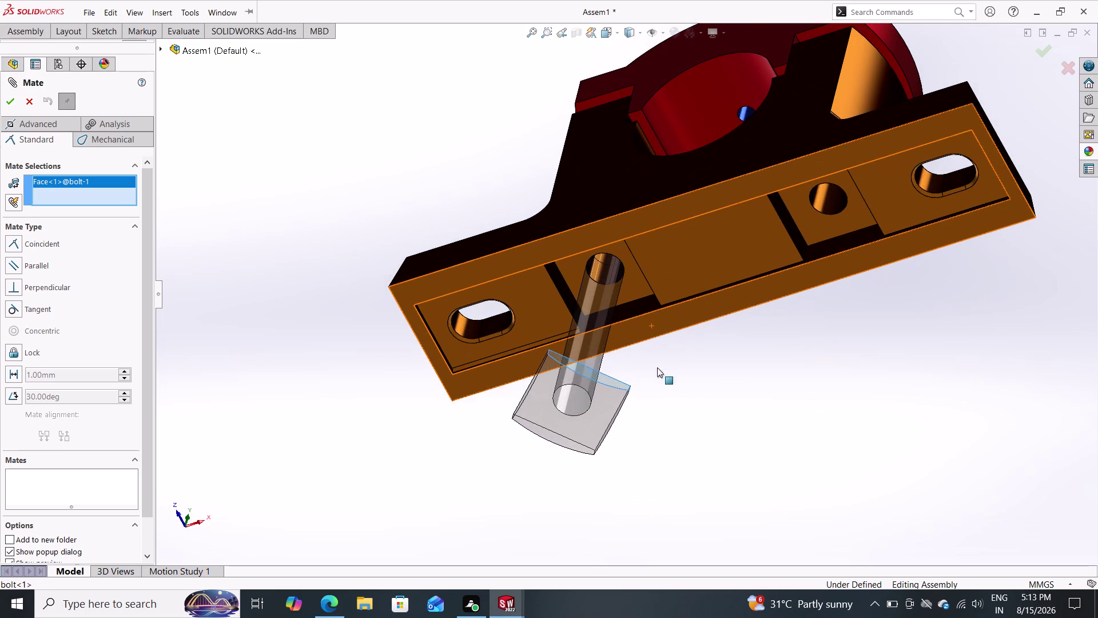
middle_drag(658, 364, 621, 167)
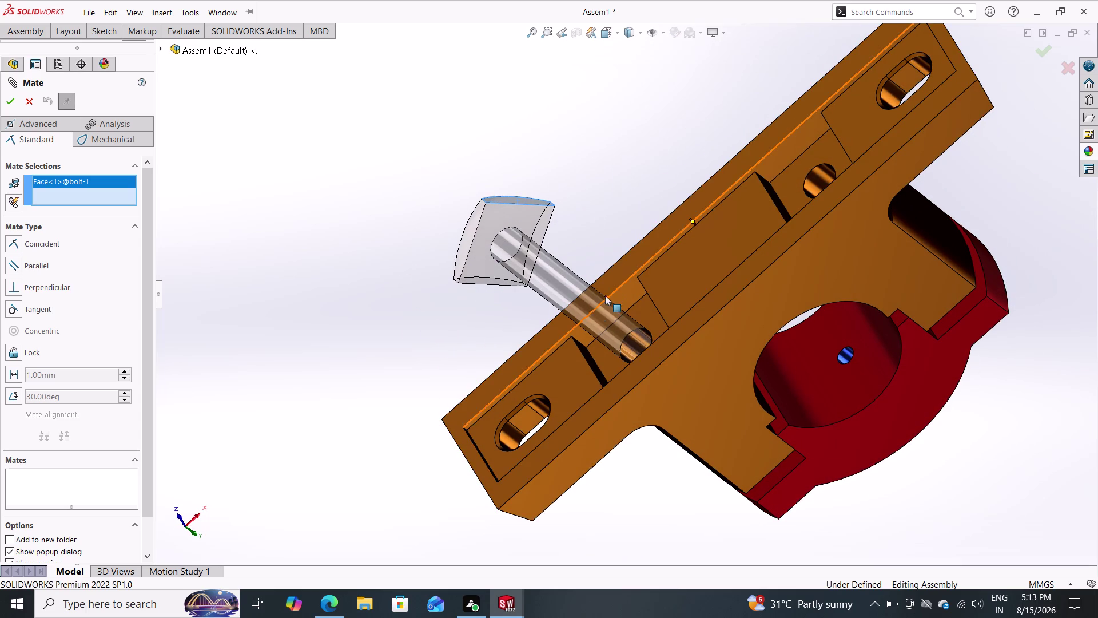
click(585, 332)
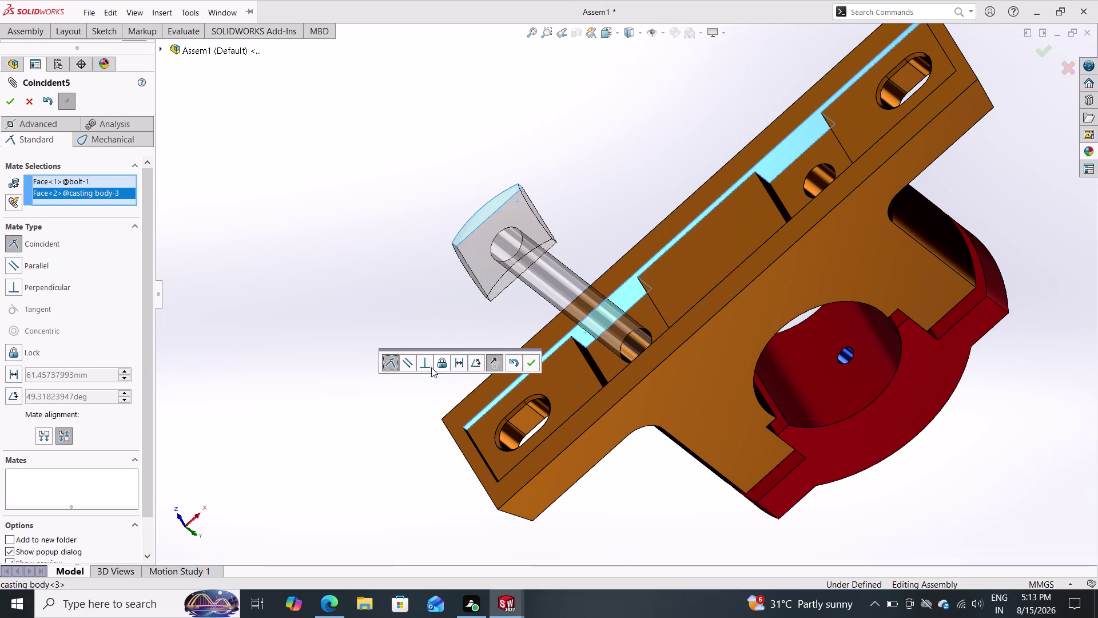
click(406, 365)
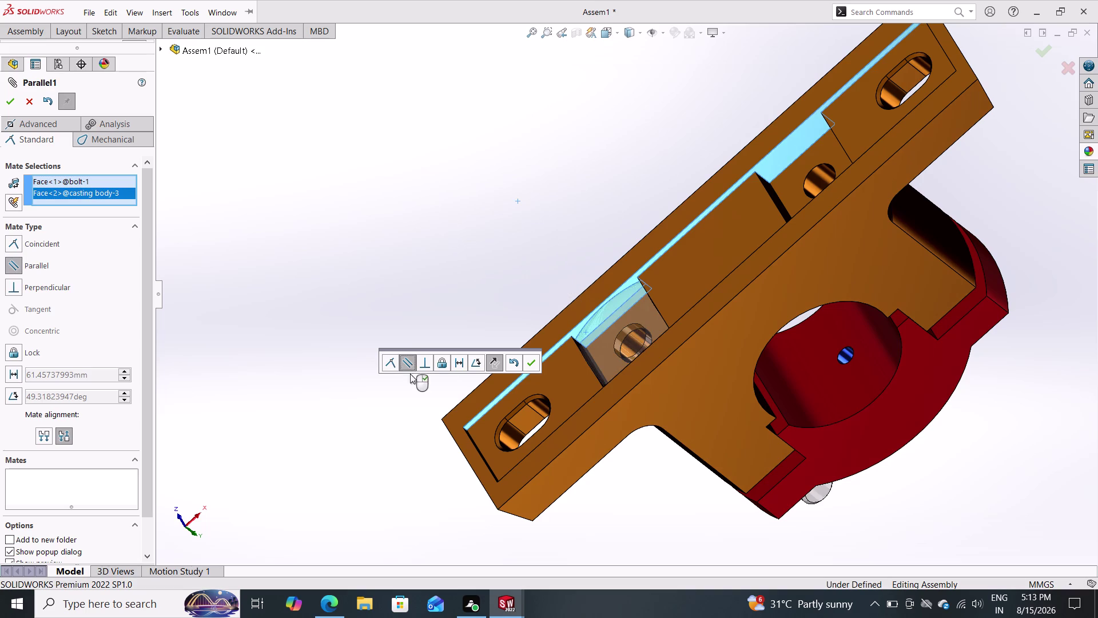
click(533, 360)
Make a bolt head side face tangent to the casting recess wall.
middle_drag(547, 263, 579, 372)
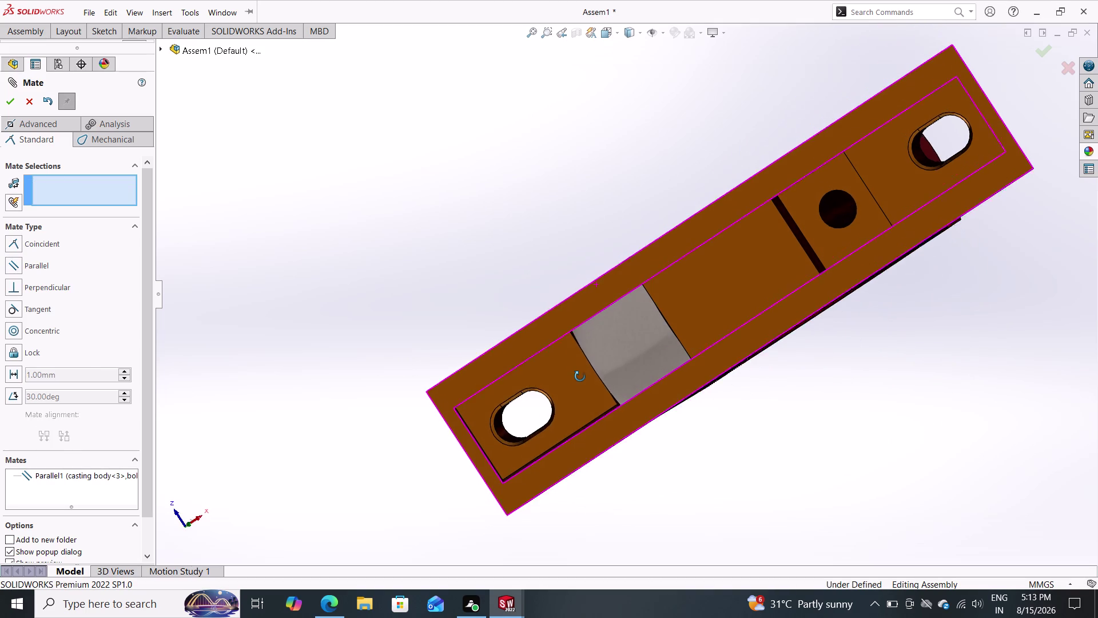
middle_drag(579, 371, 580, 377)
click(632, 333)
drag(643, 332, 555, 437)
triple_click(556, 437)
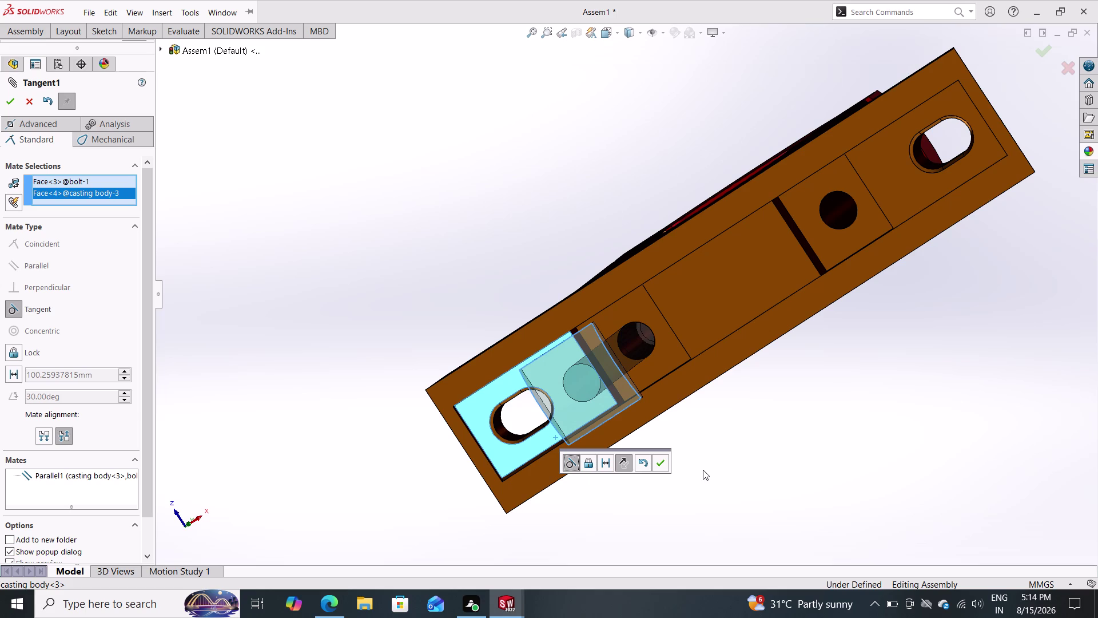
key(Escape)
scroll(down, 3)
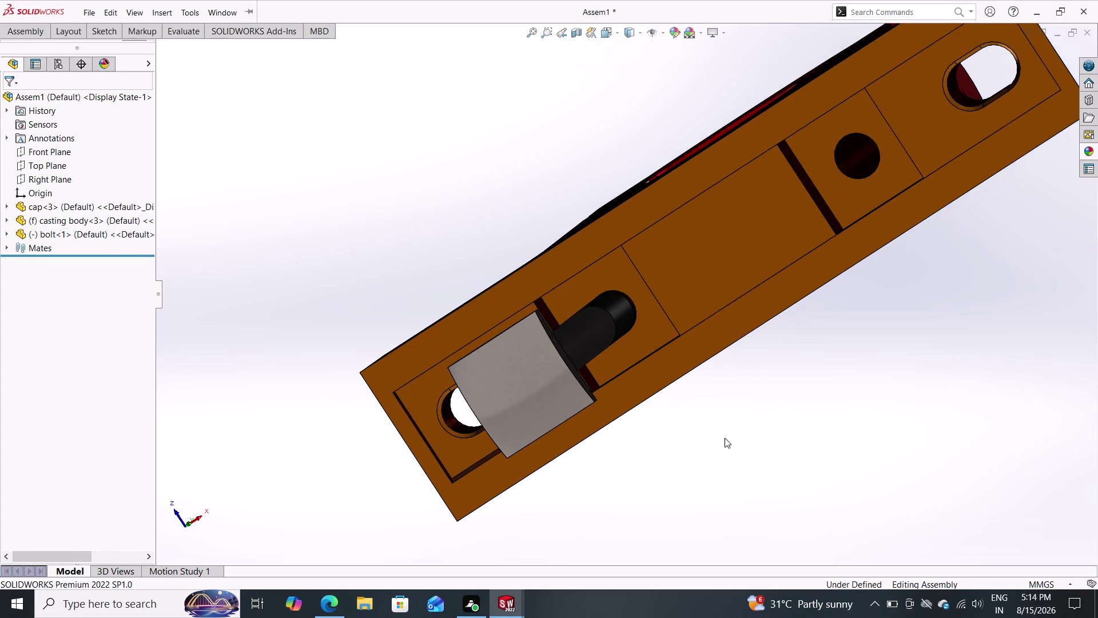
Orbit around the bolt shank and show the Assembly commands.
middle_drag(730, 434, 682, 443)
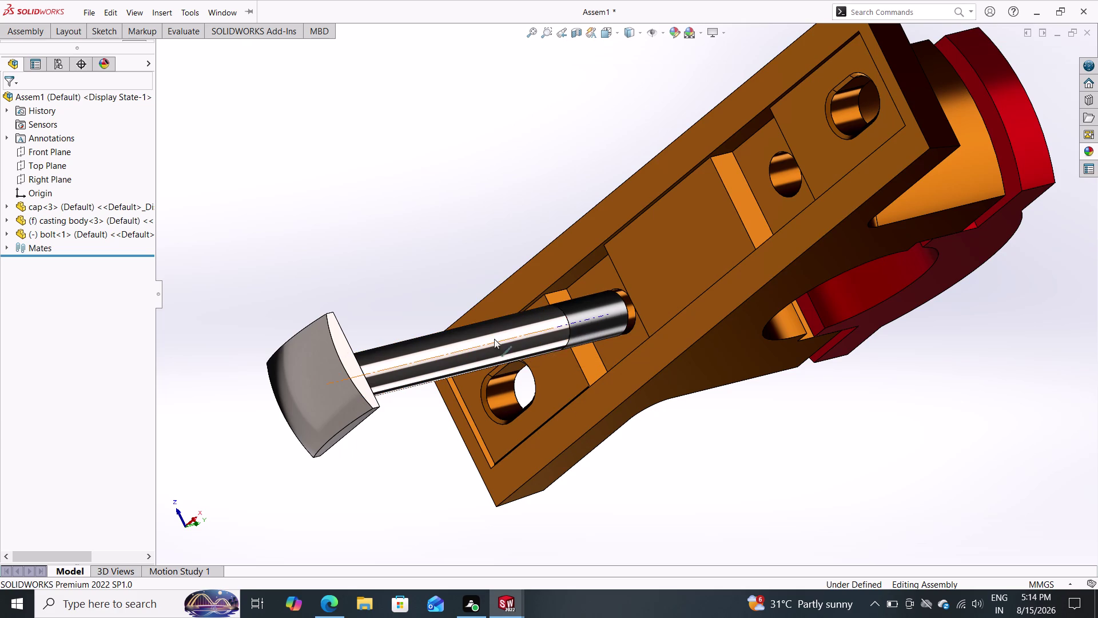
click(30, 27)
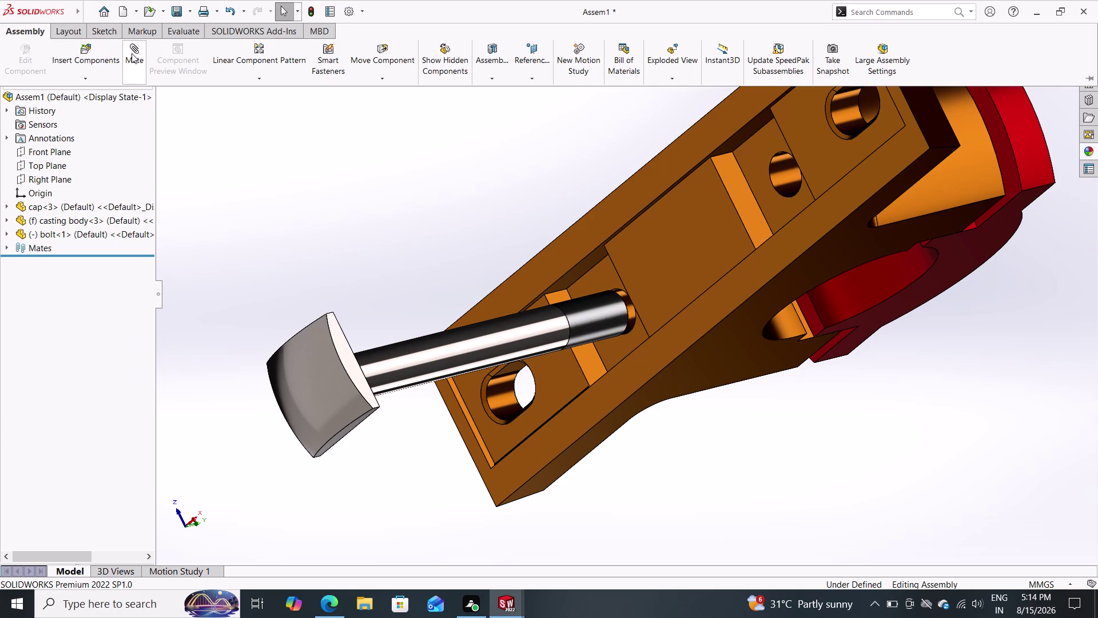
Add Coincident6 between the casting recess face and the bolt head face.
click(131, 53)
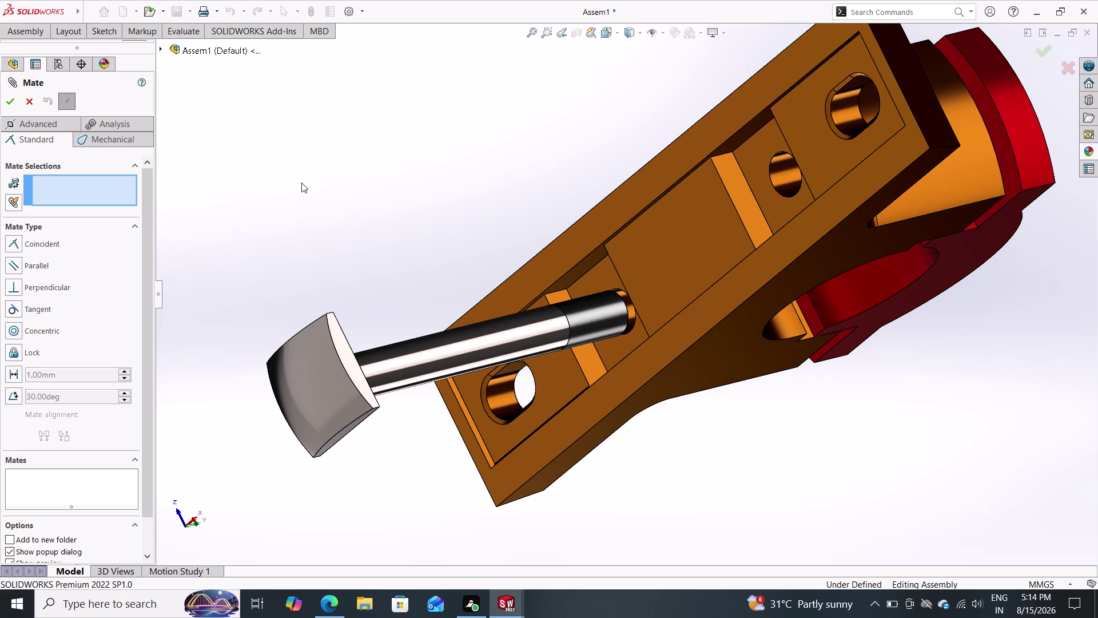
middle_drag(427, 191, 384, 294)
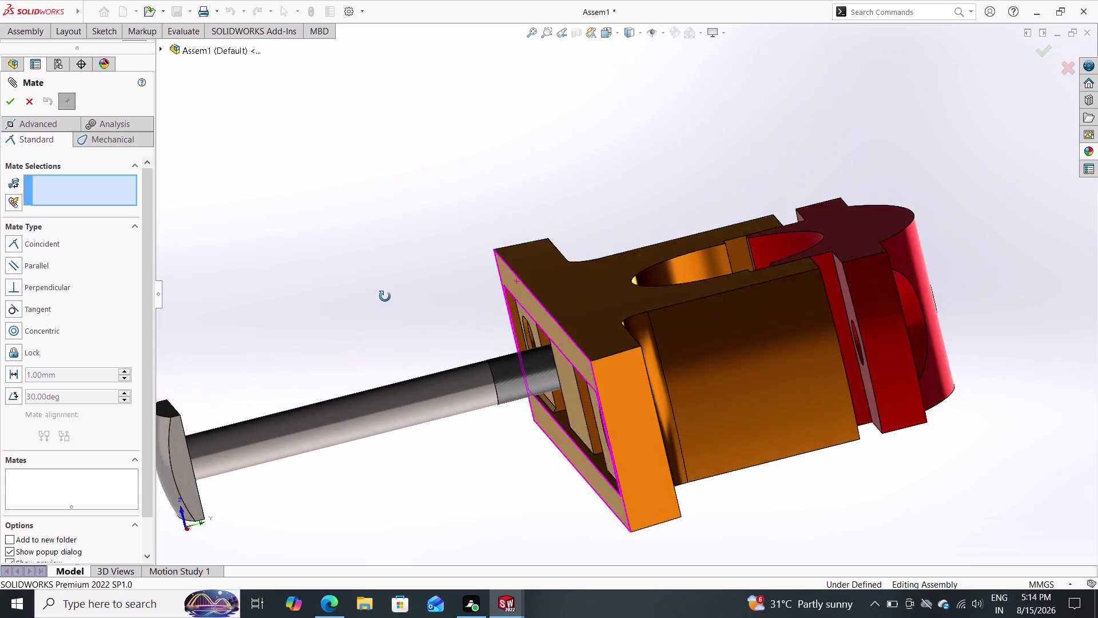
middle_drag(384, 294, 472, 273)
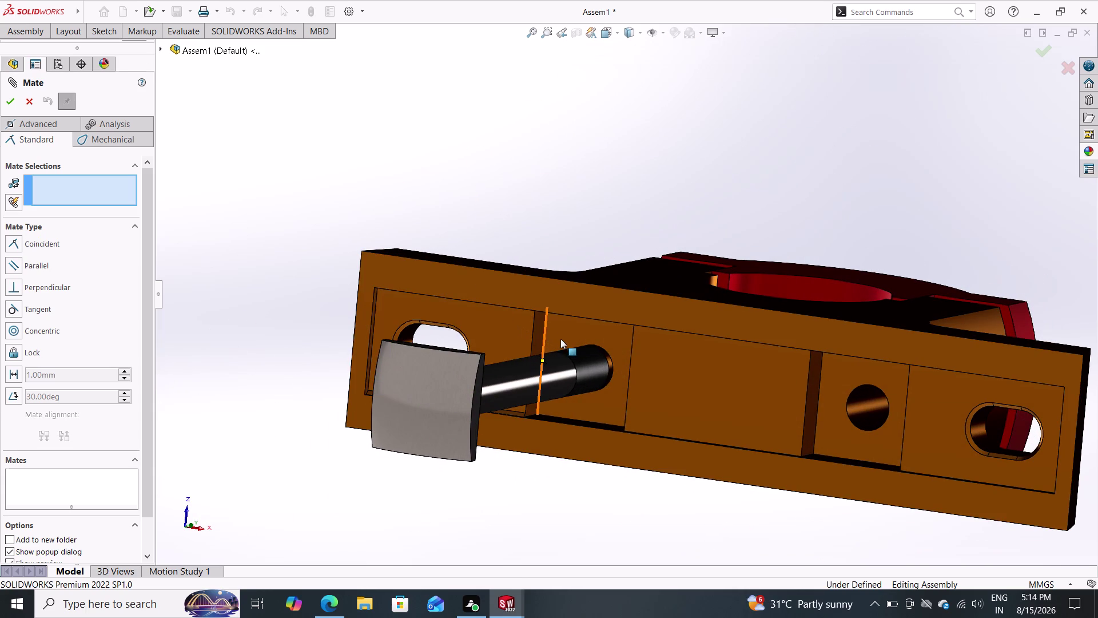
click(559, 336)
middle_drag(555, 194, 431, 246)
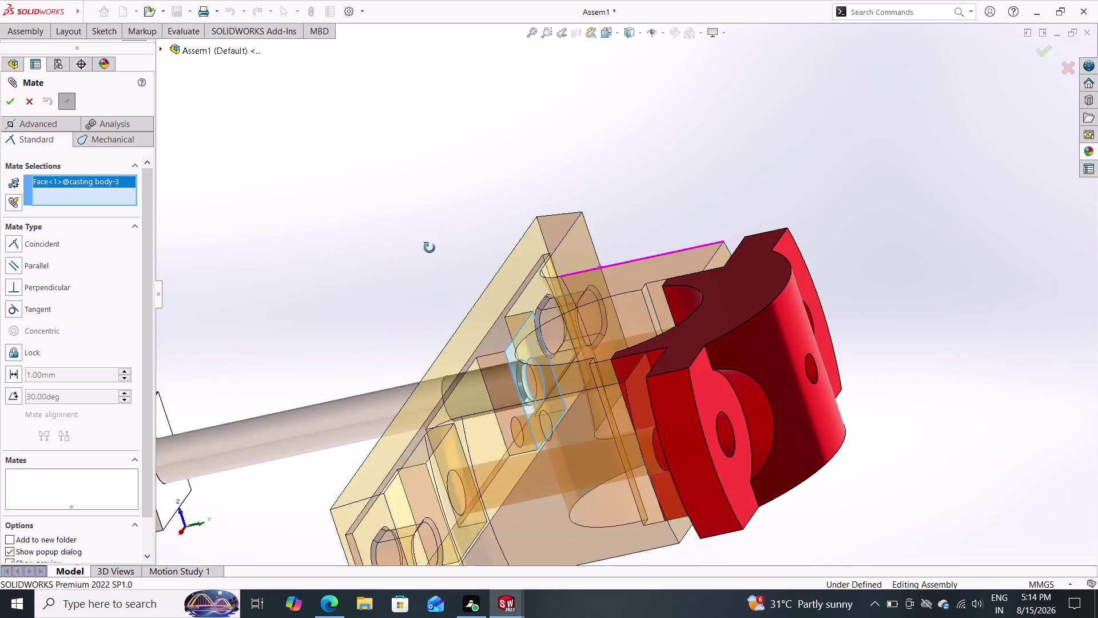
middle_drag(432, 247, 393, 293)
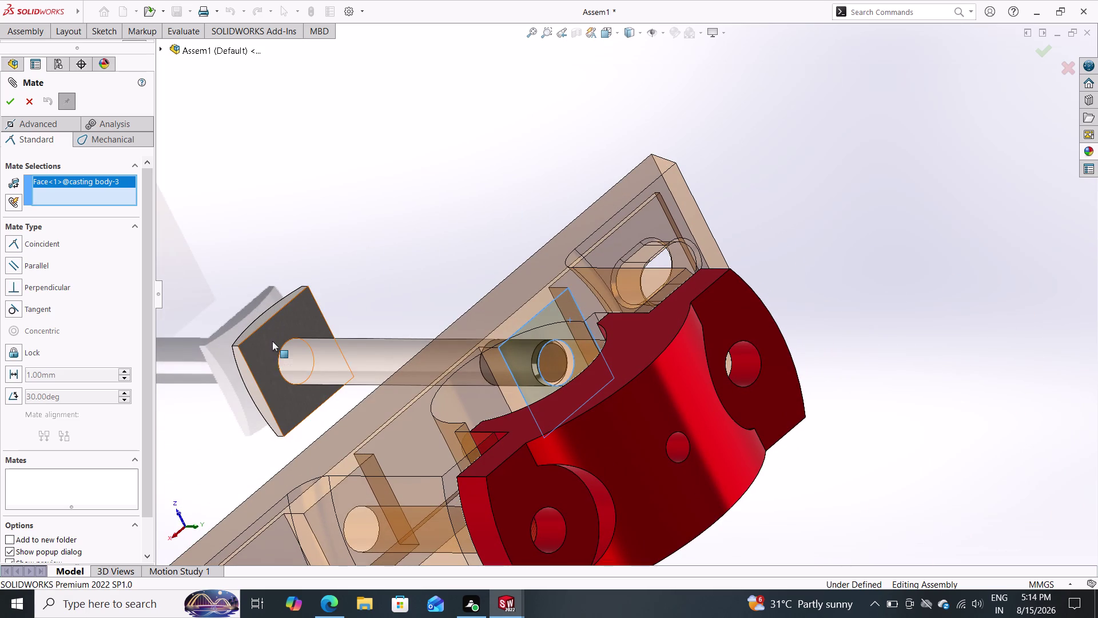
click(272, 340)
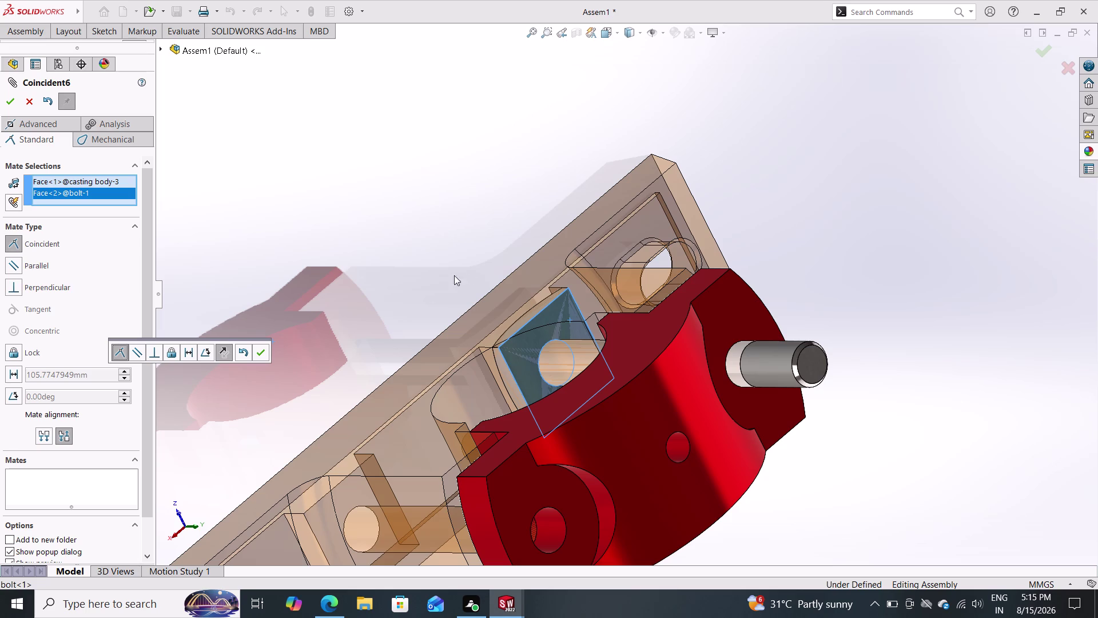
click(266, 349)
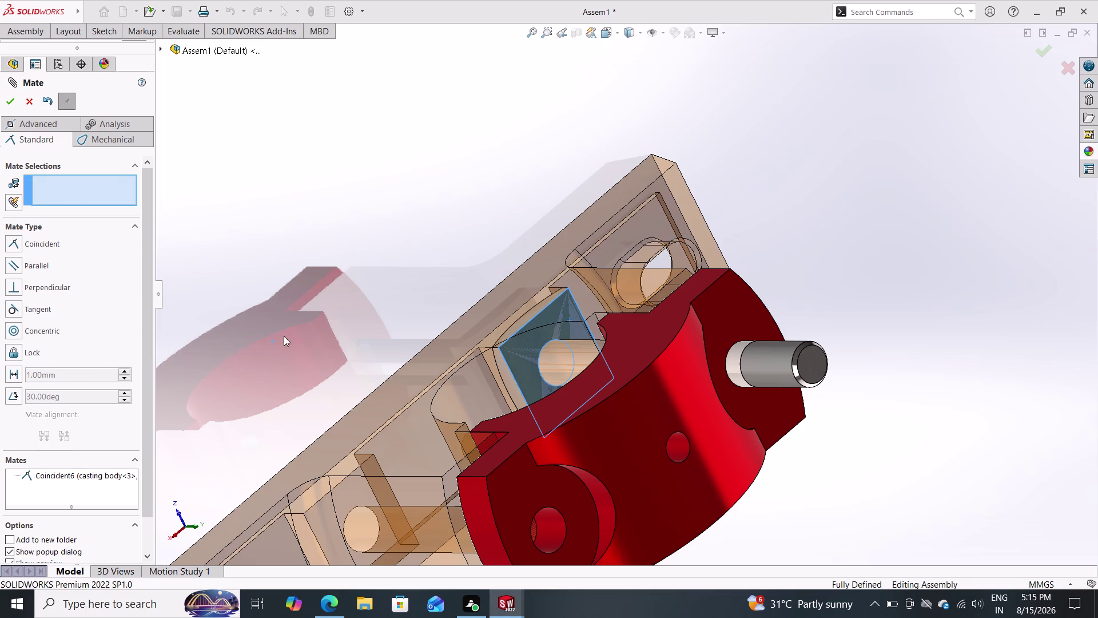
Inspect the cap, bore and protruding bolt, then close the Mate PropertyManager.
middle_drag(397, 207, 397, 198)
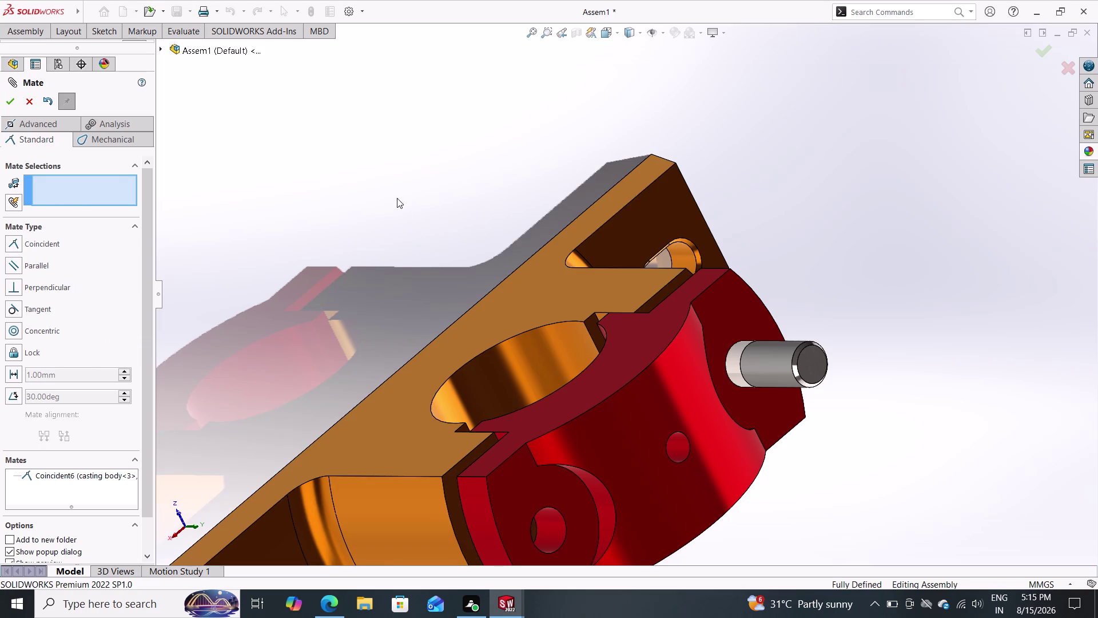
middle_drag(396, 198, 311, 104)
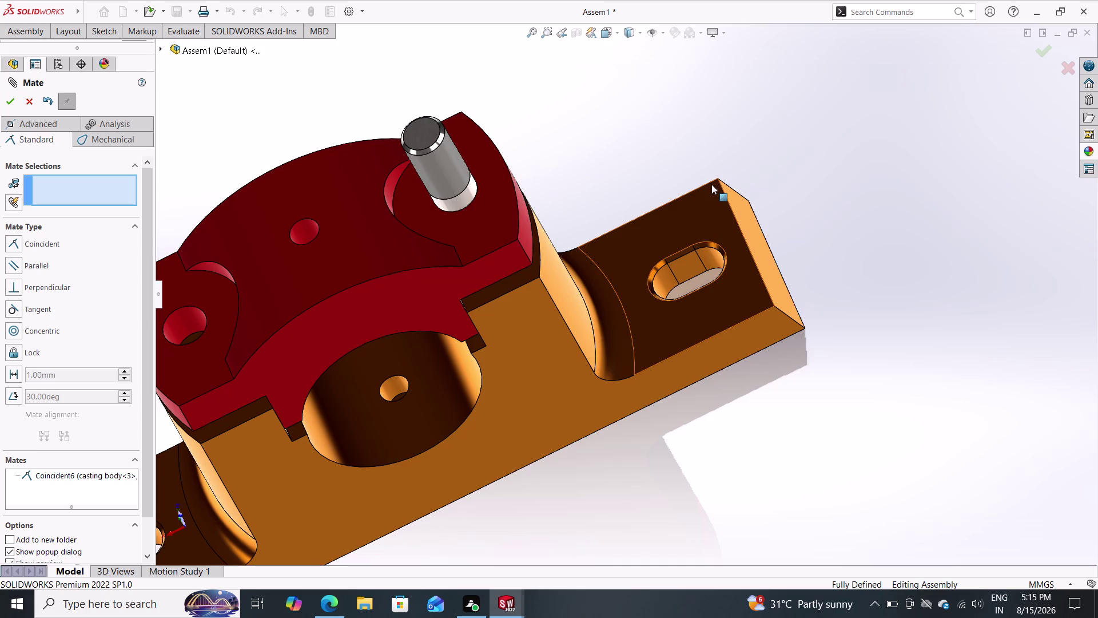
middle_drag(720, 190, 705, 93)
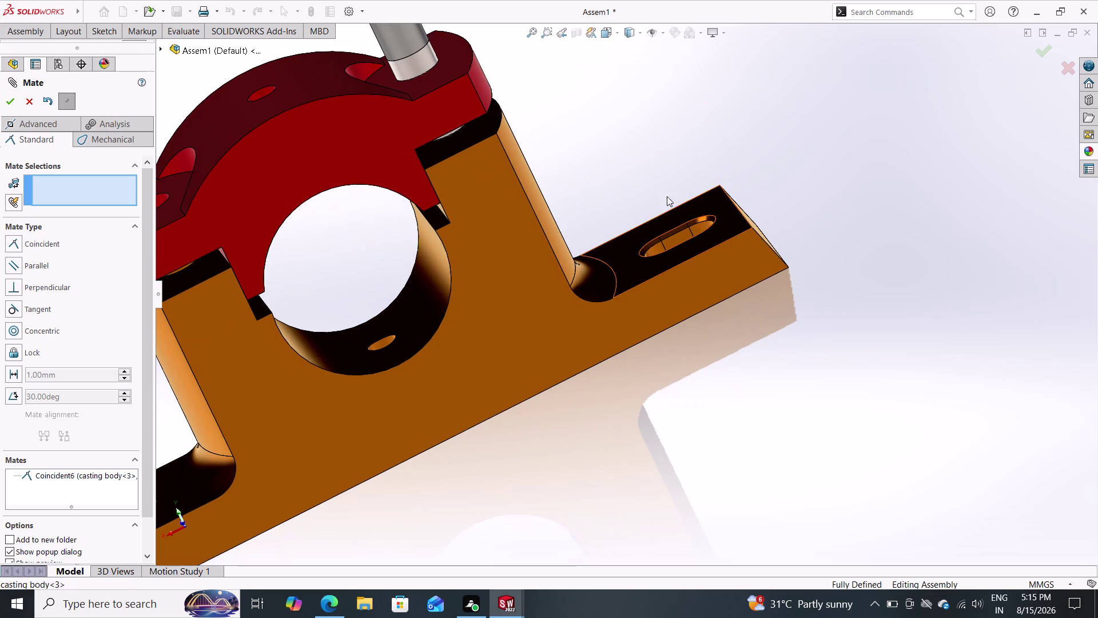
scroll(down, 3)
scroll(up, 3)
scroll(down, 3)
scroll(up, 3)
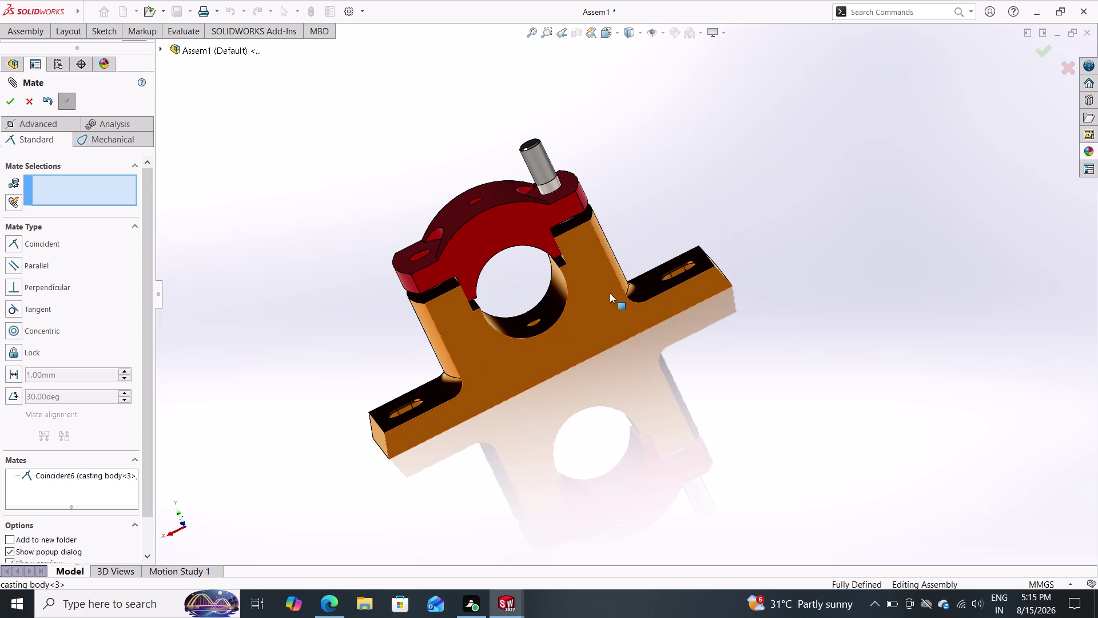
scroll(down, 3)
scroll(up, 3)
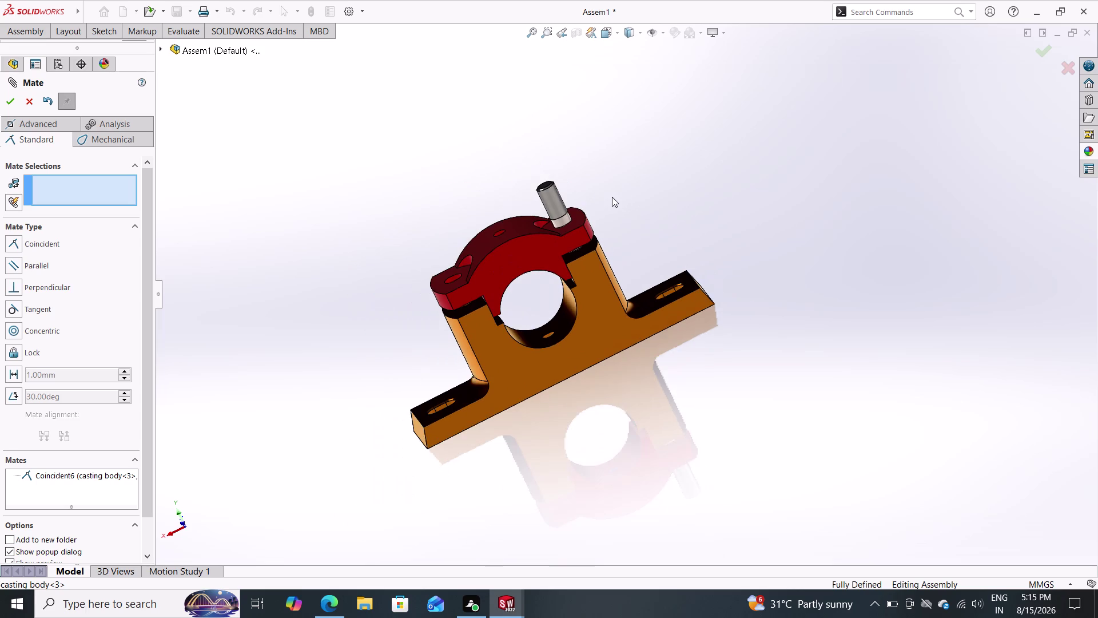
scroll(down, 3)
scroll(down, 3)
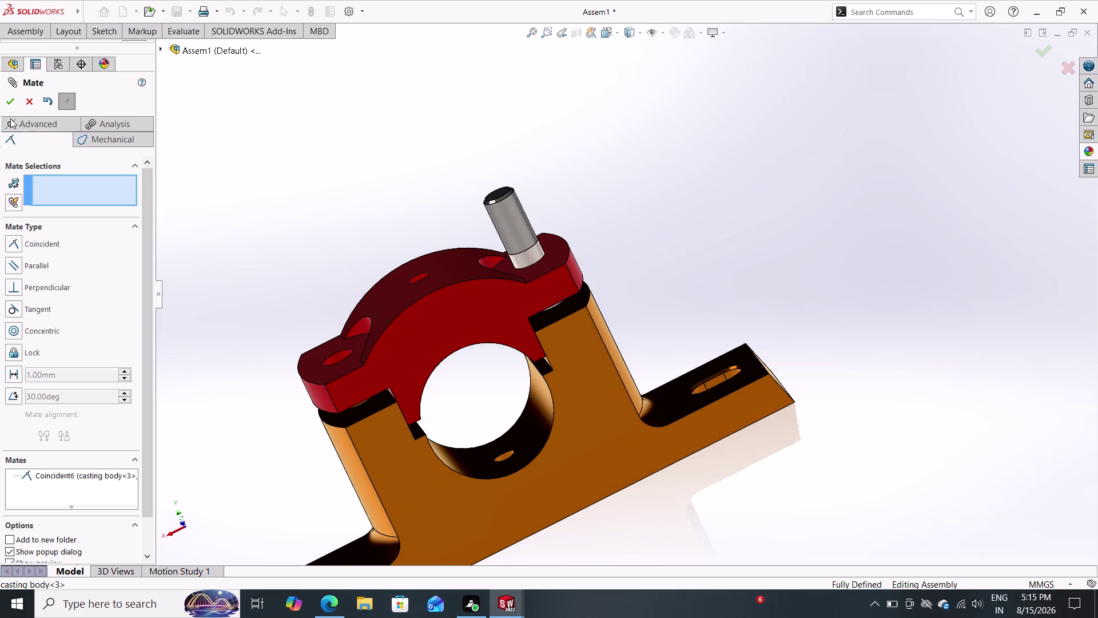
click(3, 99)
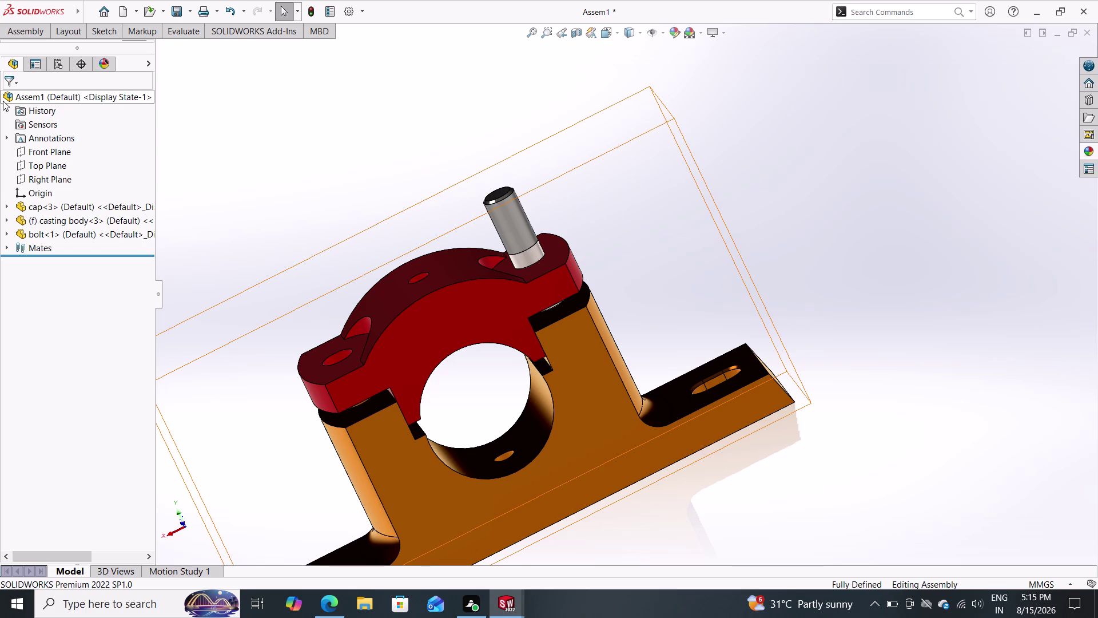
Start a mate from the Assembly commands, then back out of it.
click(17, 29)
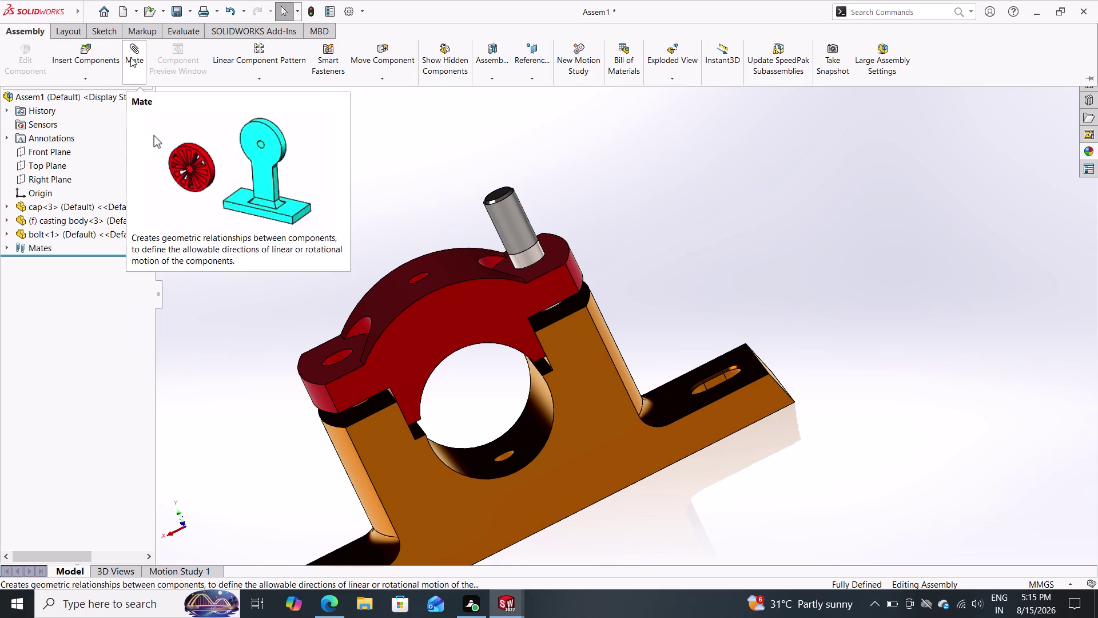
click(130, 57)
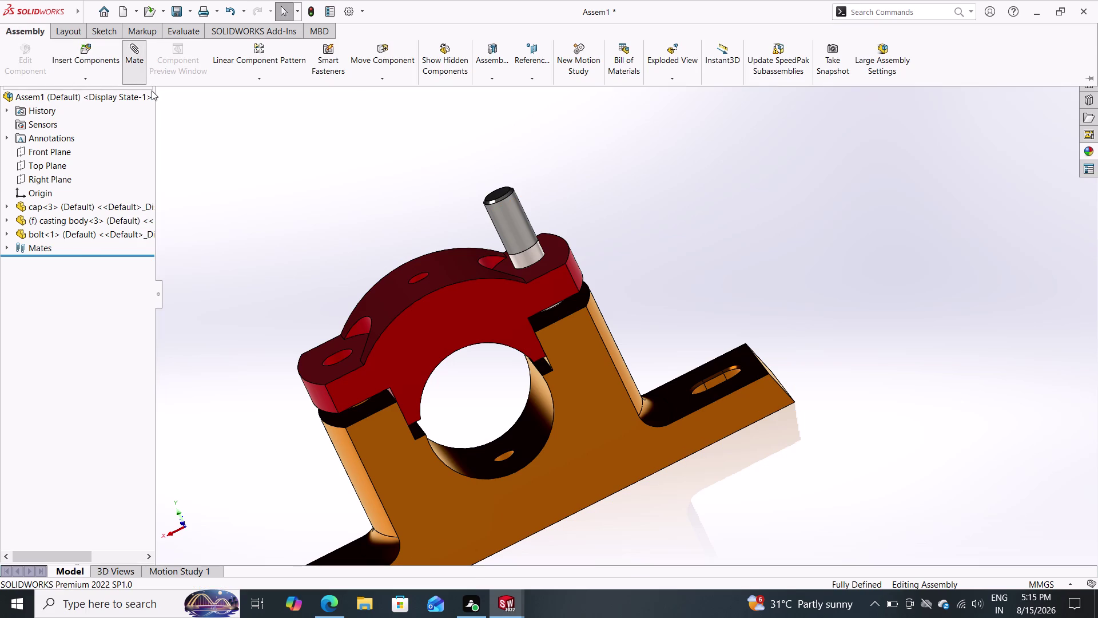
double_click(91, 56)
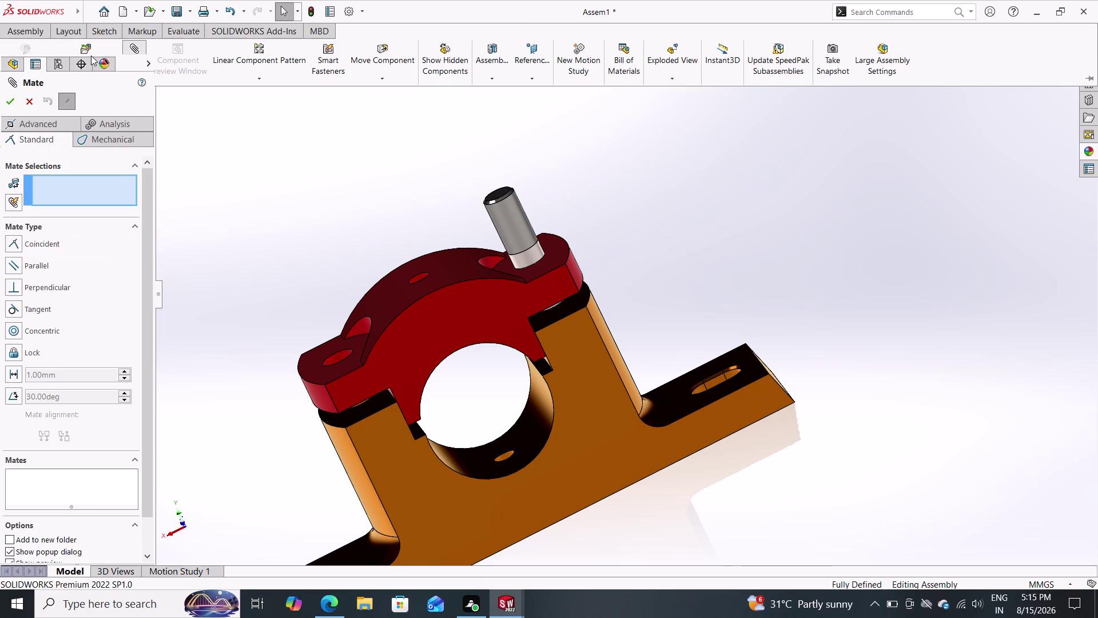
click(26, 98)
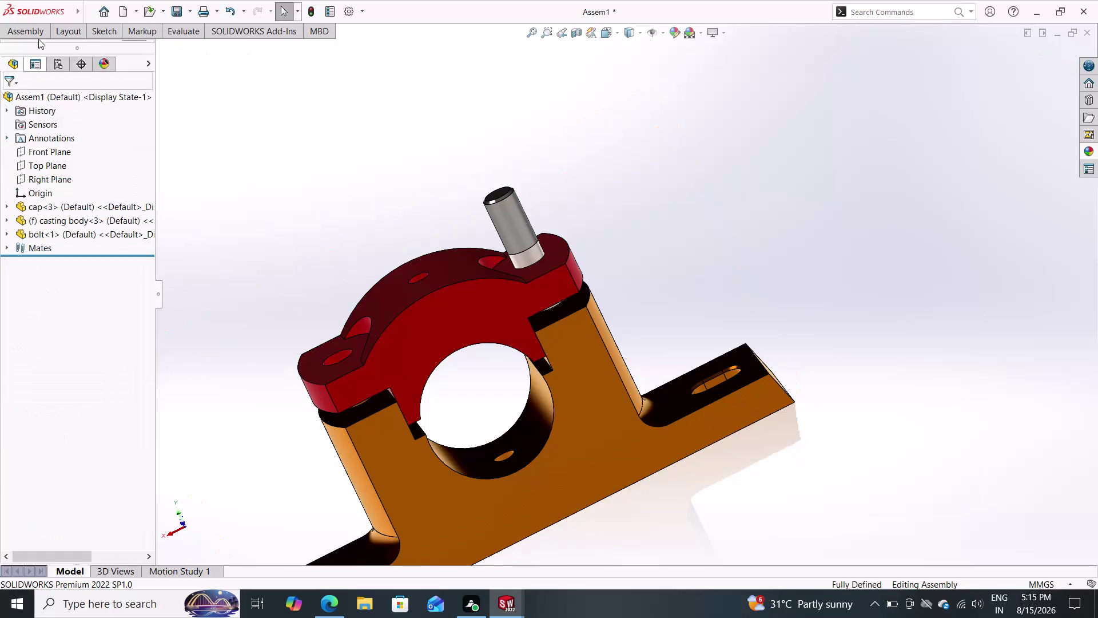
Start Insert Components and look through the available parts.
click(38, 36)
click(86, 52)
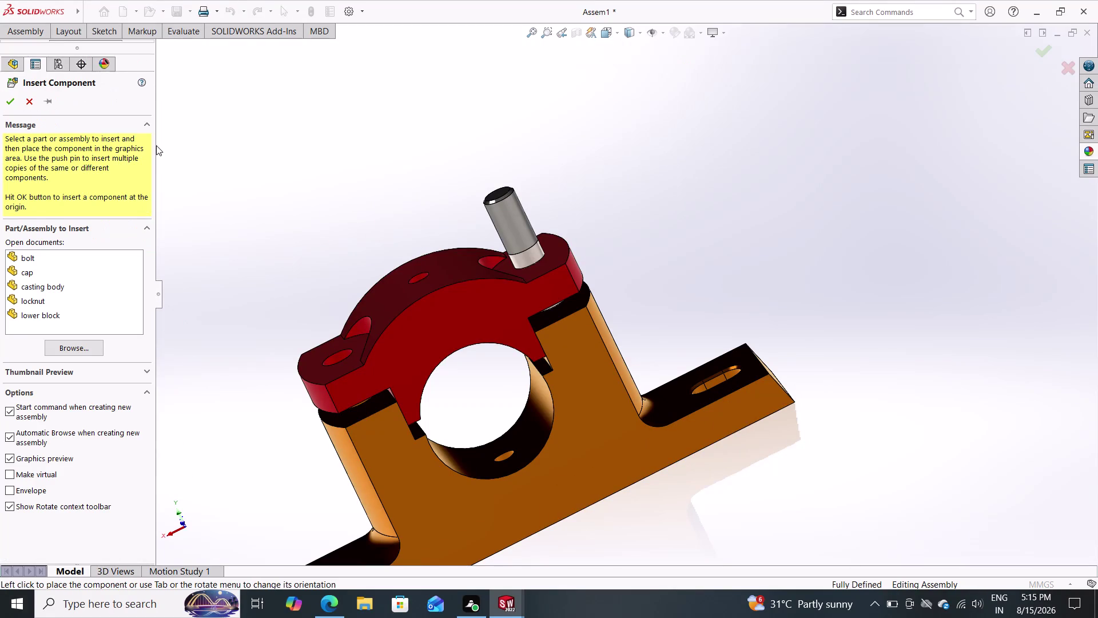
scroll(up, 3)
scroll(down, 3)
scroll(down, 3)
scroll(up, 3)
scroll(down, 3)
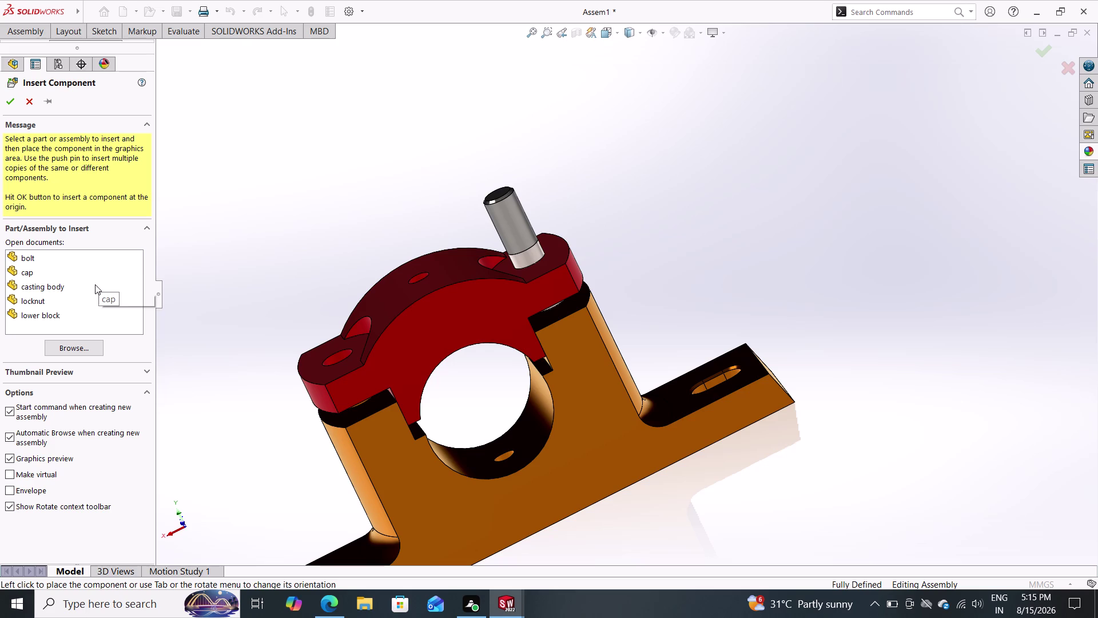
scroll(down, 3)
scroll(down, 3)
scroll(down, 3)
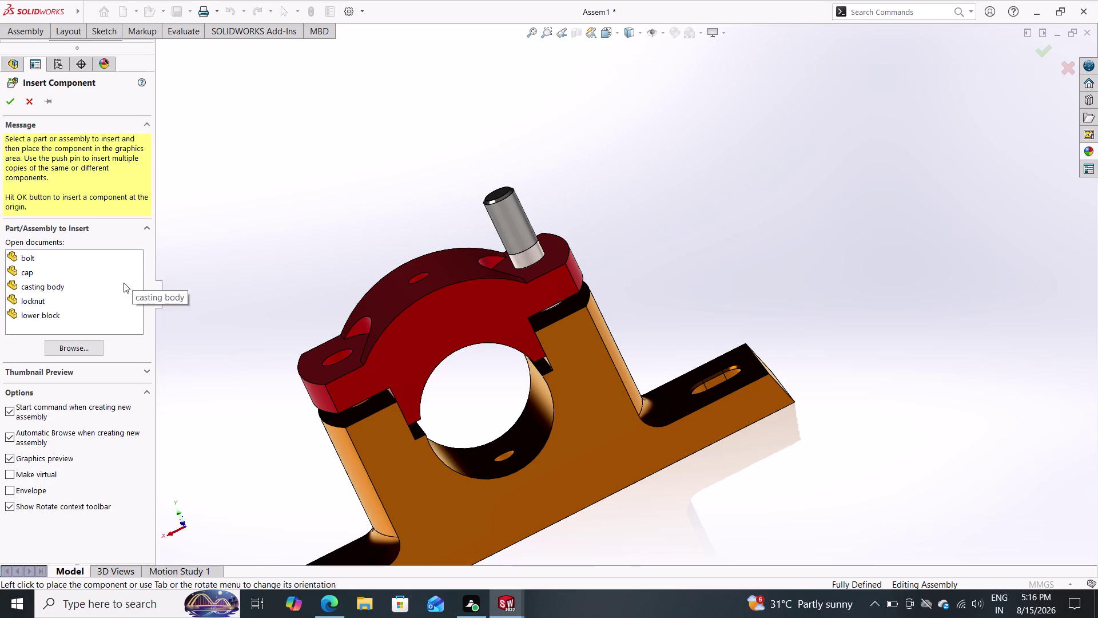
click(145, 225)
click(145, 226)
scroll(down, 3)
scroll(up, 3)
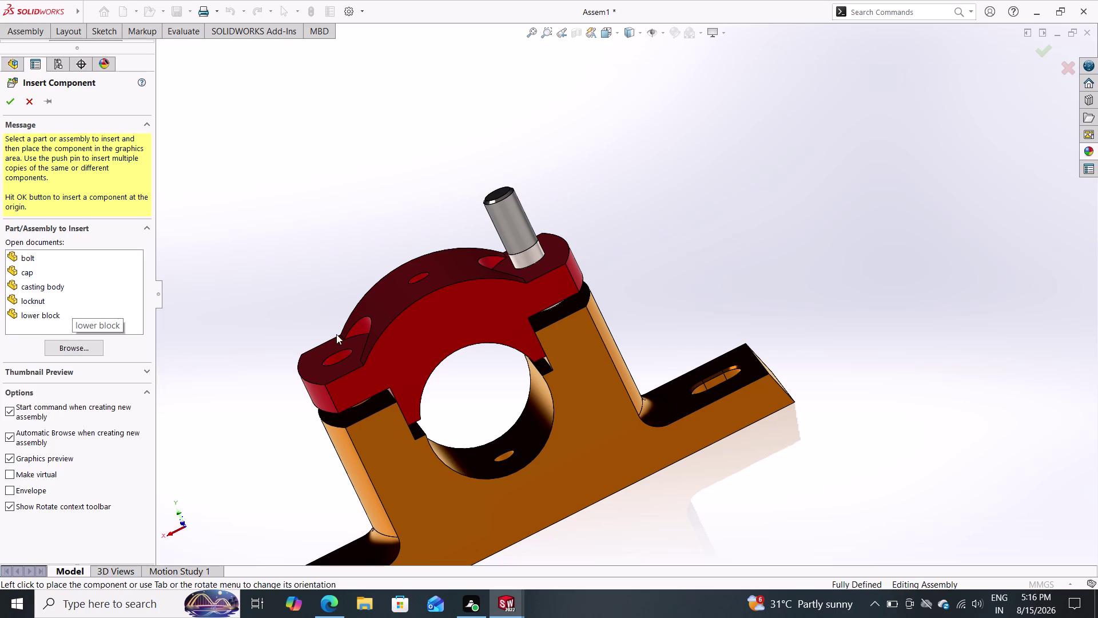
click(505, 609)
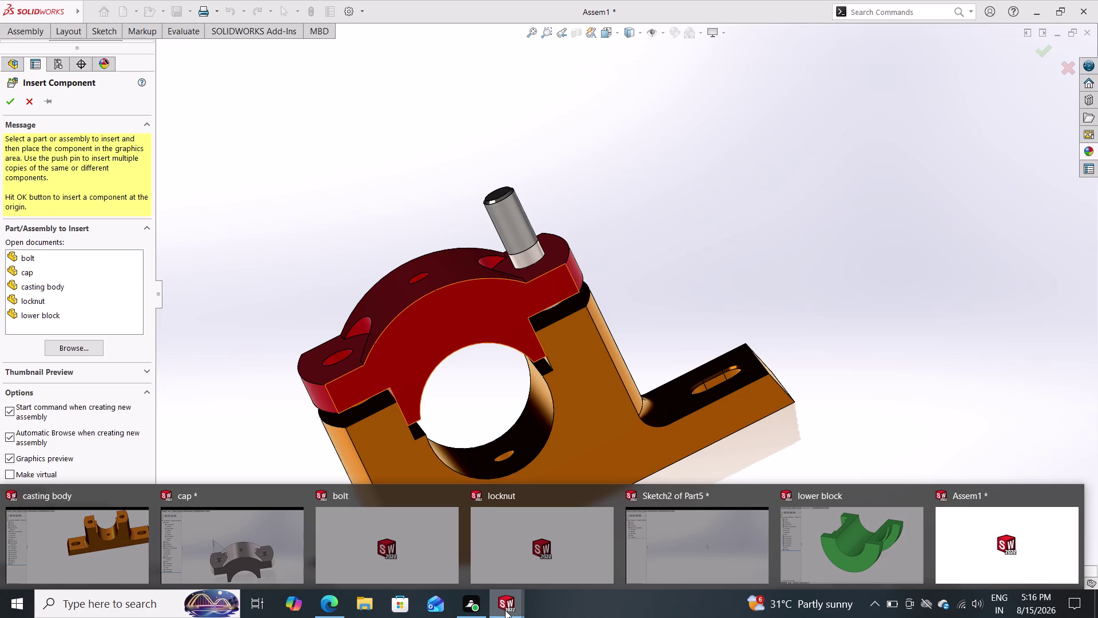
Open nut from the plumber block folder and place it above the cap.
triple_click(54, 347)
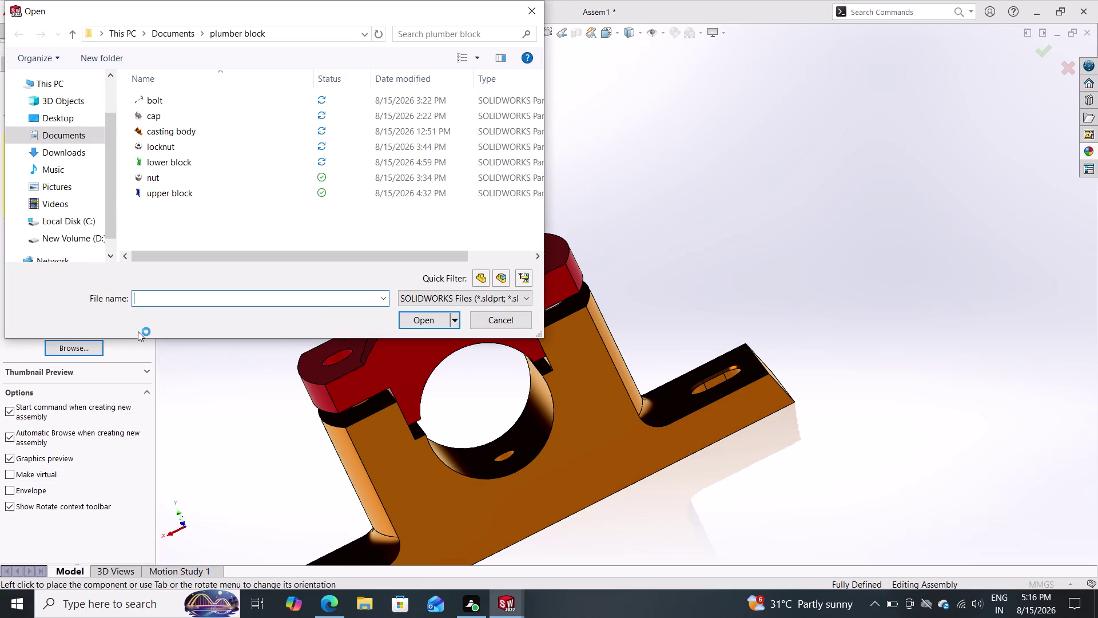
click(155, 178)
drag(155, 179, 309, 188)
drag(319, 189, 352, 192)
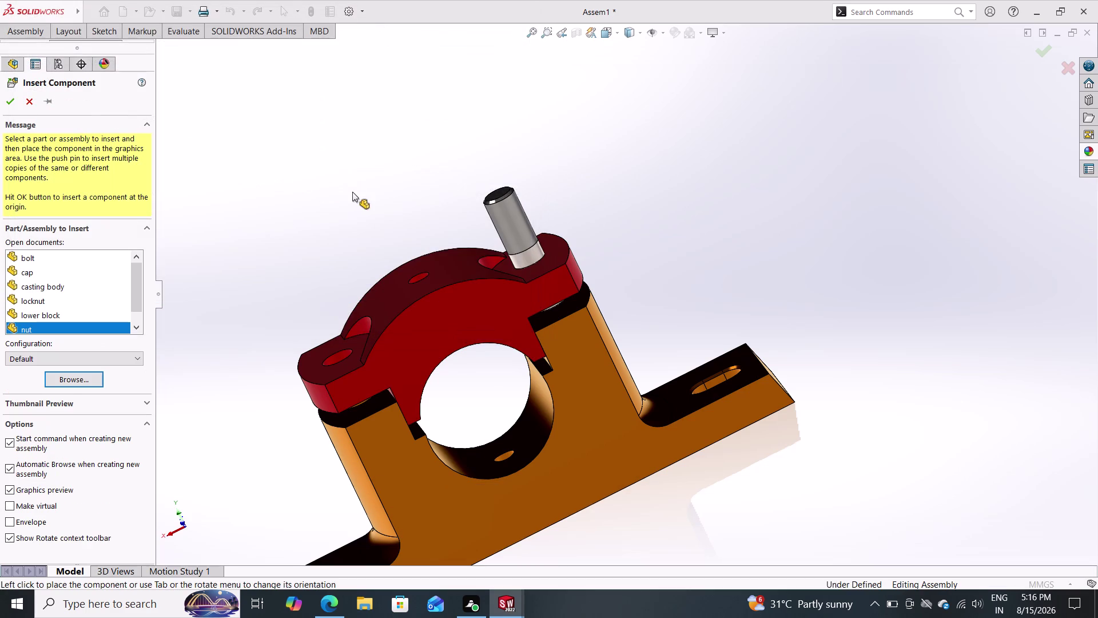
drag(352, 192, 381, 175)
click(380, 175)
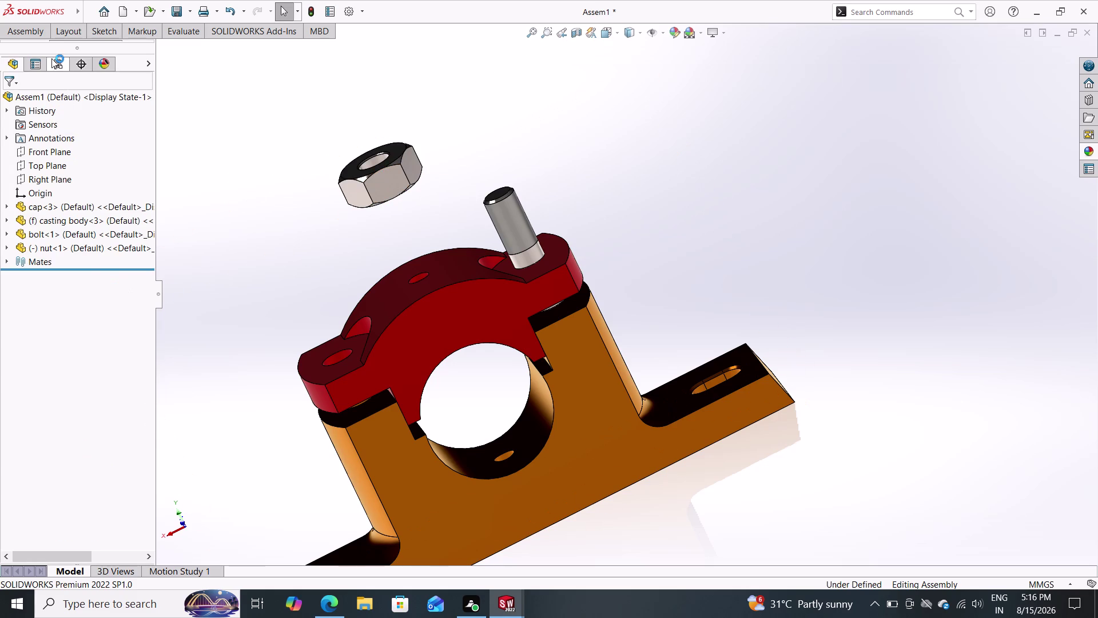
double_click(36, 33)
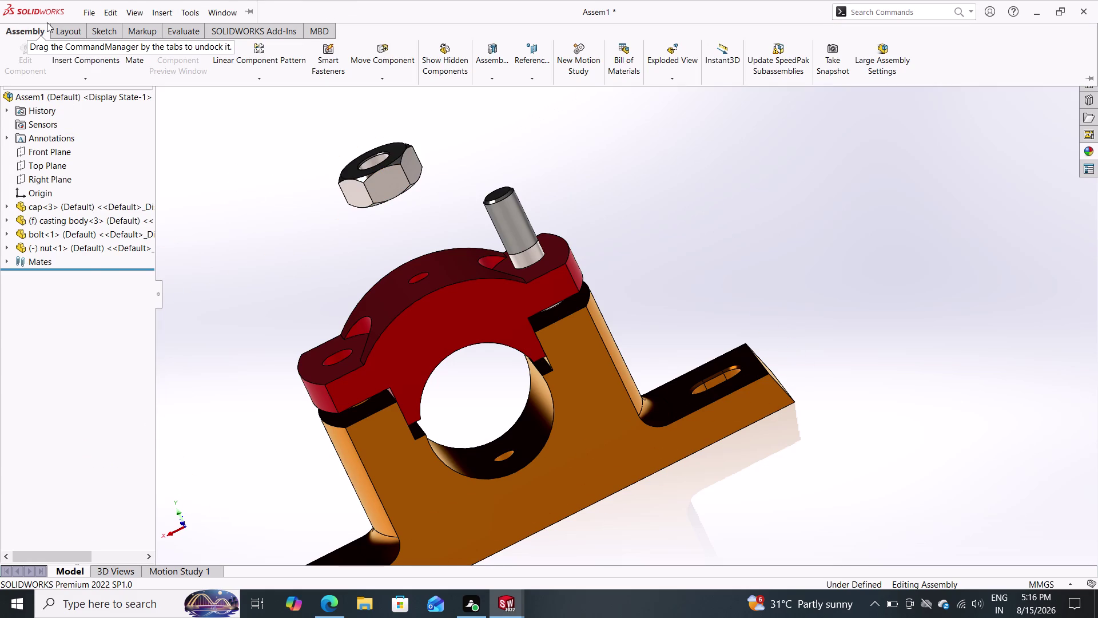
Insert the locknut from Open documents and drop it beside the nut.
click(88, 57)
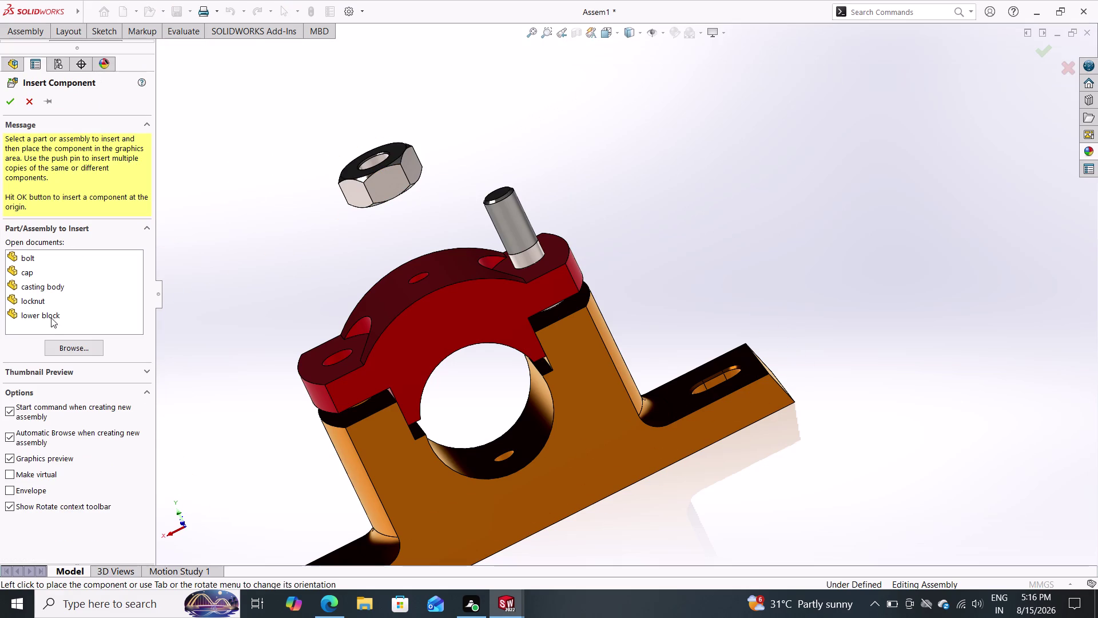
drag(37, 298, 243, 217)
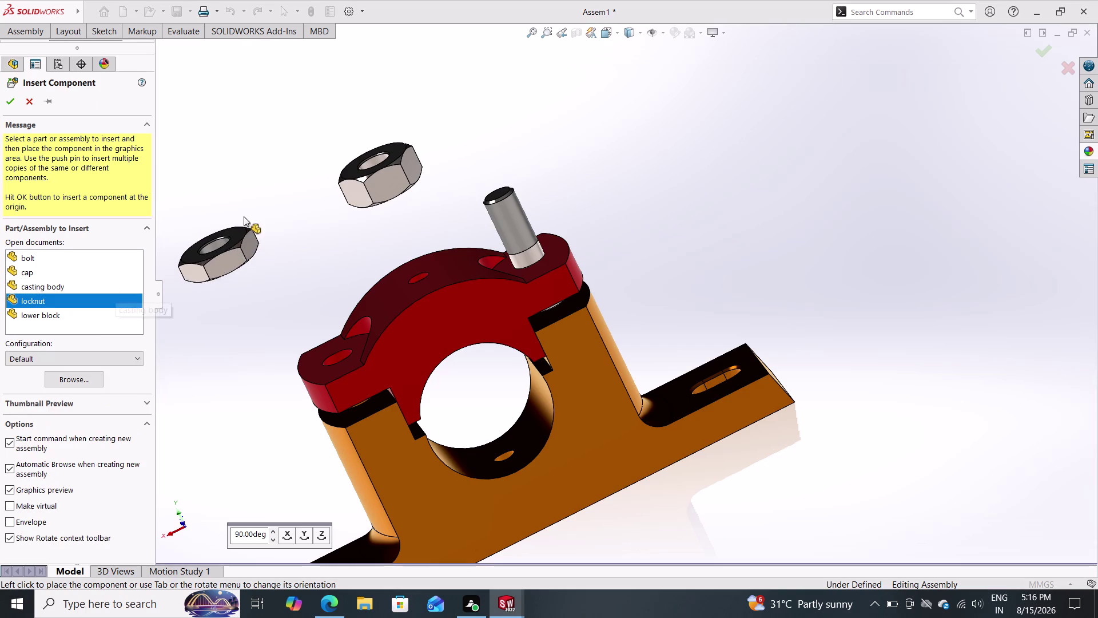
drag(244, 216, 255, 200)
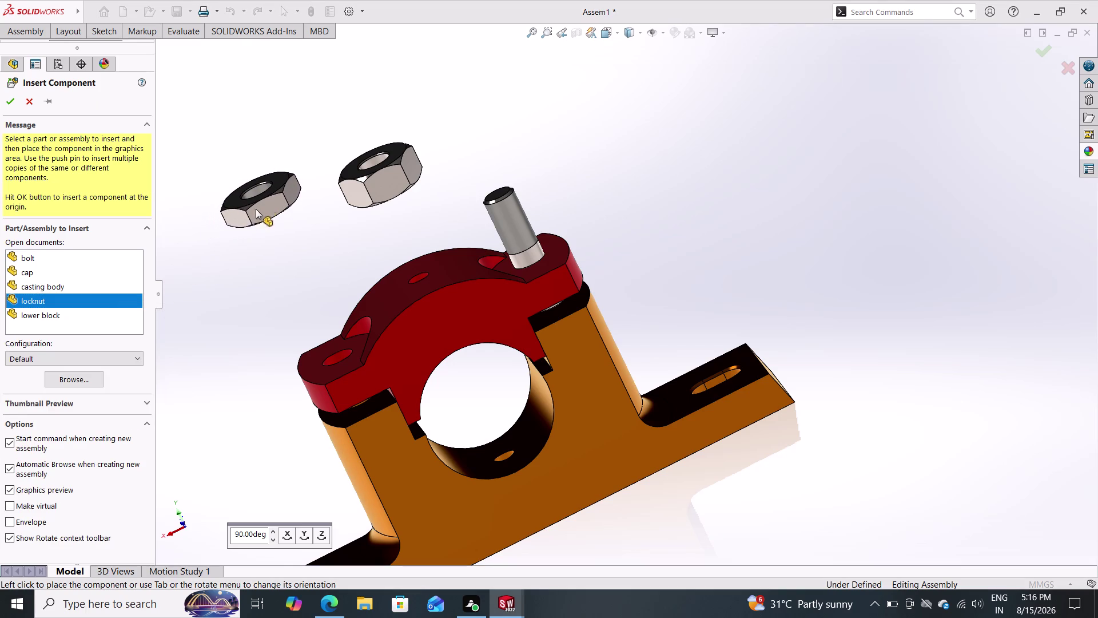
click(250, 221)
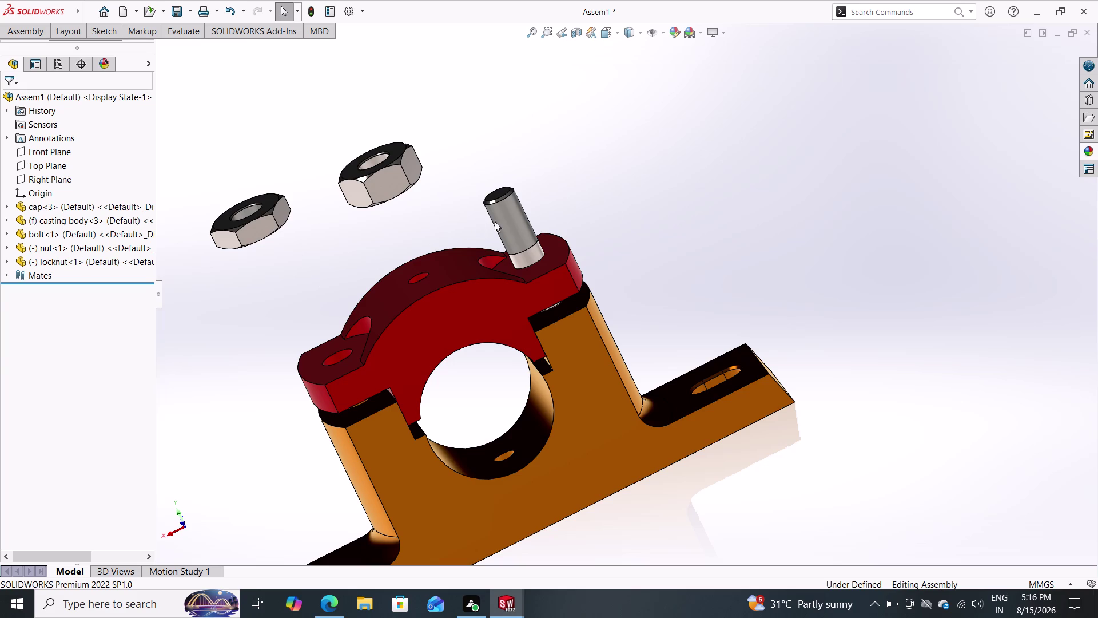
middle_drag(632, 158, 652, 237)
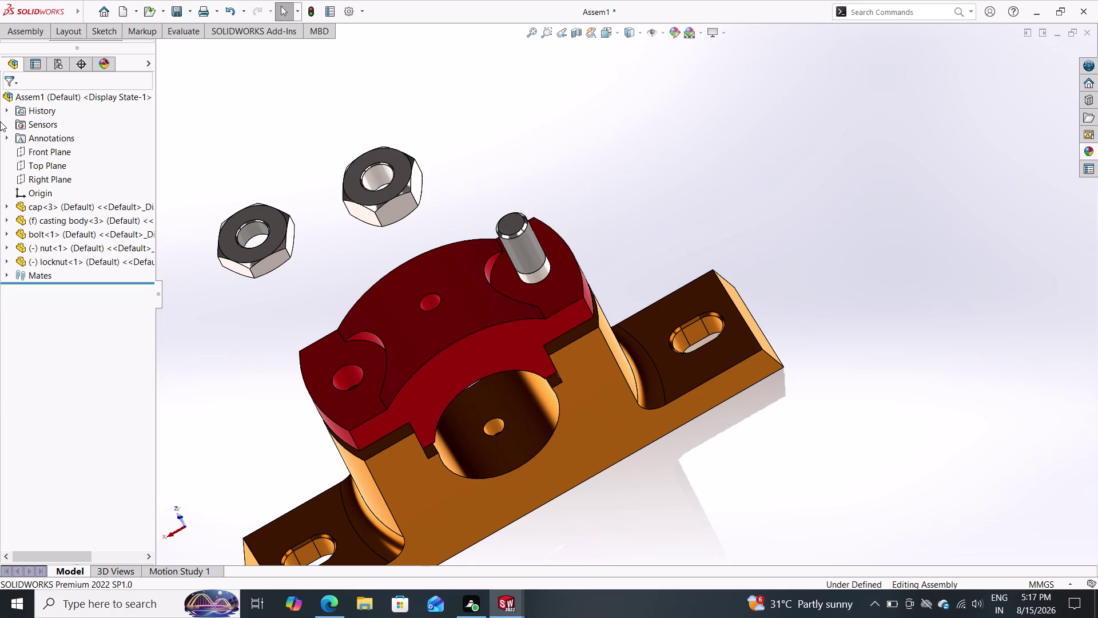
double_click(25, 32)
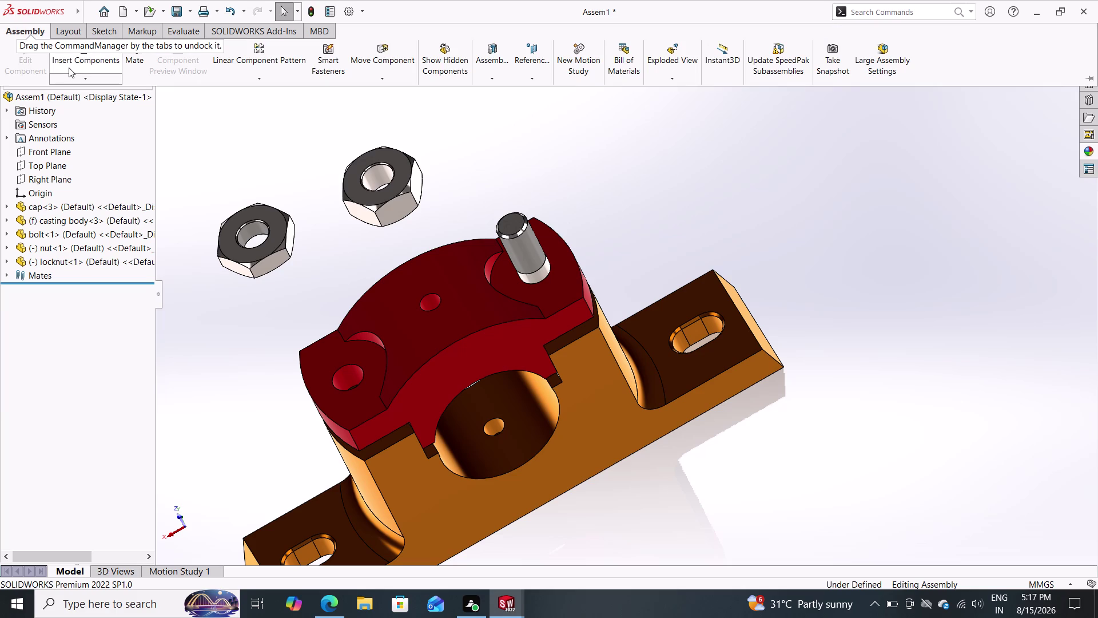
click(139, 61)
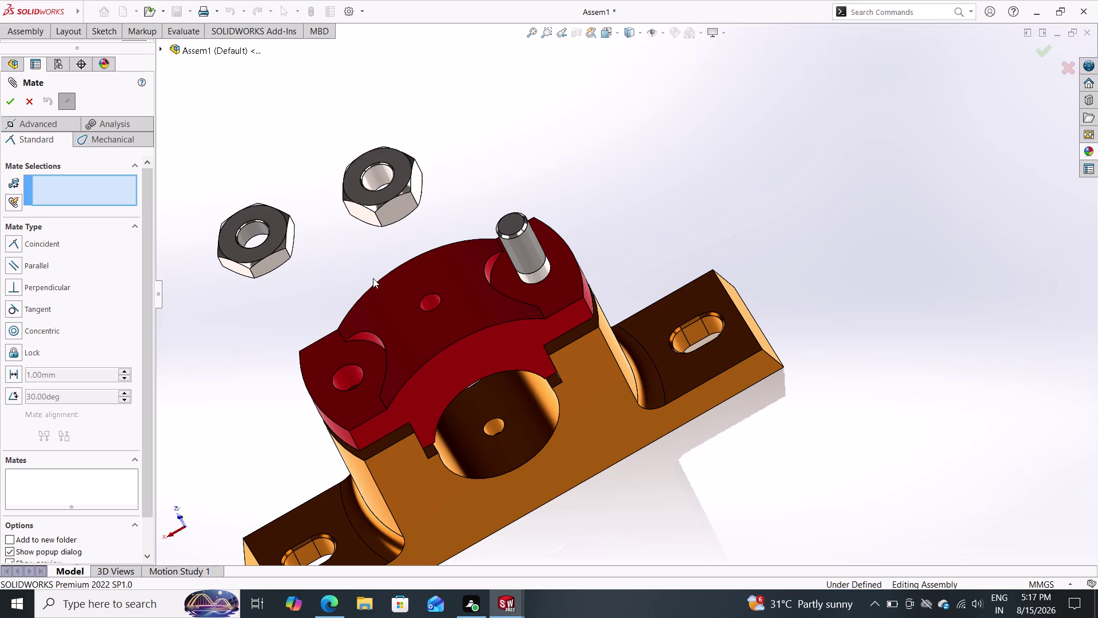
Make the nut's hole concentric with the bolt axis (Concentric2).
click(378, 185)
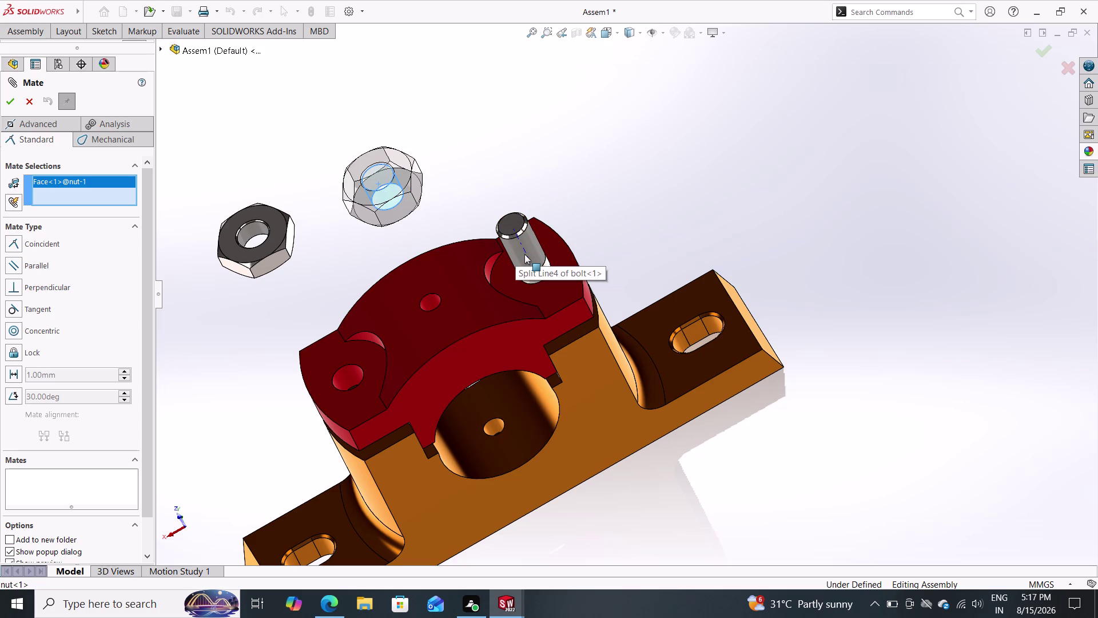
double_click(524, 254)
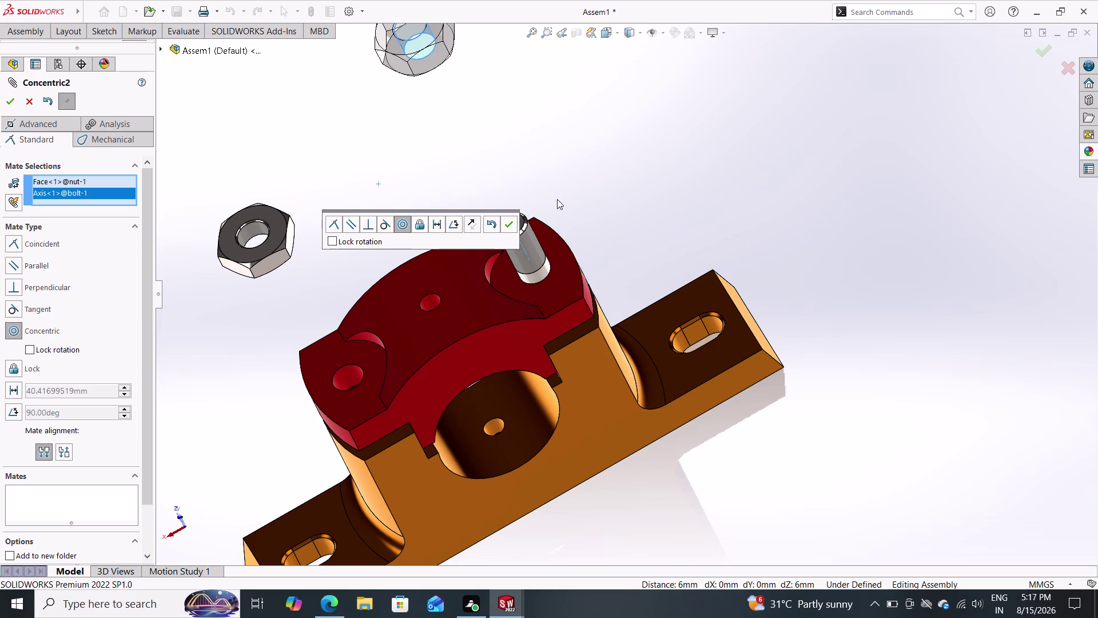
click(506, 226)
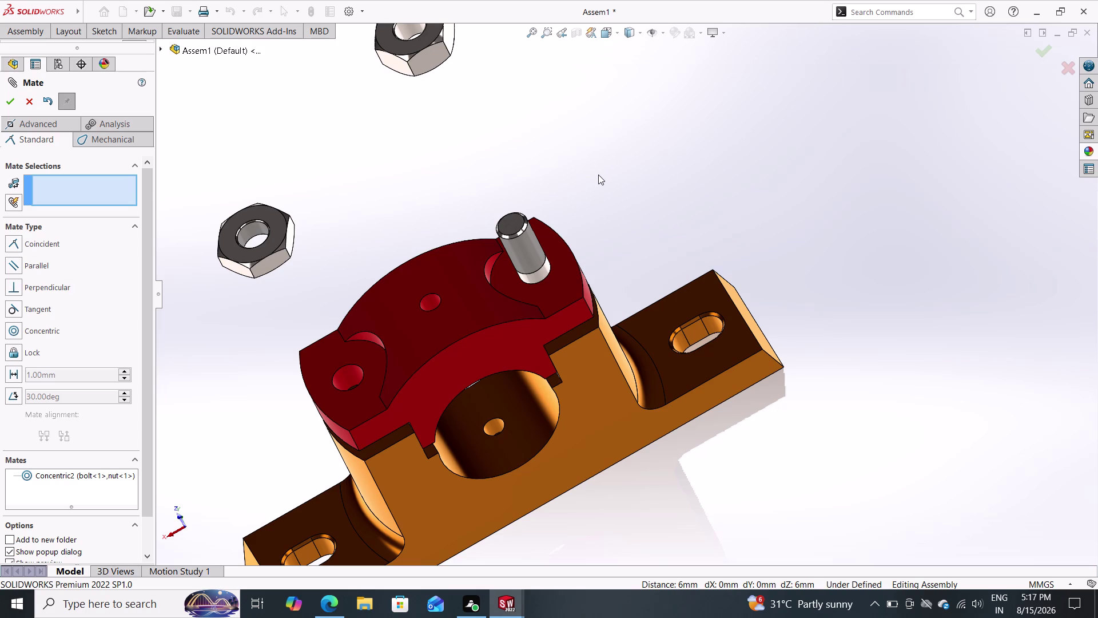
Make the nut's flat face coincident with the cap's top face (Coincident7).
middle_drag(626, 182, 600, 126)
middle_drag(593, 175, 603, 255)
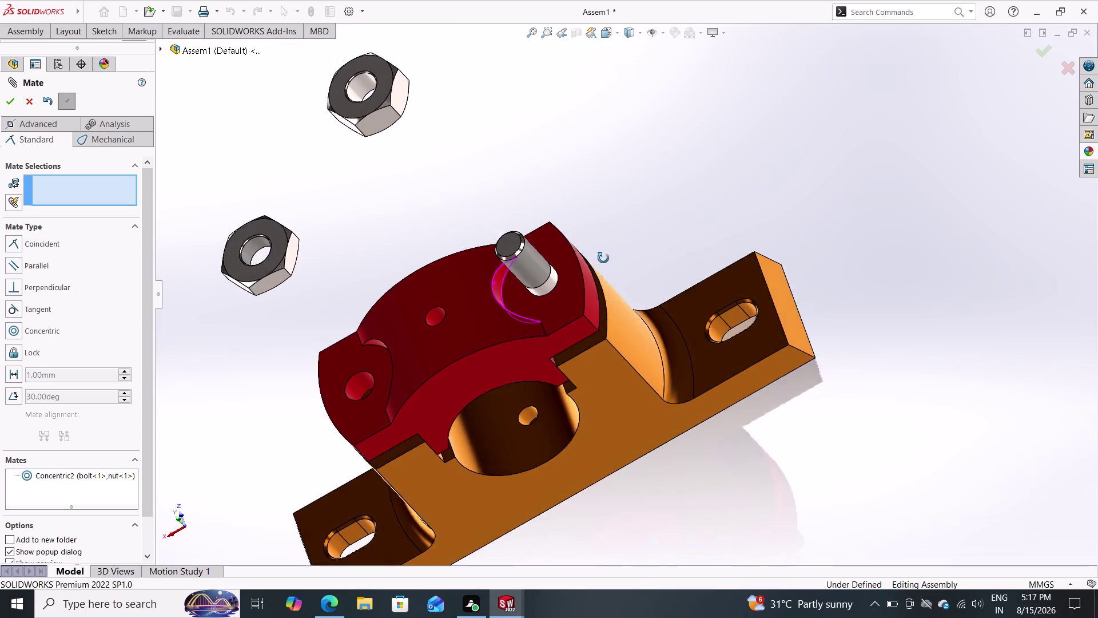
middle_drag(603, 256, 503, 252)
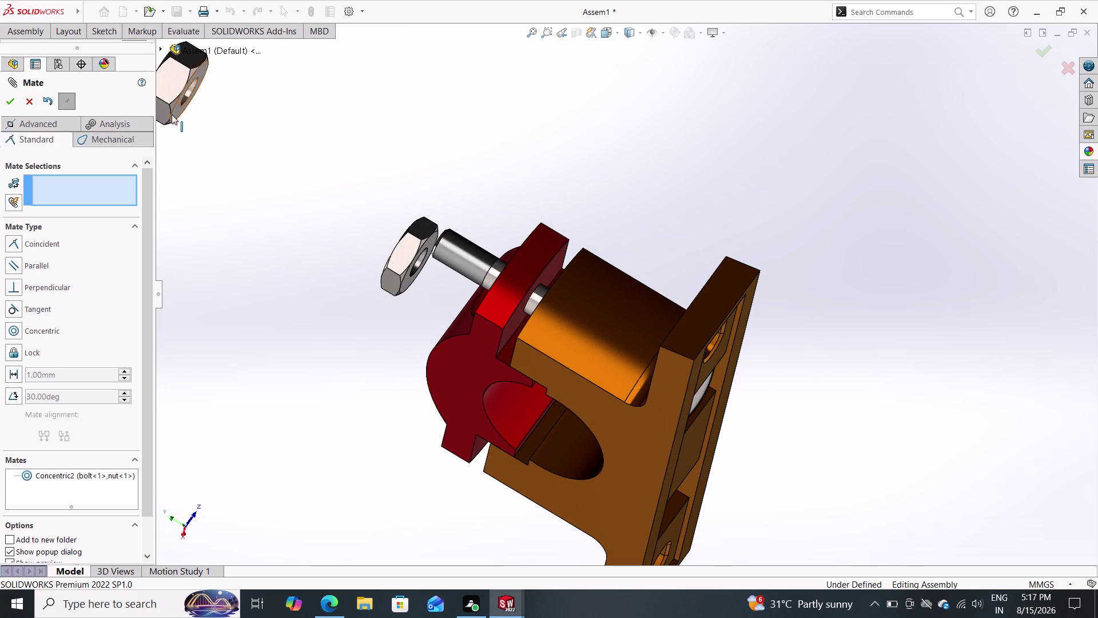
click(177, 112)
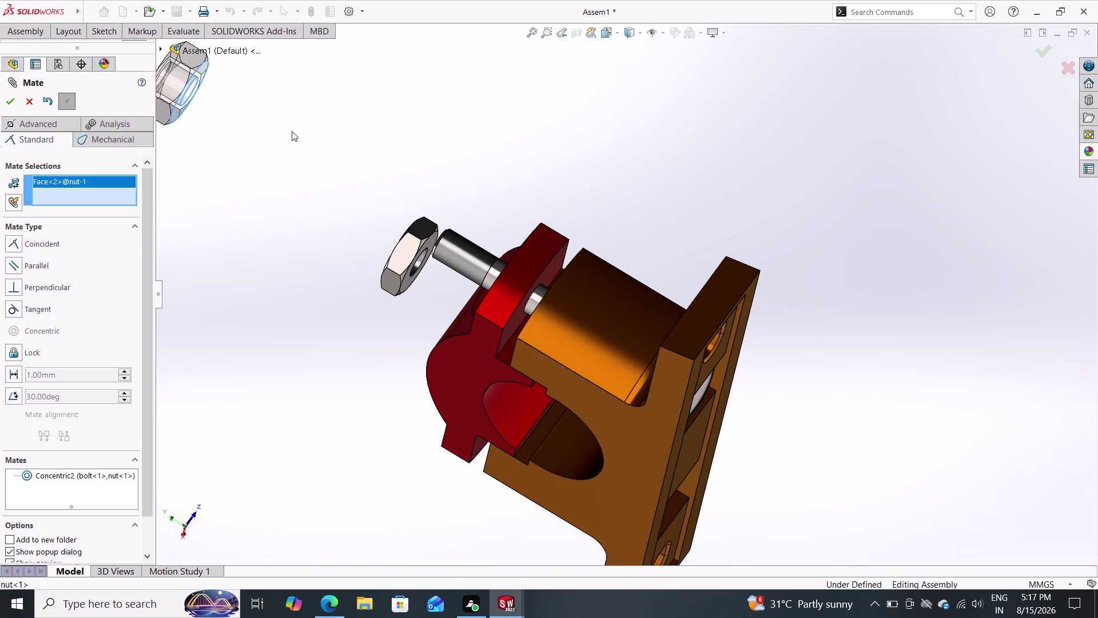
middle_drag(299, 134, 396, 223)
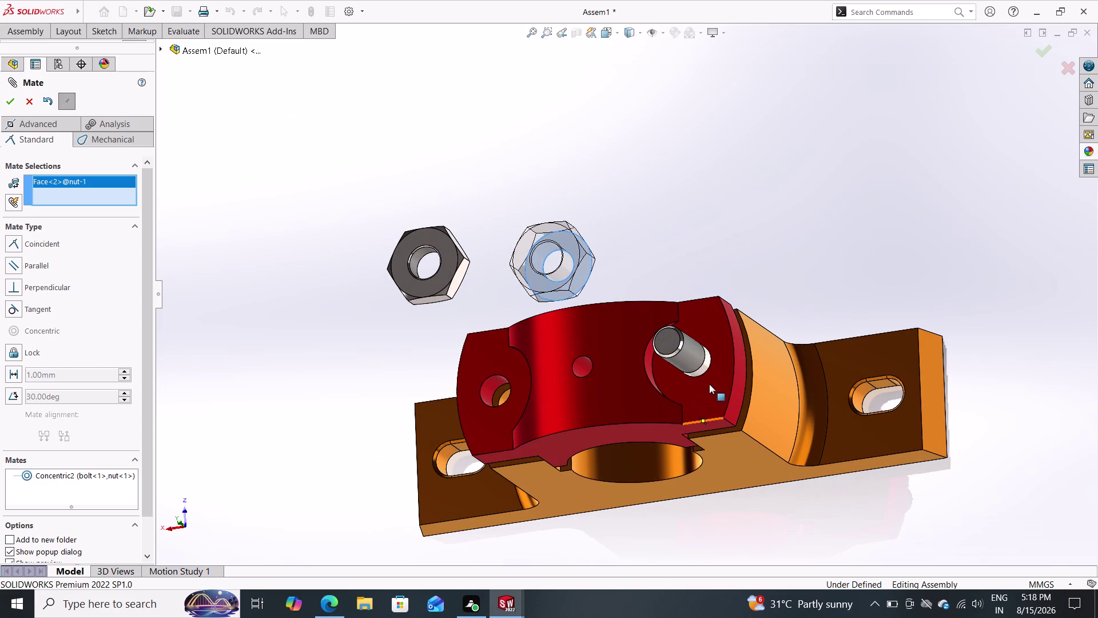
click(709, 383)
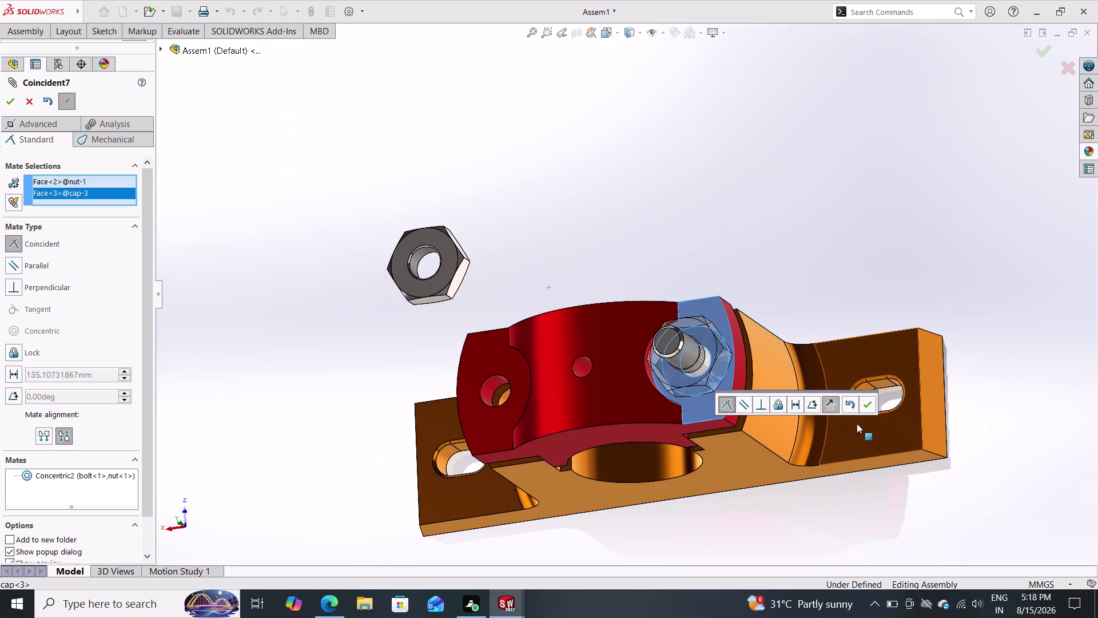
double_click(871, 407)
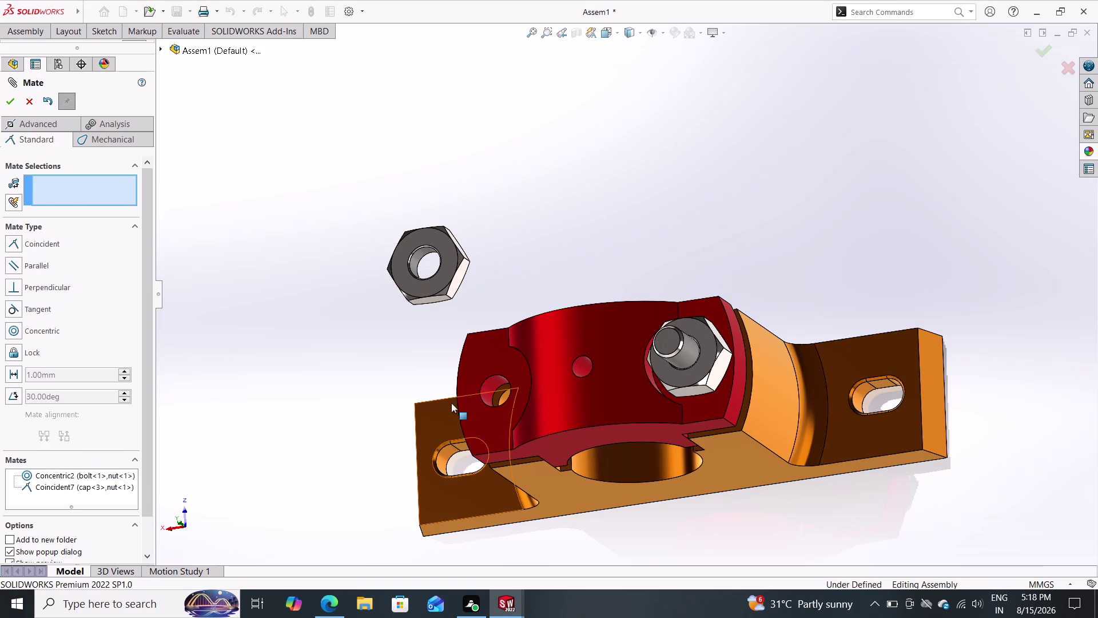
Make the locknut's hole concentric with the bolt axis (Concentric3).
middle_drag(796, 276, 805, 158)
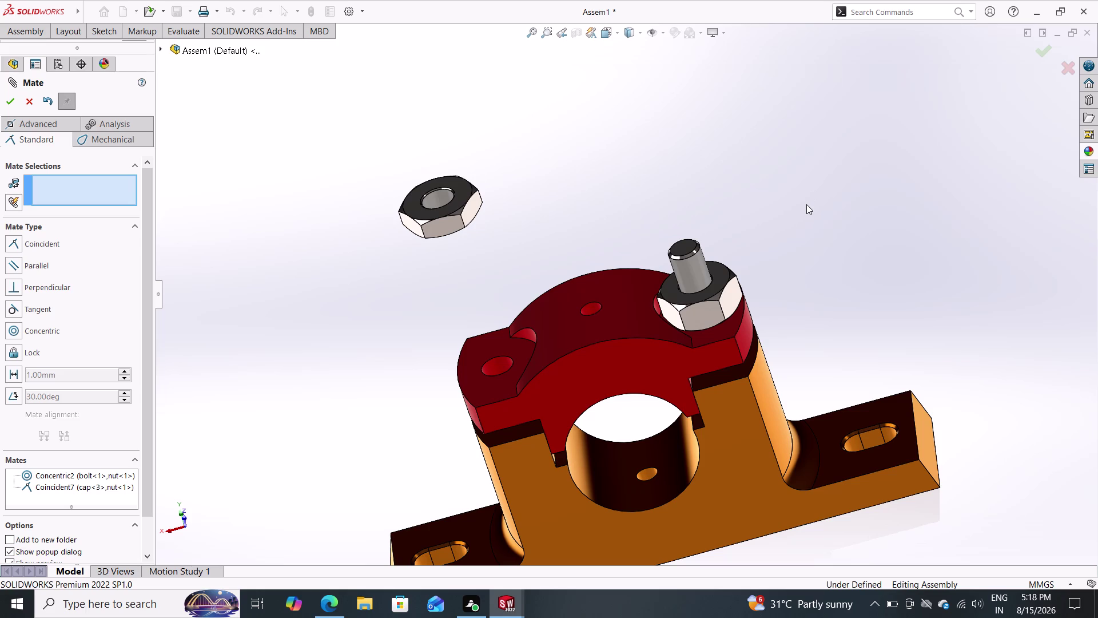
click(433, 204)
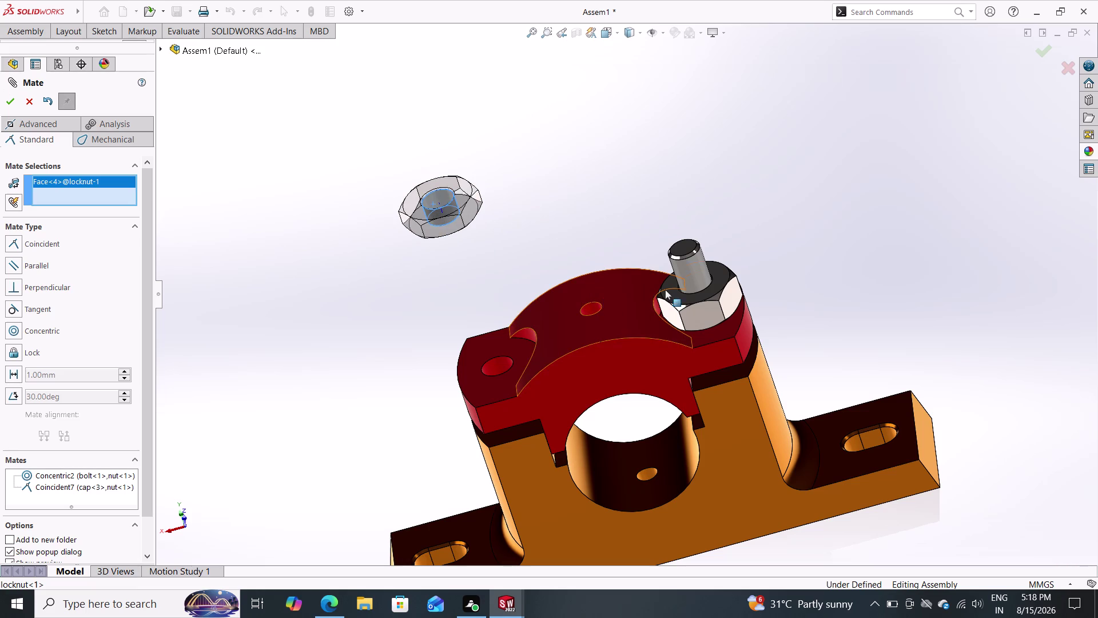
click(693, 271)
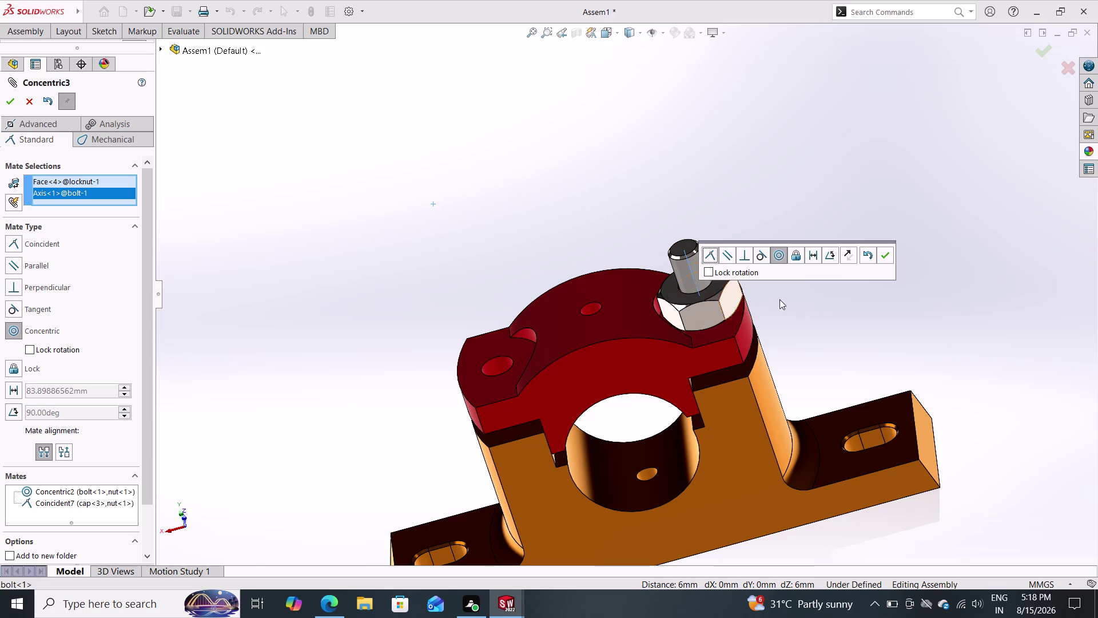
double_click(886, 256)
scroll(down, 3)
middle_drag(841, 242, 844, 243)
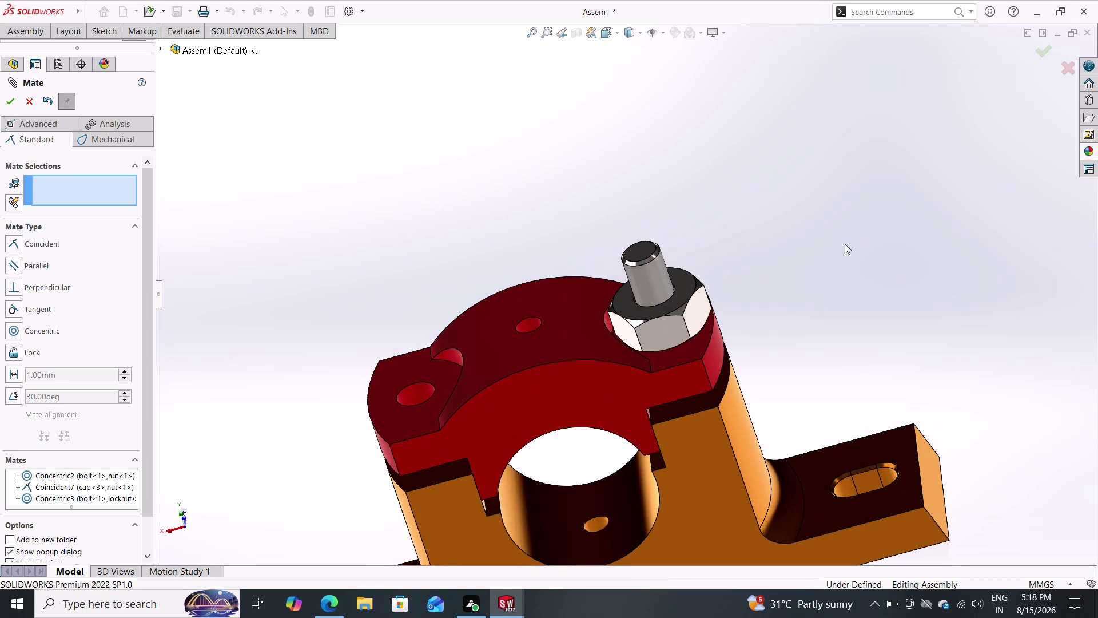
middle_drag(844, 243, 846, 296)
scroll(up, 3)
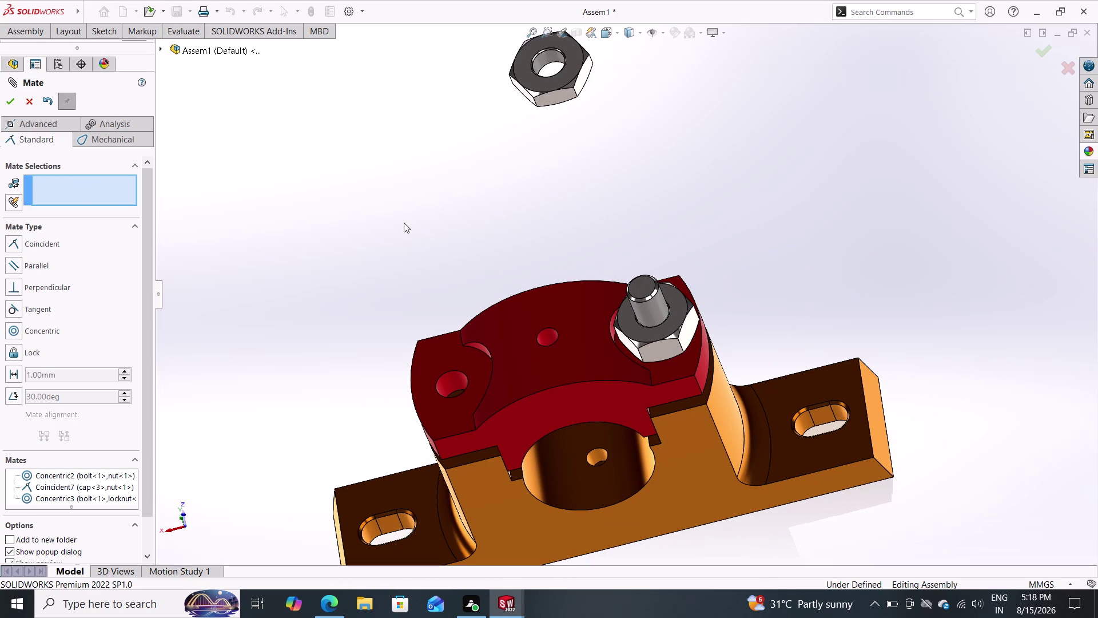
Mate the nut face coincident with the locknut face.
double_click(640, 329)
middle_drag(721, 238, 565, 274)
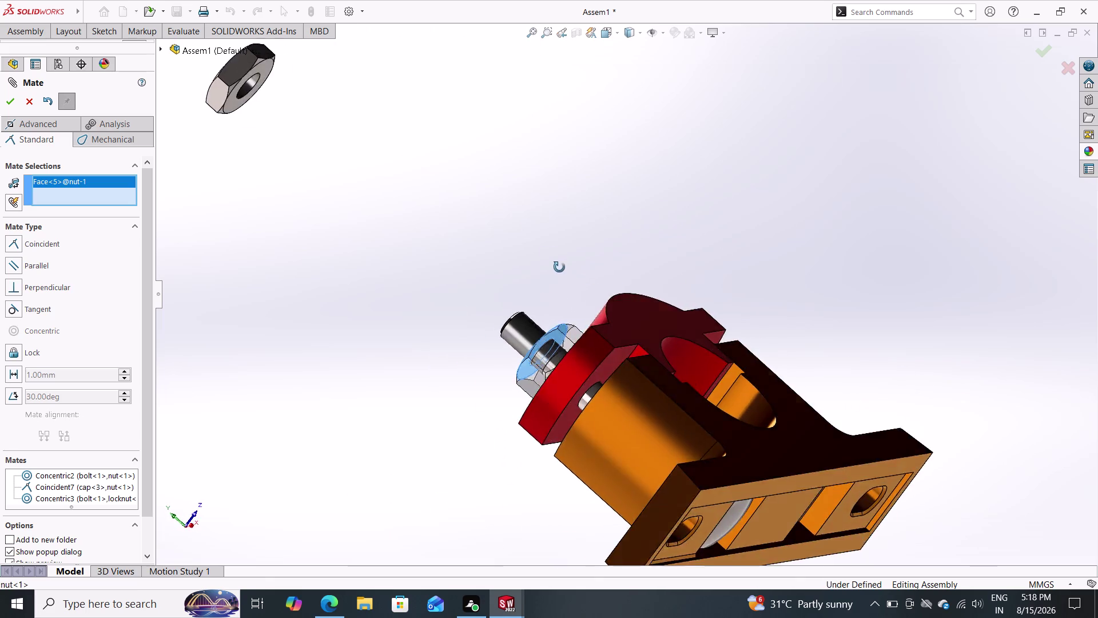
middle_drag(565, 274, 529, 226)
click(263, 129)
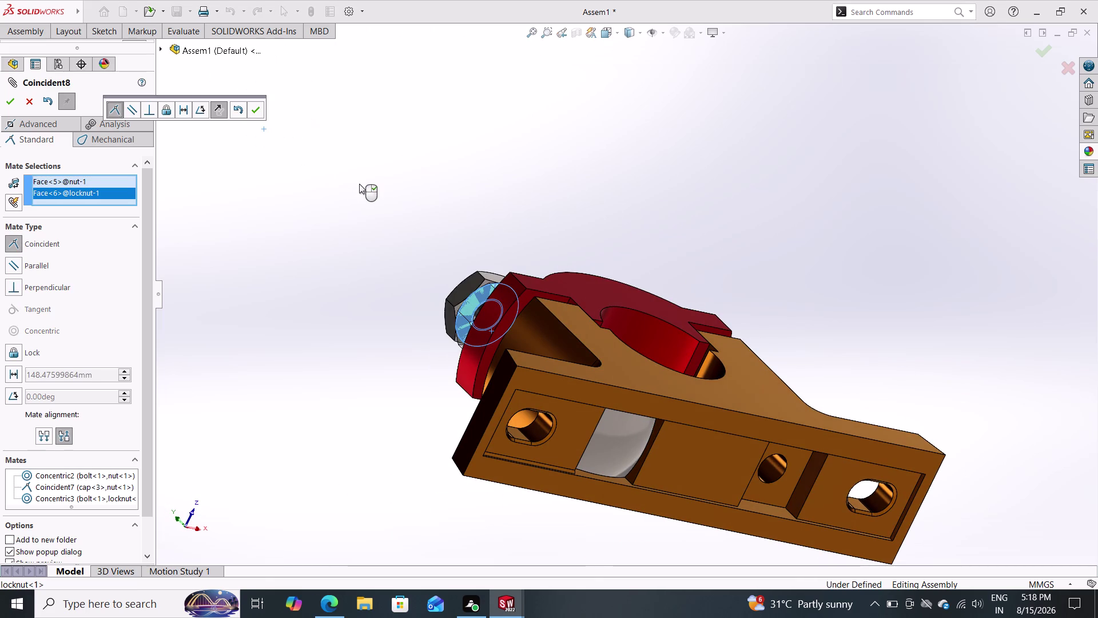
middle_drag(364, 185, 459, 303)
middle_drag(470, 287, 579, 262)
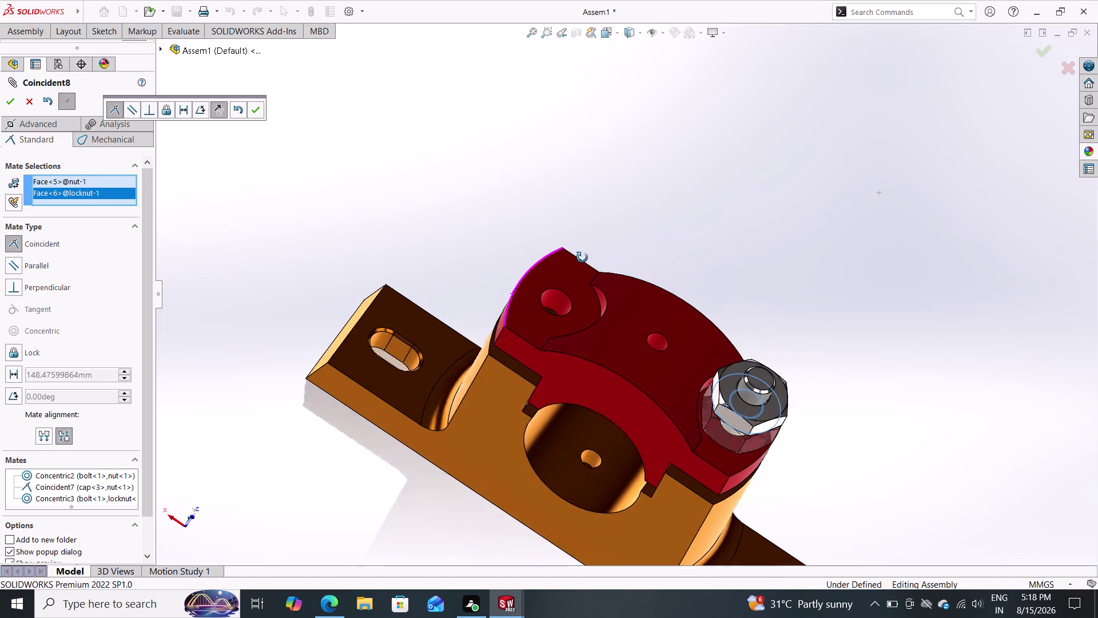
middle_drag(579, 262, 583, 255)
double_click(252, 104)
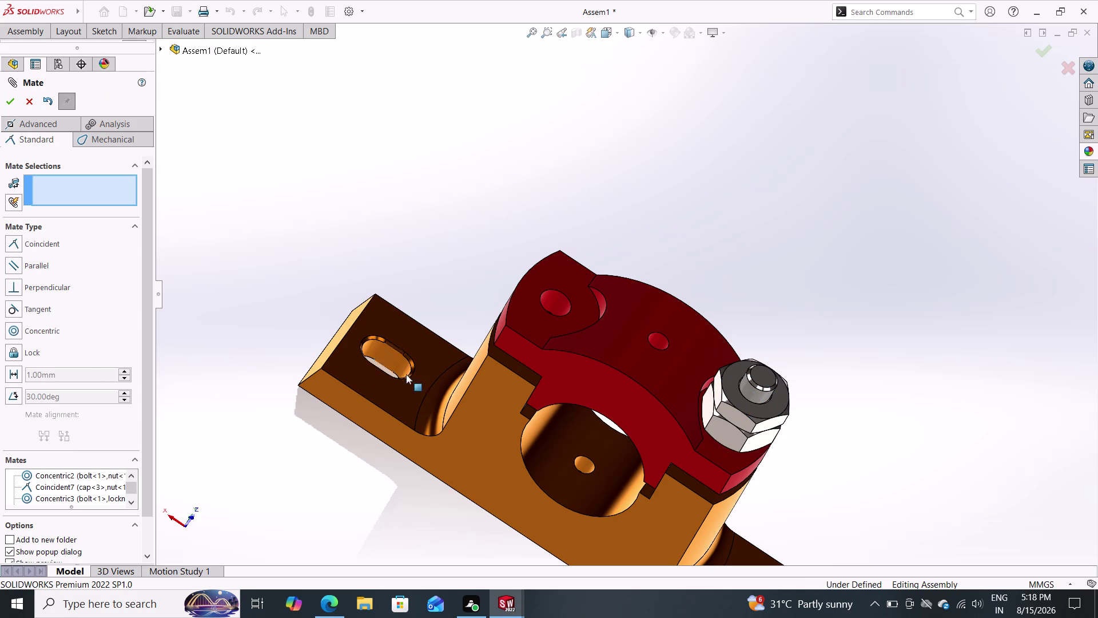
Mate a lock nut side flat parallel to a nut side flat, creating Parallel2.
scroll(down, 3)
scroll(up, 3)
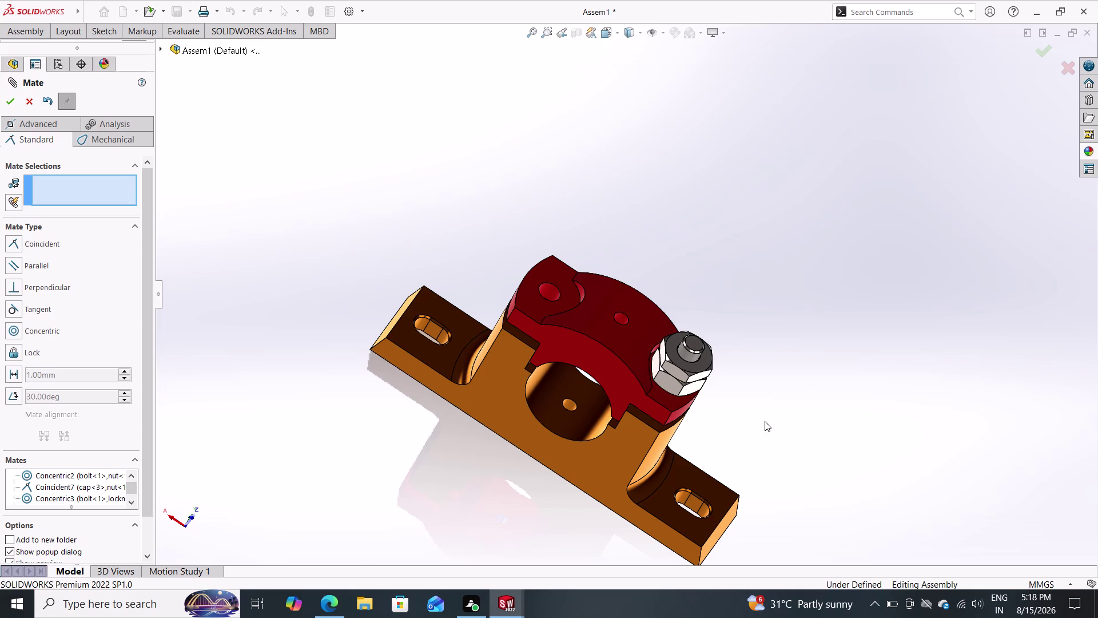
scroll(down, 3)
scroll(up, 3)
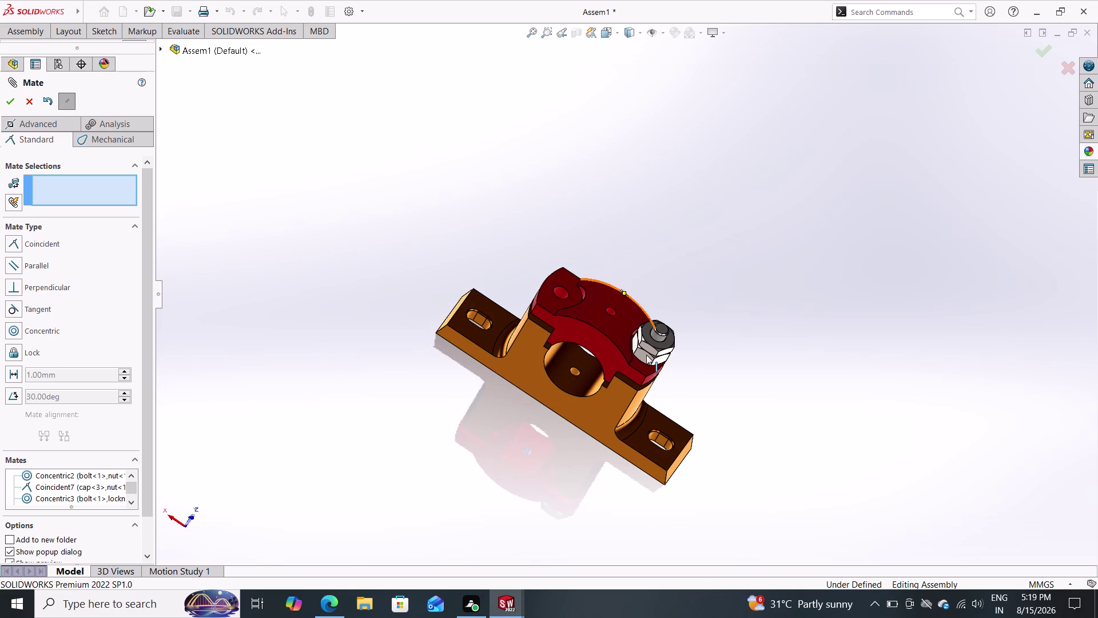
click(642, 353)
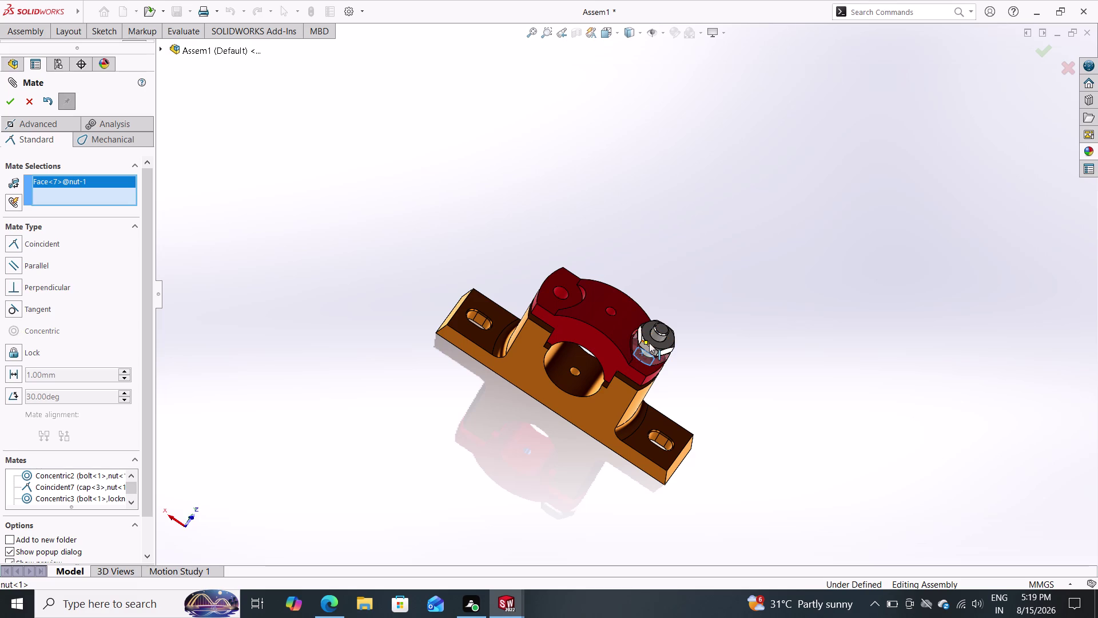
click(649, 347)
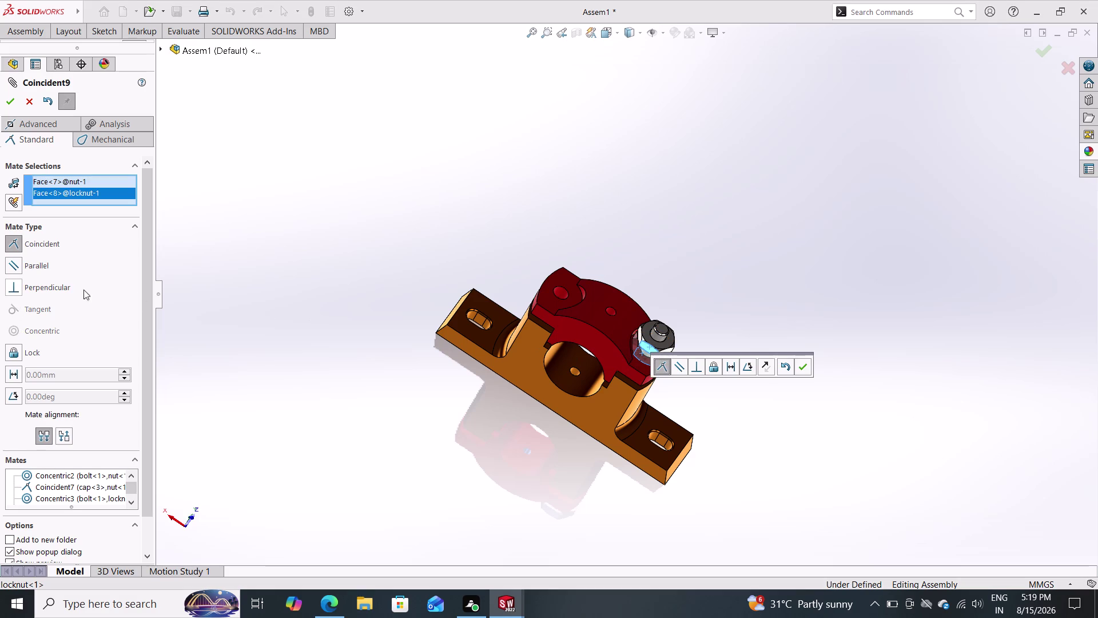
double_click(51, 268)
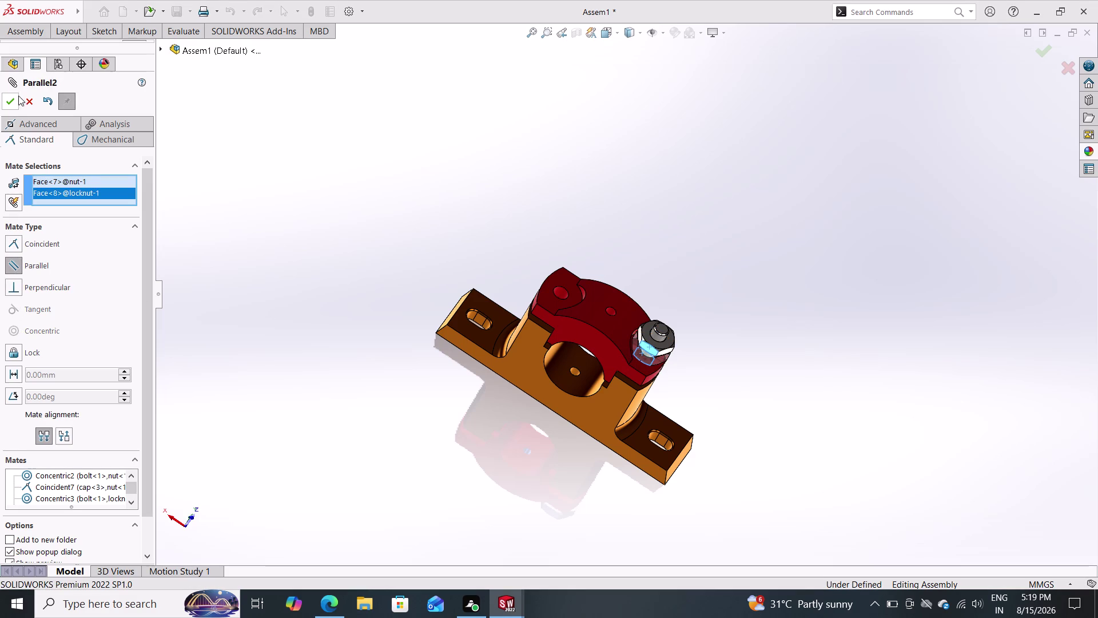
click(12, 100)
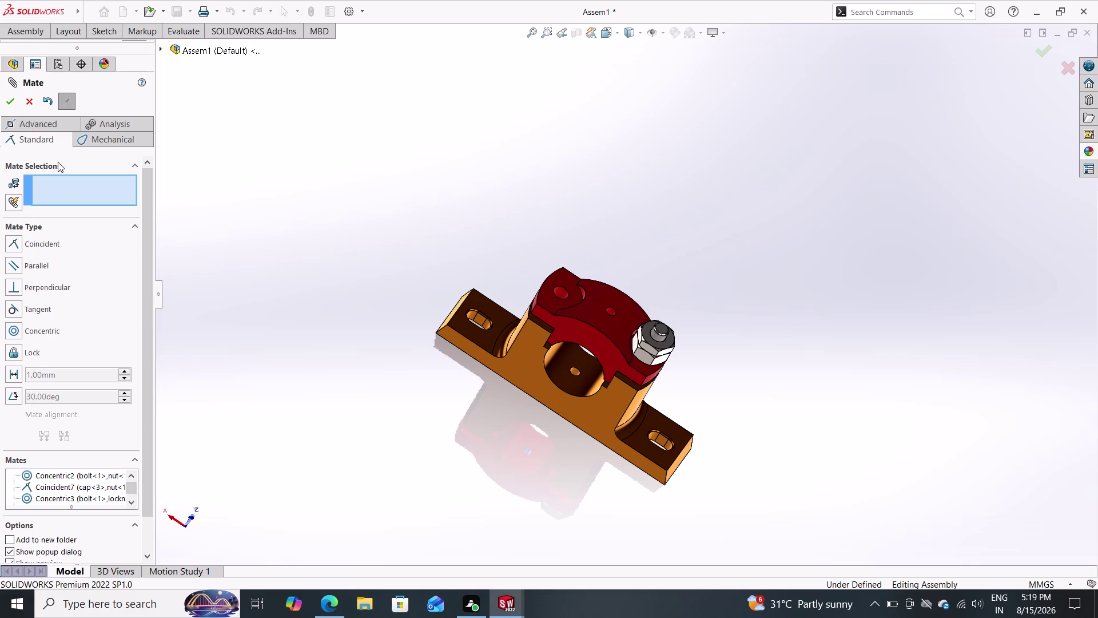
Close the Mate settings and turn the assembly upright toward the front.
click(12, 100)
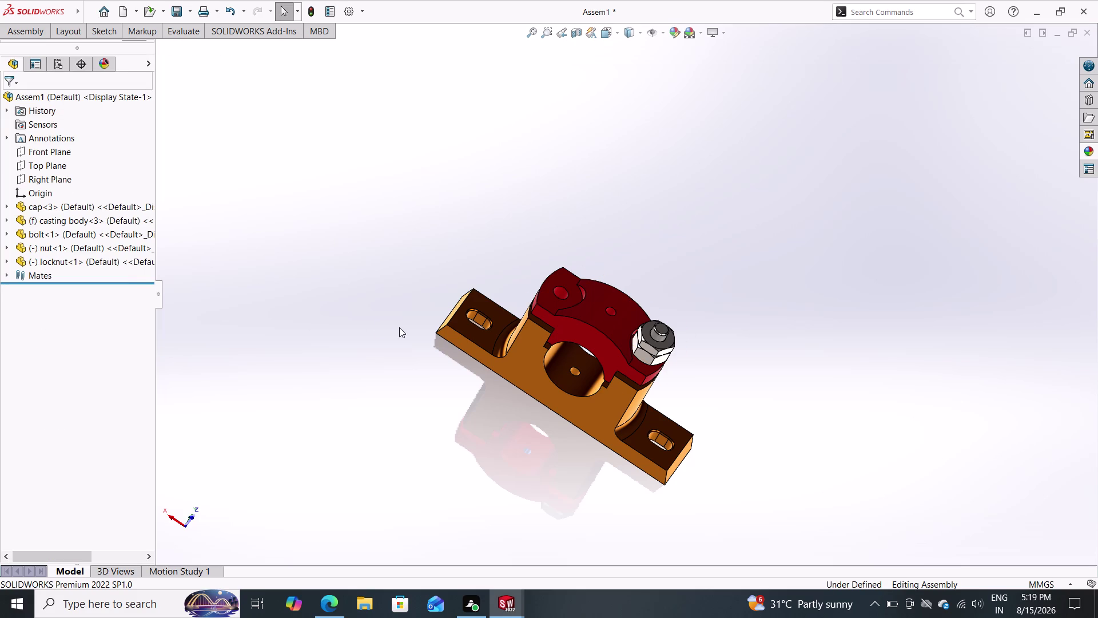
scroll(down, 3)
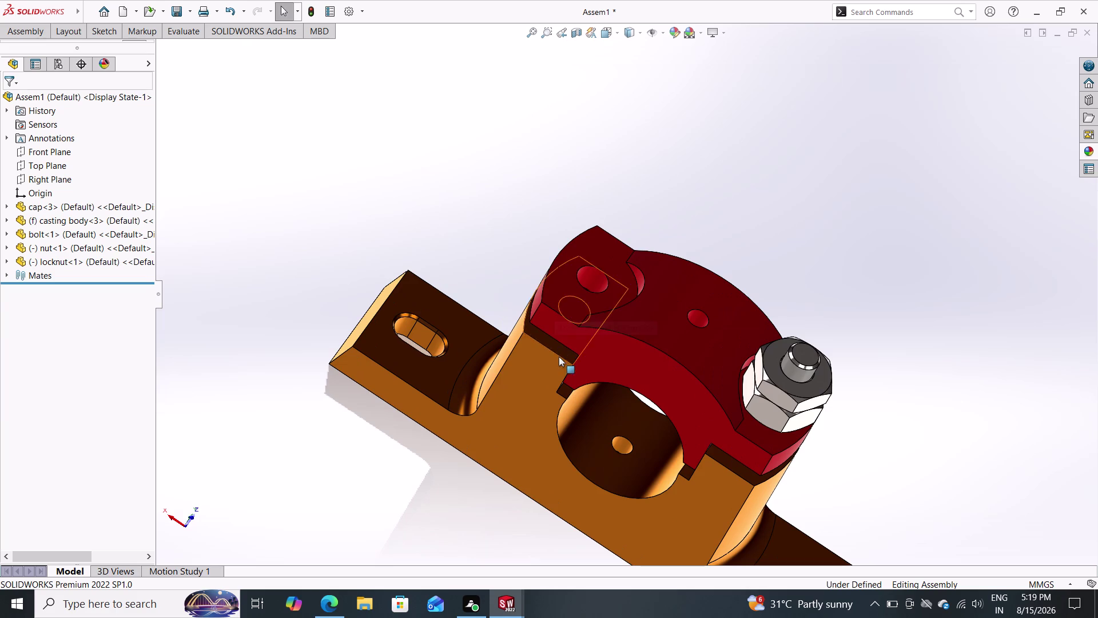
scroll(up, 3)
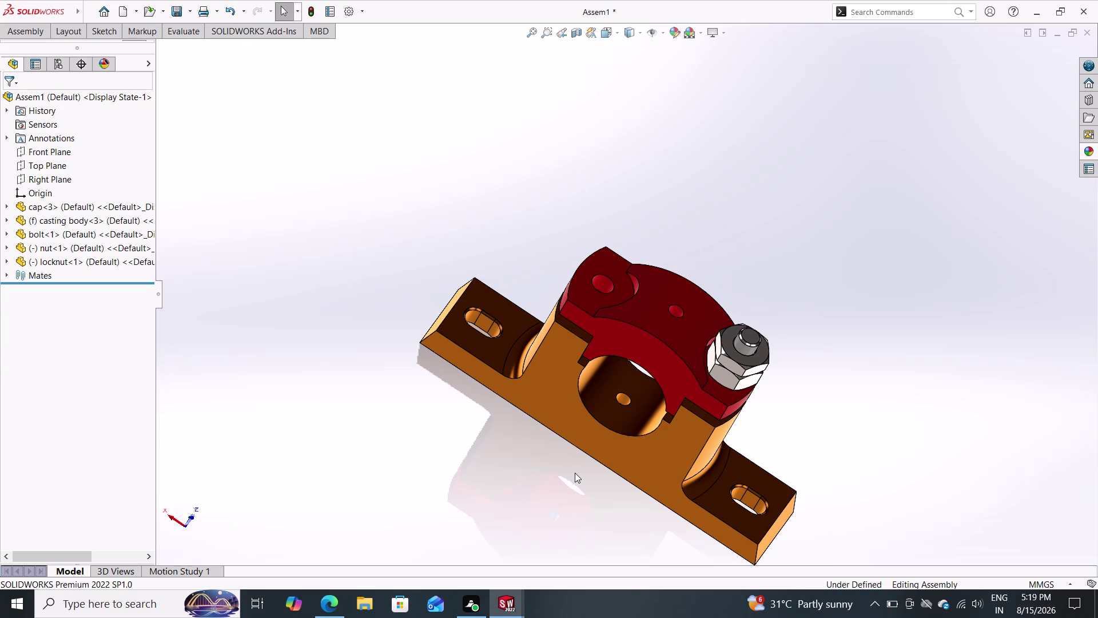
middle_drag(880, 399, 820, 299)
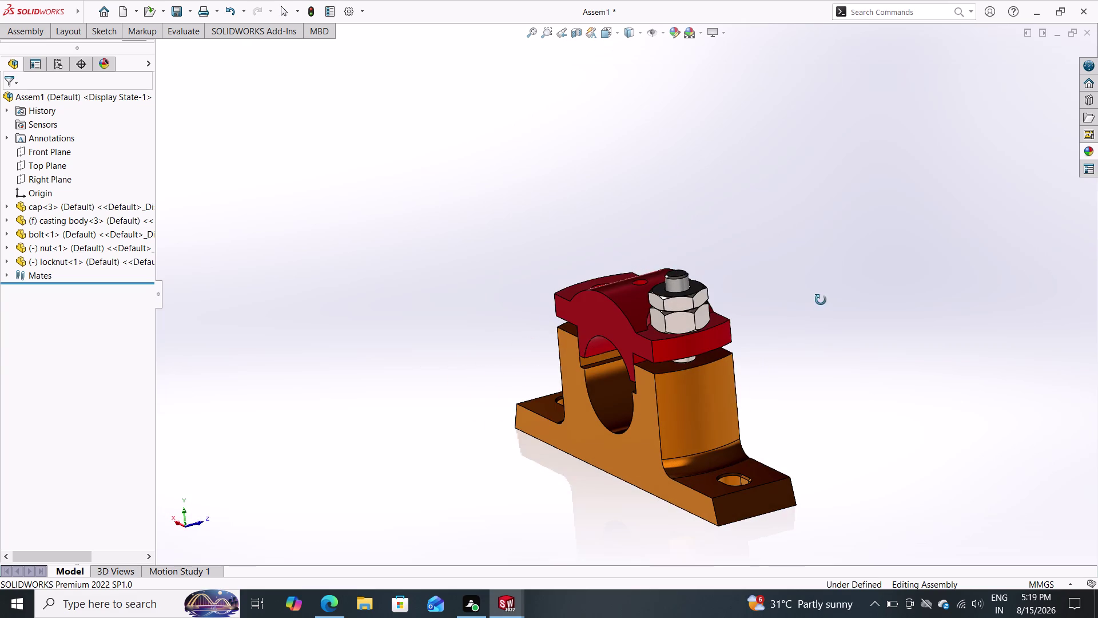
middle_drag(821, 300, 822, 300)
click(690, 398)
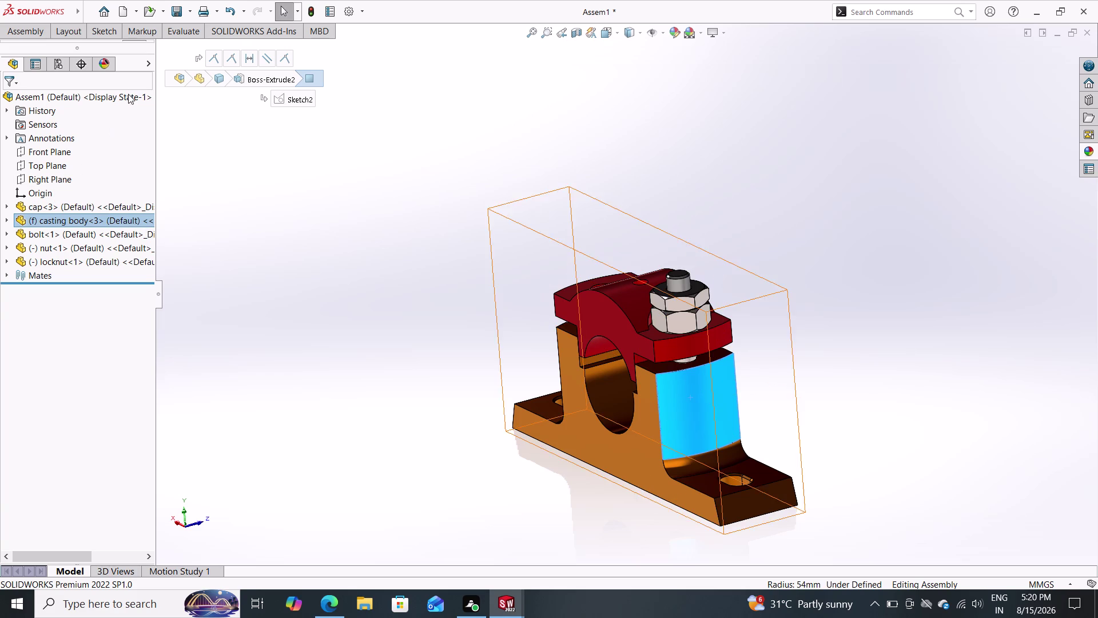
Select the top-level assembly and expand cap<3>'s feature list in the tree.
click(88, 96)
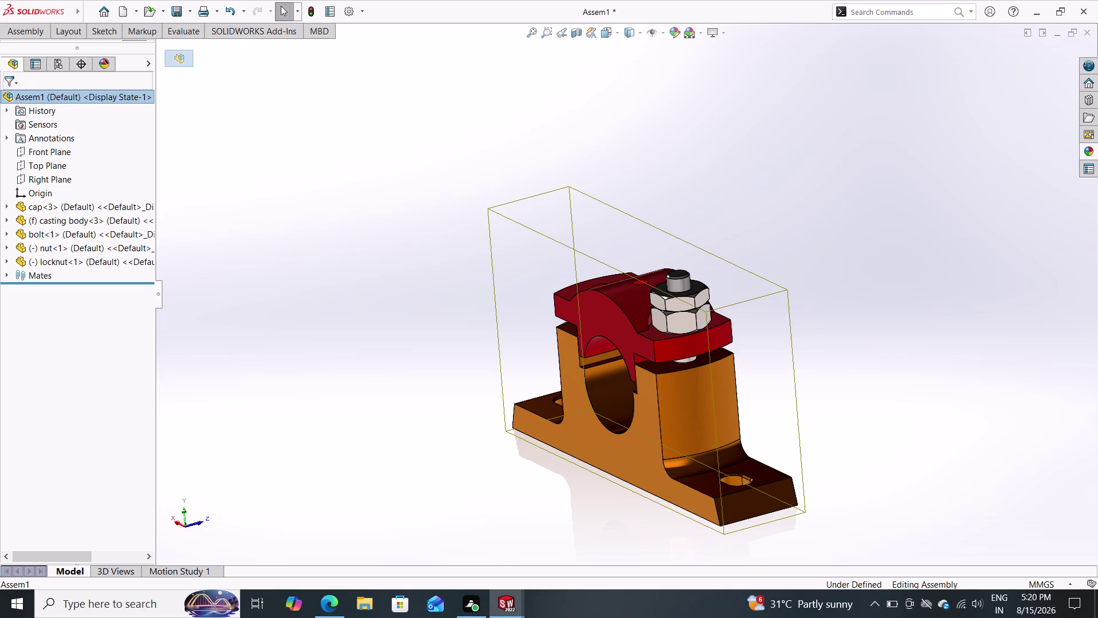
click(184, 62)
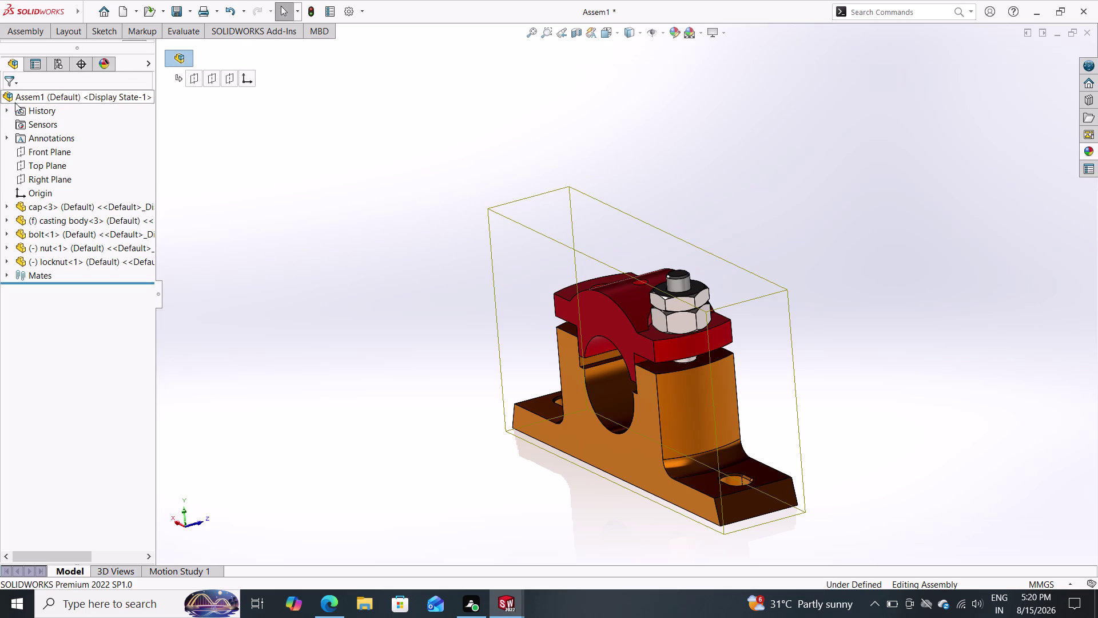
double_click(25, 179)
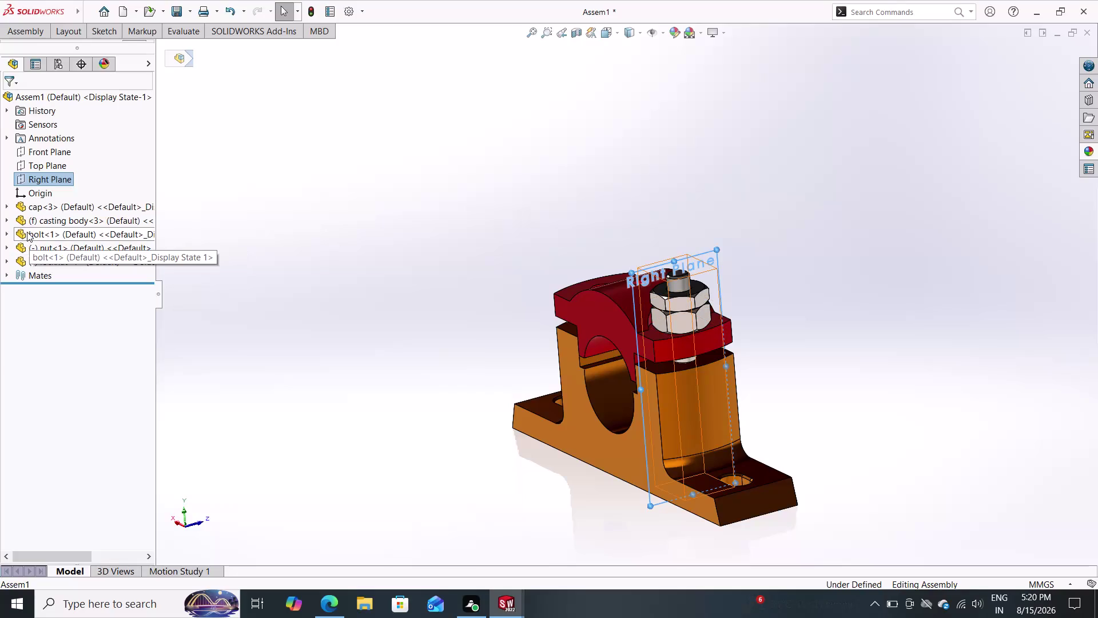
click(6, 204)
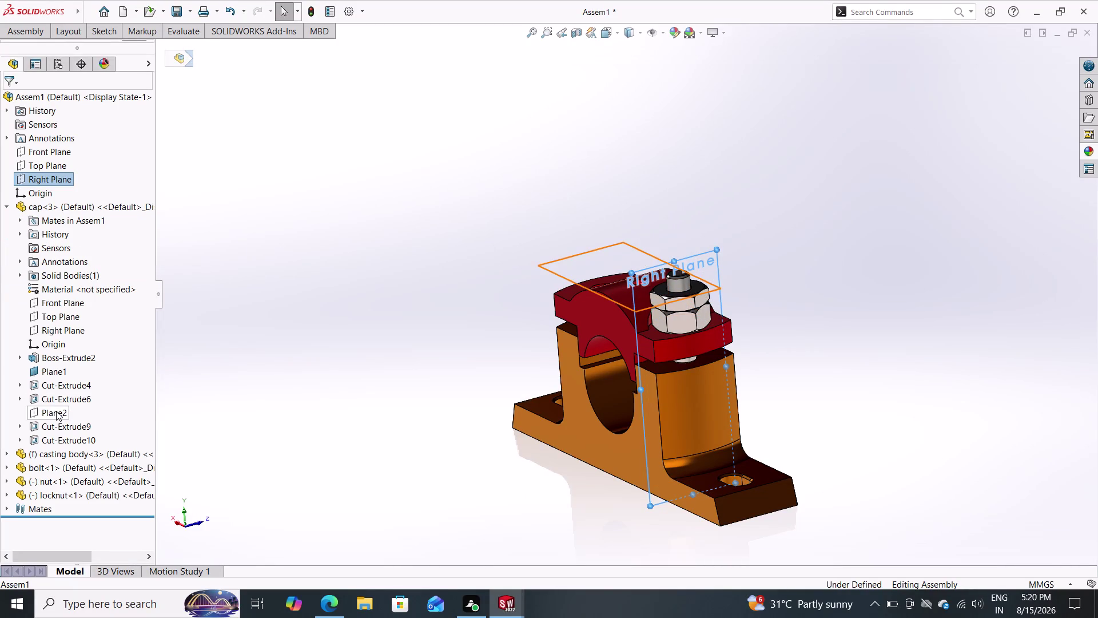
click(51, 331)
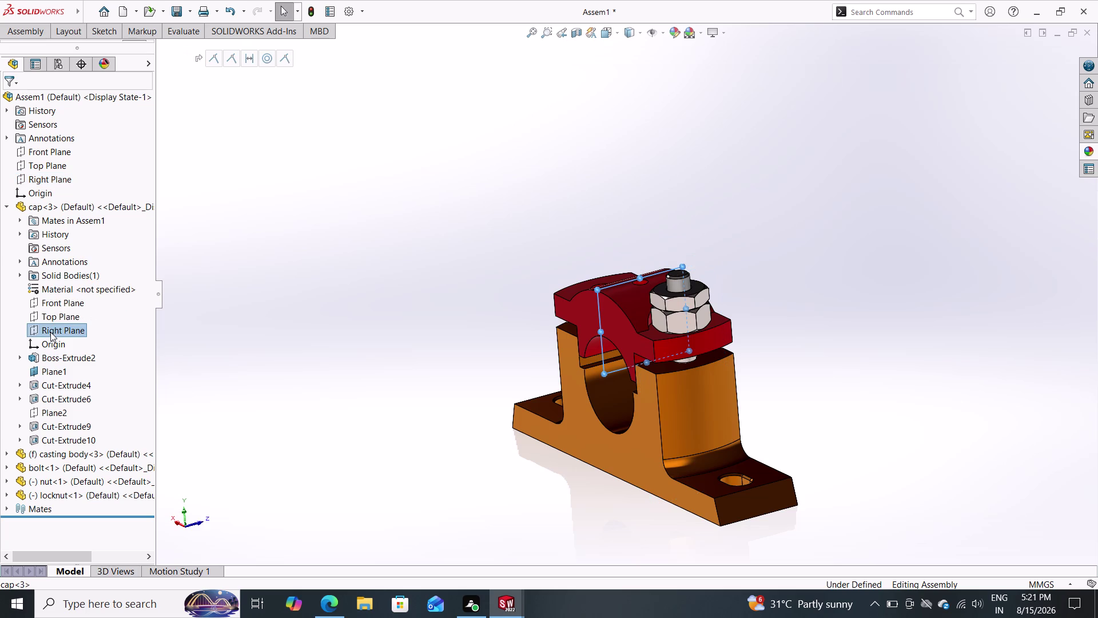
click(58, 177)
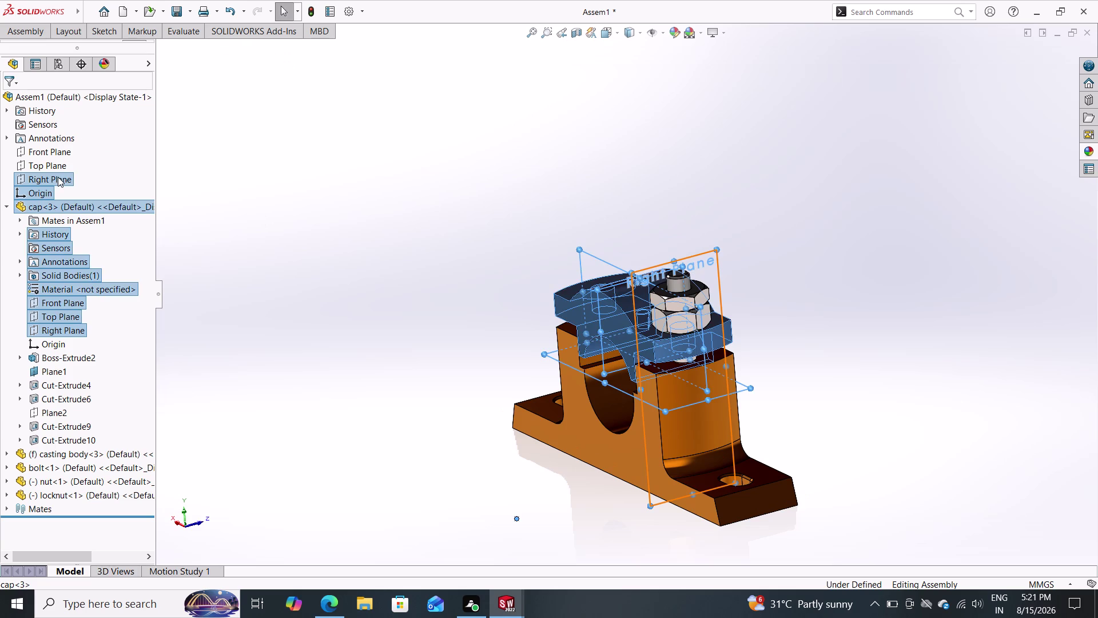
Select the cap's Right Plane and the assembly Right Plane and open their options menu.
key(Escape)
key(Escape)
key(Escape)
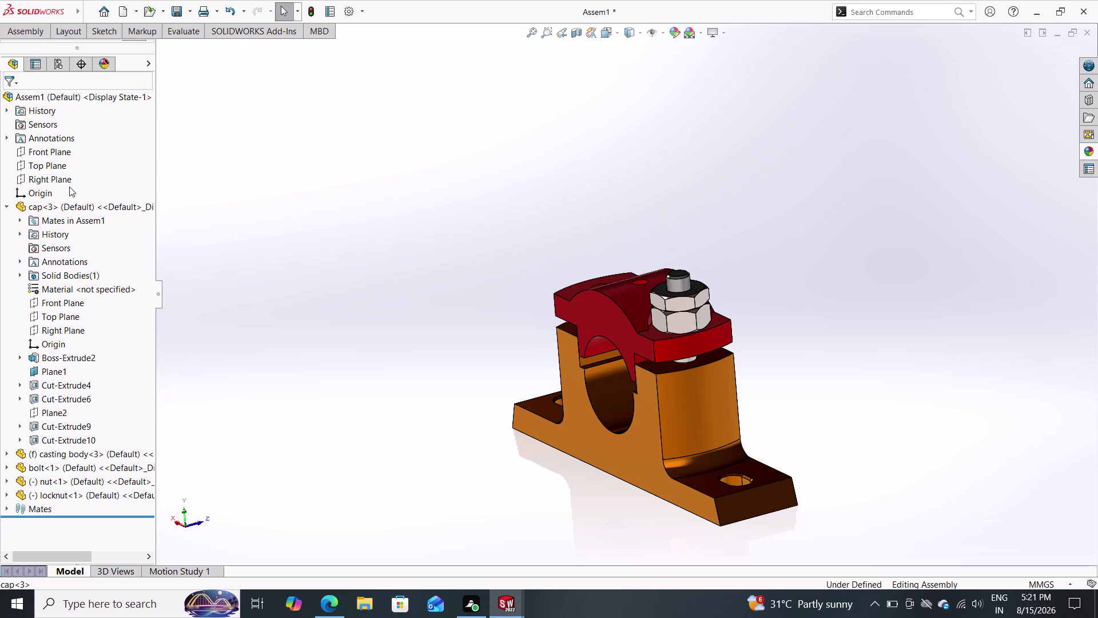
double_click(67, 327)
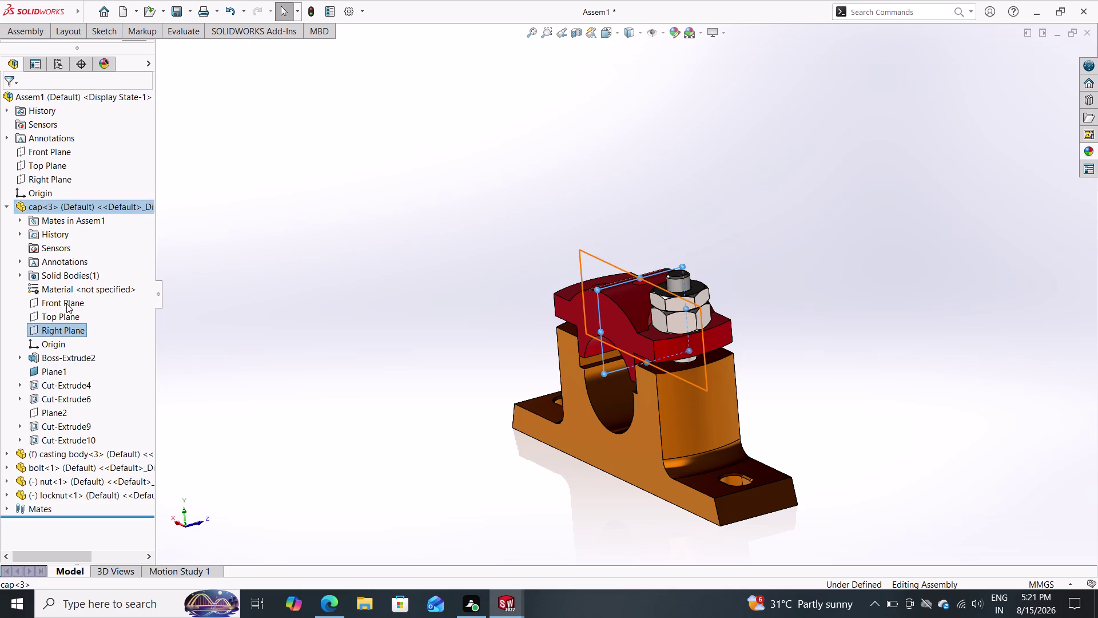
click(68, 182)
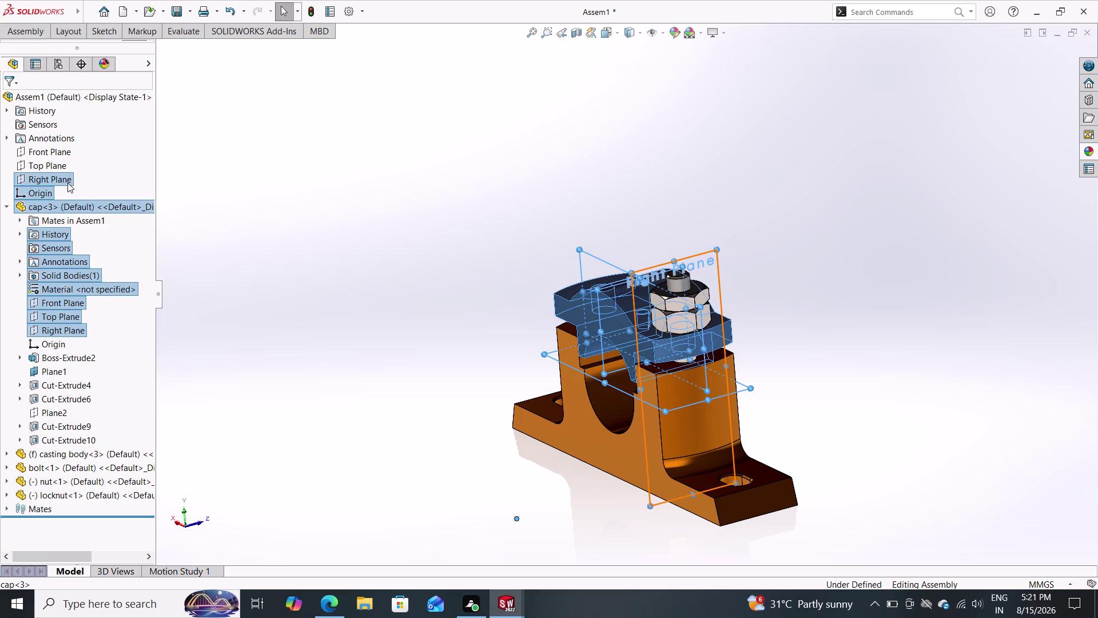
key(Escape)
key(Escape)
key(Escape)
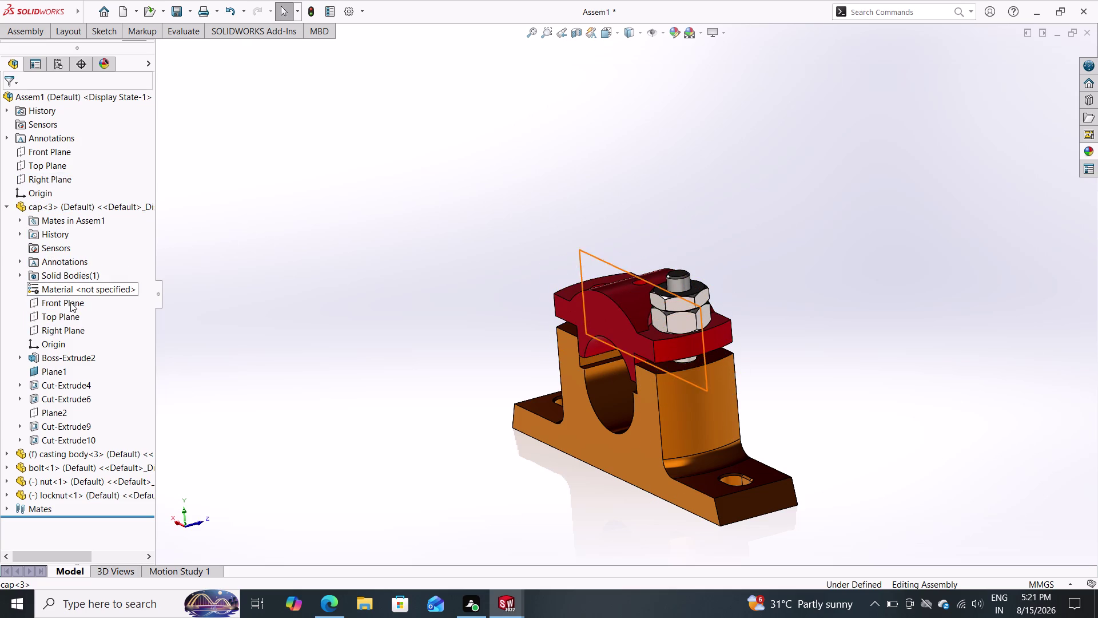
click(65, 328)
double_click(64, 181)
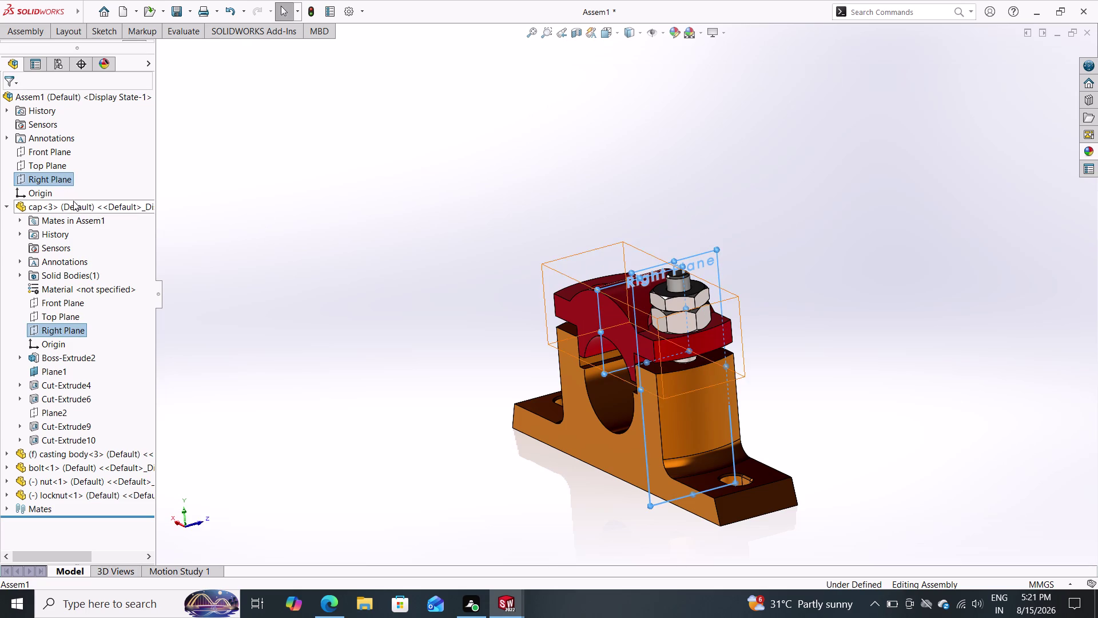
right_click(81, 176)
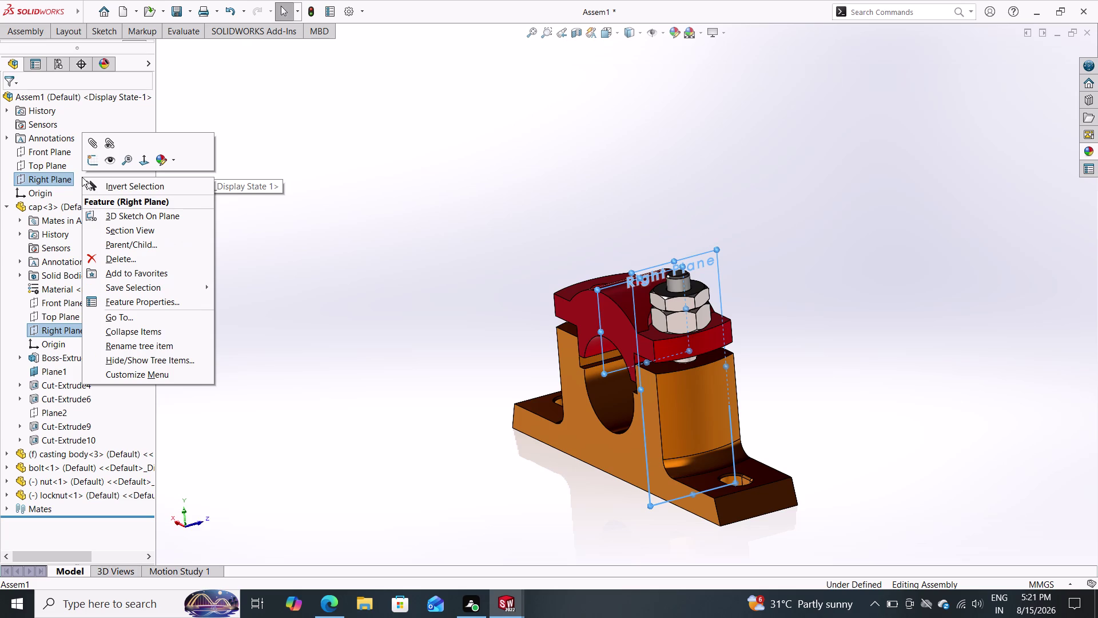
key(Escape)
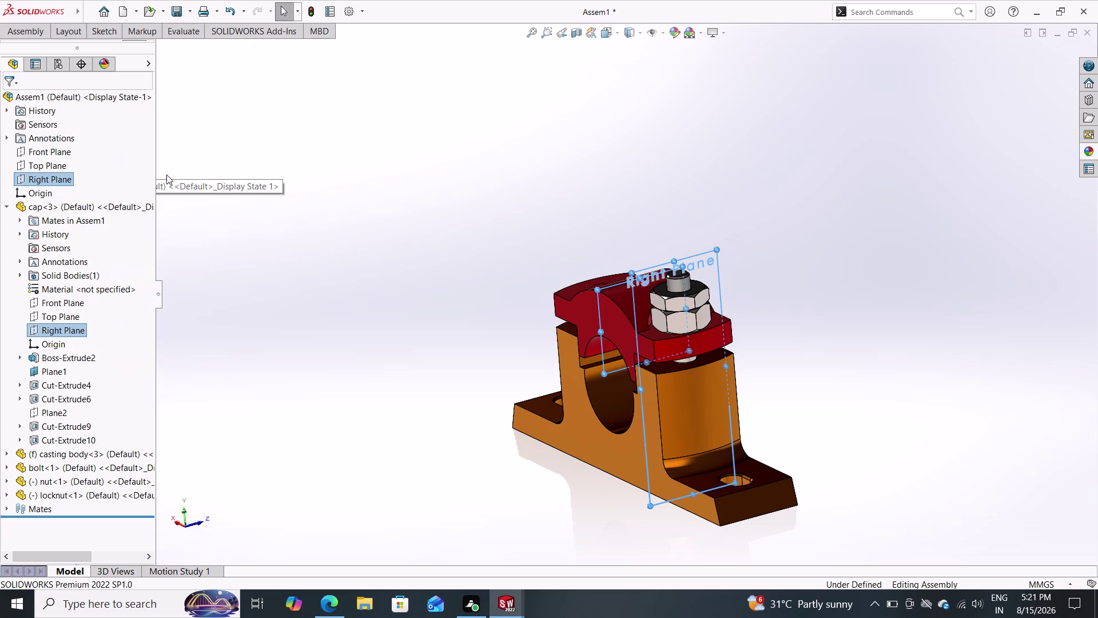
key(Escape)
key(Escape)
key(Escape)
key(Escape)
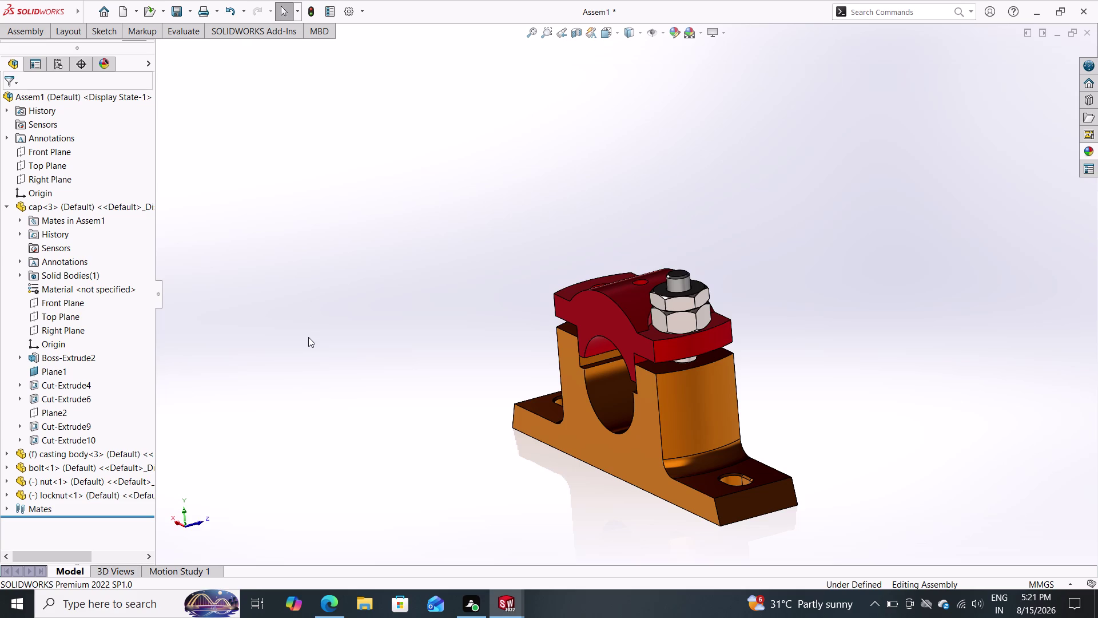
double_click(32, 34)
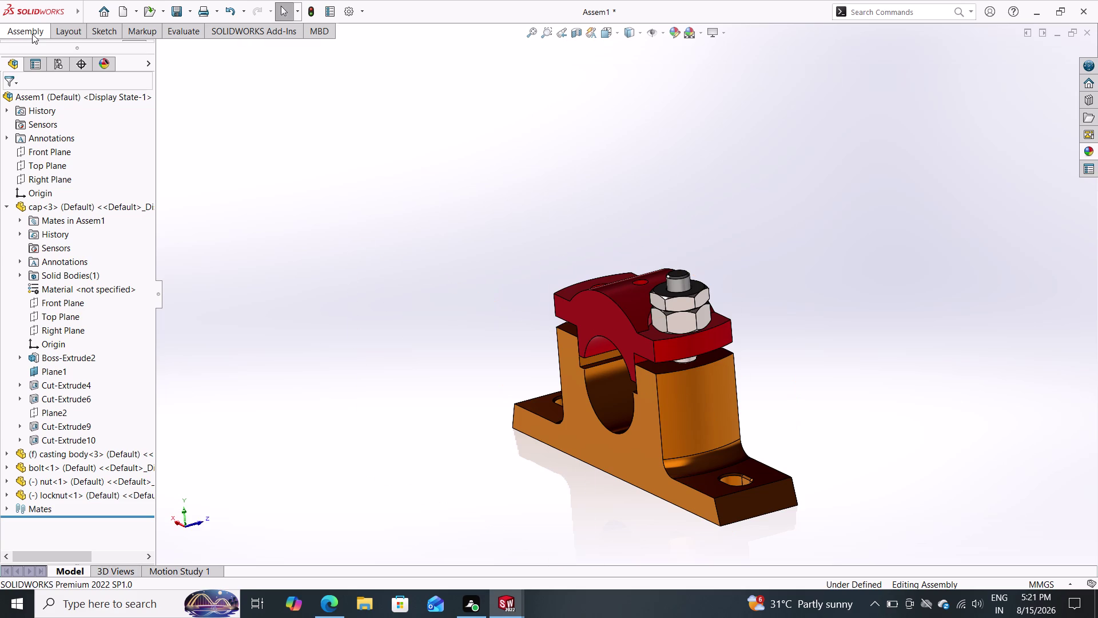
click(95, 59)
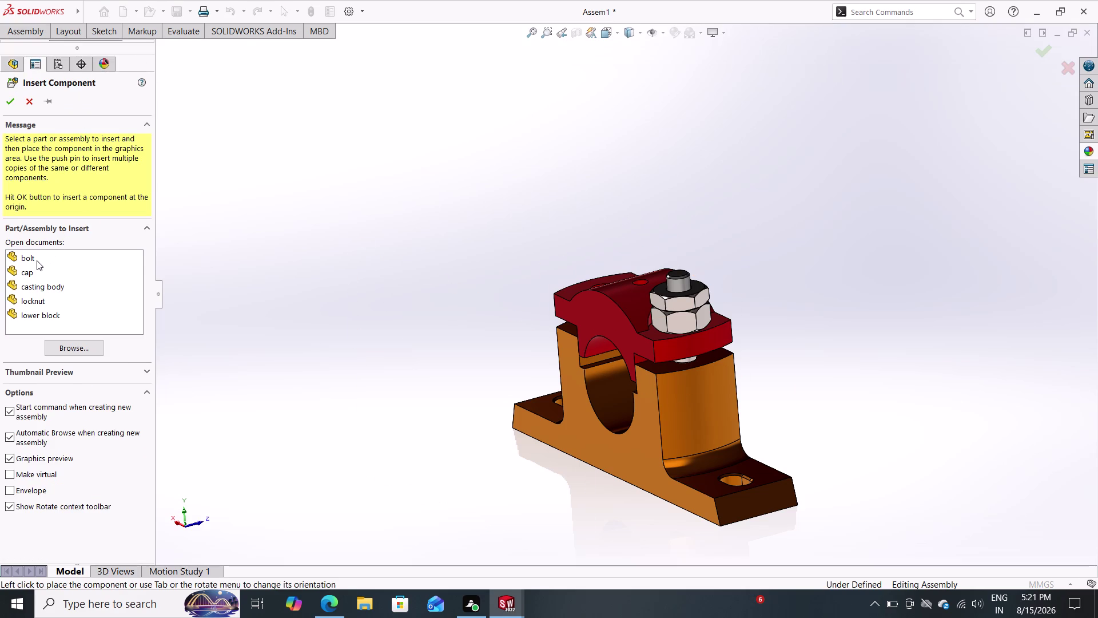
Place a second bolt, bolt<2>, beside the plummer block and start a new mate.
drag(37, 260, 374, 230)
click(374, 230)
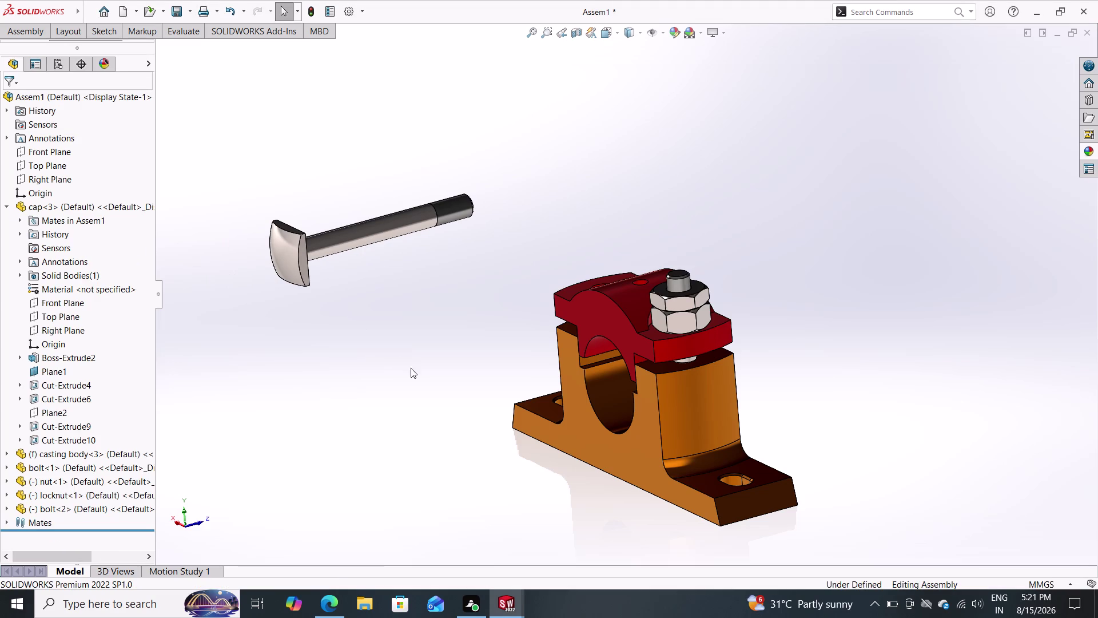
middle_drag(414, 375, 427, 182)
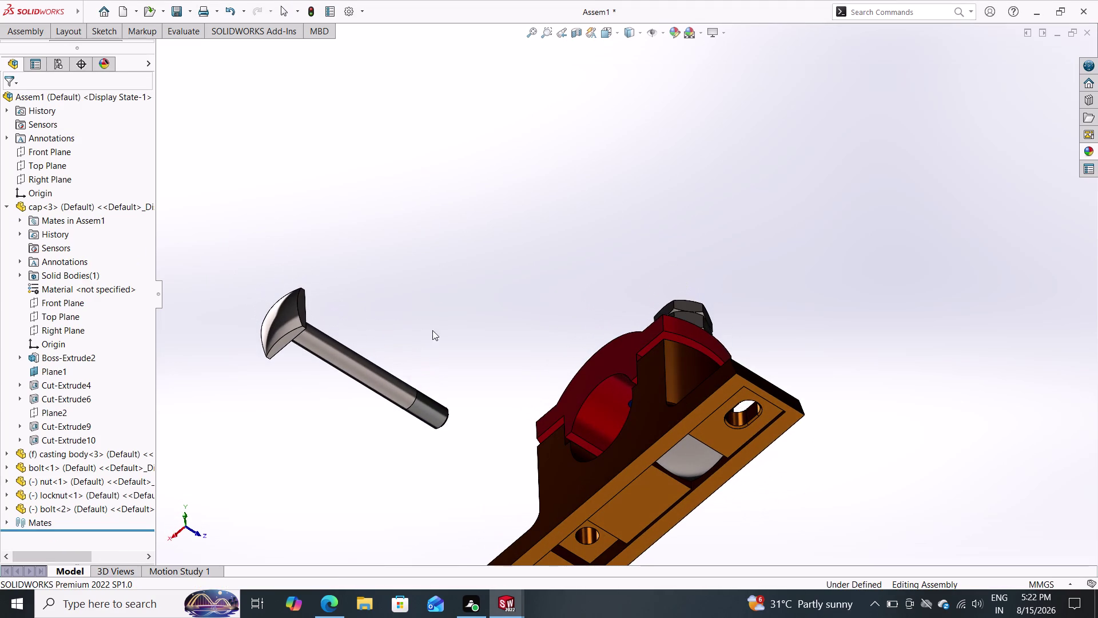
click(38, 34)
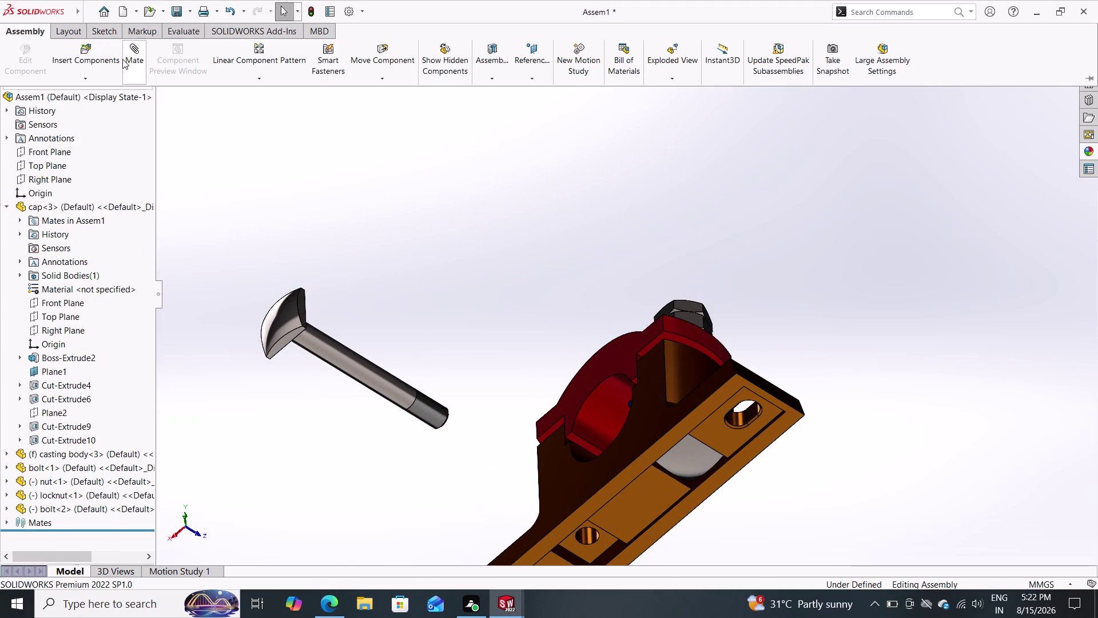
click(128, 51)
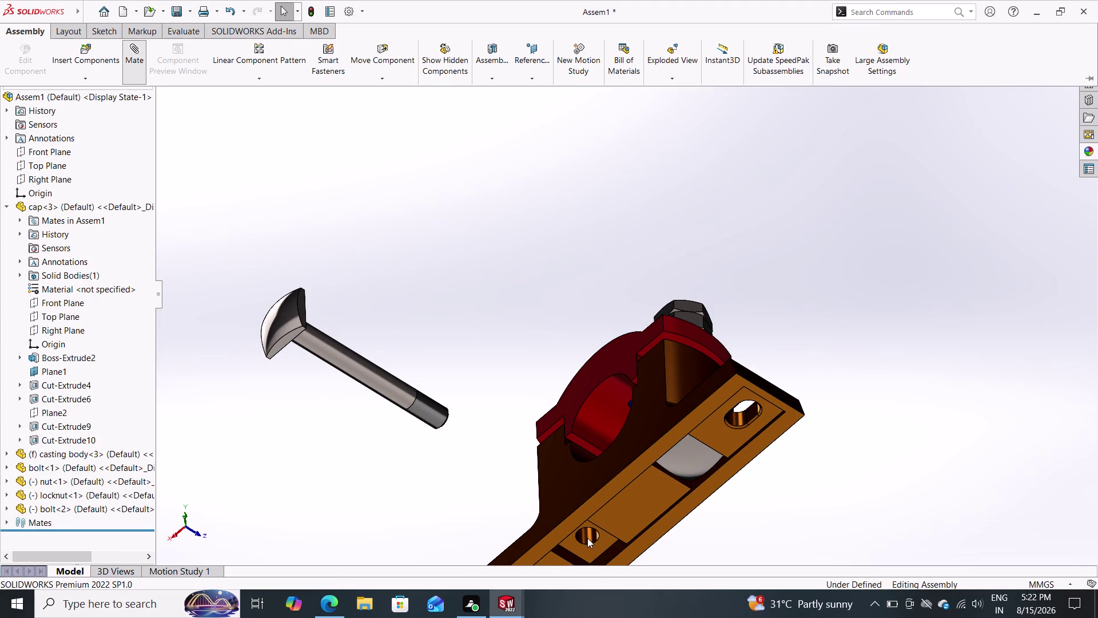
Mate bolt<2>'s cylindrical face concentric to the casting bolt-hole axis, creating Concentric4.
click(586, 538)
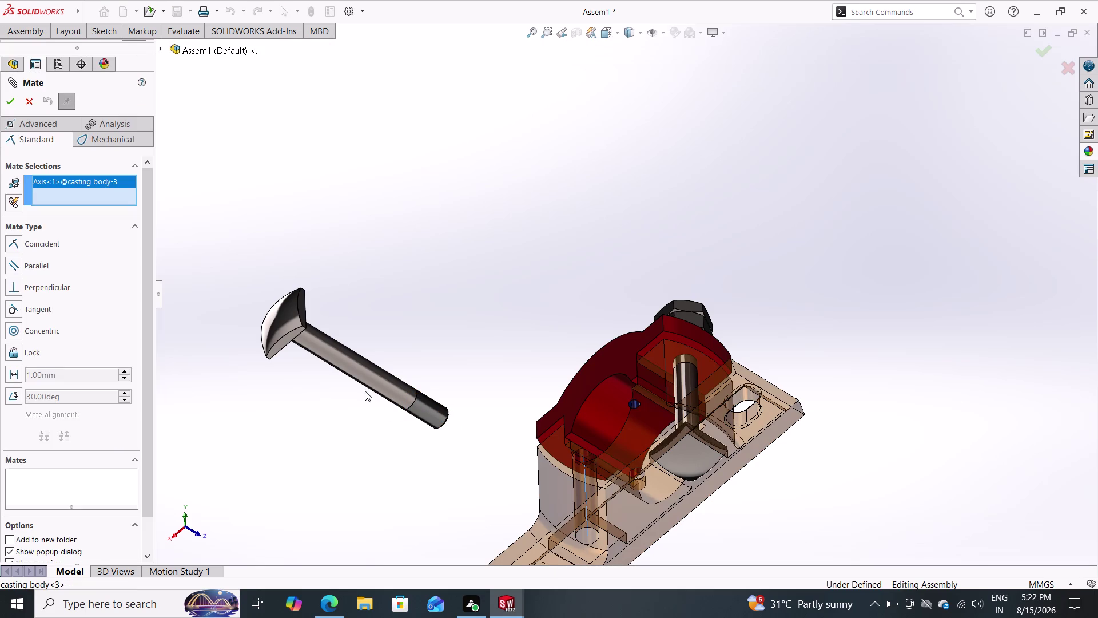
middle_drag(462, 370, 439, 354)
middle_drag(440, 355, 326, 292)
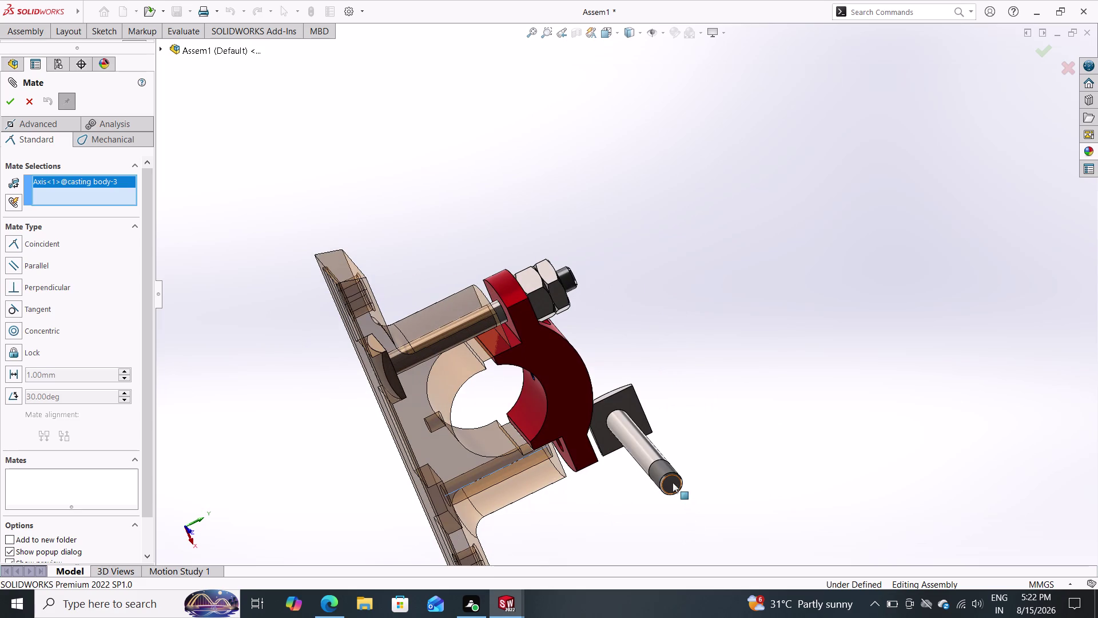
click(640, 455)
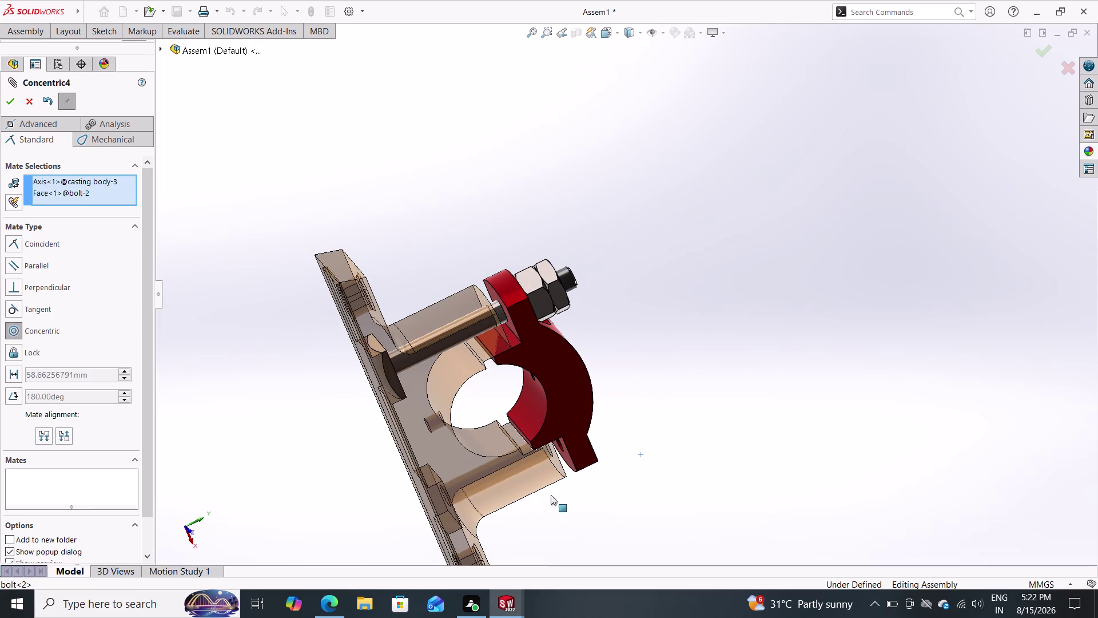
scroll(down, 3)
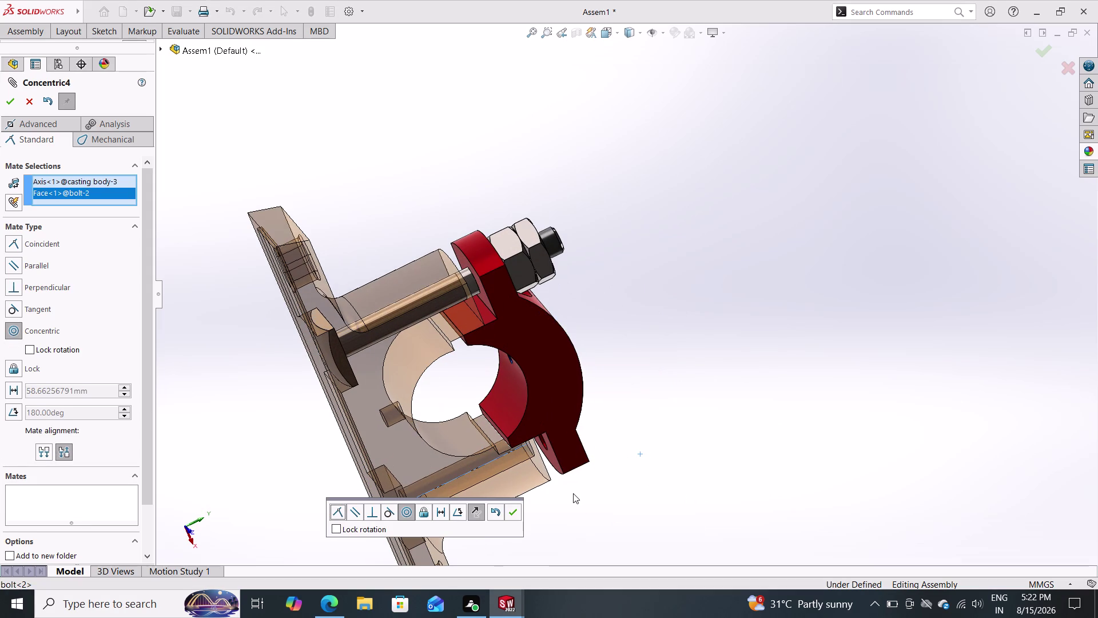
click(517, 510)
scroll(down, 3)
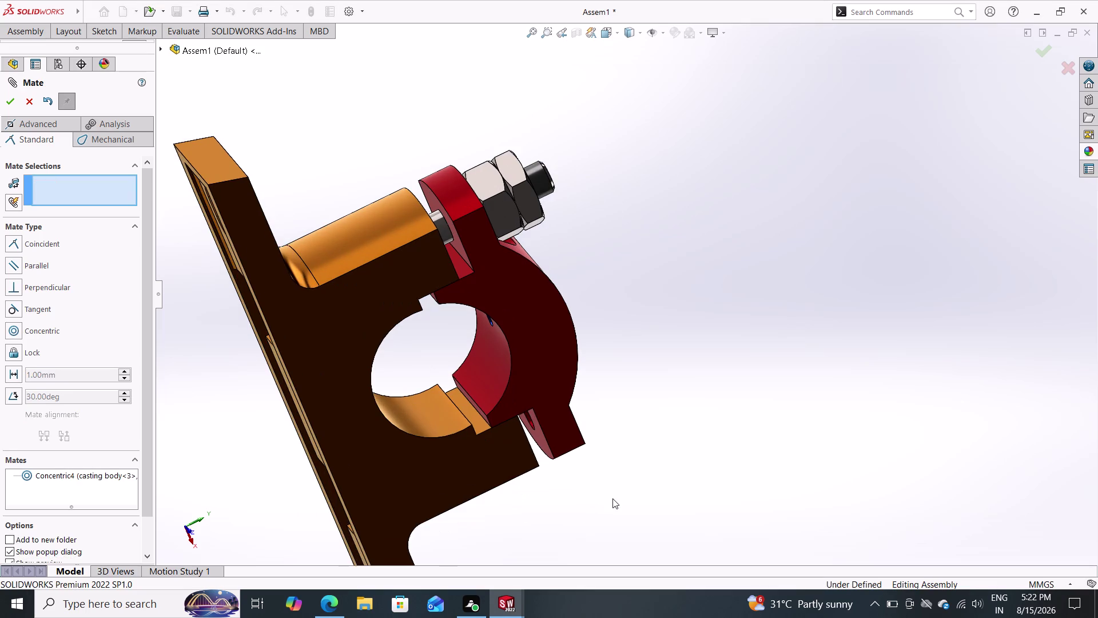
scroll(up, 3)
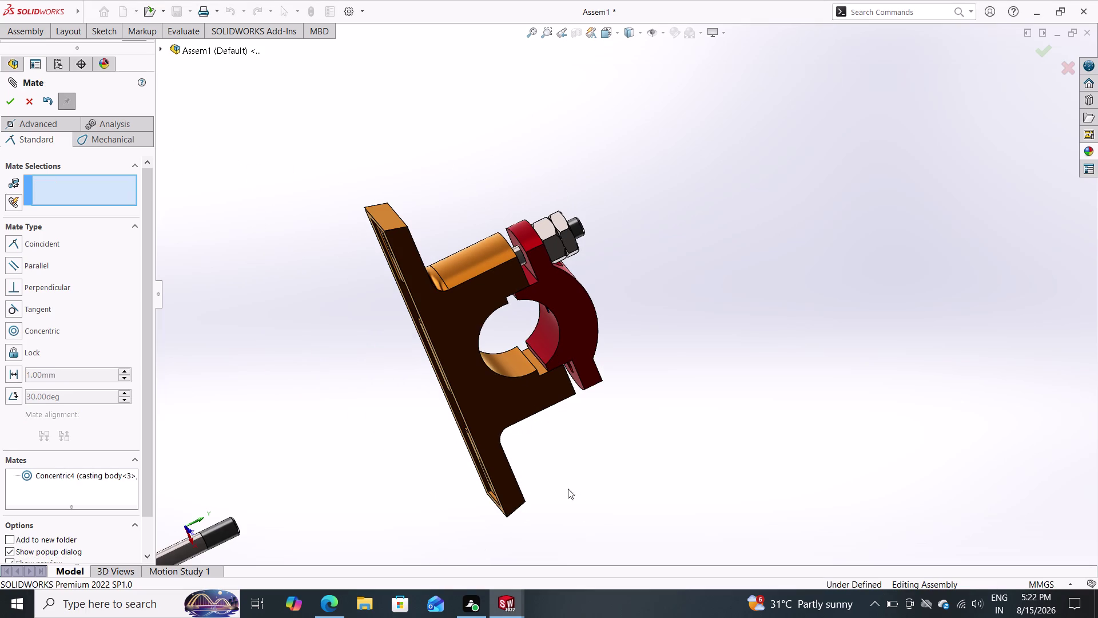
scroll(down, 3)
scroll(up, 3)
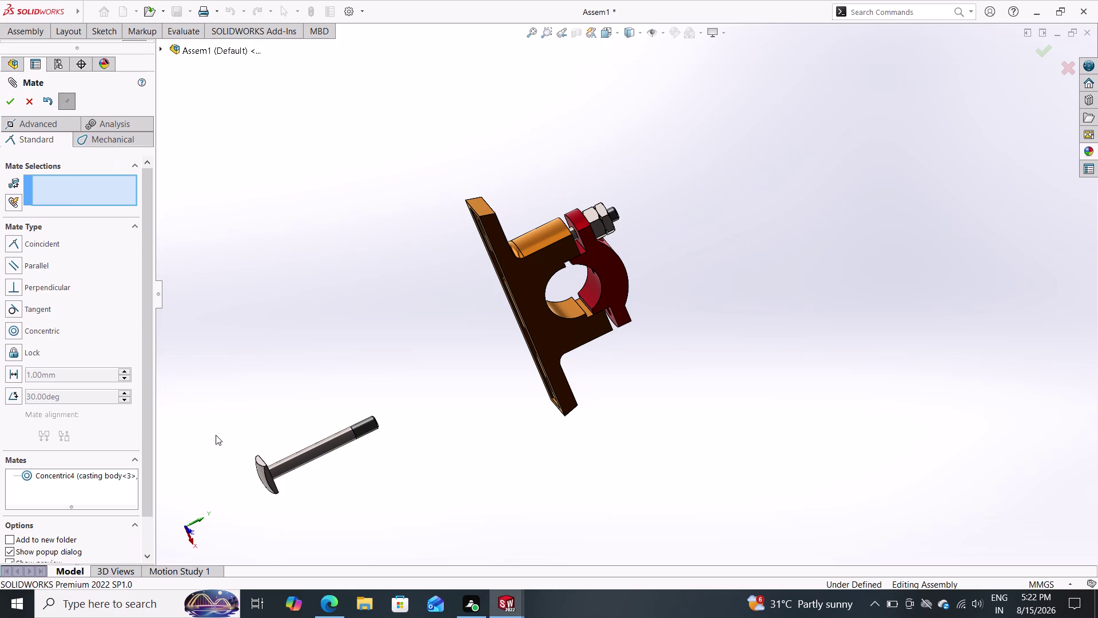
double_click(258, 457)
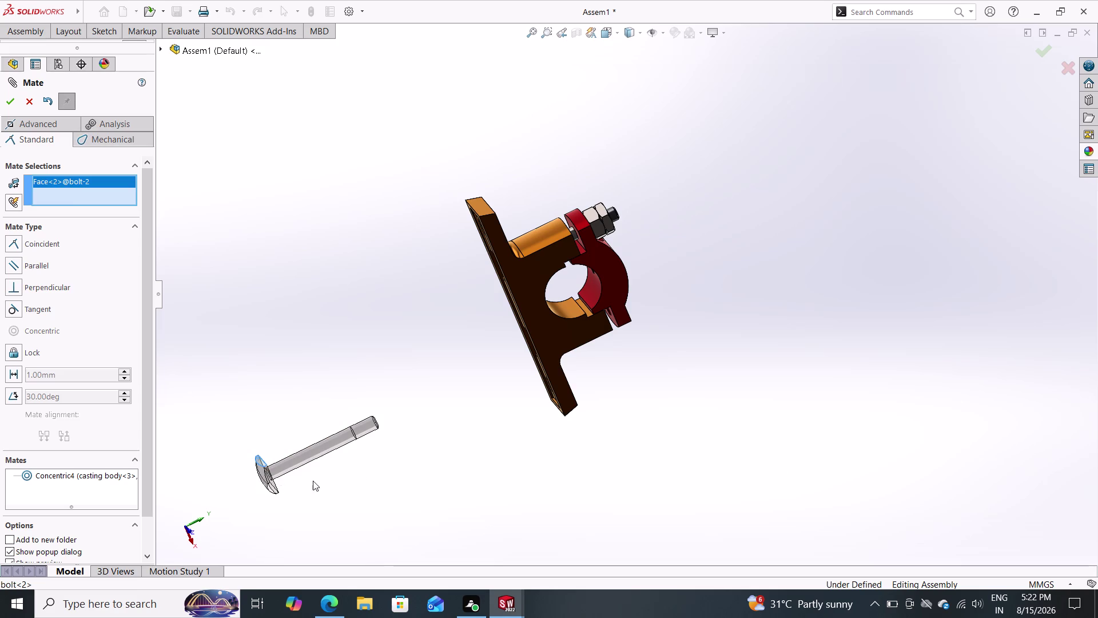
Make the bolt head parallel to an edge of the casting base.
middle_drag(553, 453, 638, 263)
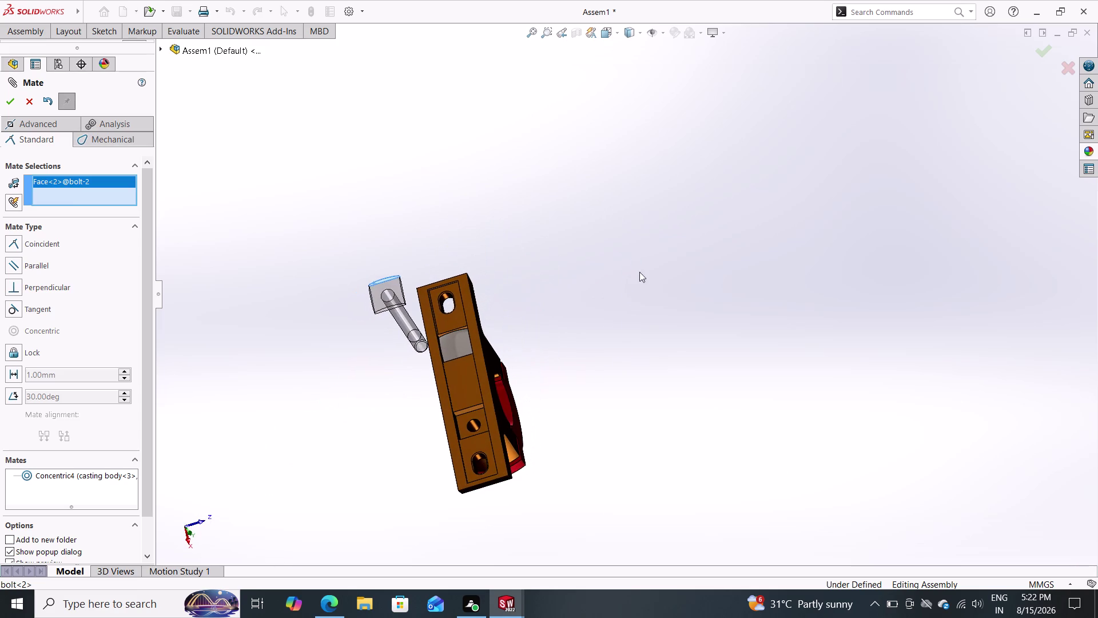
middle_drag(630, 465, 707, 375)
scroll(up, 3)
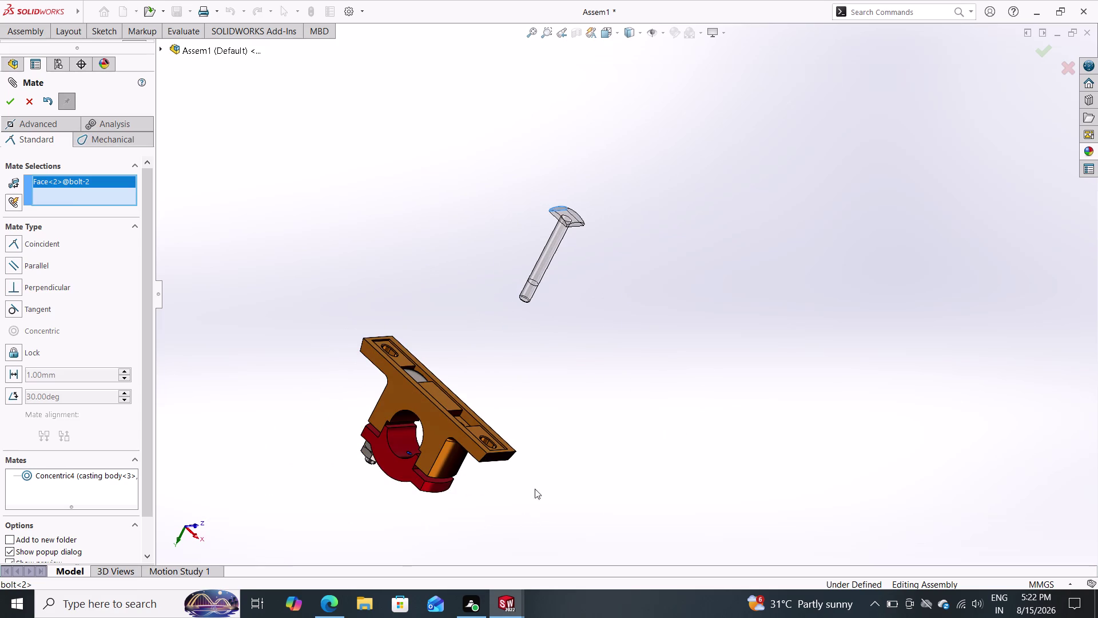
scroll(down, 3)
scroll(down, 3)
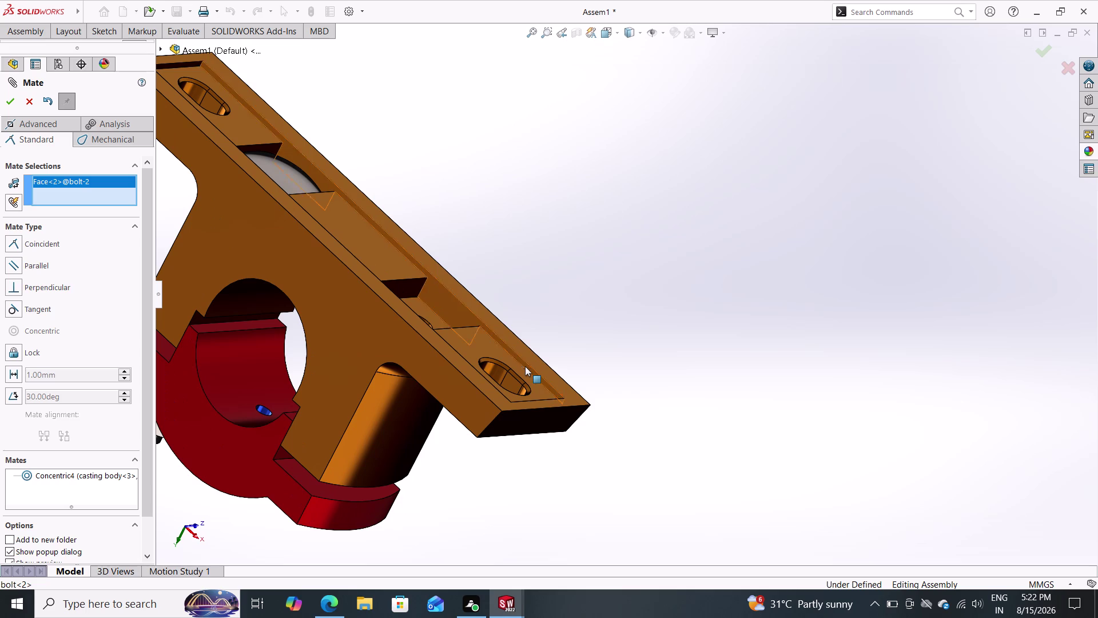
double_click(529, 370)
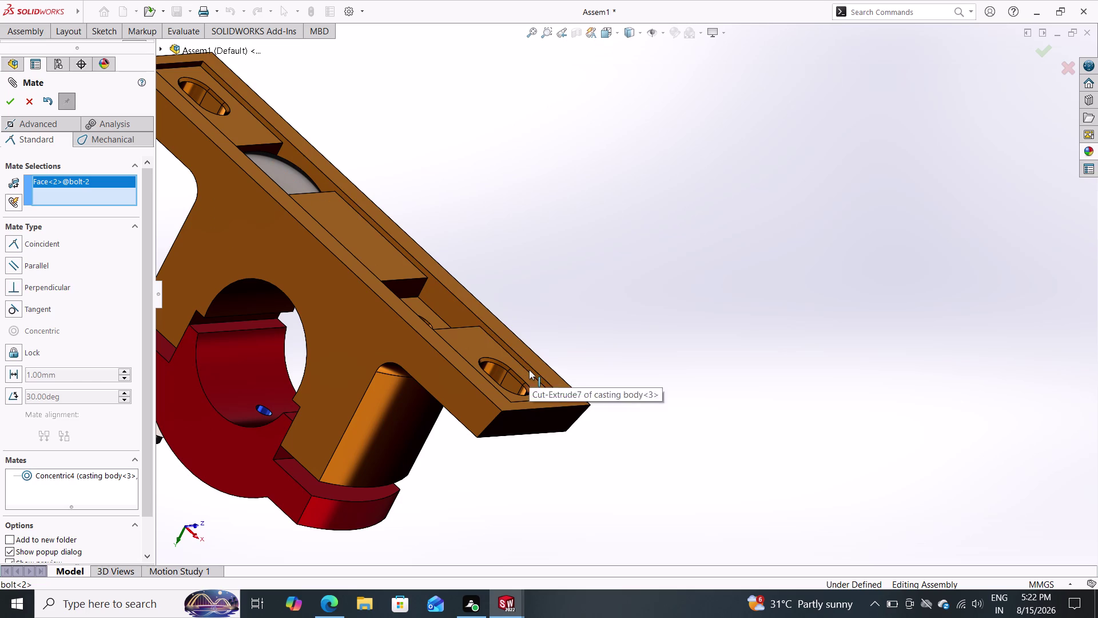
click(423, 385)
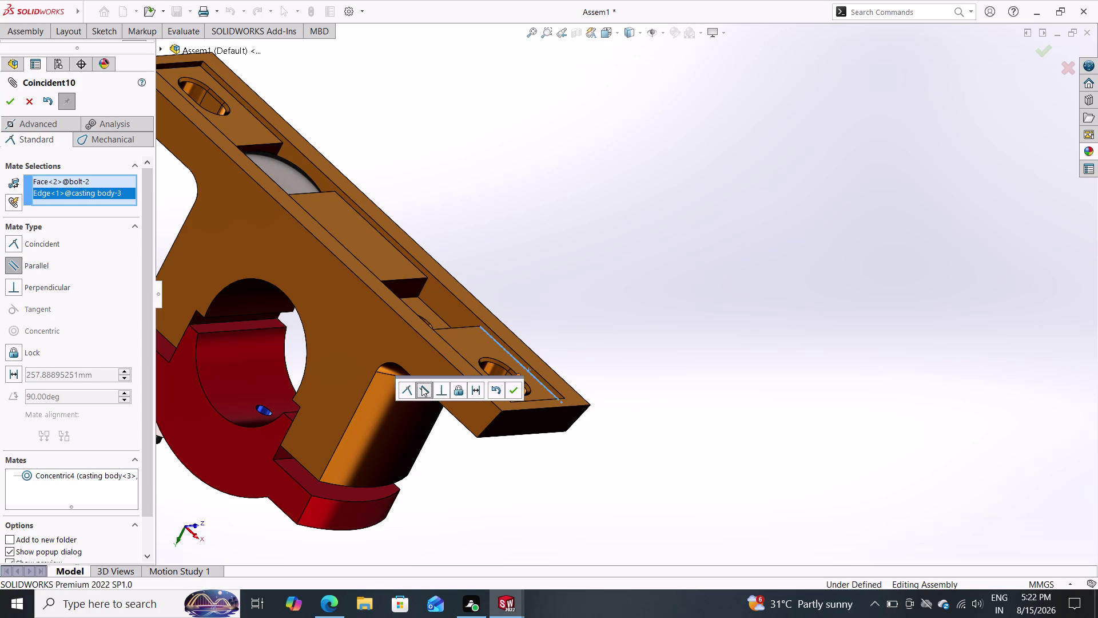
click(511, 389)
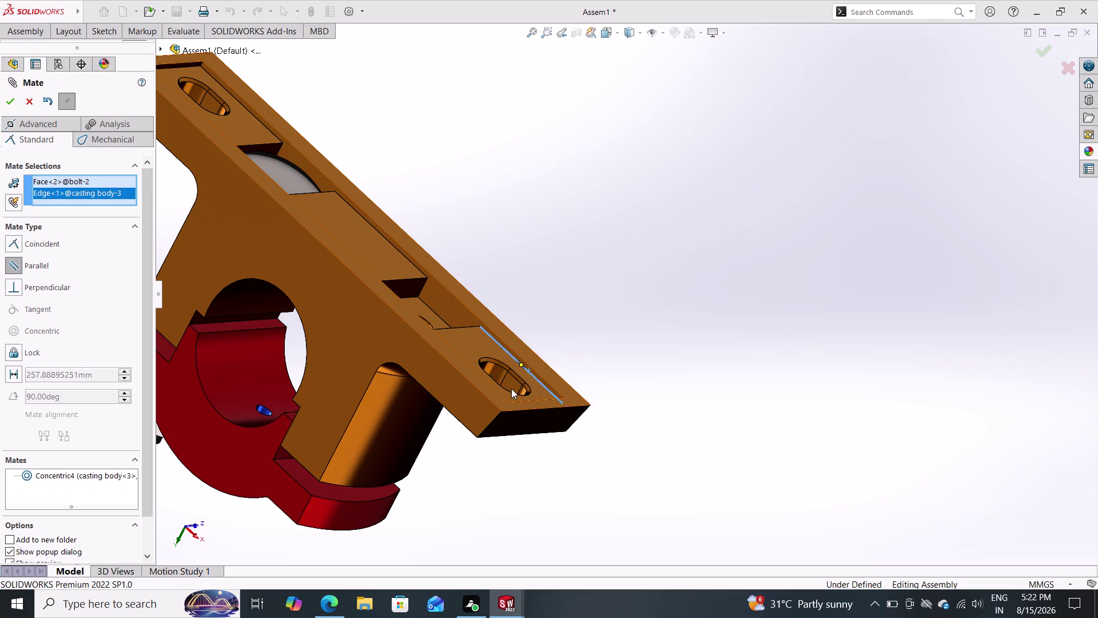
scroll(down, 3)
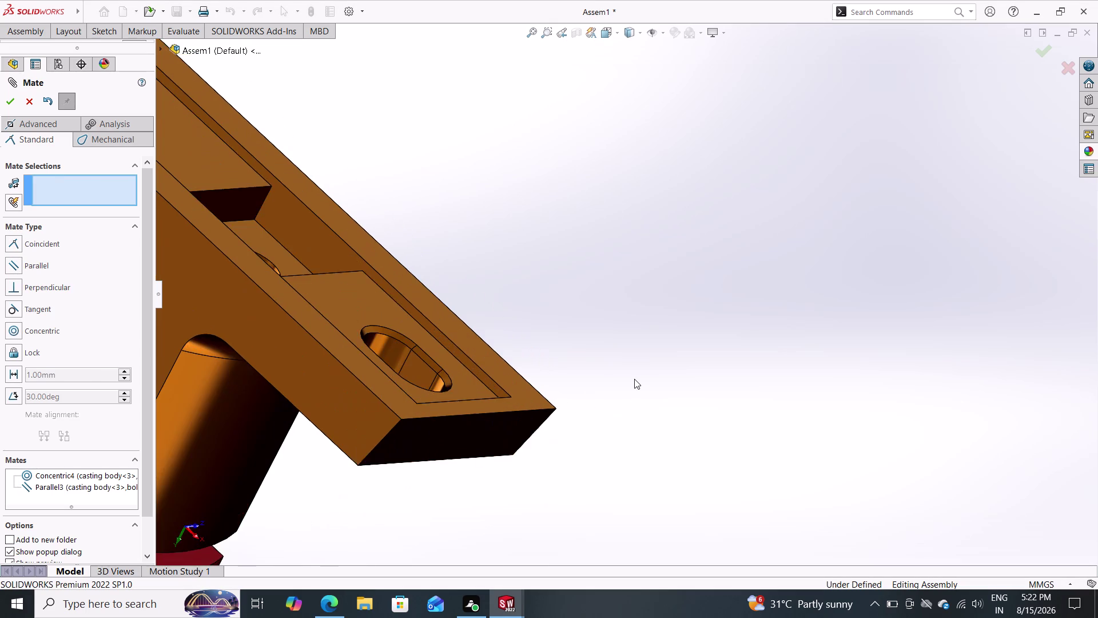
scroll(up, 3)
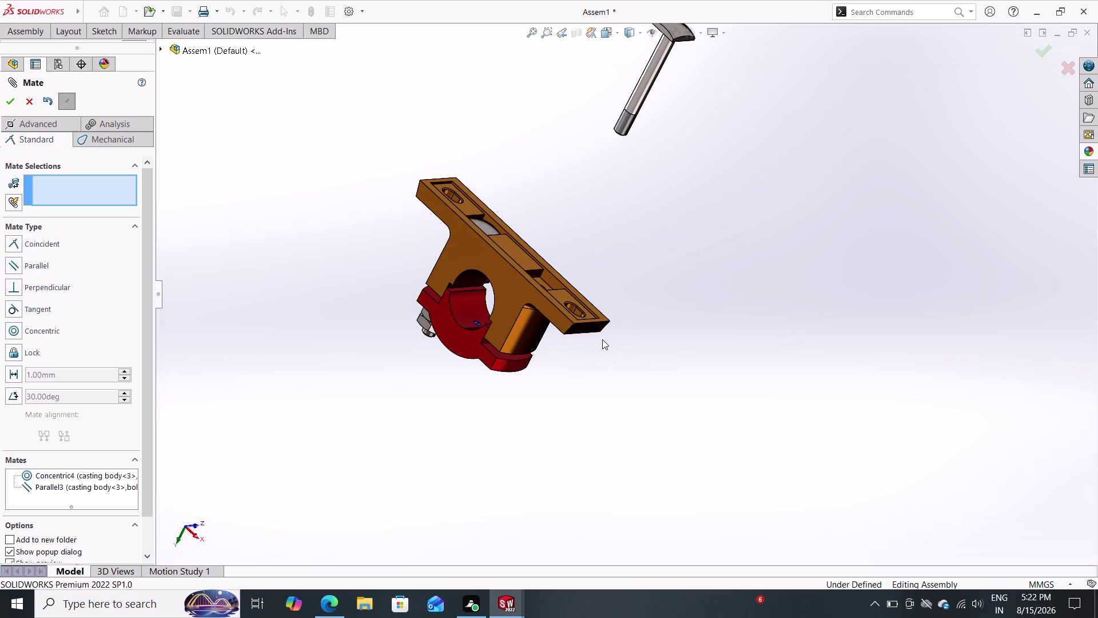
Undo that unwanted parallel mate with Ctrl+Z.
middle_drag(623, 315, 580, 393)
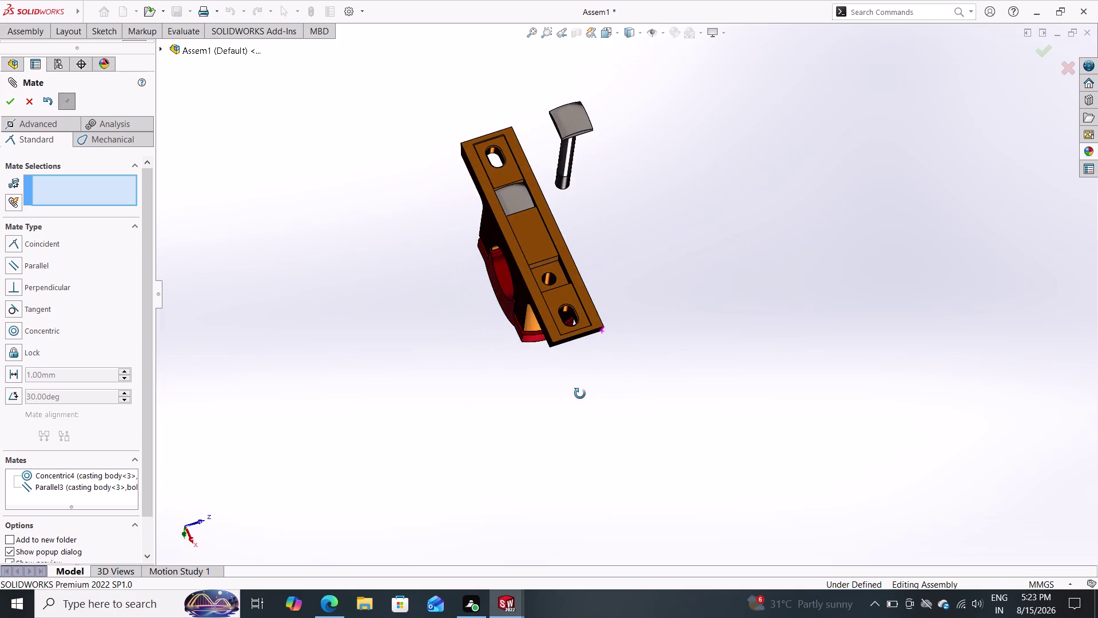
middle_drag(580, 393, 499, 429)
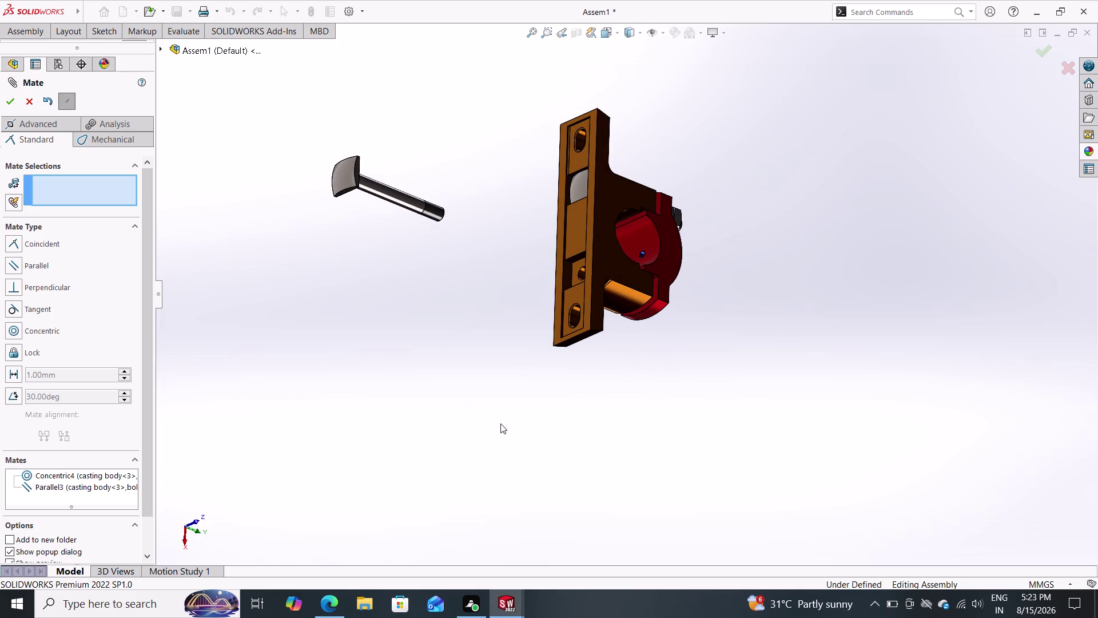
key(ctrl+z)
key(ctrl+z)
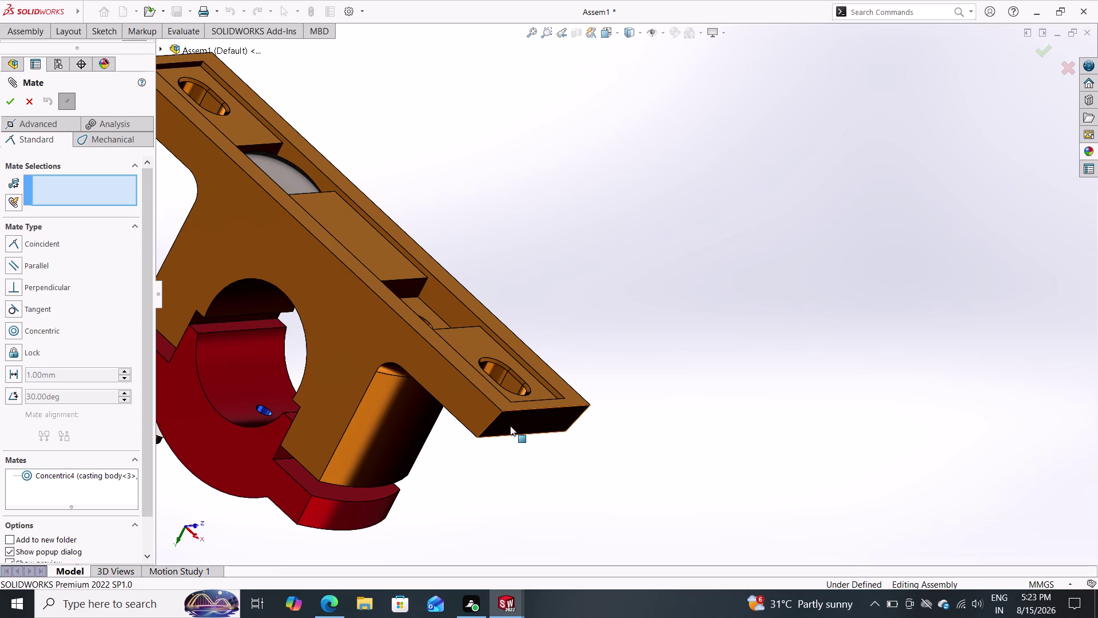
scroll(down, 3)
scroll(up, 3)
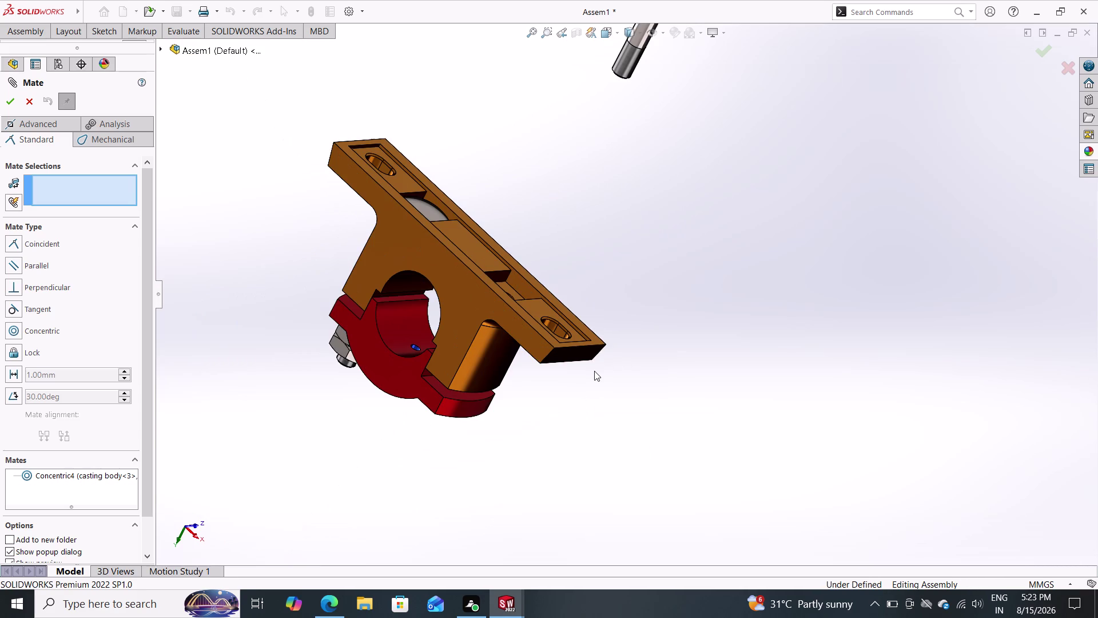
Make a casting base face parallel to the bolt head's flat face, creating Parallel4.
click(522, 285)
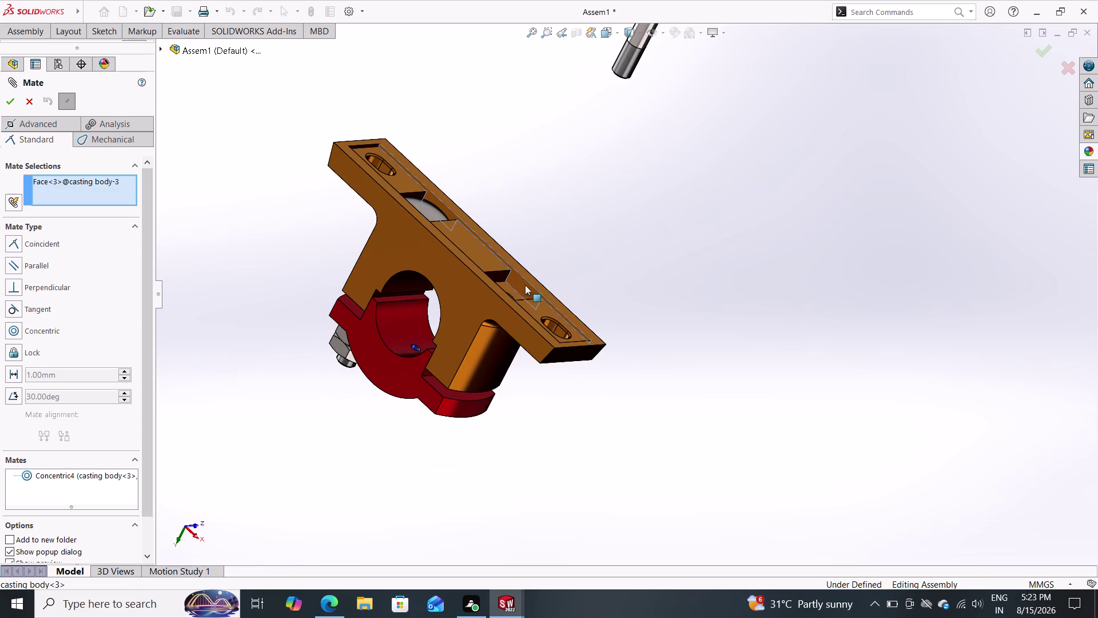
scroll(down, 3)
scroll(up, 3)
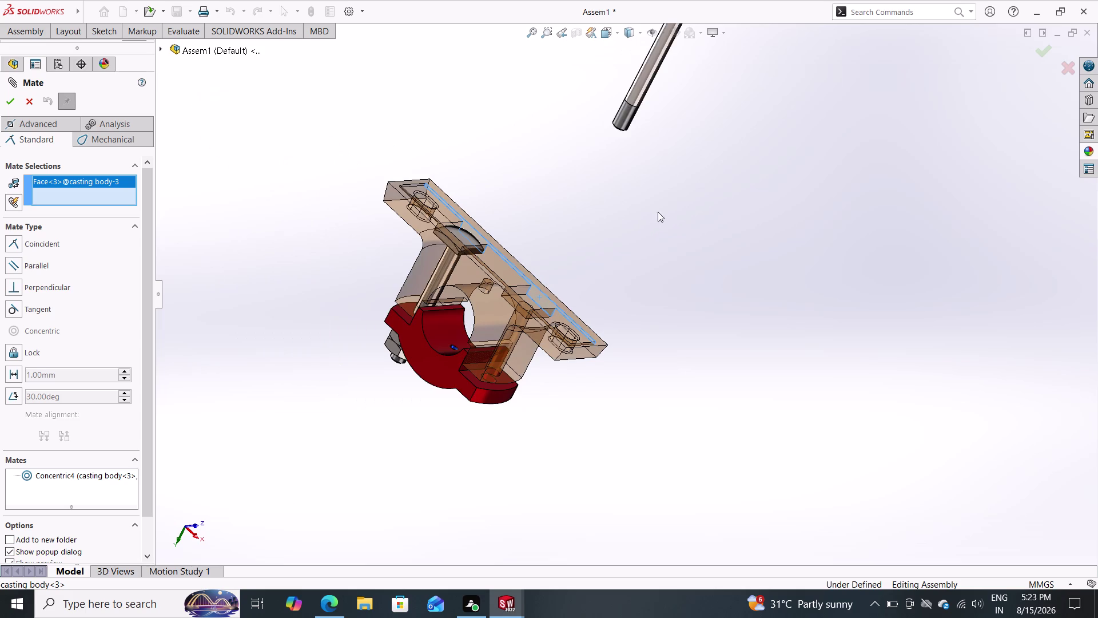
middle_drag(663, 207, 494, 254)
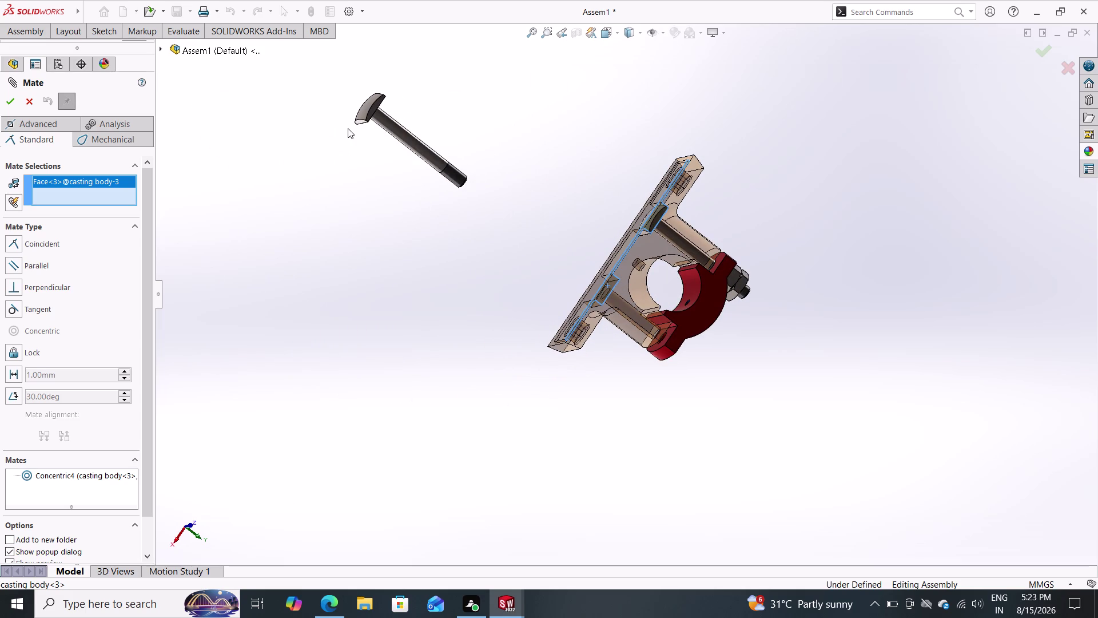
click(375, 107)
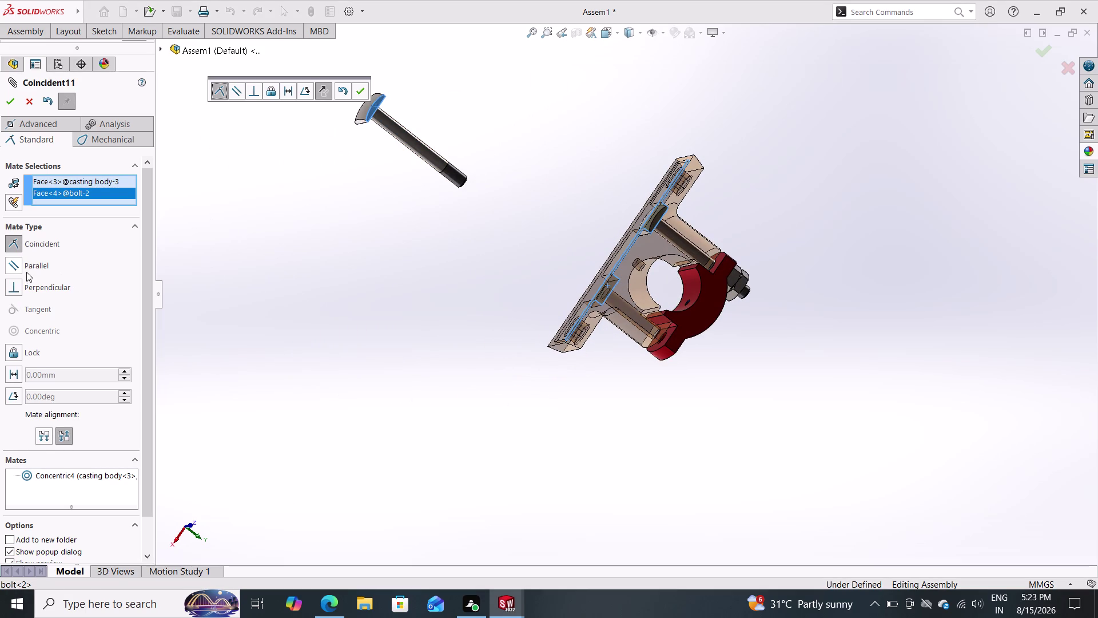
click(32, 266)
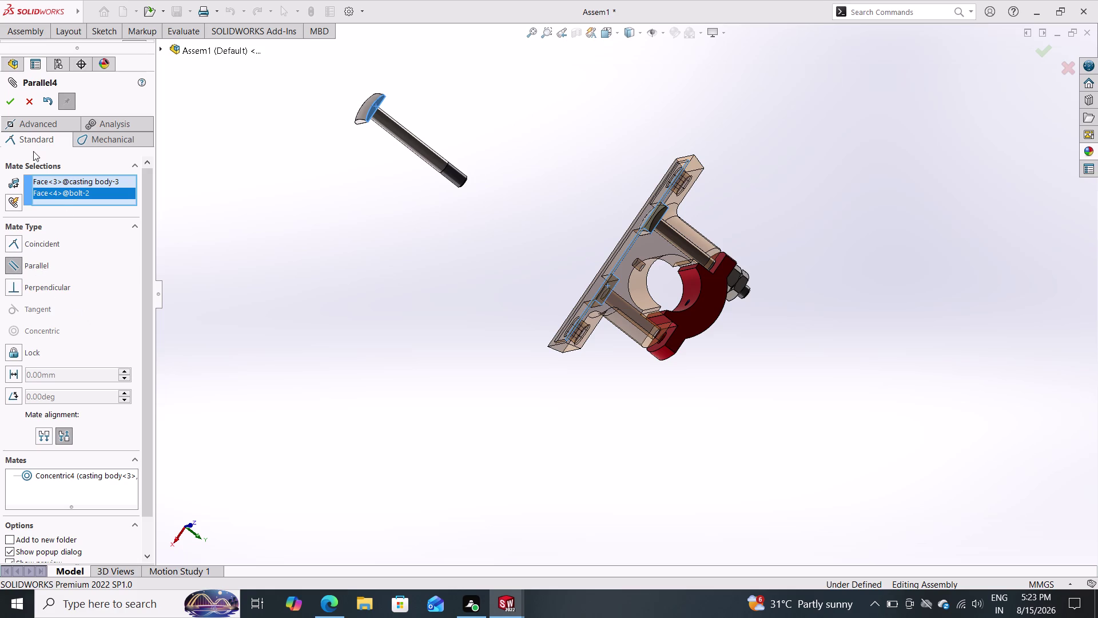
click(9, 108)
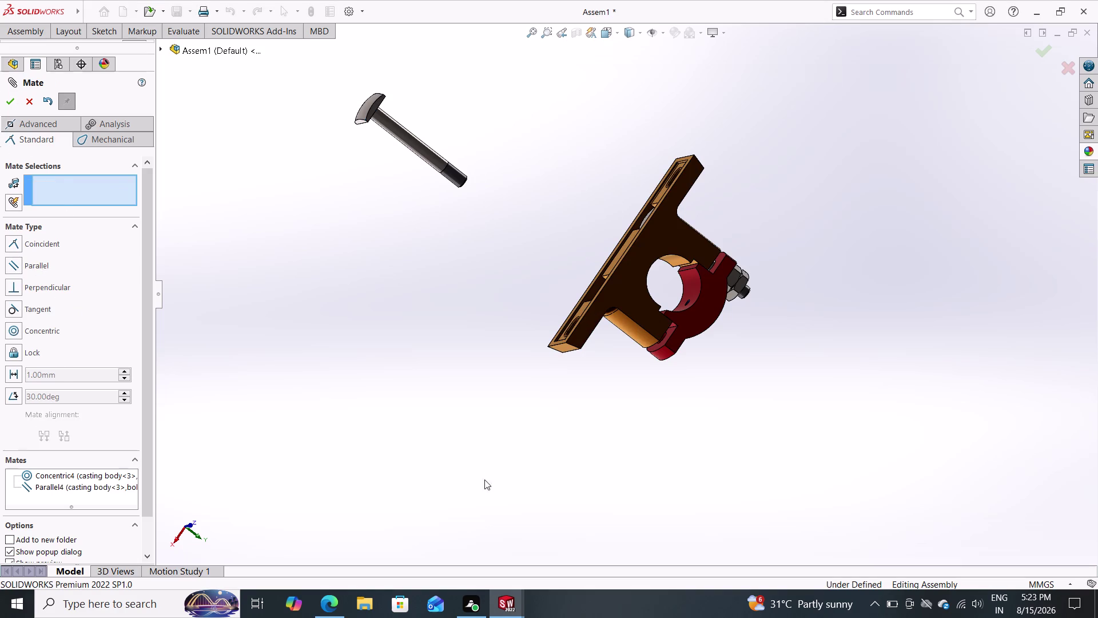
middle_drag(473, 454, 628, 529)
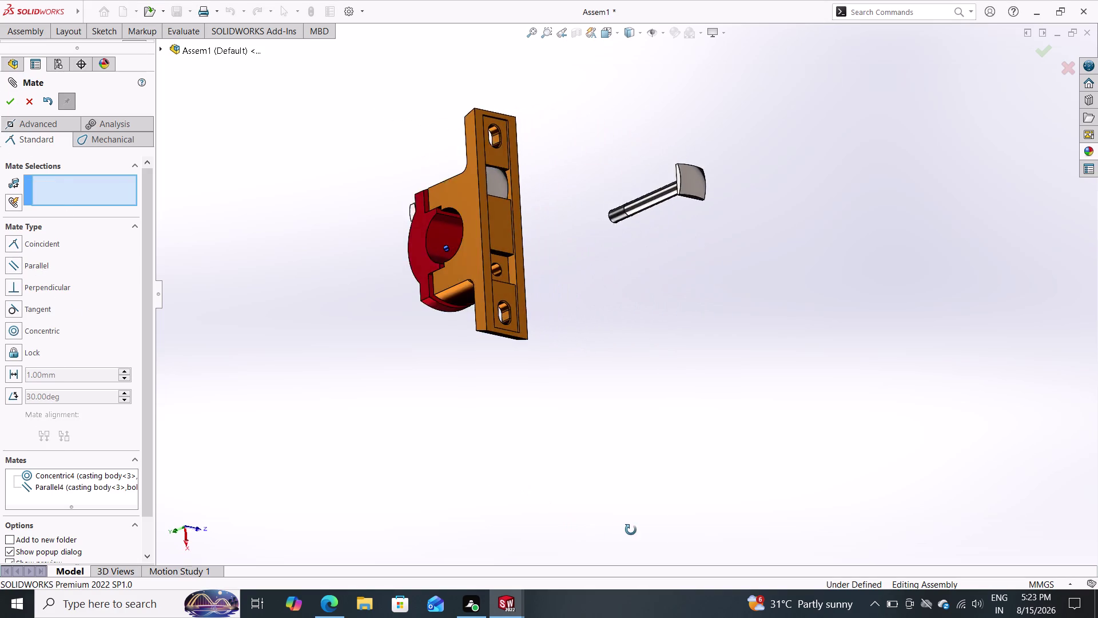
Seat bolt<2>'s head underside coincident against the casting body (Coincident12) and close Mate.
middle_drag(627, 529, 647, 521)
middle_drag(618, 377, 717, 263)
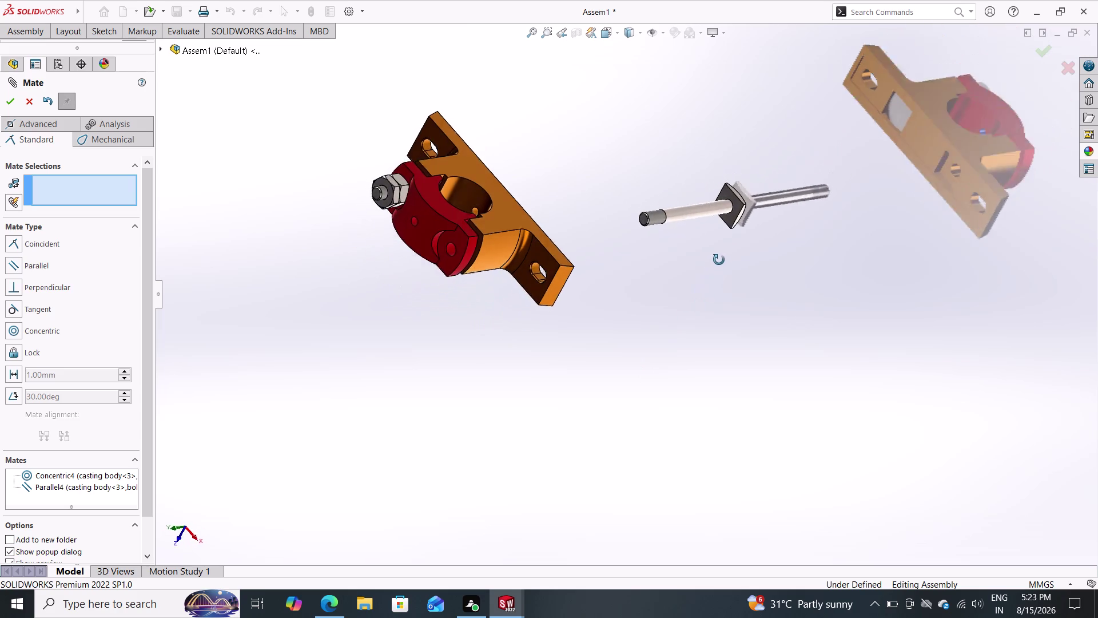
middle_drag(717, 263, 723, 254)
click(718, 227)
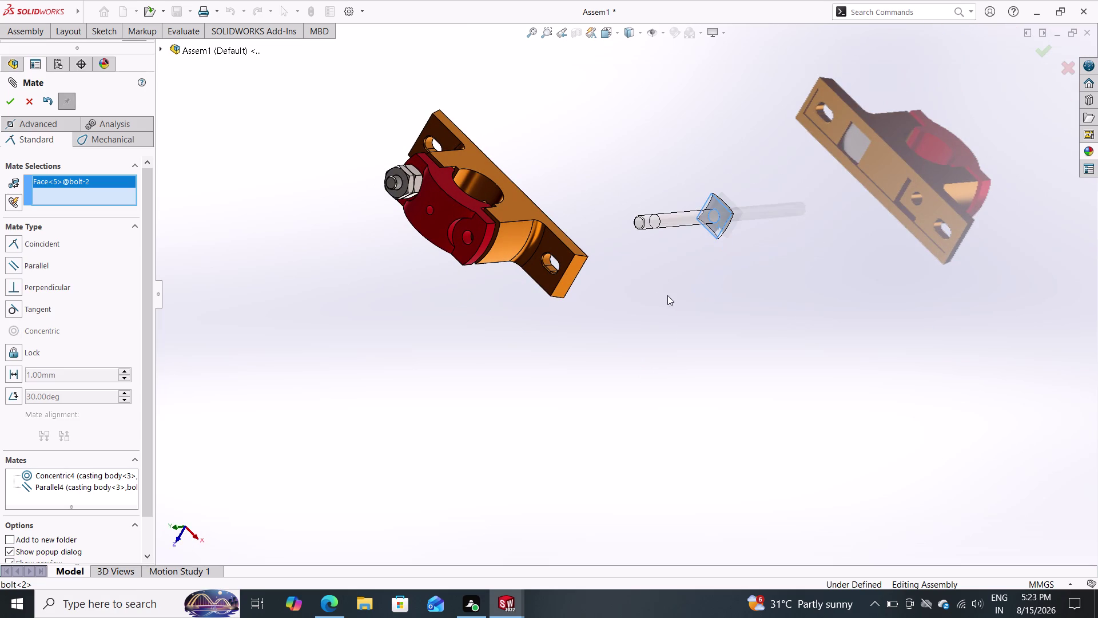
middle_drag(666, 301, 506, 374)
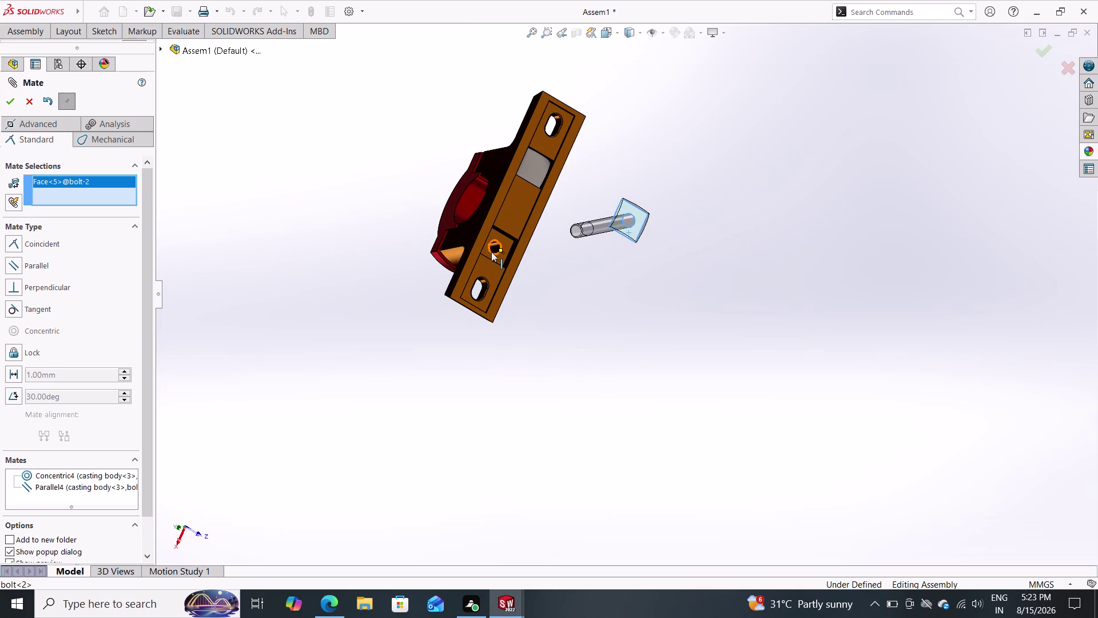
double_click(487, 251)
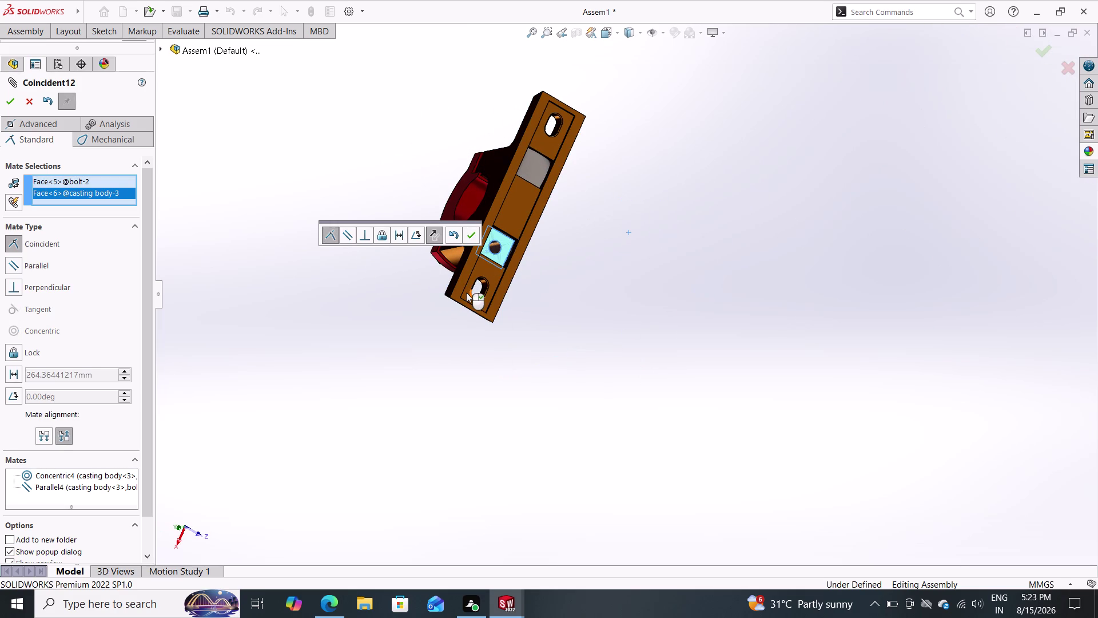
double_click(471, 236)
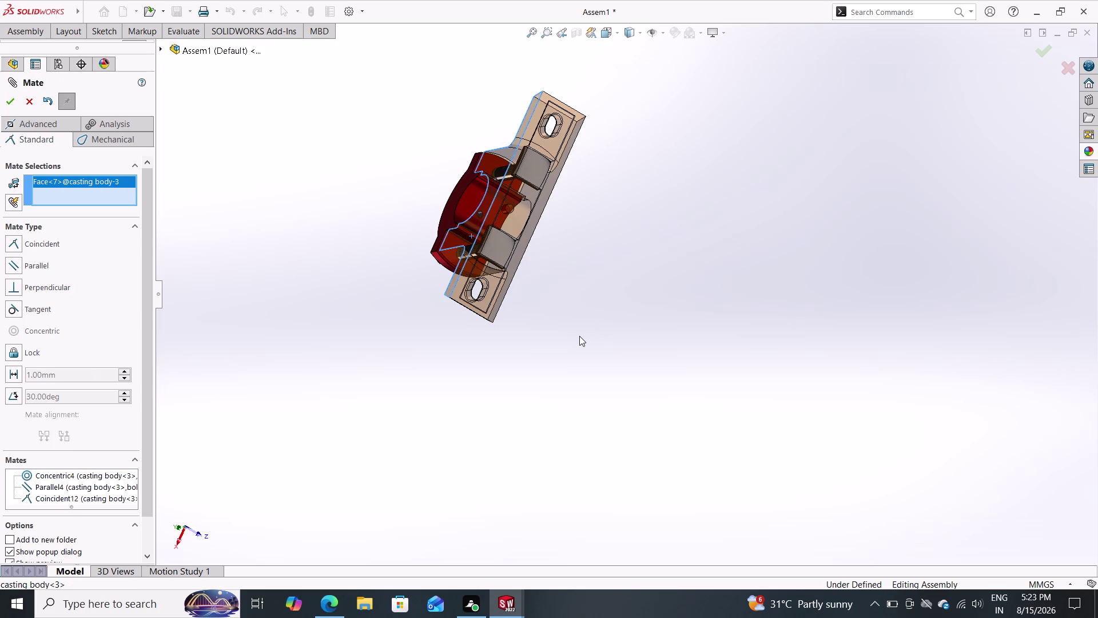
scroll(down, 3)
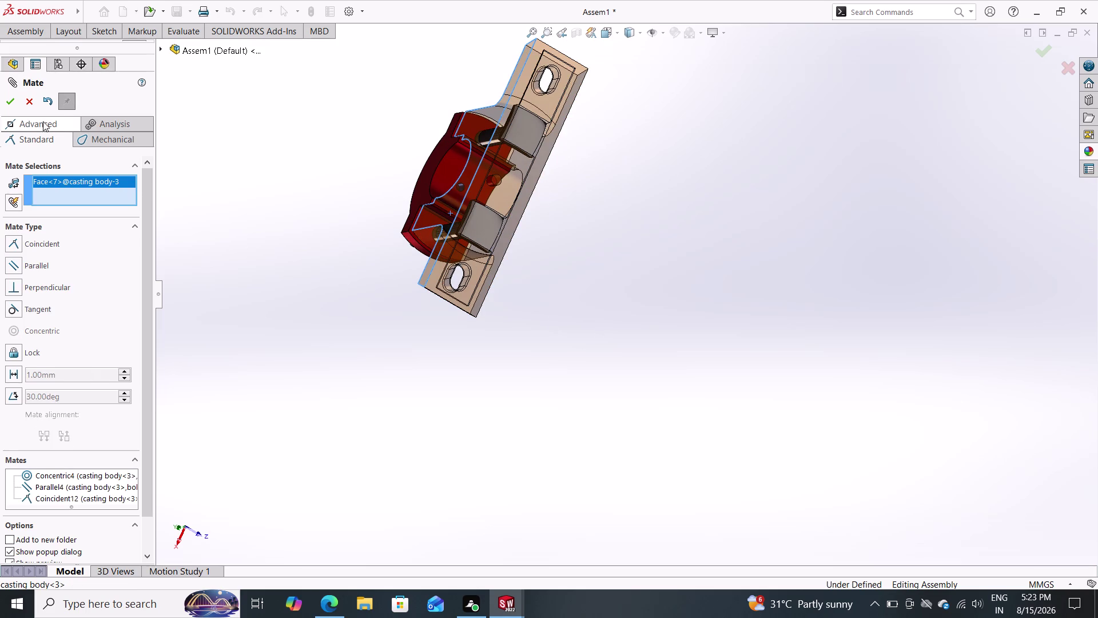
click(30, 102)
middle_drag(316, 248, 380, 223)
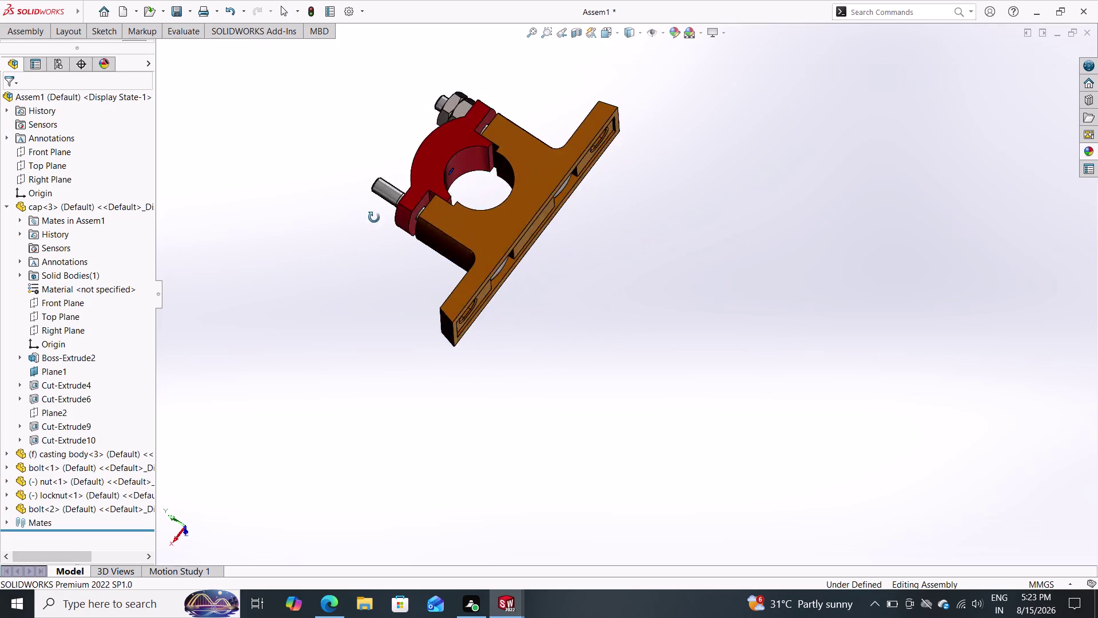
Orbit the assembly so the cap and bolts are seen from above.
middle_drag(380, 223, 348, 180)
drag(476, 247, 517, 287)
triple_click(517, 286)
click(517, 286)
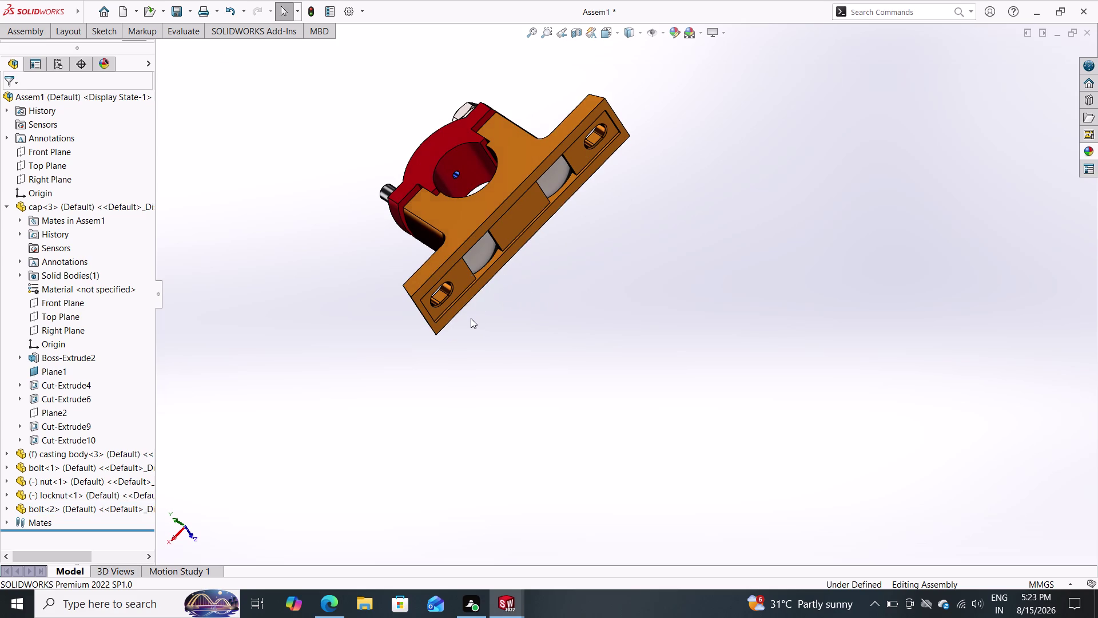
key(Escape)
key(Escape)
key(Escape)
middle_drag(304, 200, 536, 123)
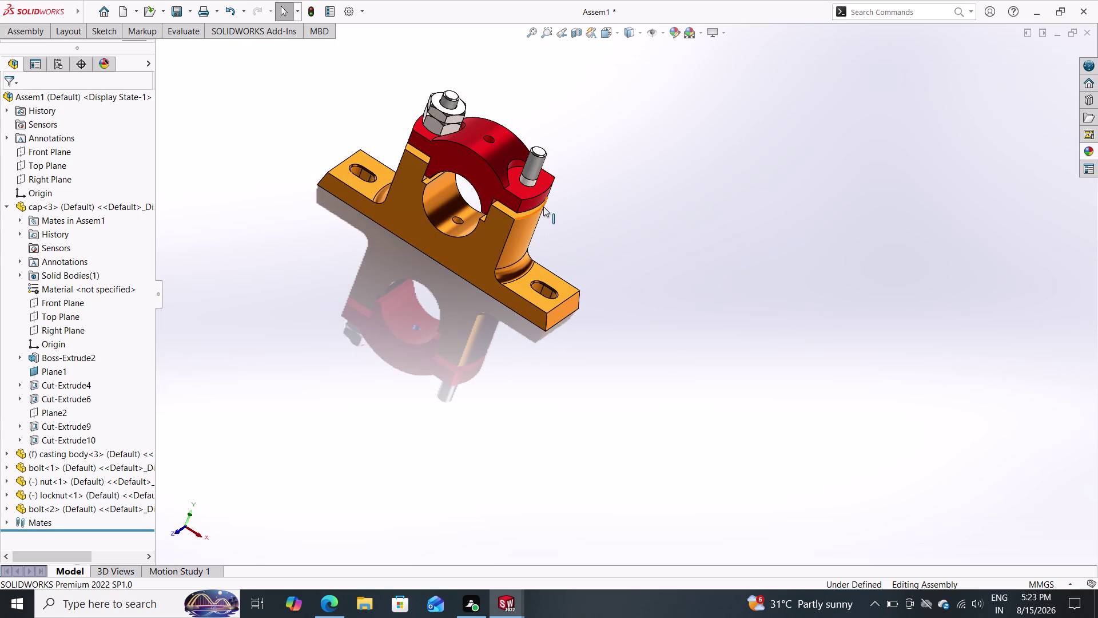
scroll(down, 3)
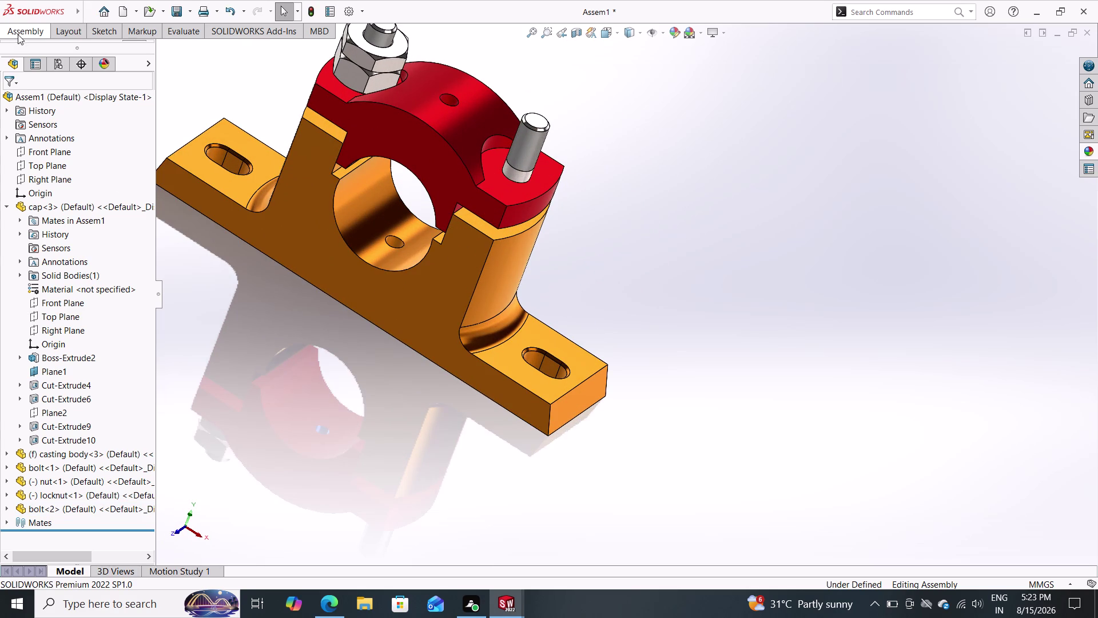
Start a new mate from the Assembly tab, then cancel it.
double_click(18, 33)
click(135, 59)
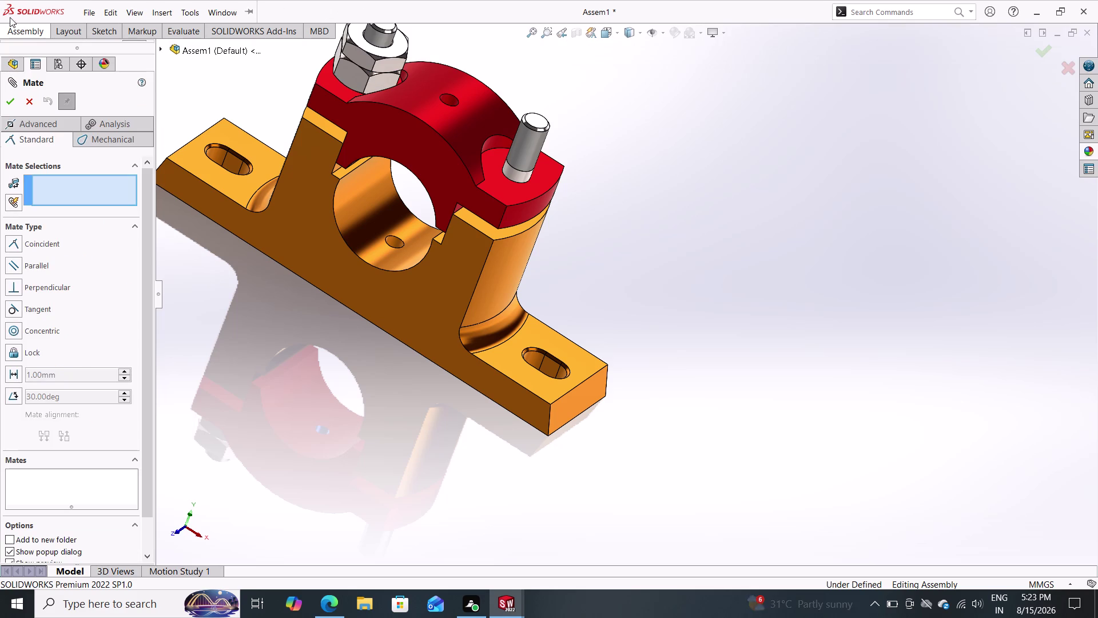
click(19, 34)
Browse for nut.SLDPRT through Insert Components.
click(26, 100)
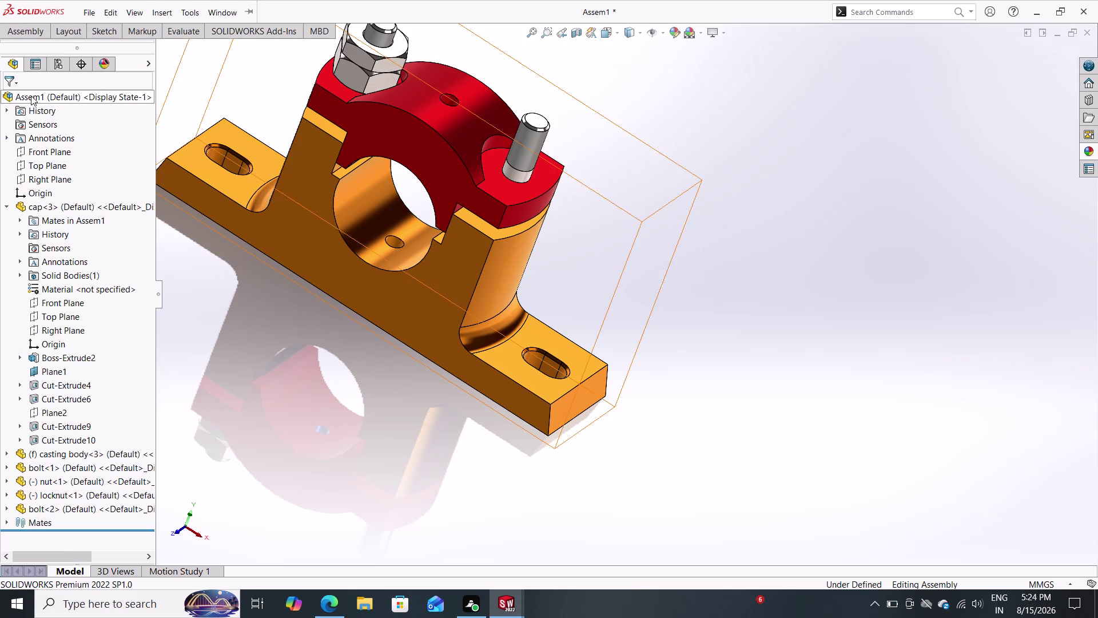
click(29, 38)
click(83, 48)
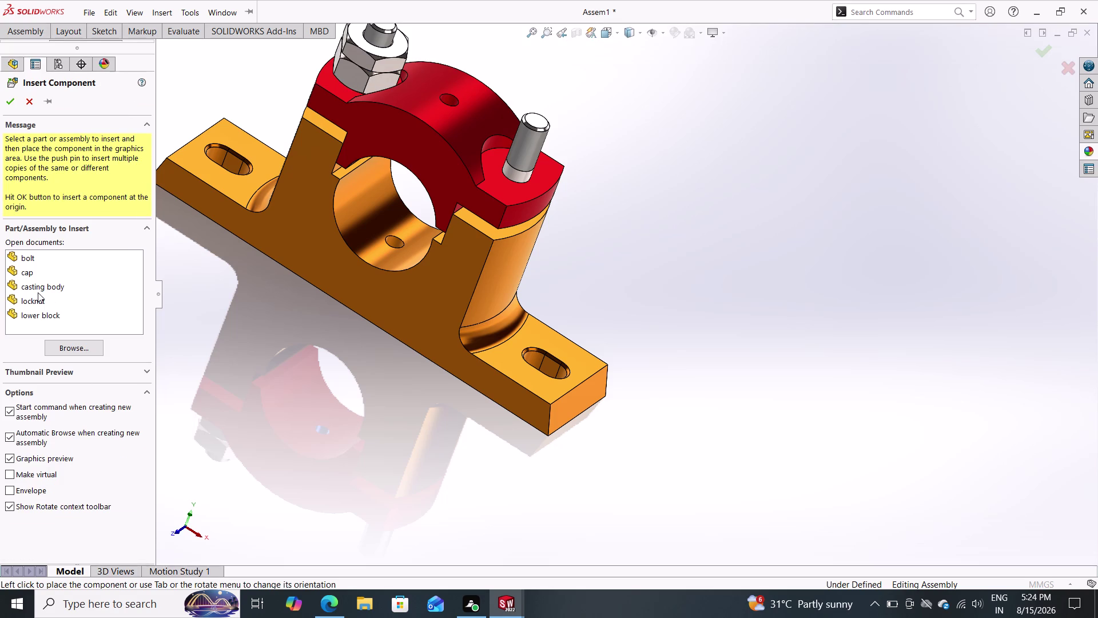
click(70, 350)
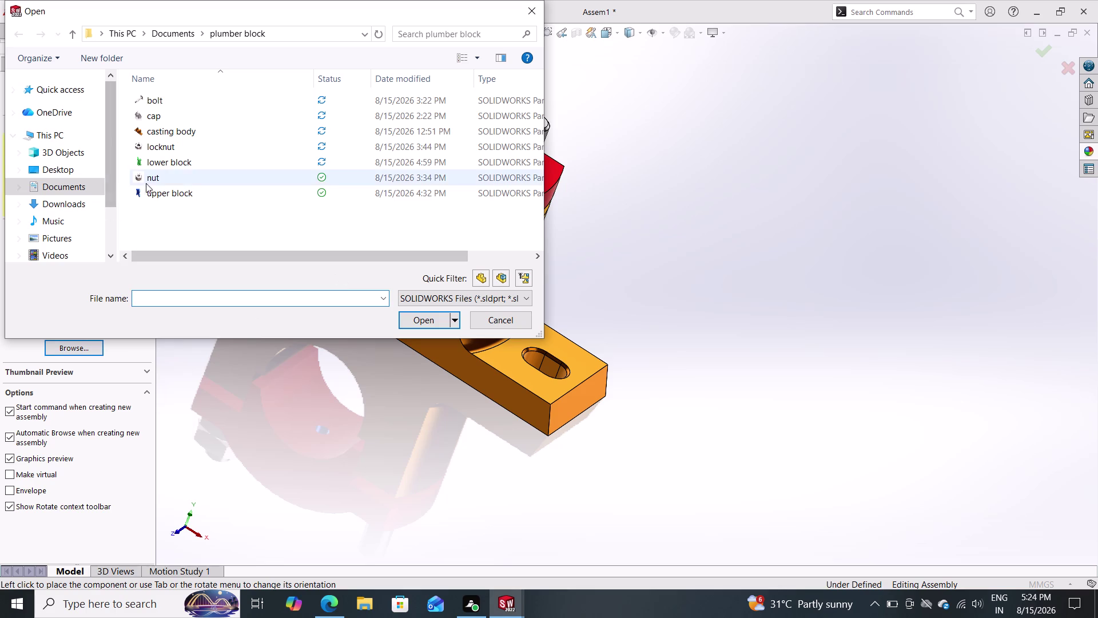
click(155, 176)
drag(191, 183, 781, 207)
click(784, 206)
double_click(791, 208)
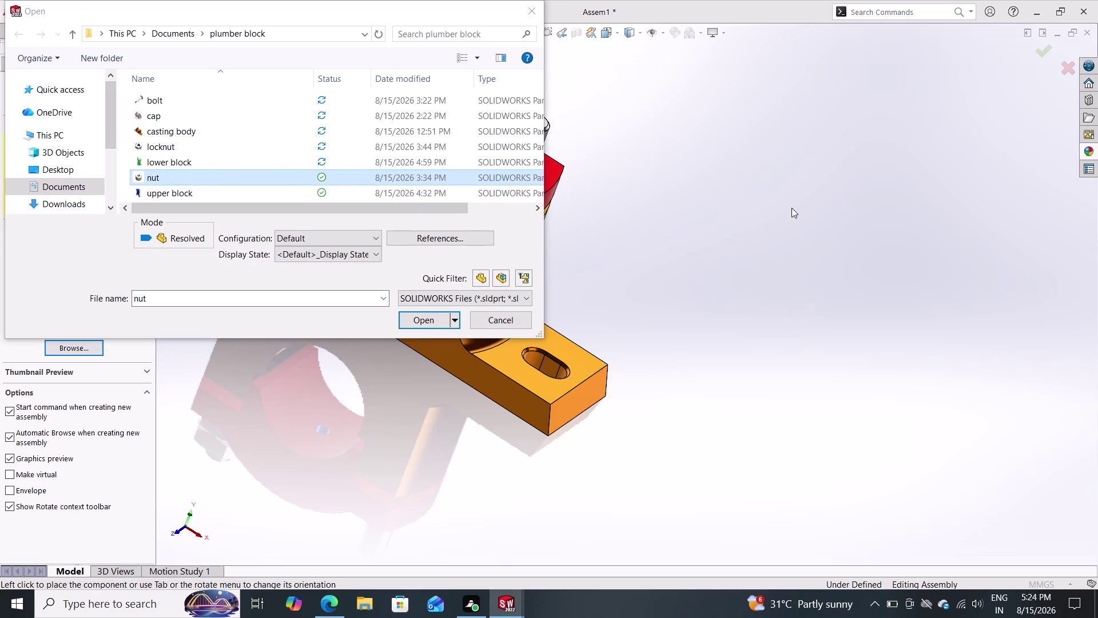
click(486, 321)
double_click(75, 348)
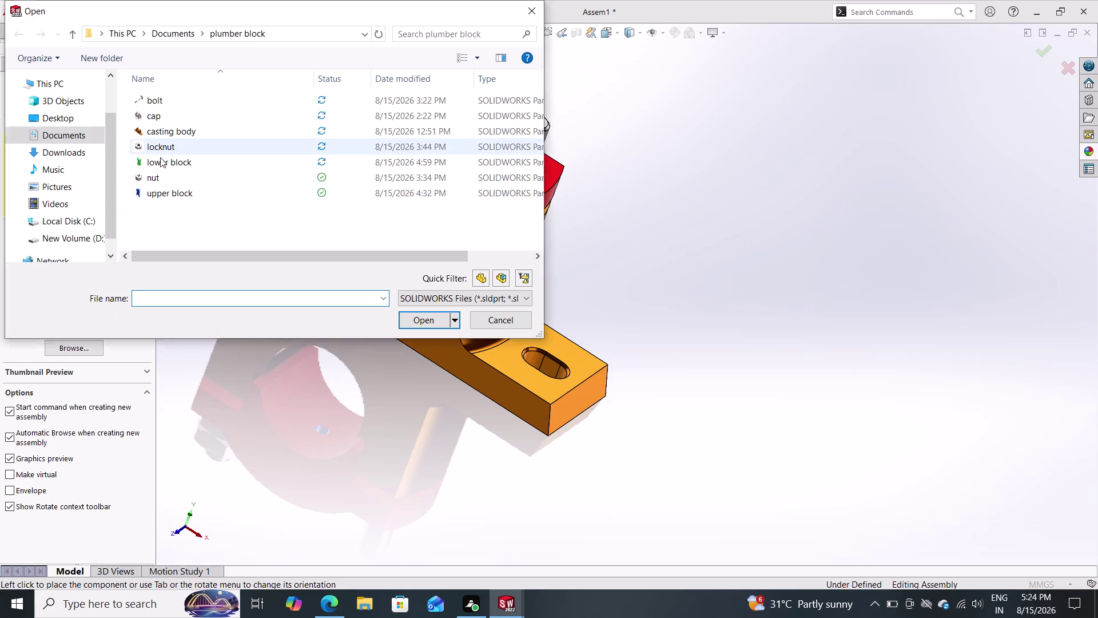
drag(159, 181, 188, 174)
drag(198, 172, 478, 202)
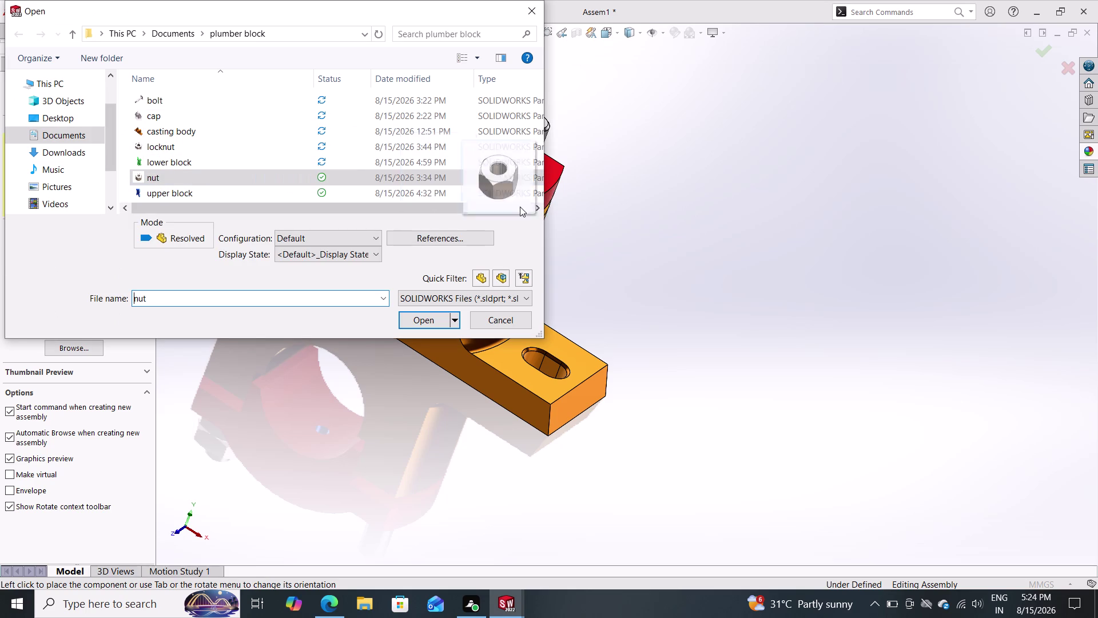
drag(478, 203, 676, 235)
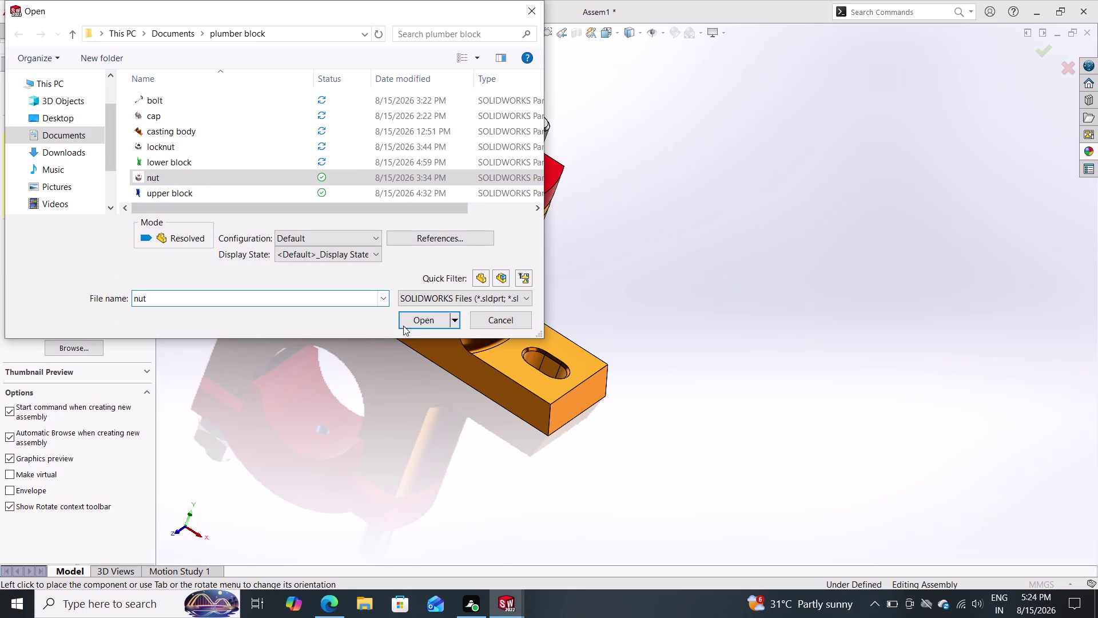
click(508, 325)
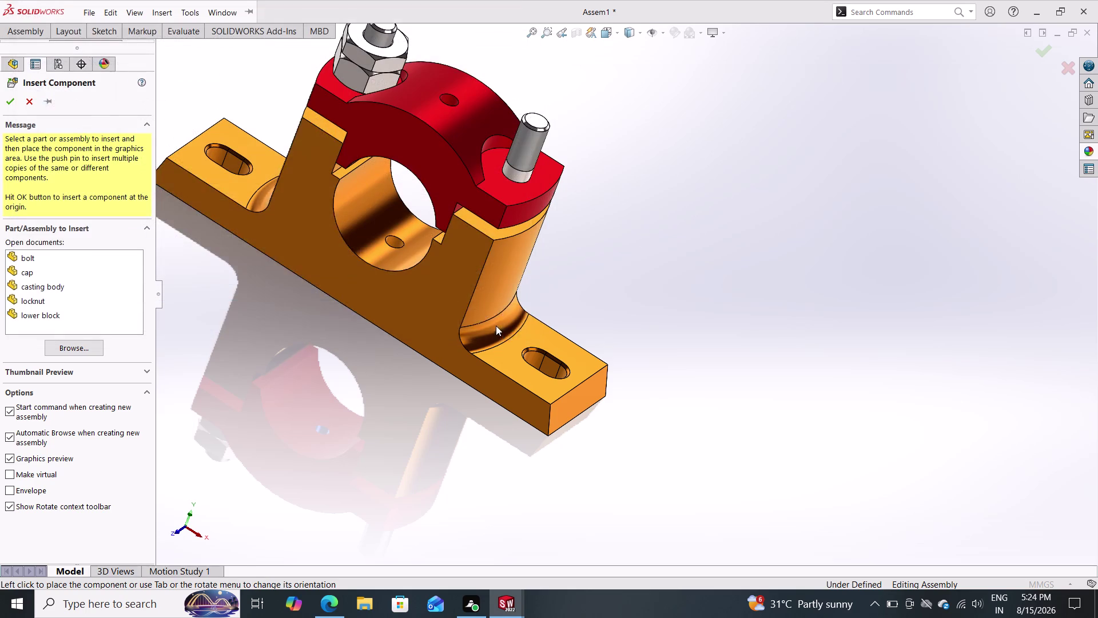
Reopen nut.SLDPRT and place the second nut to the right of the block.
scroll(down, 3)
scroll(up, 3)
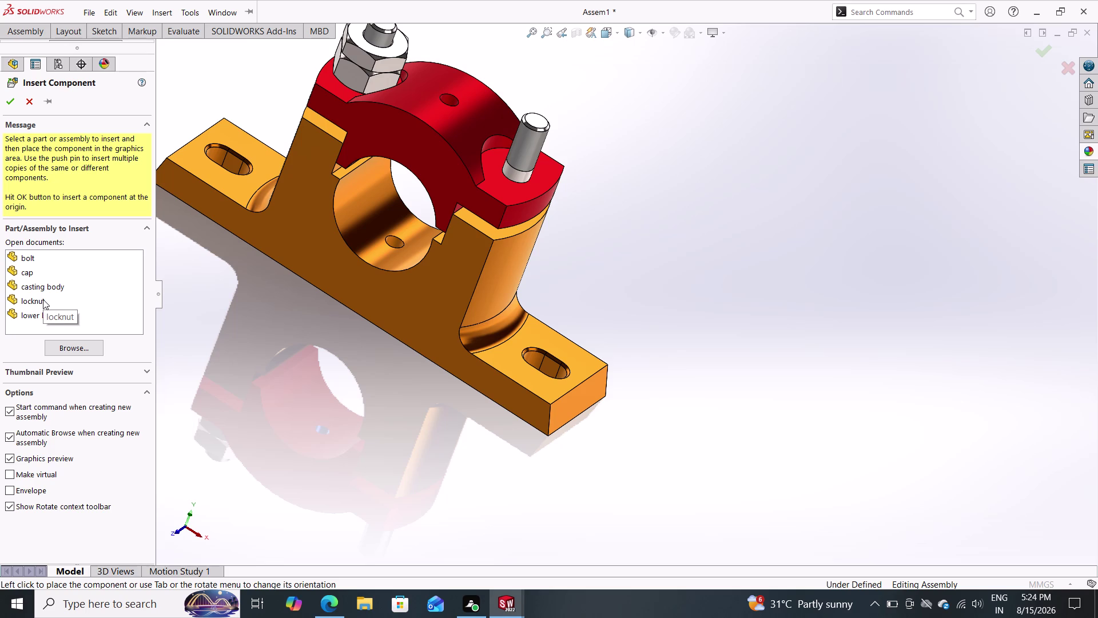
click(78, 349)
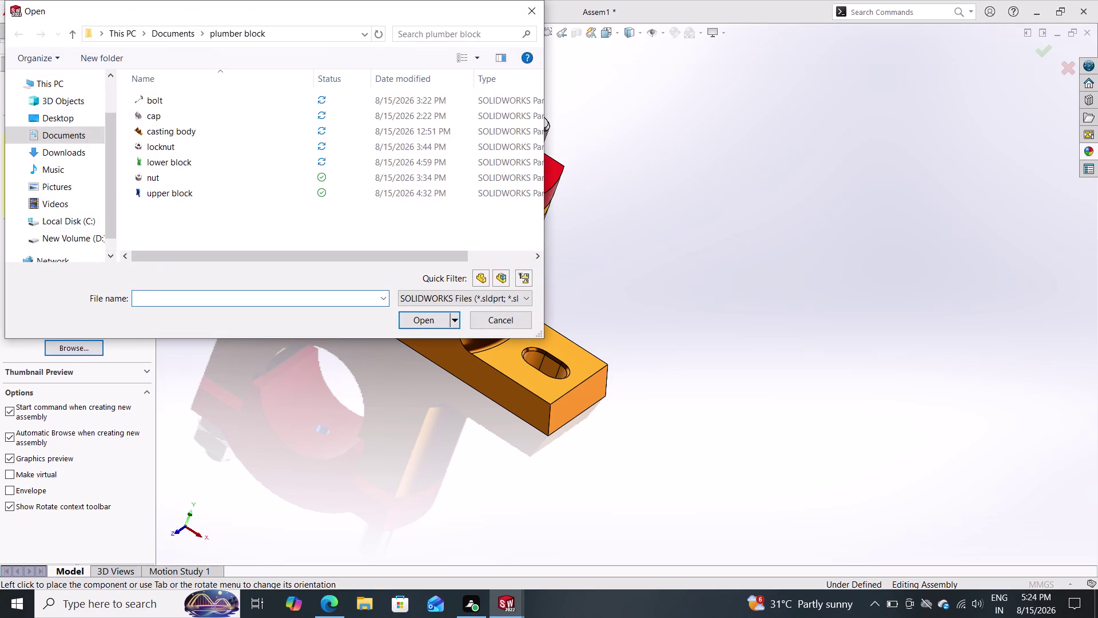
click(163, 178)
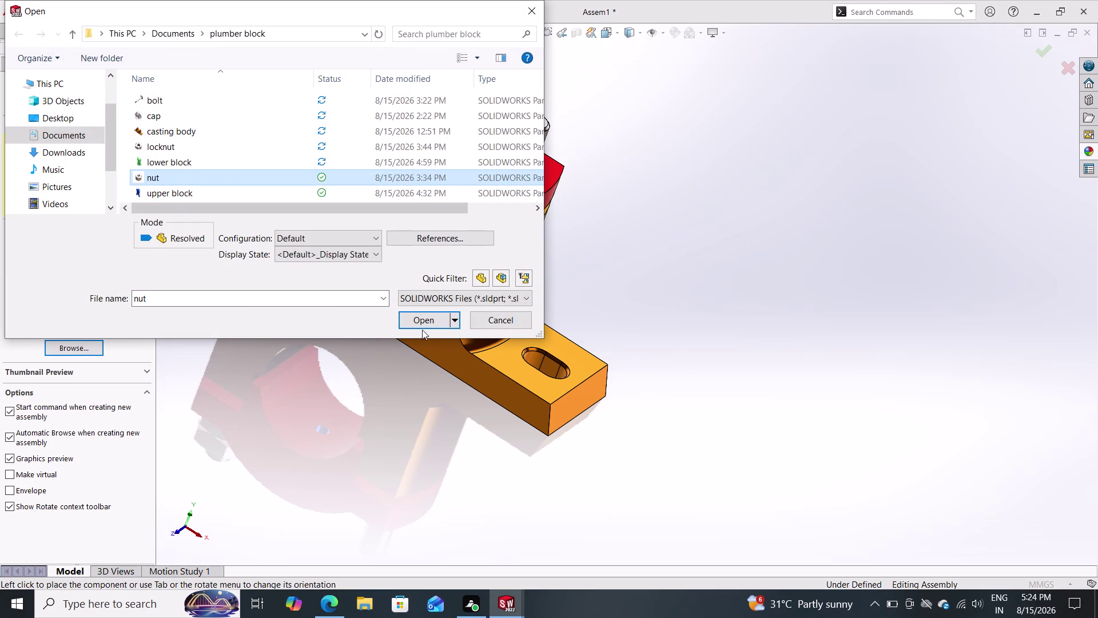
click(422, 322)
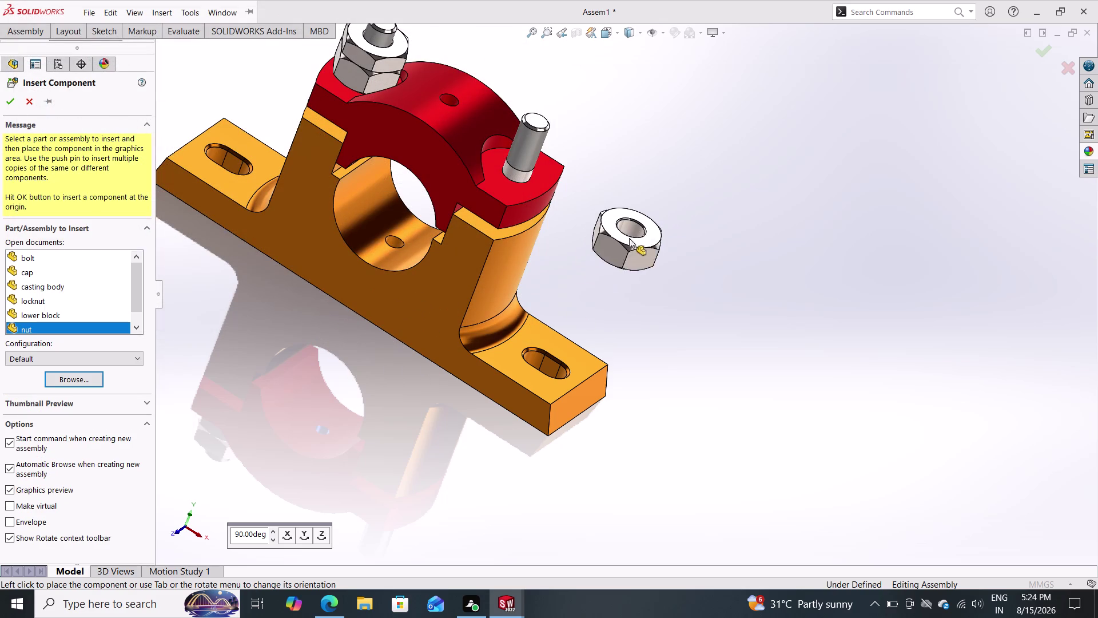
click(684, 222)
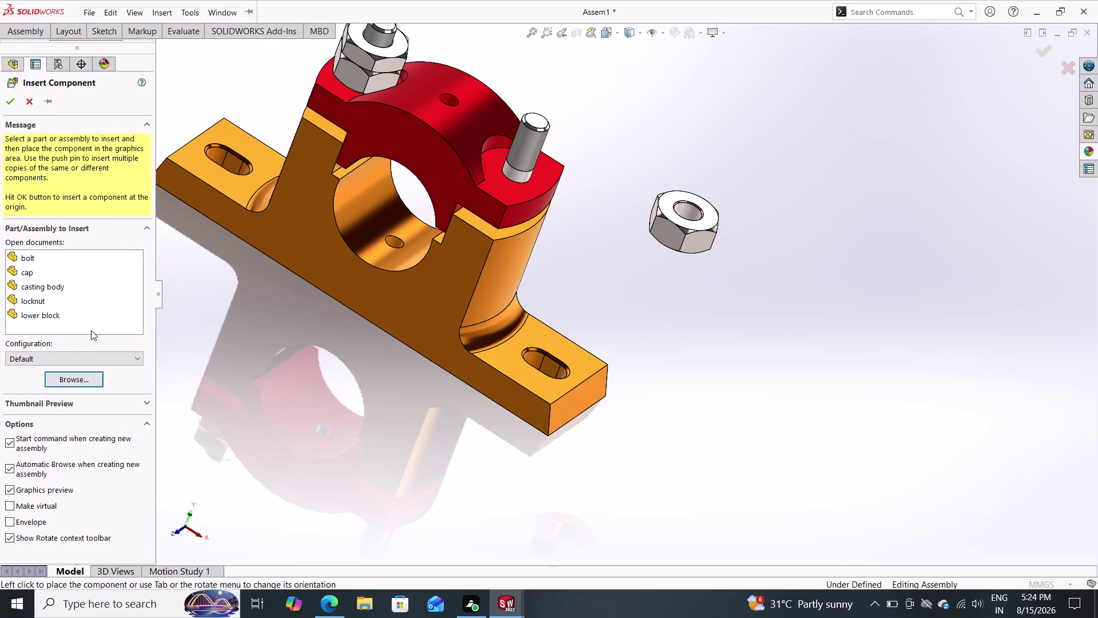
Insert the second locknut and place it below the second nut.
double_click(26, 32)
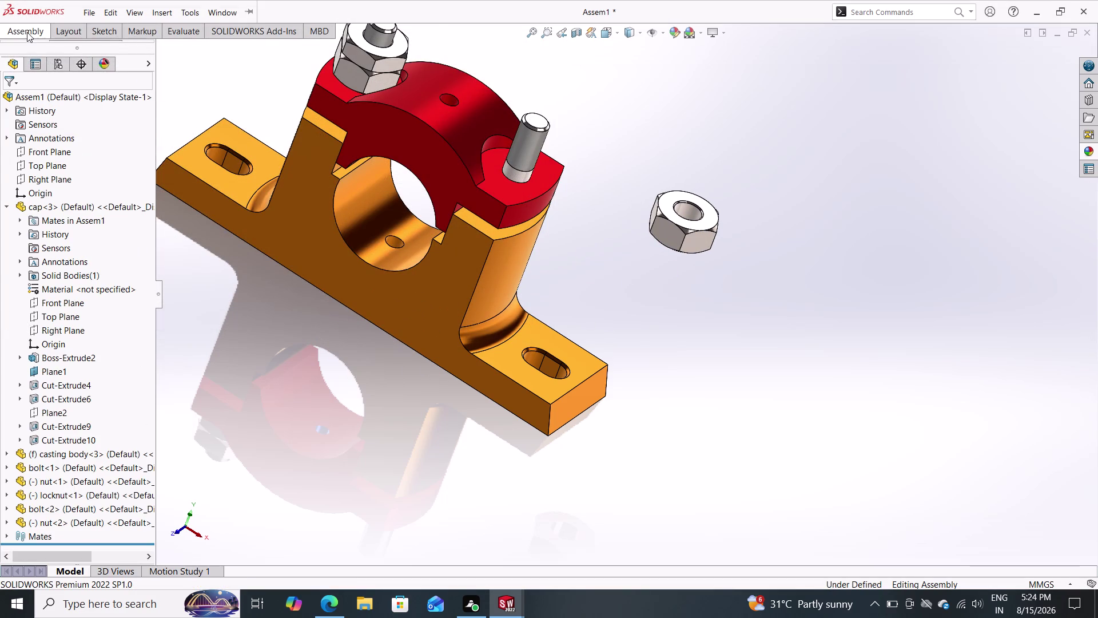
click(90, 56)
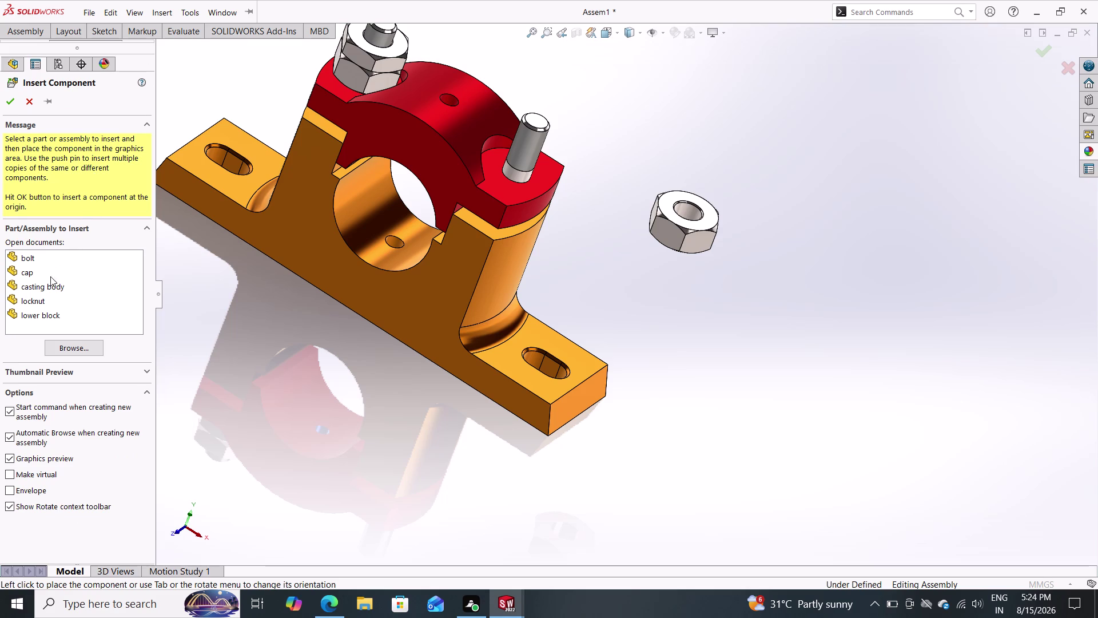
drag(39, 299, 662, 300)
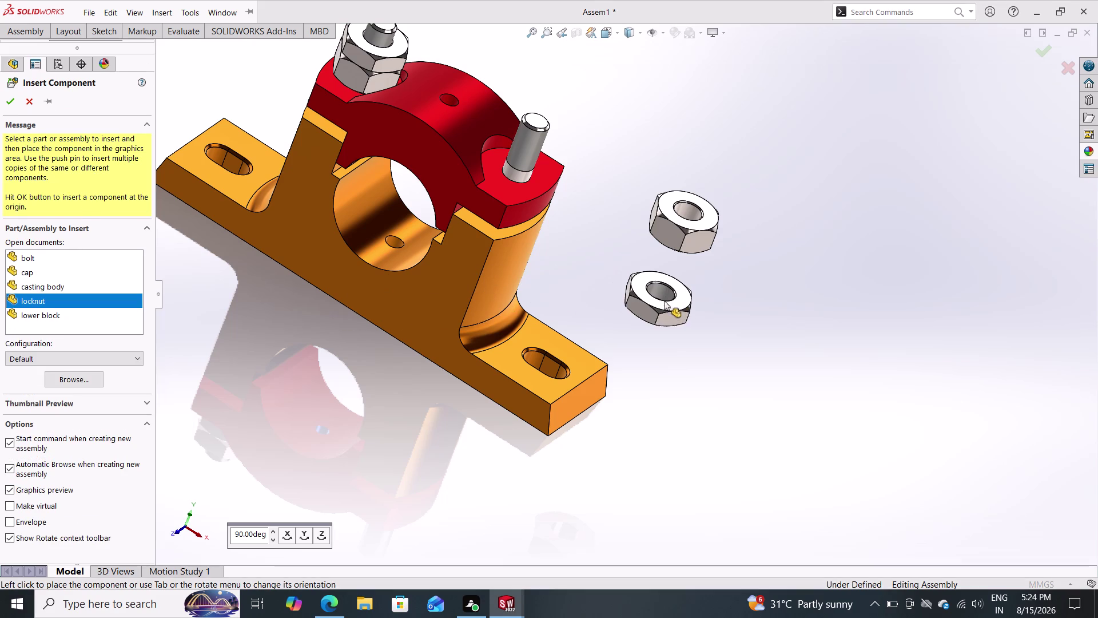
drag(662, 300, 685, 315)
click(685, 315)
drag(689, 321, 695, 326)
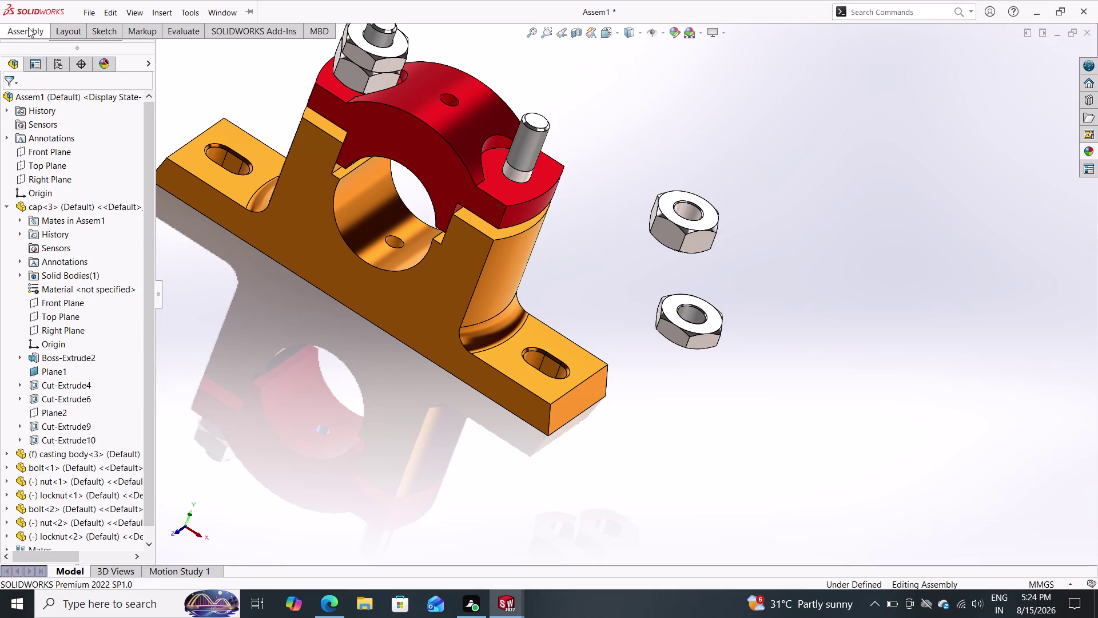
Start a new mate between nut<2> and bolt<2>.
click(29, 29)
double_click(134, 53)
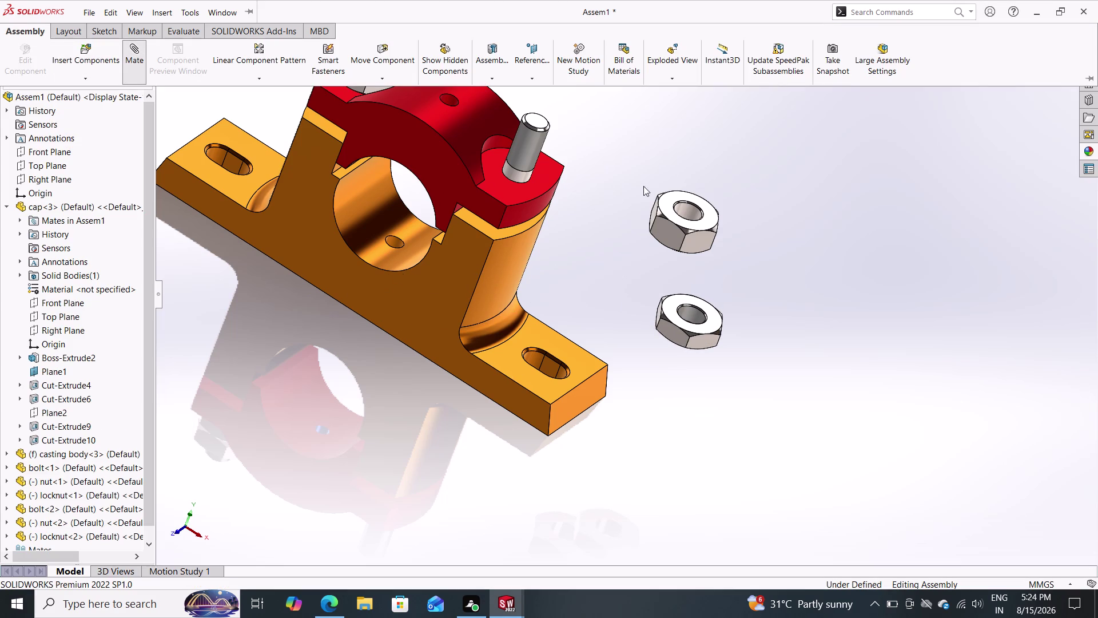
click(679, 210)
Accept the concentric mate, then add a coincident mate between the second nut and bolt.
click(519, 150)
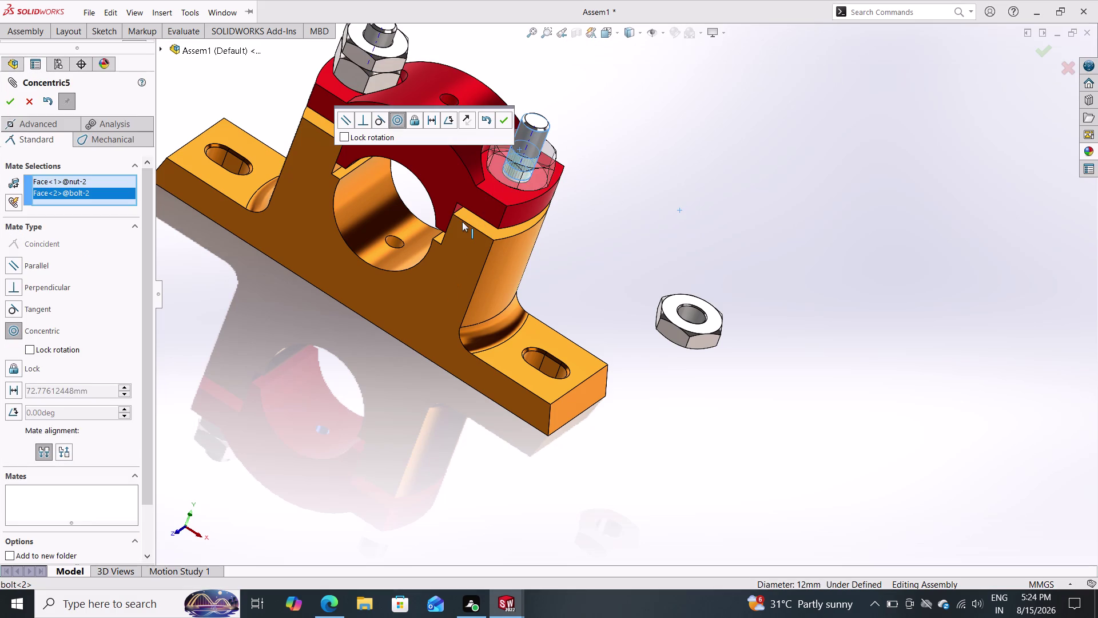
click(498, 120)
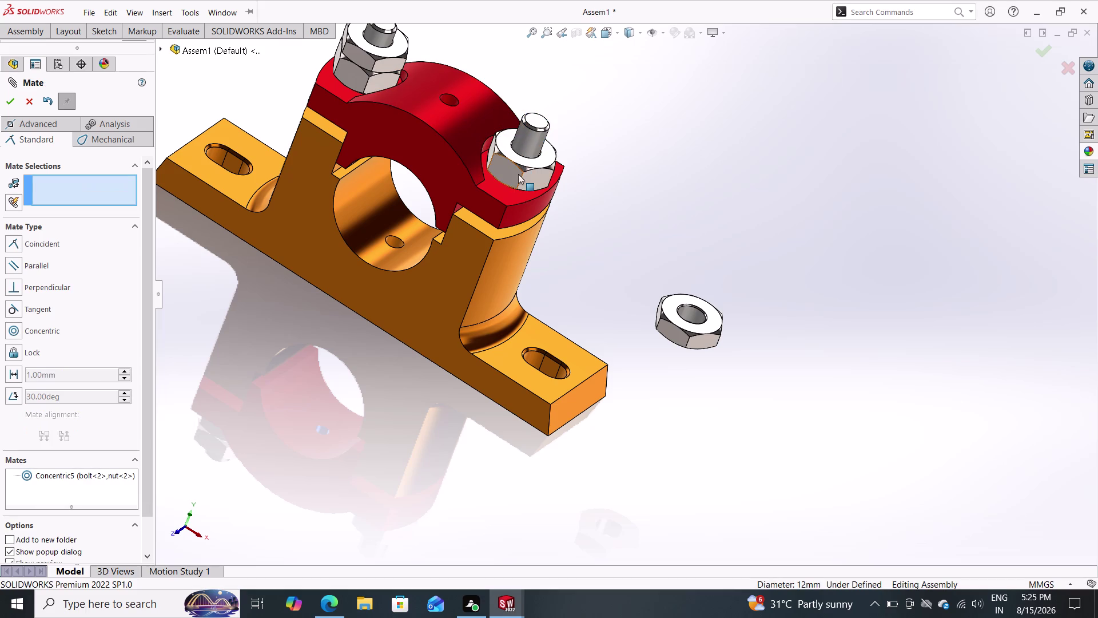
click(518, 174)
drag(519, 174, 540, 118)
click(540, 118)
click(502, 171)
drag(502, 170, 514, 125)
drag(514, 120, 516, 112)
click(516, 112)
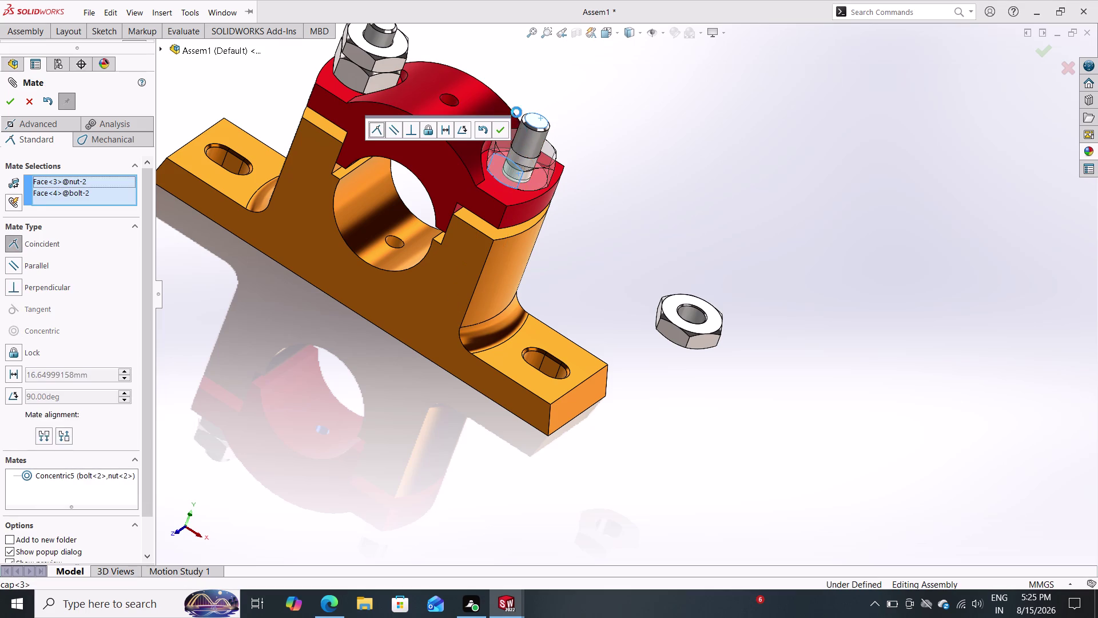
Slide the second nut up along bolt<2> to sit above the cap.
key(Escape)
key(Escape)
key(Escape)
key(Escape)
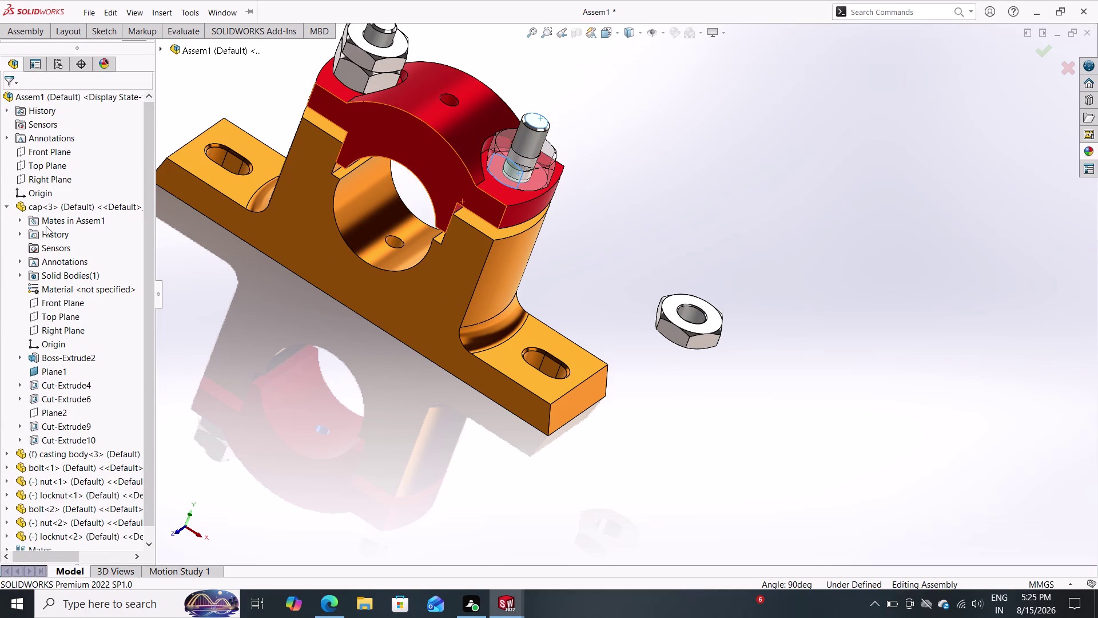
click(501, 167)
drag(501, 167, 522, 135)
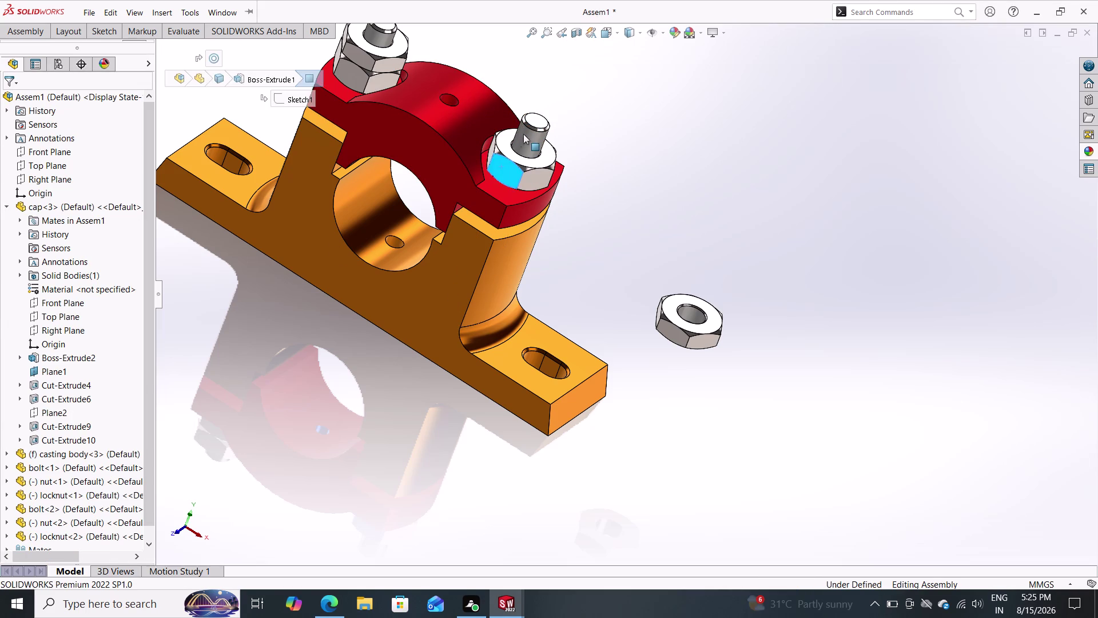
drag(522, 135, 528, 124)
click(510, 177)
drag(510, 178, 511, 173)
drag(513, 169, 554, 68)
triple_click(555, 68)
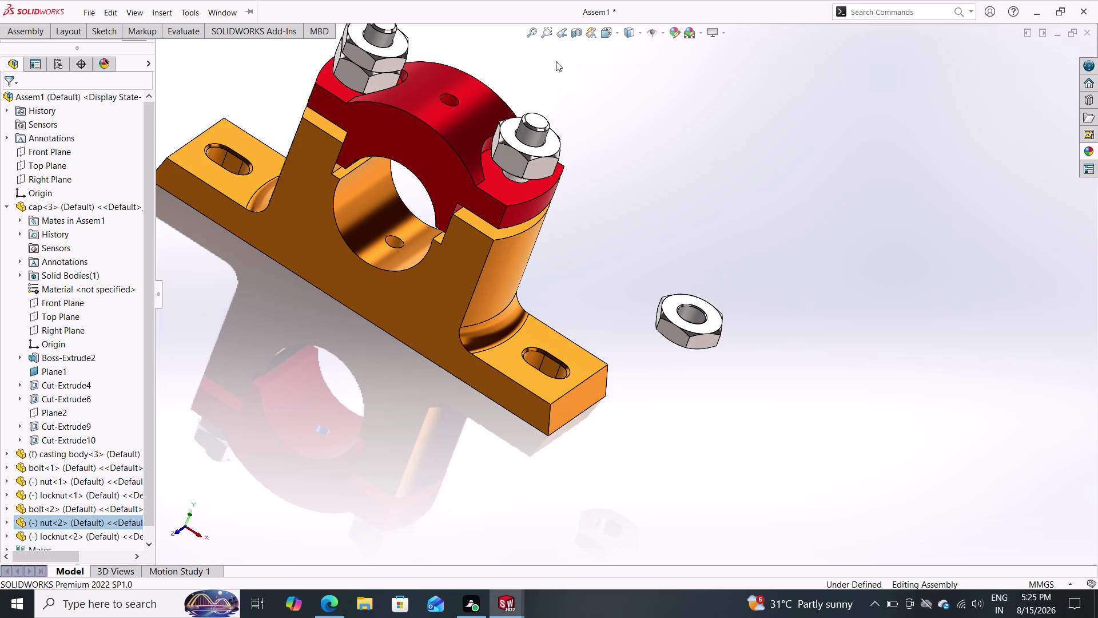
click(515, 155)
drag(515, 155, 555, 48)
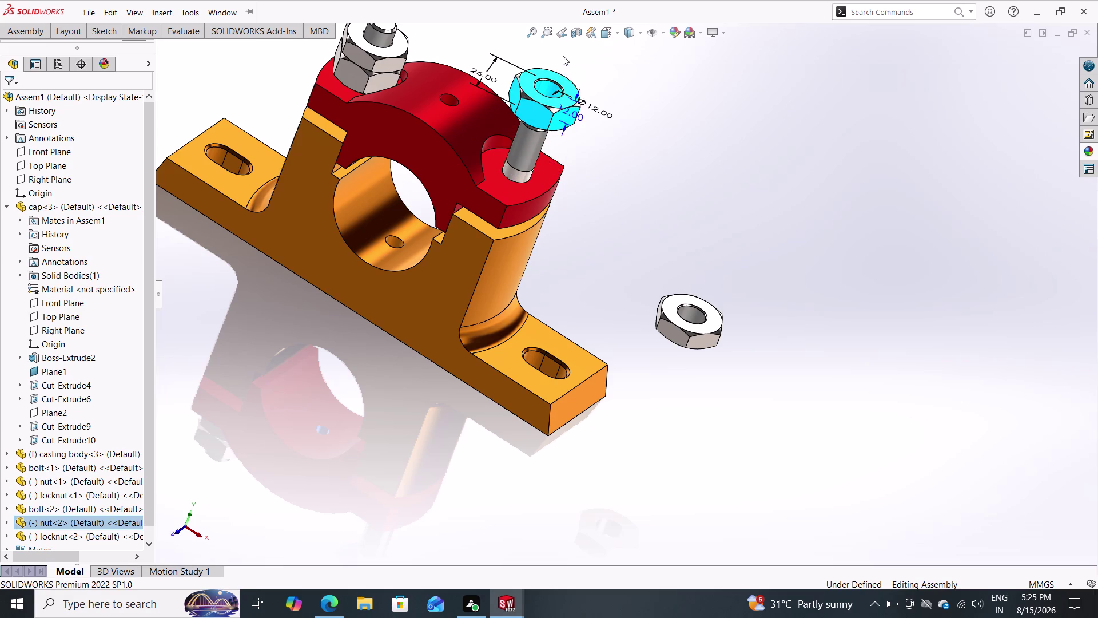
Clear the selection and start a new mate from the Assembly tab.
key(Escape)
key(Escape)
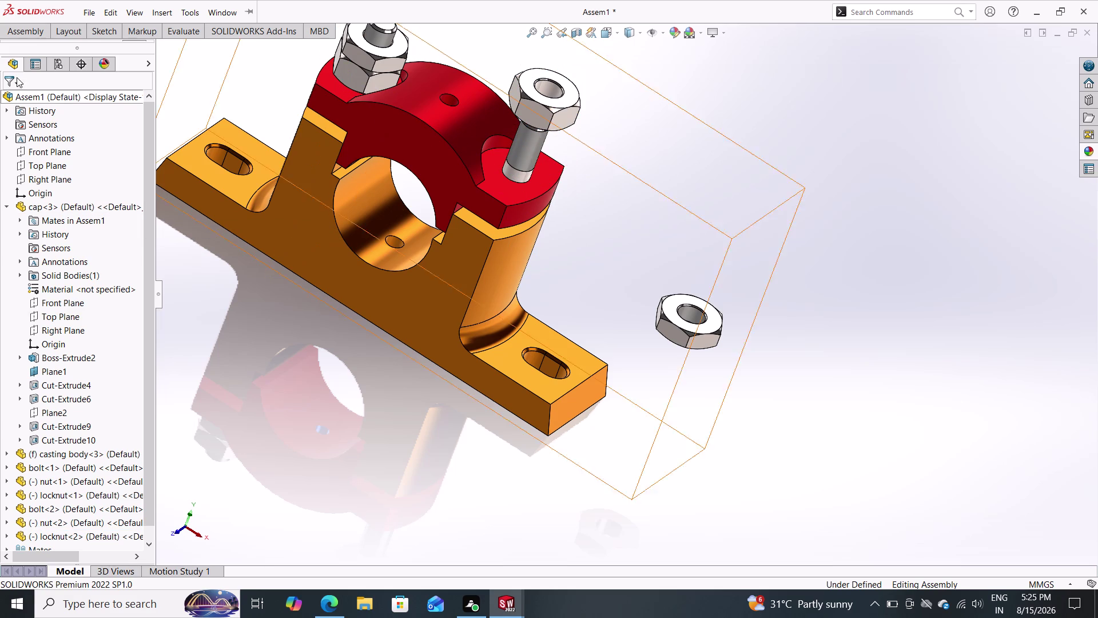
click(35, 35)
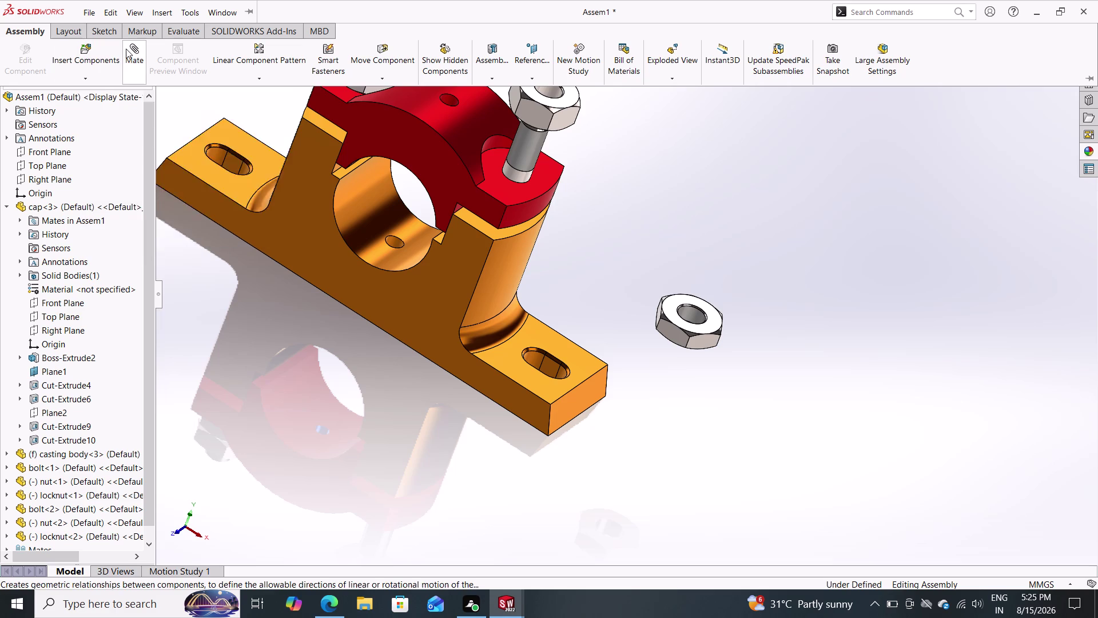
click(128, 50)
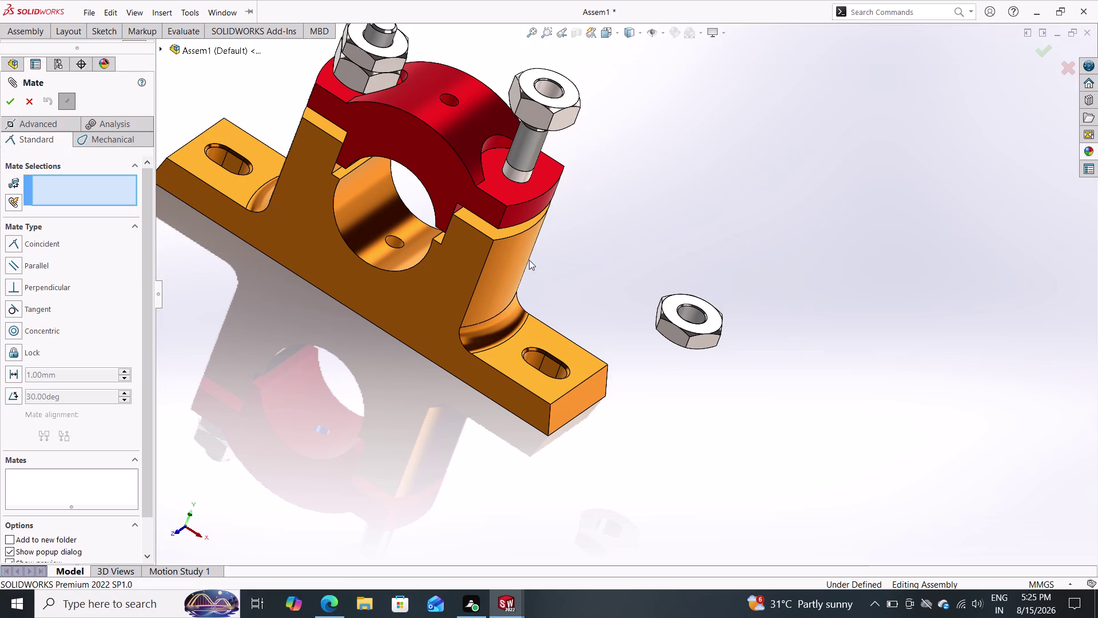
Seat the second nut on the cap's top face with a Coincident mate.
click(502, 183)
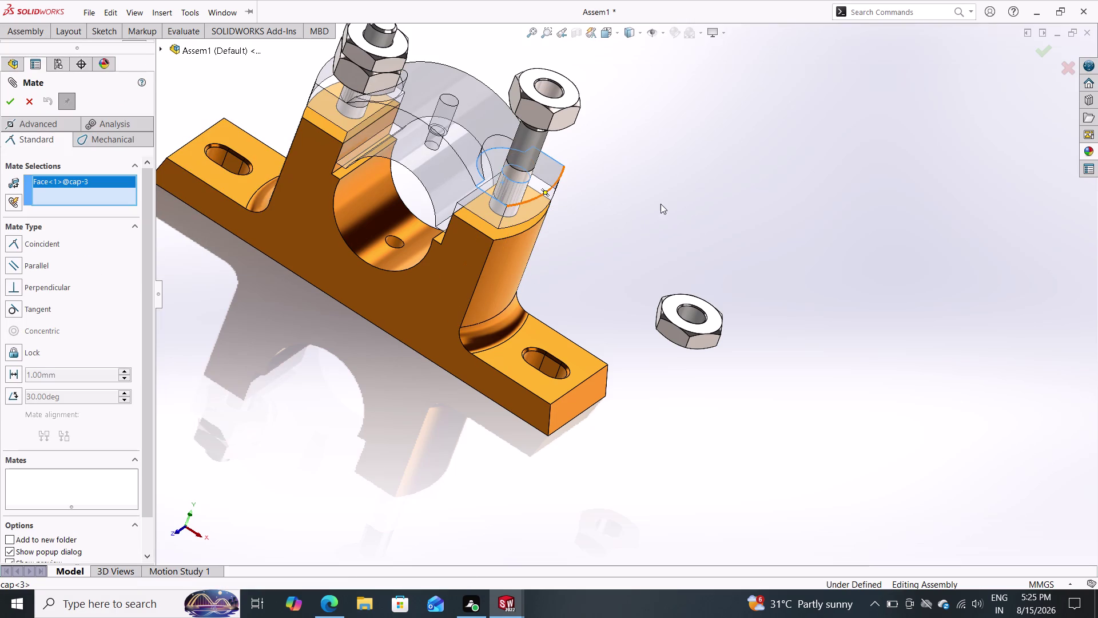
middle_drag(660, 202, 493, 62)
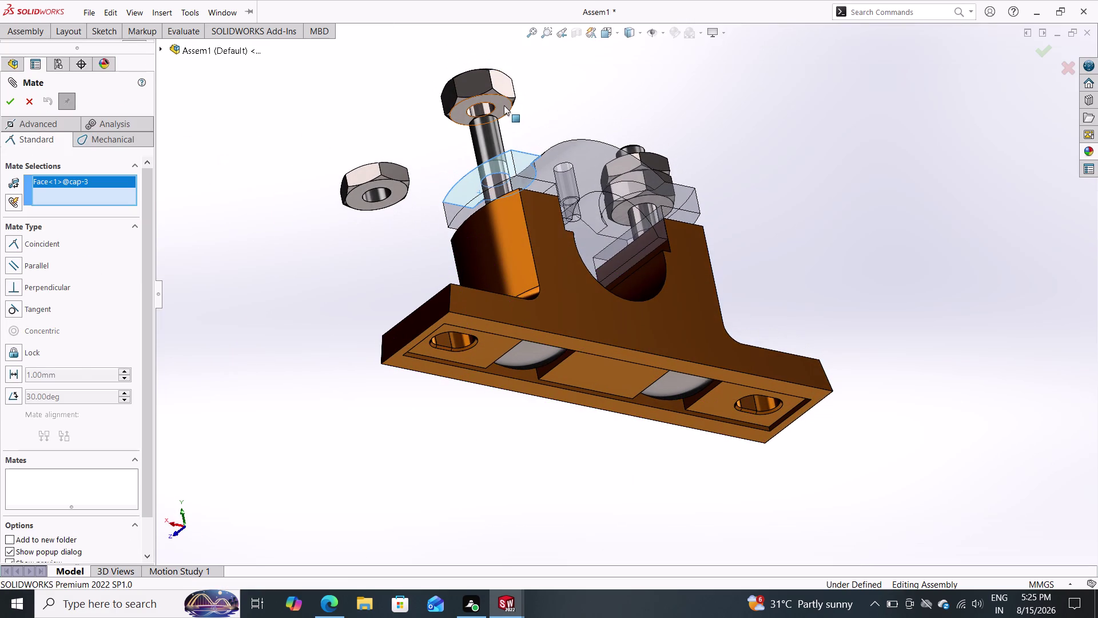
click(503, 105)
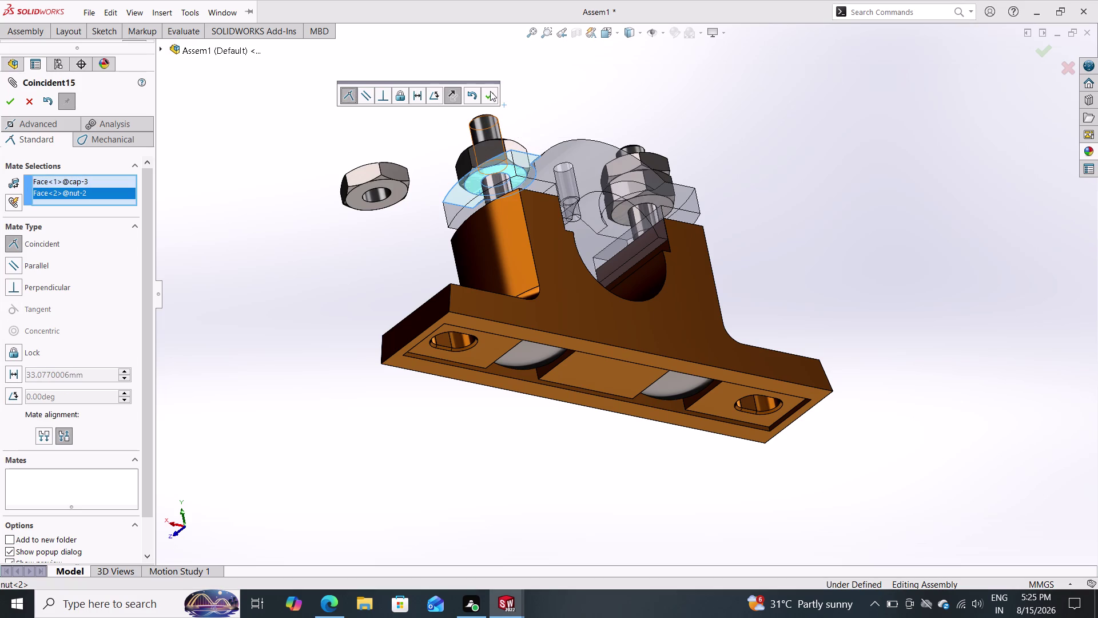
click(490, 94)
Make locknut<2> concentric with the second bolt and close the mate tool.
middle_drag(519, 107, 601, 224)
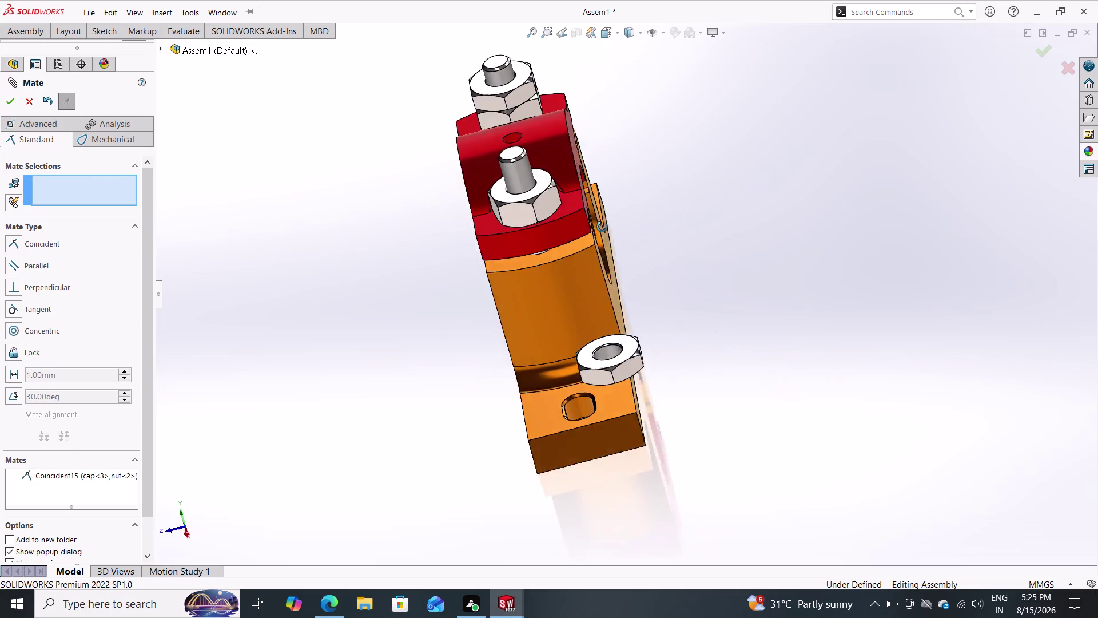
middle_drag(601, 224, 613, 242)
click(651, 370)
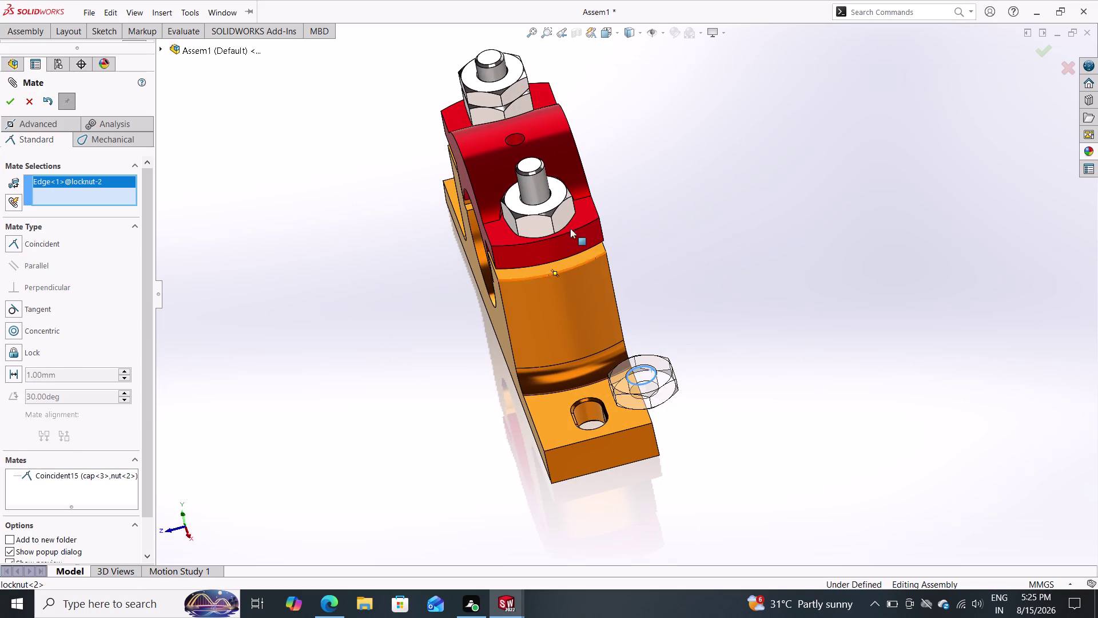
click(541, 183)
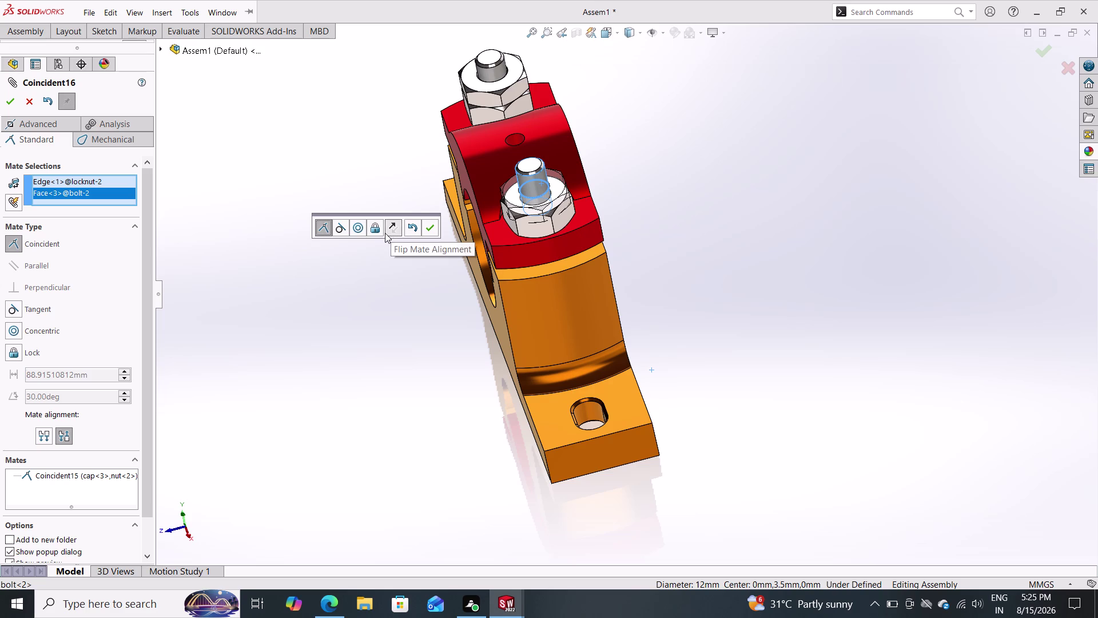
double_click(18, 331)
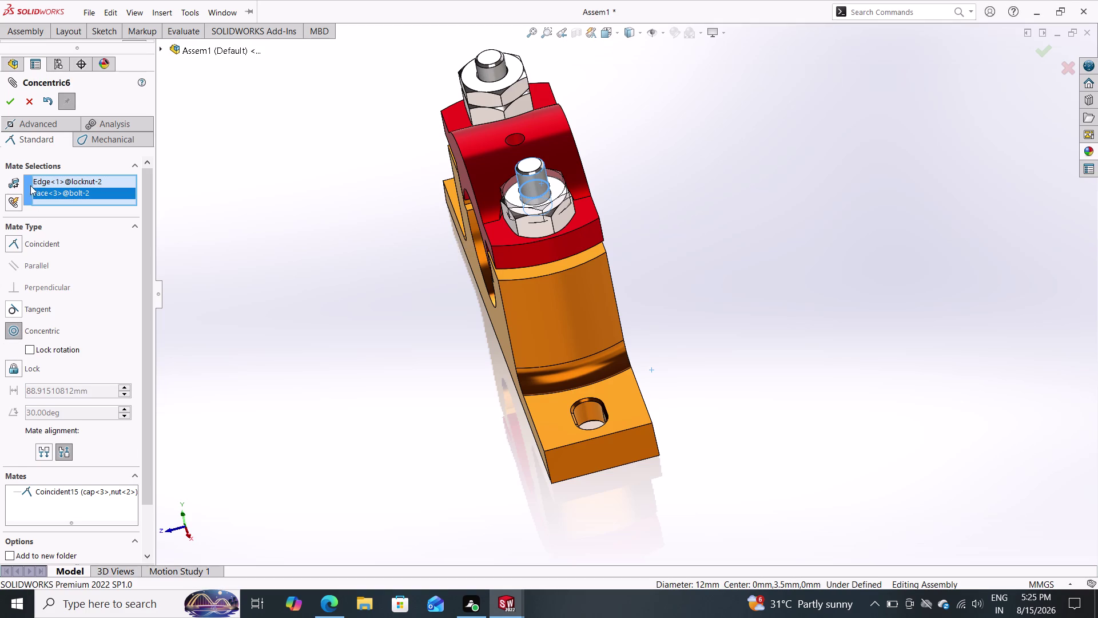
click(6, 100)
scroll(down, 3)
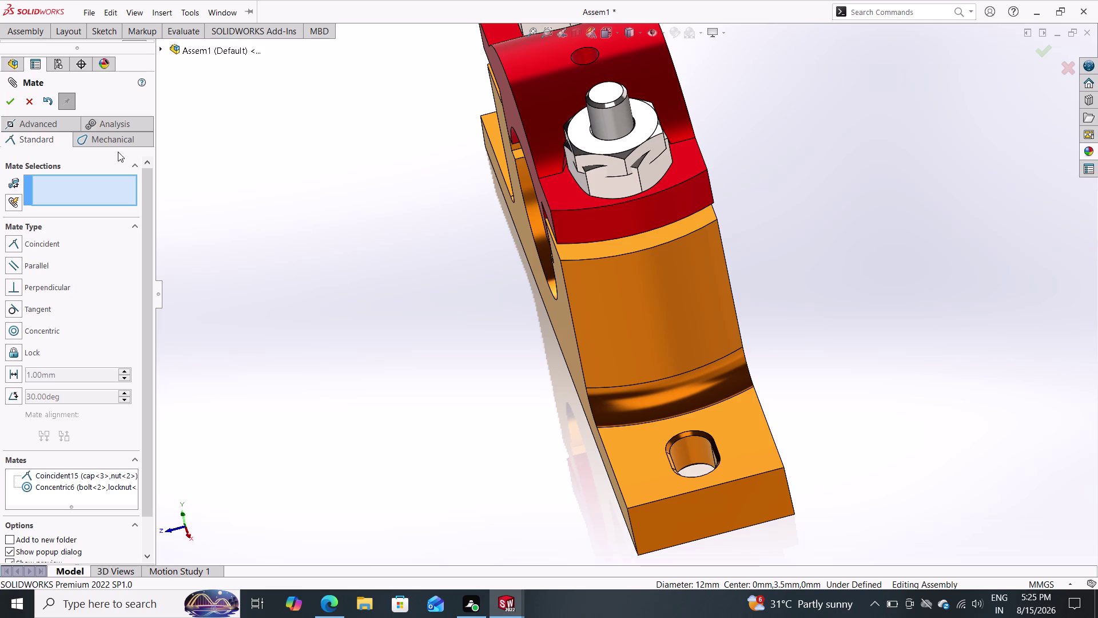
click(28, 100)
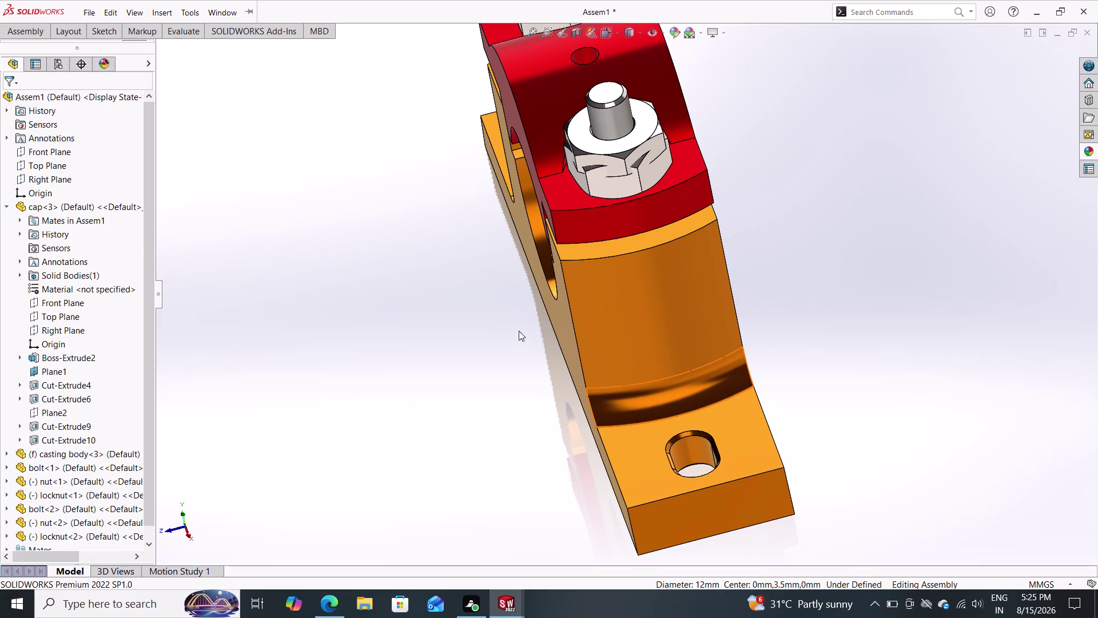
Drag locknut<2> up along the second bolt.
click(602, 145)
drag(602, 143, 602, 130)
drag(602, 125, 601, 118)
drag(598, 108, 593, 92)
drag(593, 89, 589, 74)
click(589, 74)
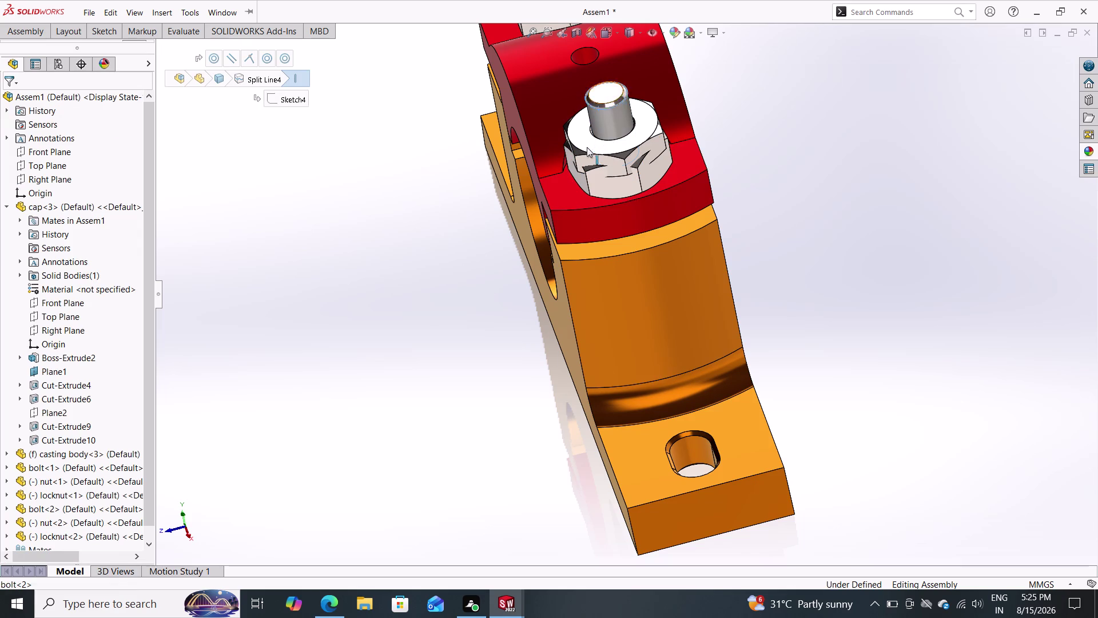
drag(579, 159, 581, 128)
drag(581, 120, 581, 110)
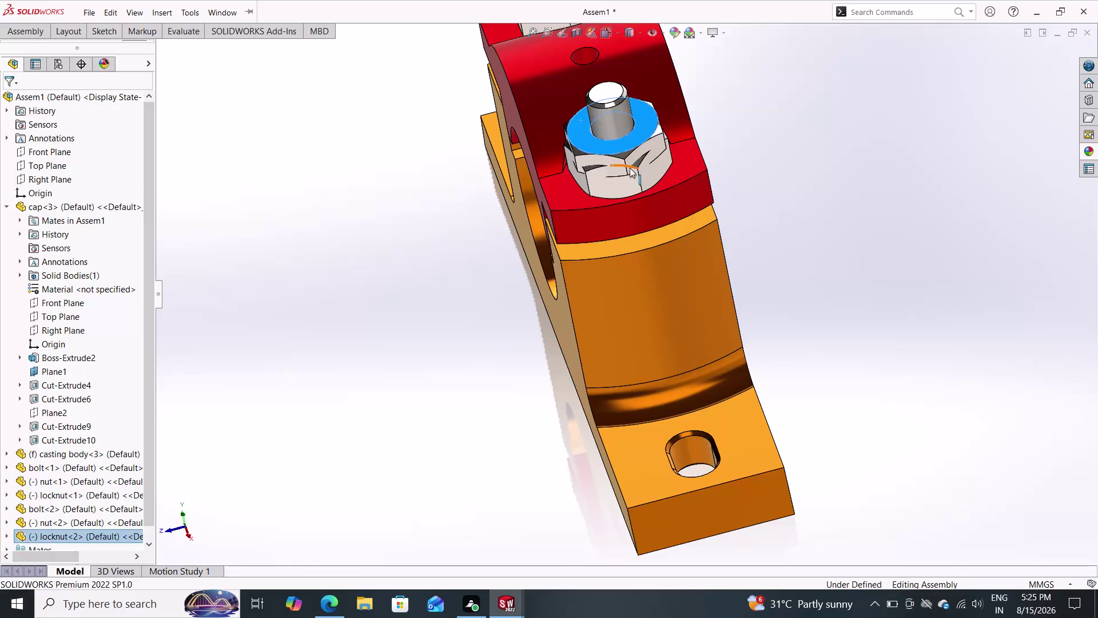
key(Escape)
key(Escape)
scroll(down, 3)
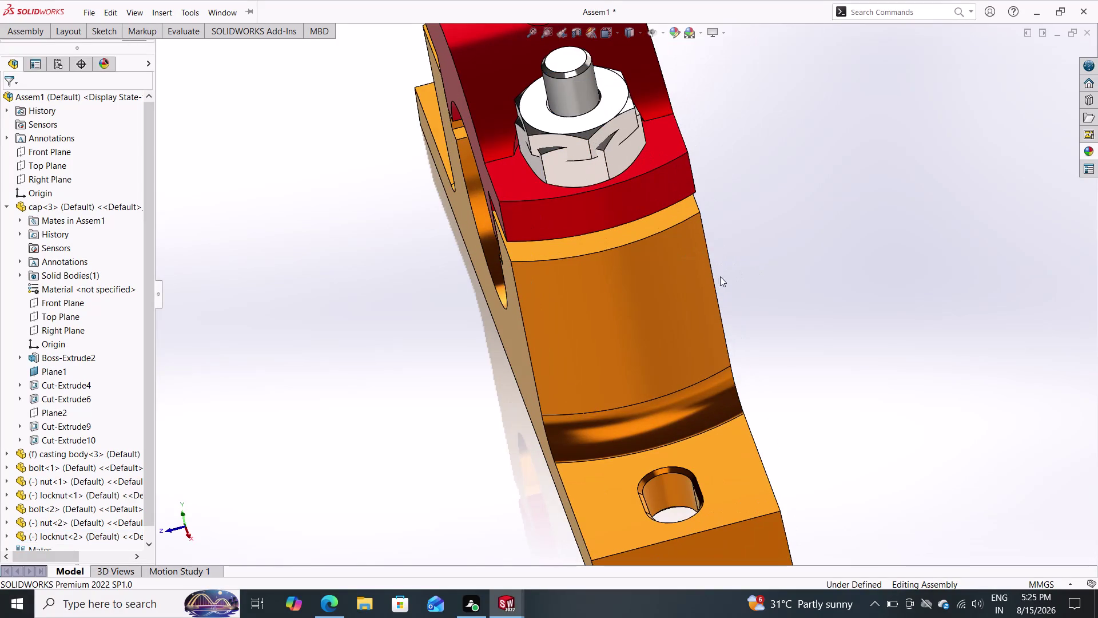
scroll(up, 3)
double_click(603, 204)
drag(604, 192, 598, 162)
double_click(598, 163)
drag(572, 200, 595, 99)
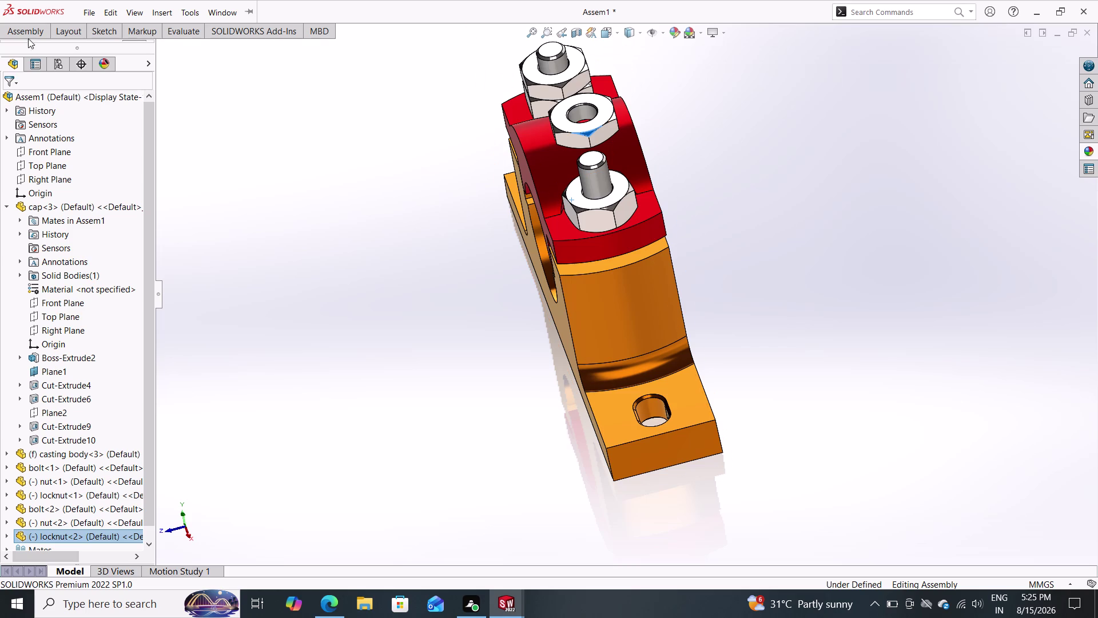
Start a new mate and orbit to view the locknut.
double_click(28, 35)
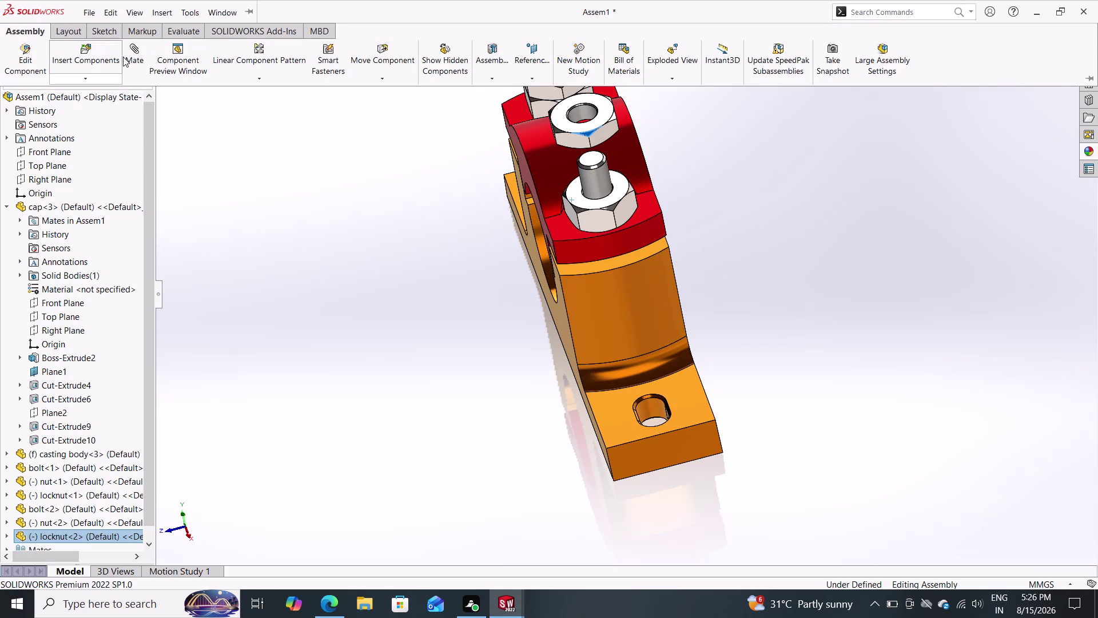
click(129, 53)
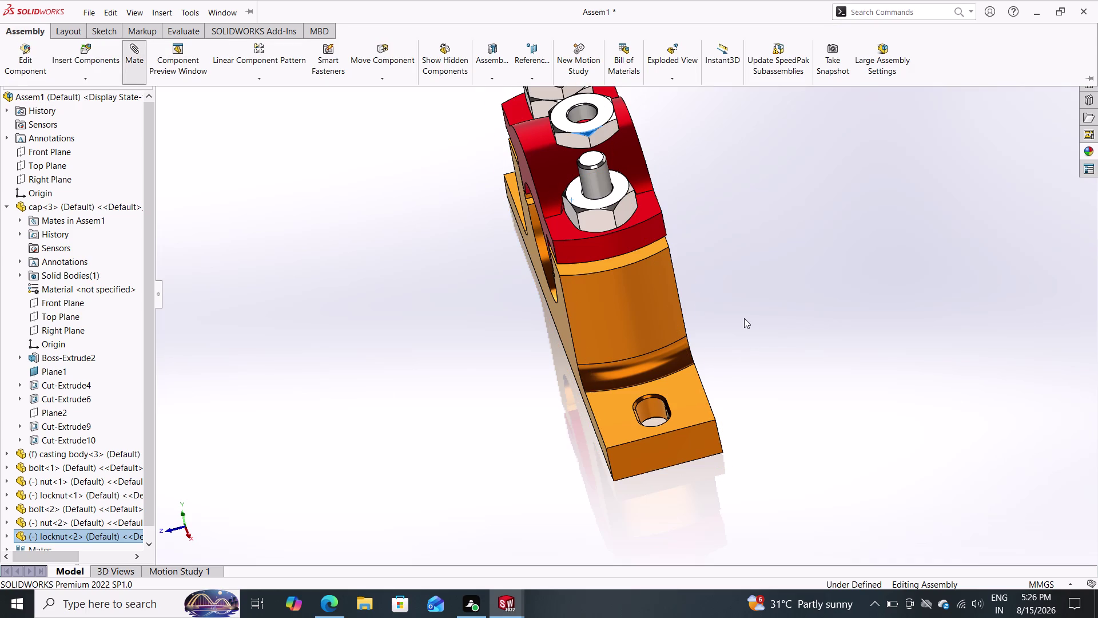
middle_drag(741, 297, 723, 285)
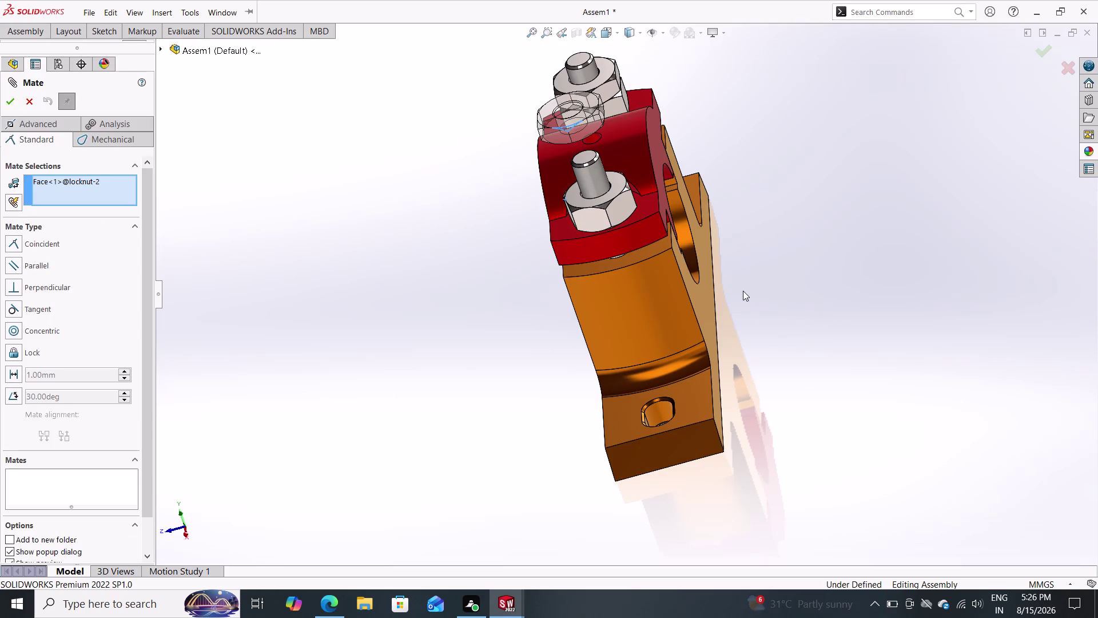
Restart the mate and make locknut<2> coincident with the second nut's top face.
key(Escape)
key(Escape)
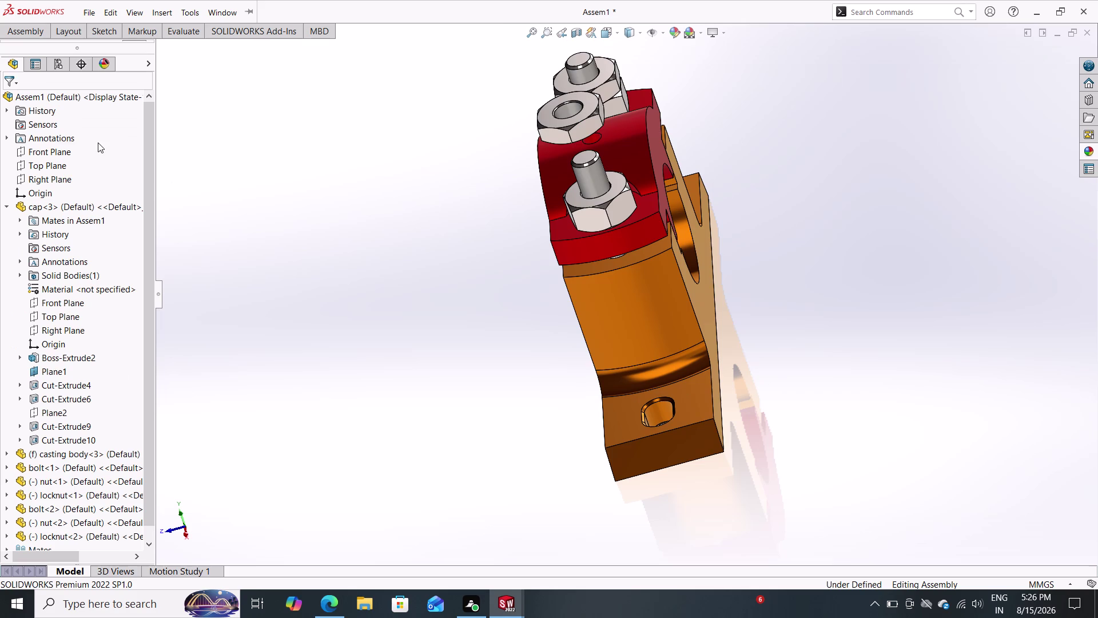
click(29, 29)
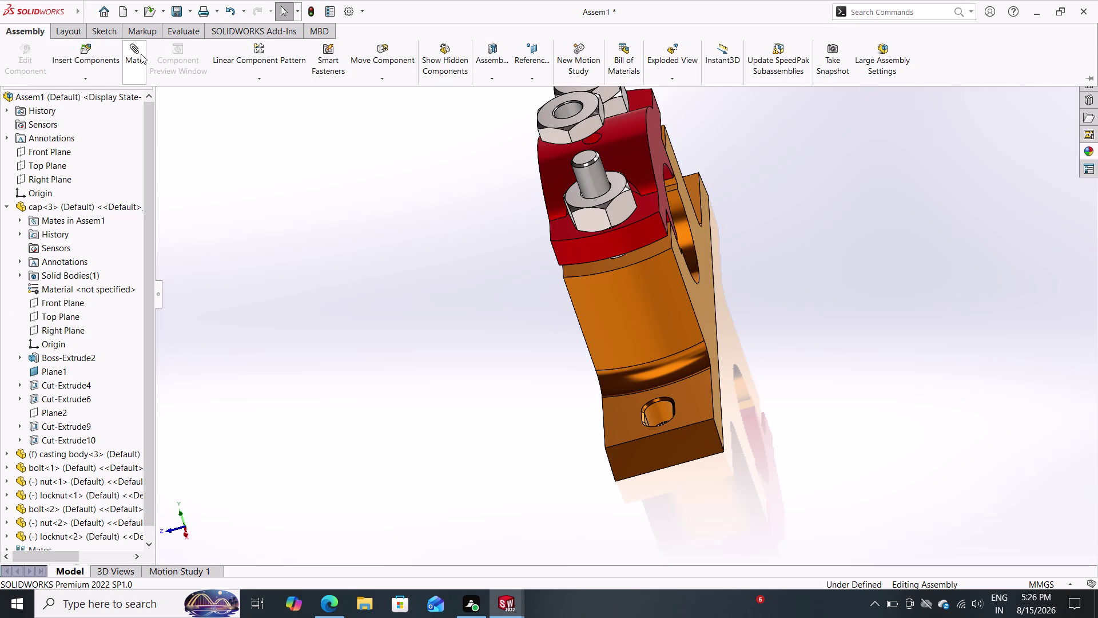
click(140, 54)
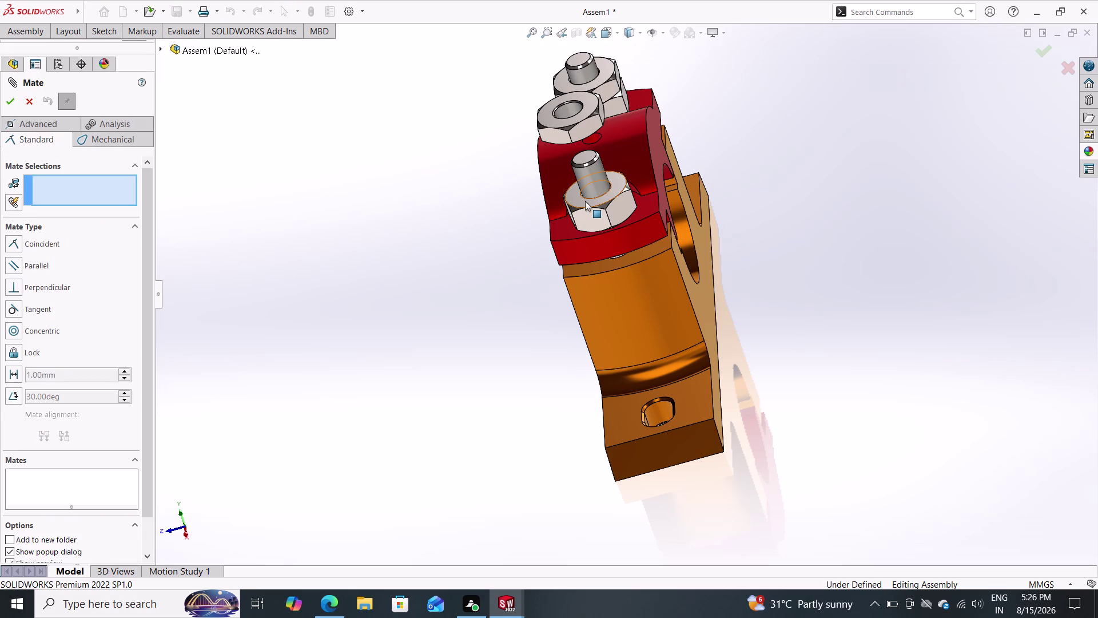
click(585, 200)
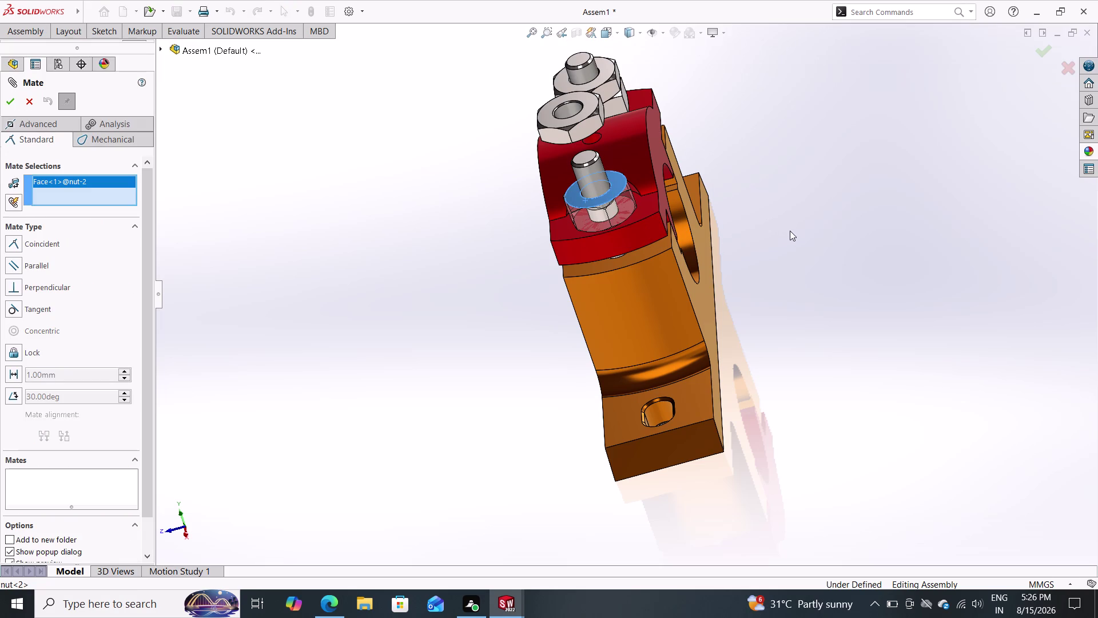
middle_drag(795, 235, 679, 173)
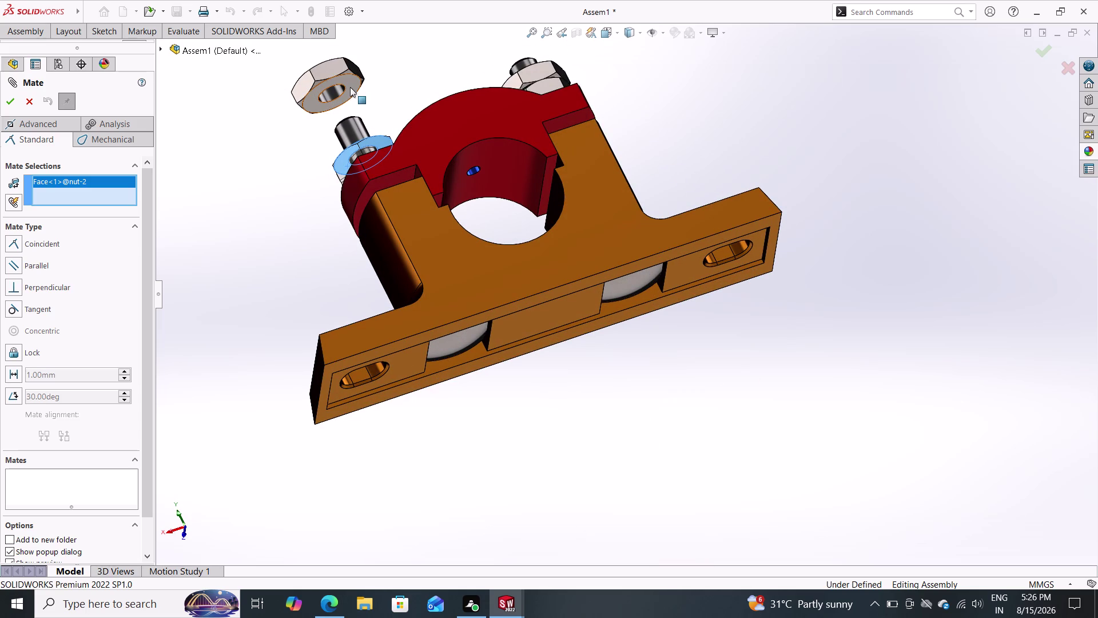
click(355, 78)
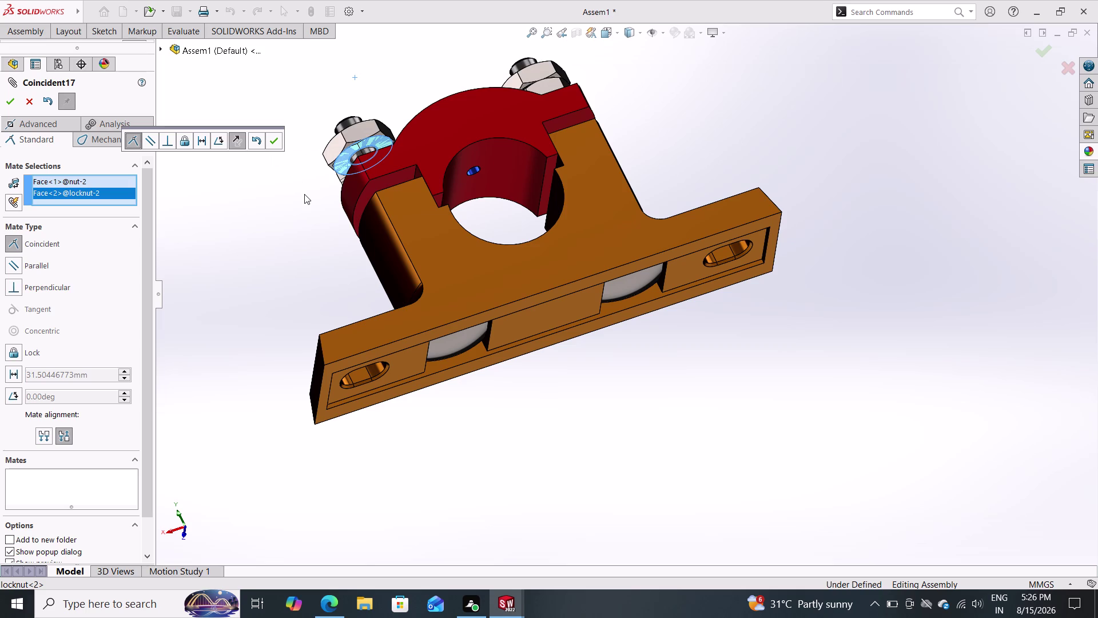
click(273, 138)
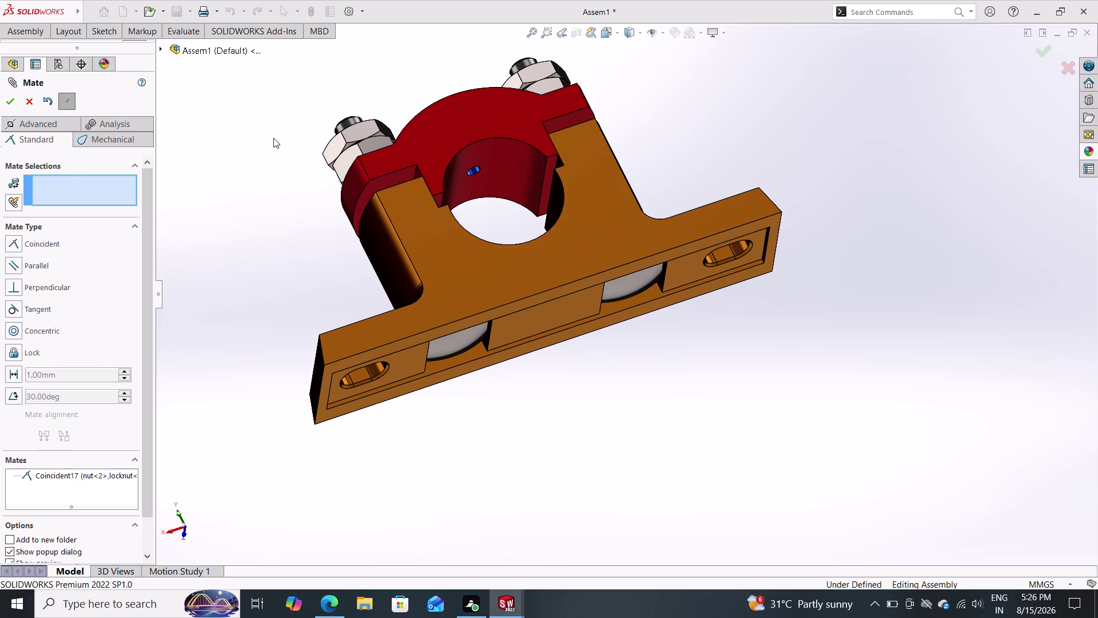
Make the flat sides of nut<2> and locknut<2> parallel.
middle_drag(276, 181, 472, 242)
click(563, 193)
click(570, 164)
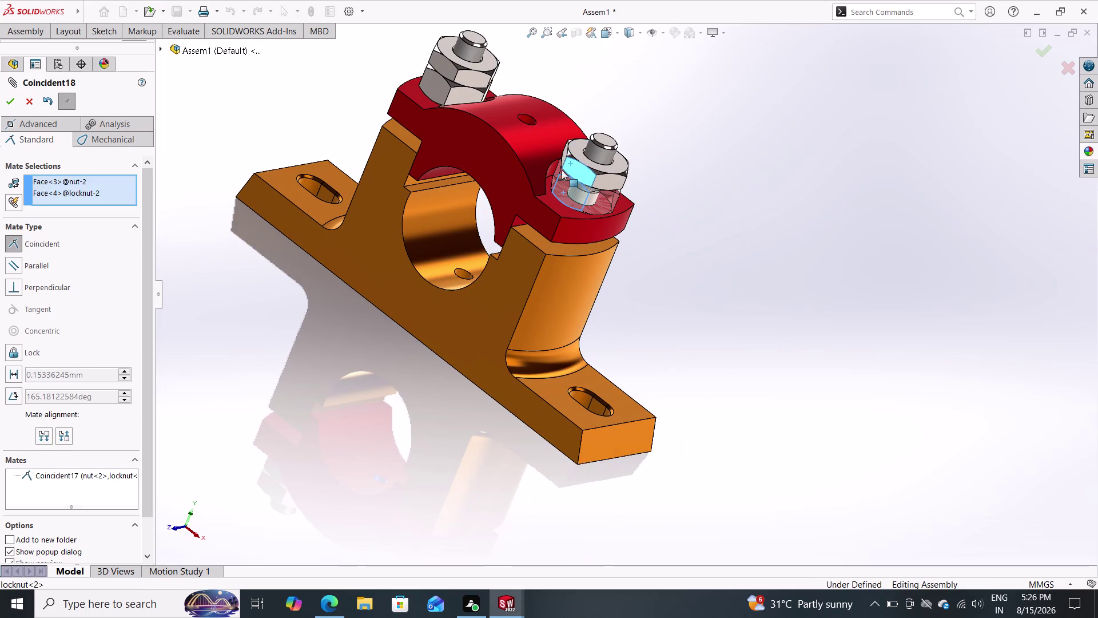
click(15, 259)
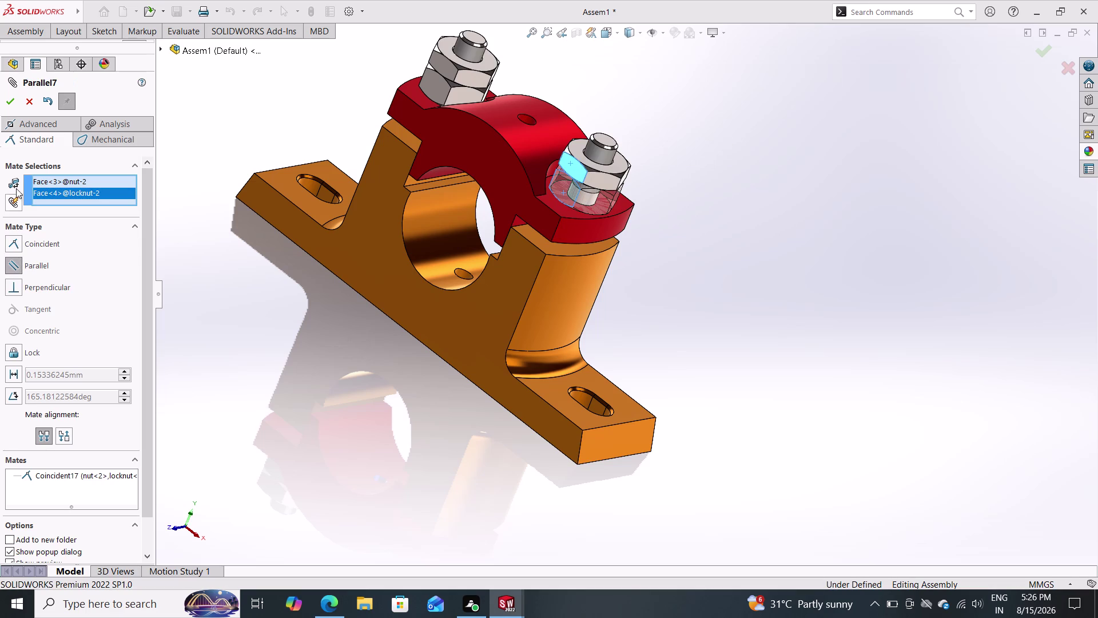
double_click(12, 98)
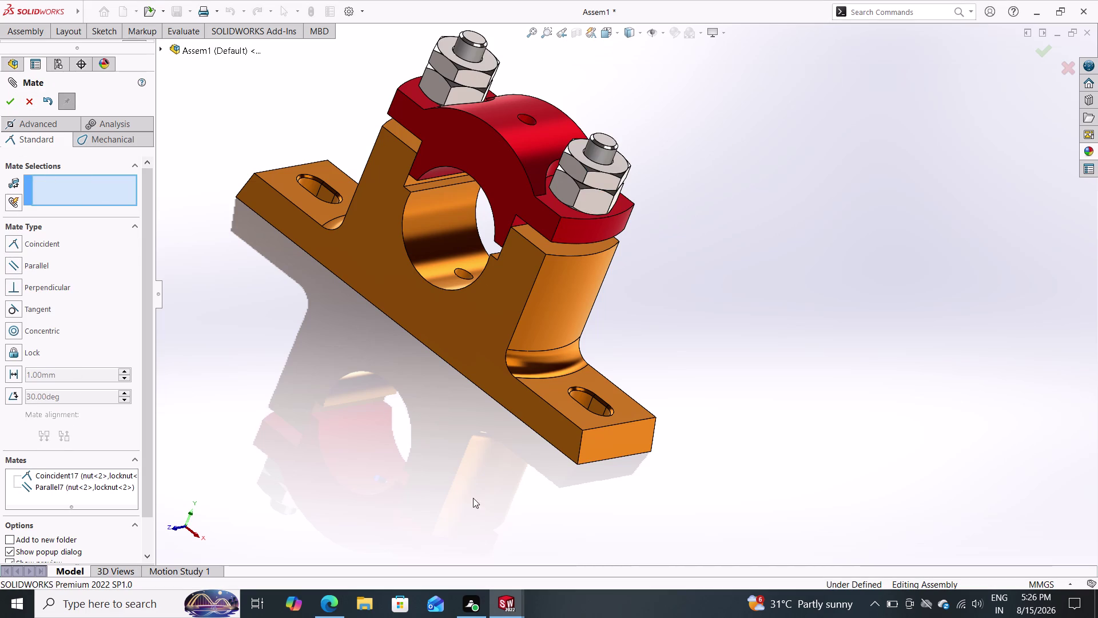
click(512, 469)
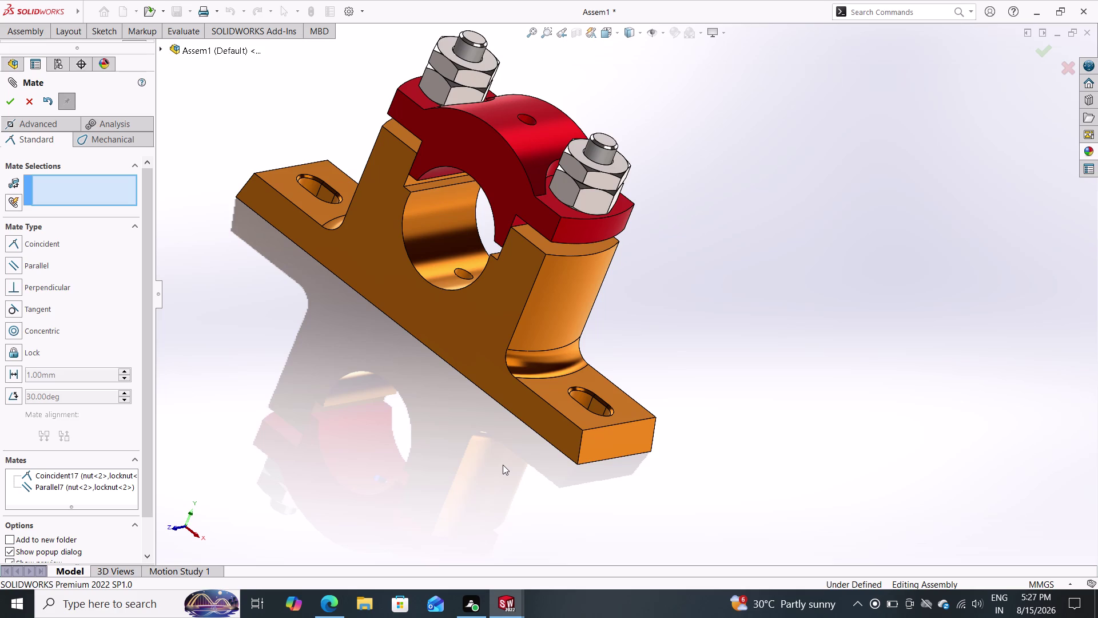
Close the Mate PropertyManager and return to Assem1's design tree.
click(16, 99)
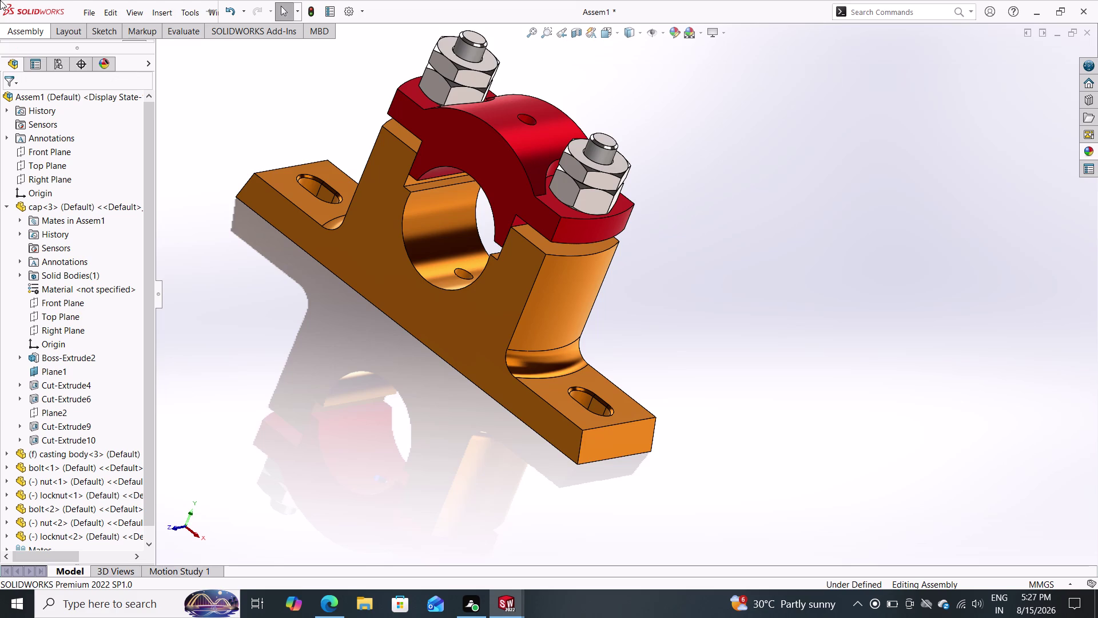
click(21, 32)
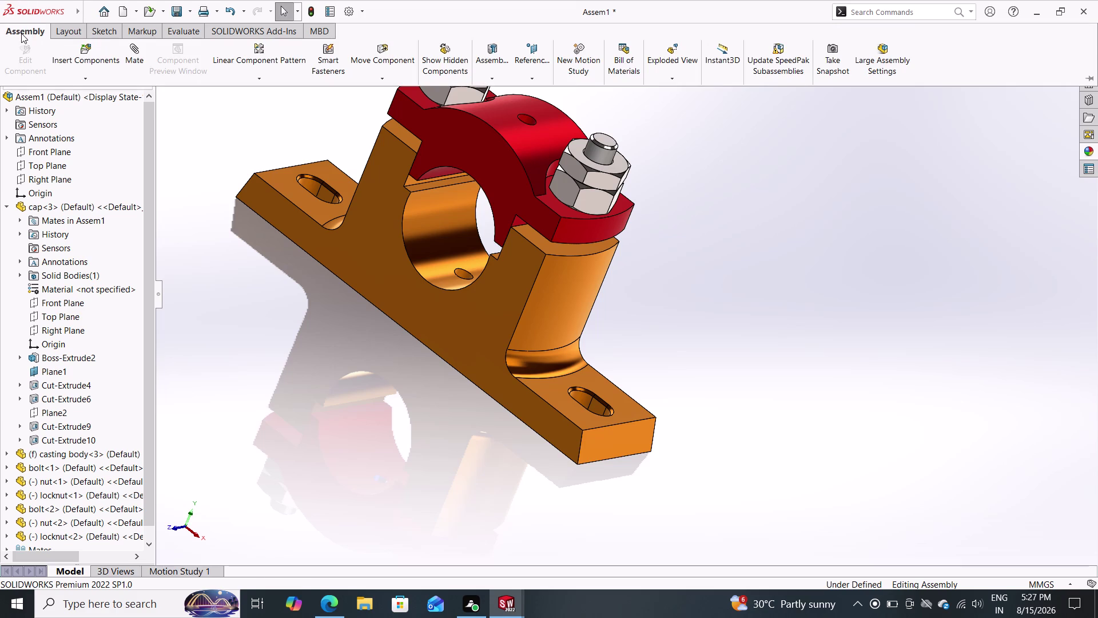
Attempt to insert the upper block component, then cancel the attempt.
double_click(91, 62)
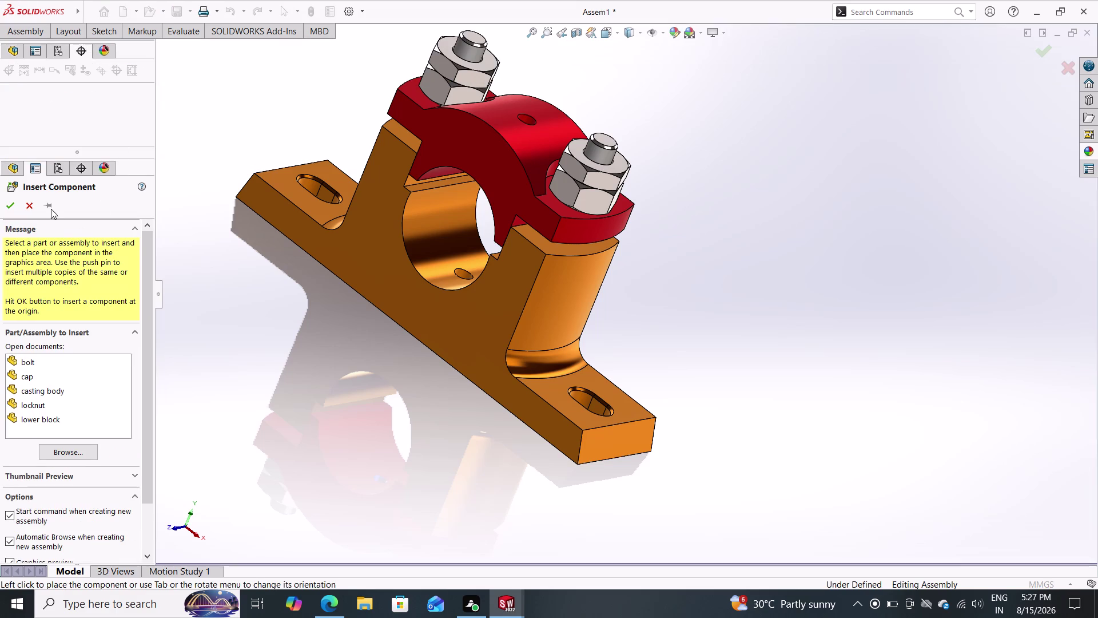
scroll(down, 3)
scroll(up, 3)
scroll(up, 3)
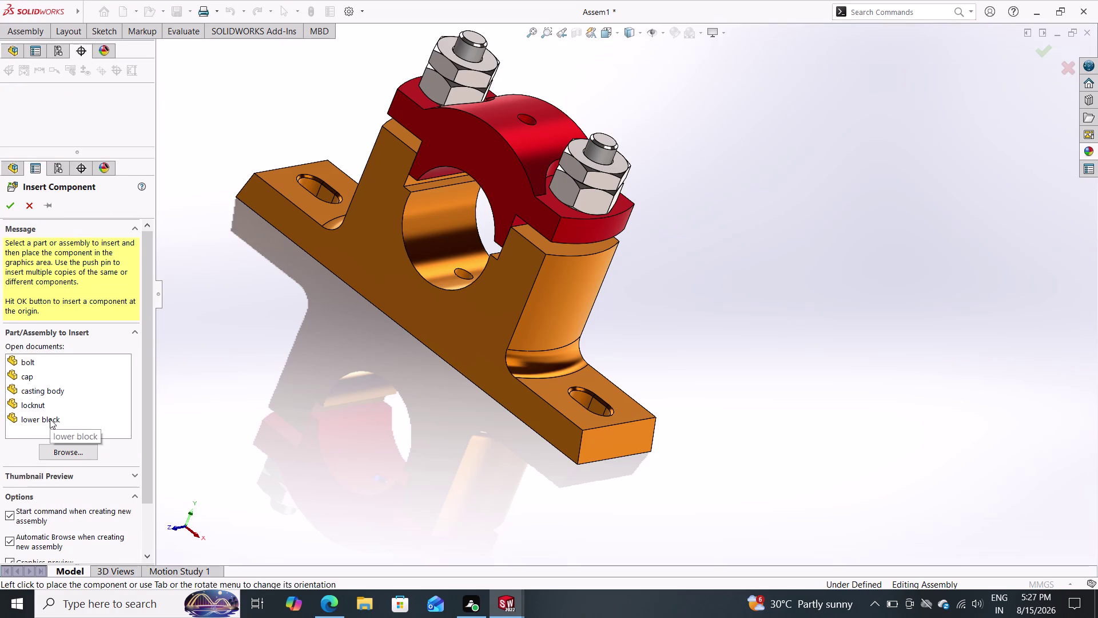
scroll(down, 3)
scroll(up, 3)
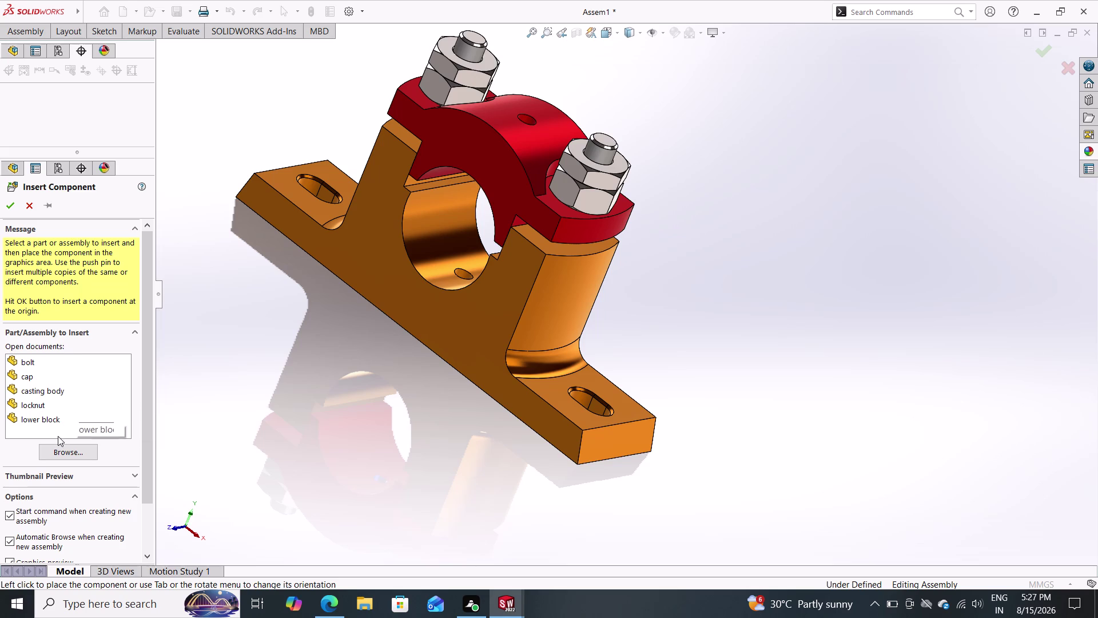
click(62, 455)
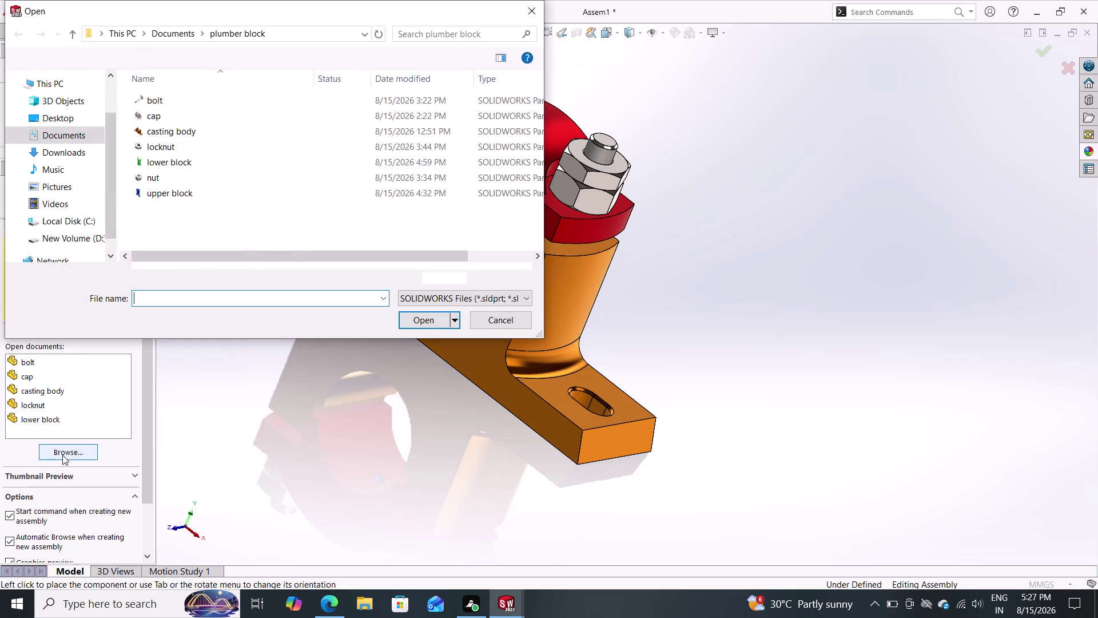
click(184, 193)
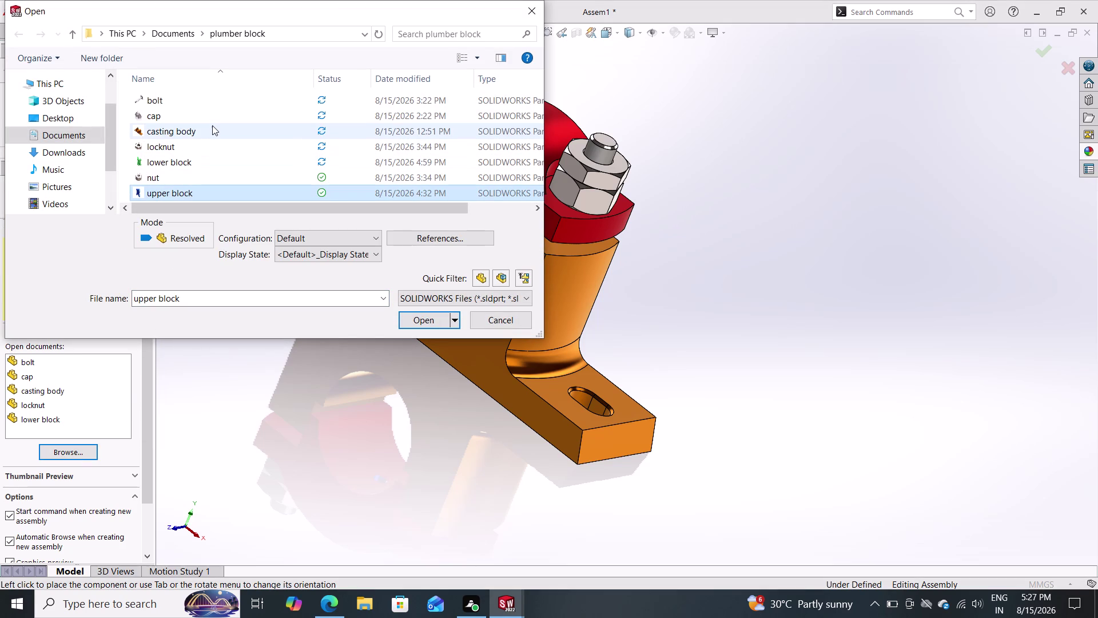
click(212, 124)
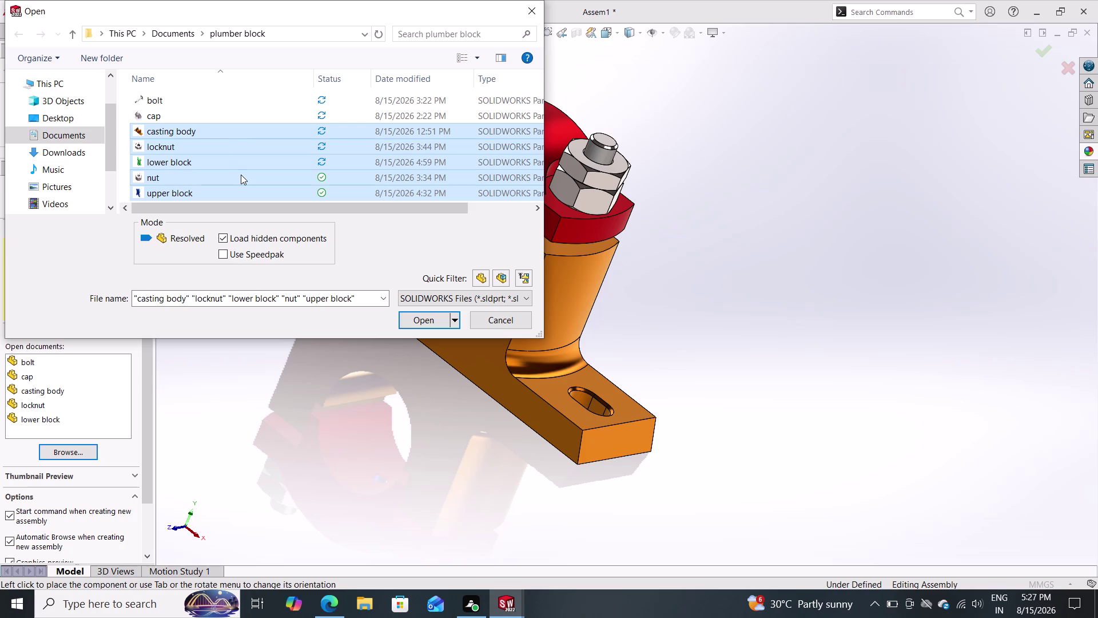
key(Escape)
key(Escape)
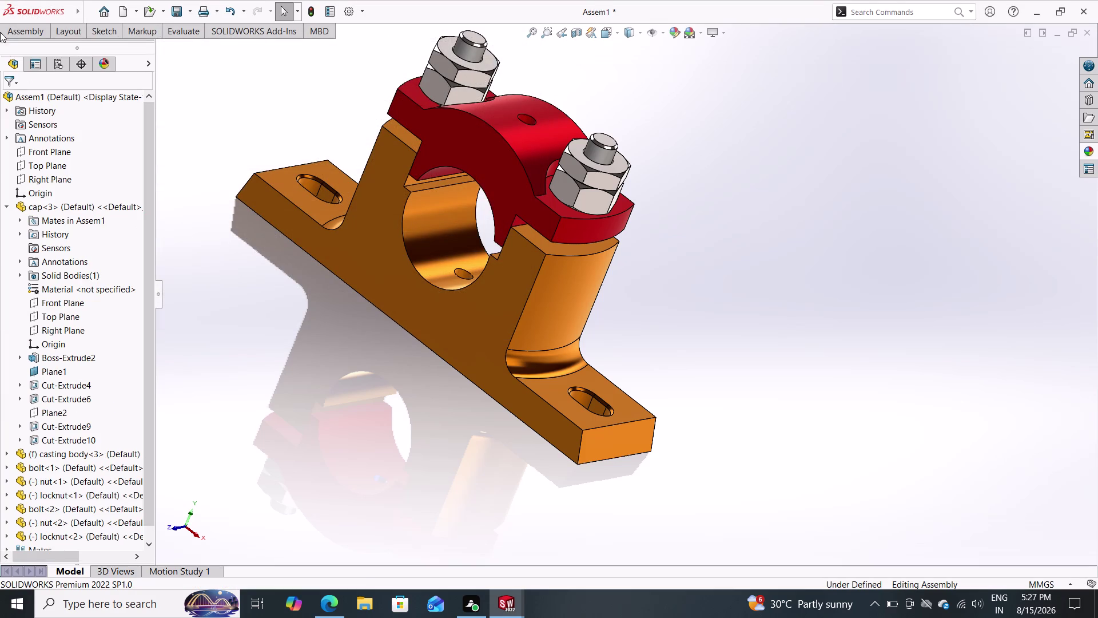
Insert the 'upper block' part and place it beside the housing.
double_click(12, 30)
click(83, 65)
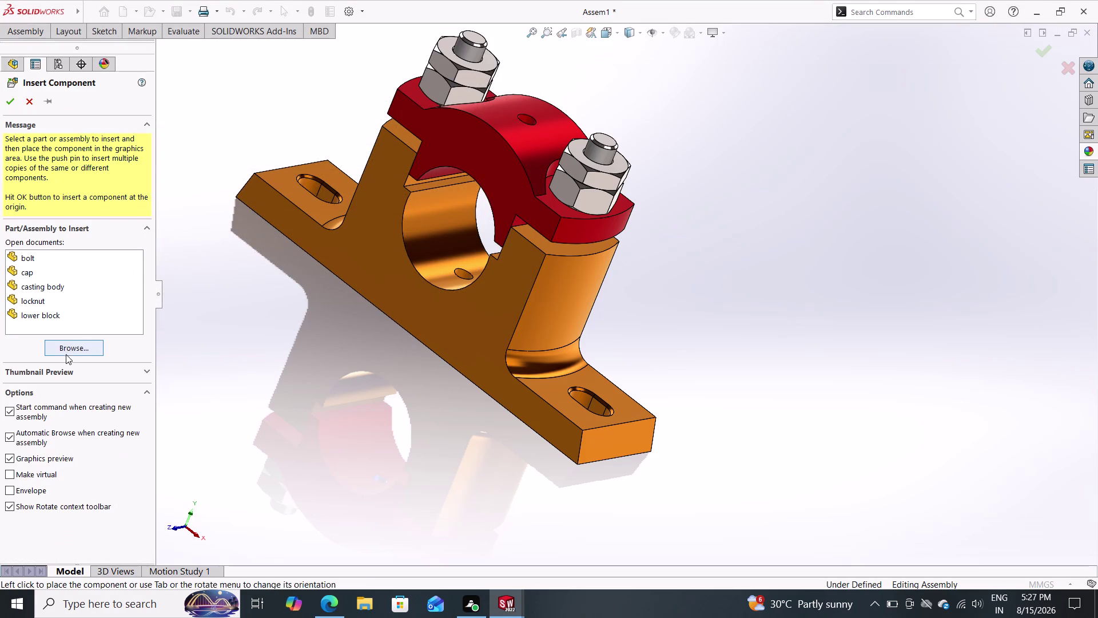
click(69, 349)
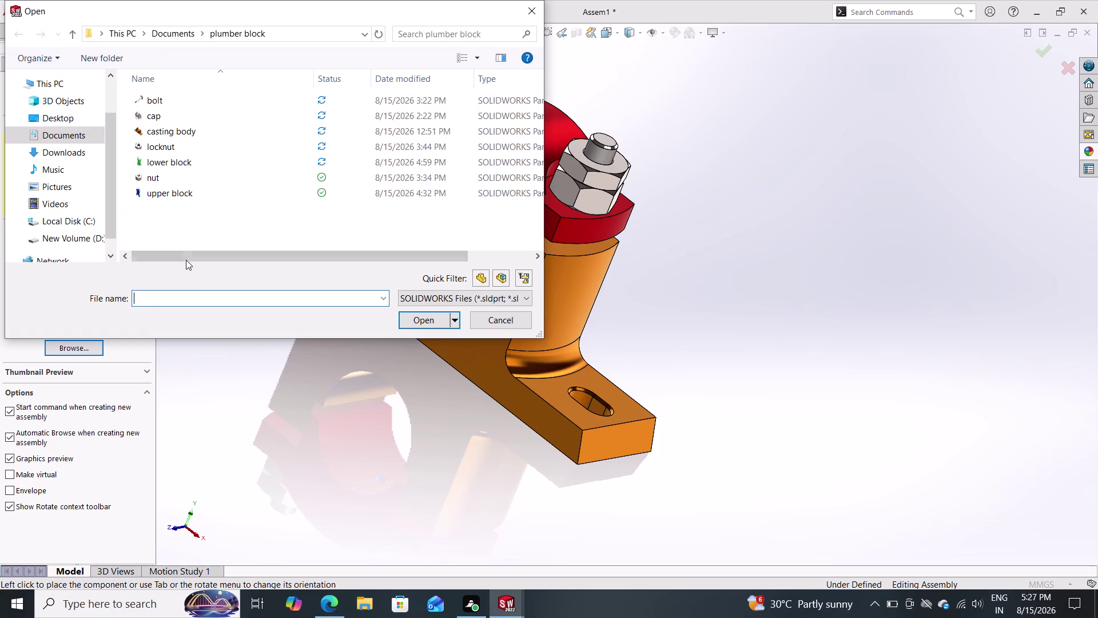
click(182, 192)
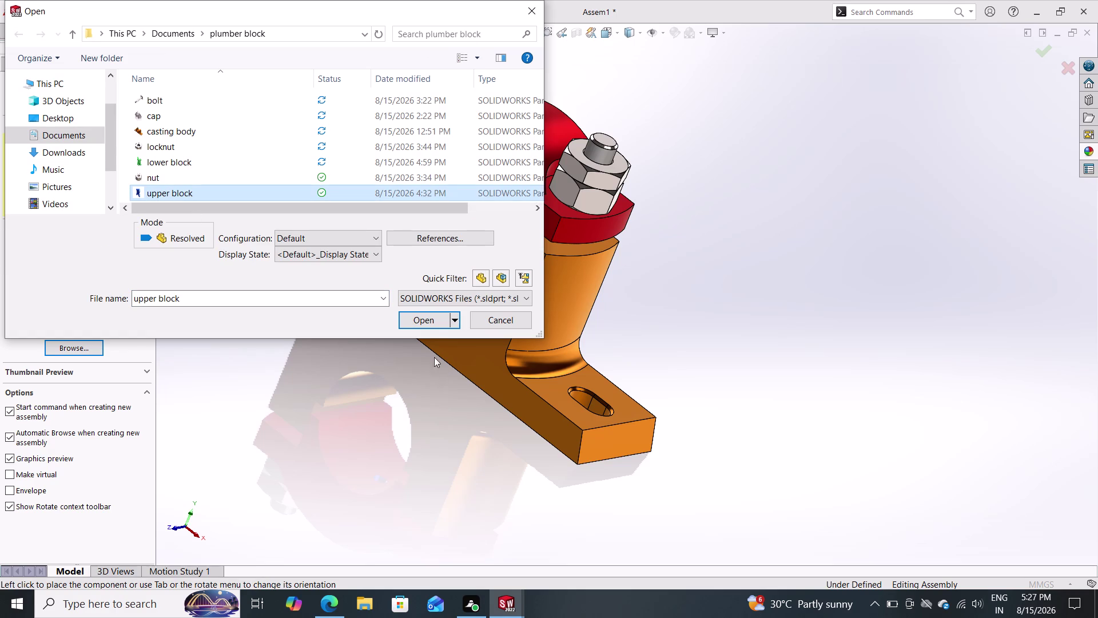
click(427, 323)
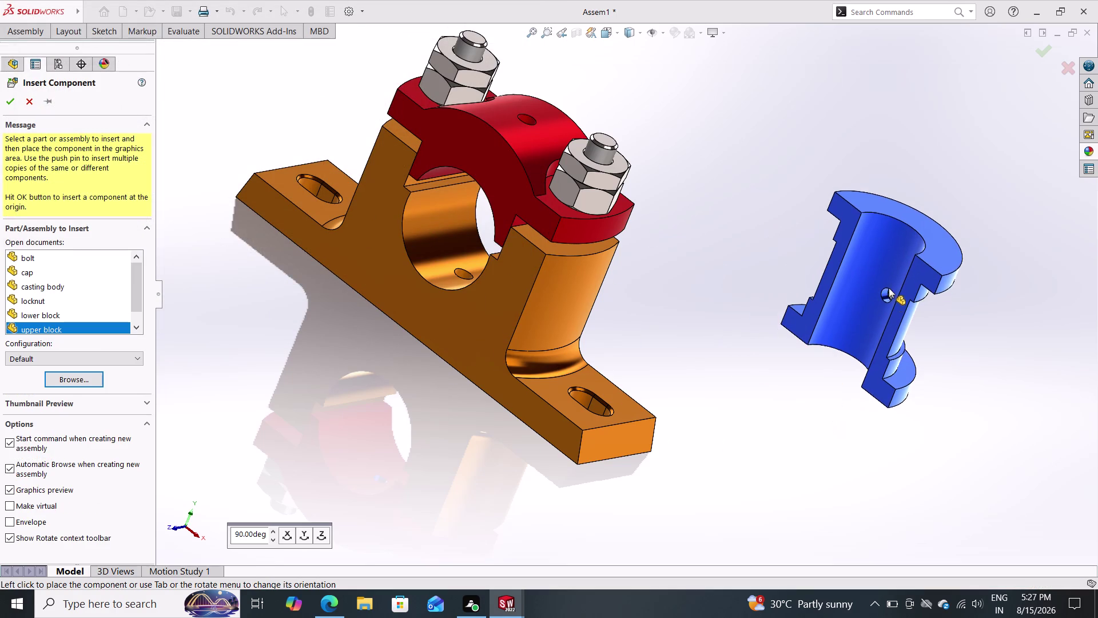
double_click(890, 281)
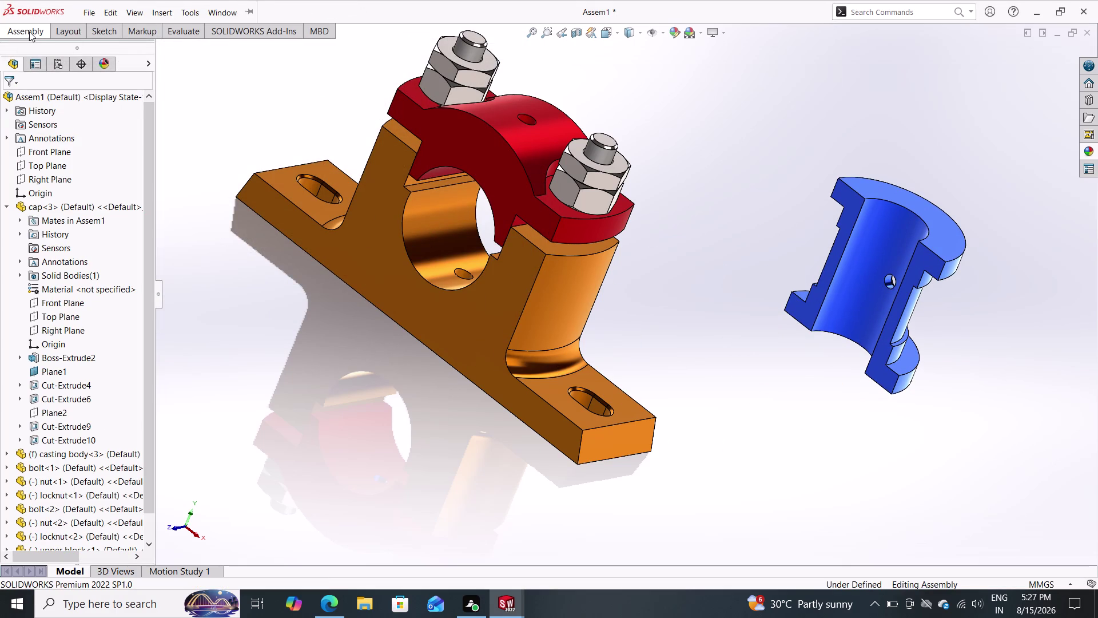
Insert 'lower block' next to the upper block, then start a new mate.
double_click(29, 31)
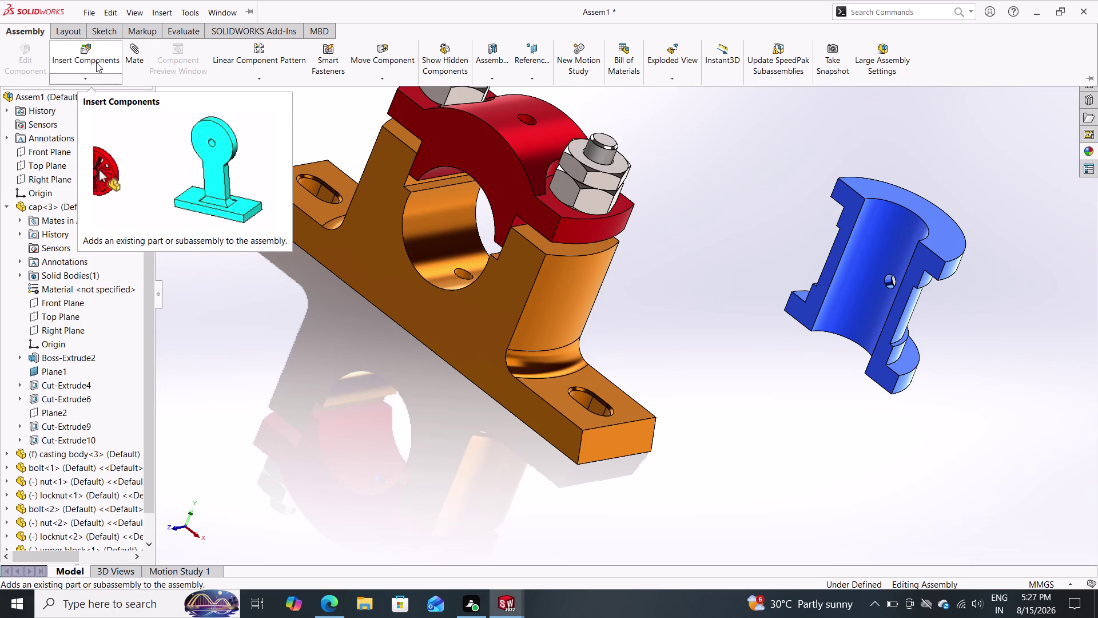
click(96, 63)
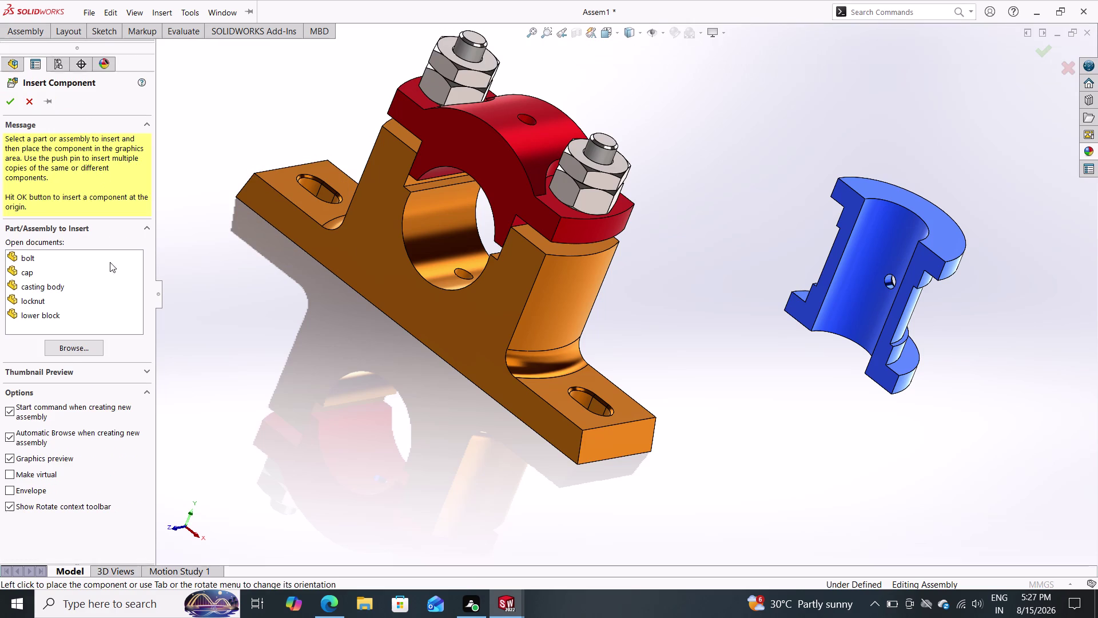
double_click(68, 350)
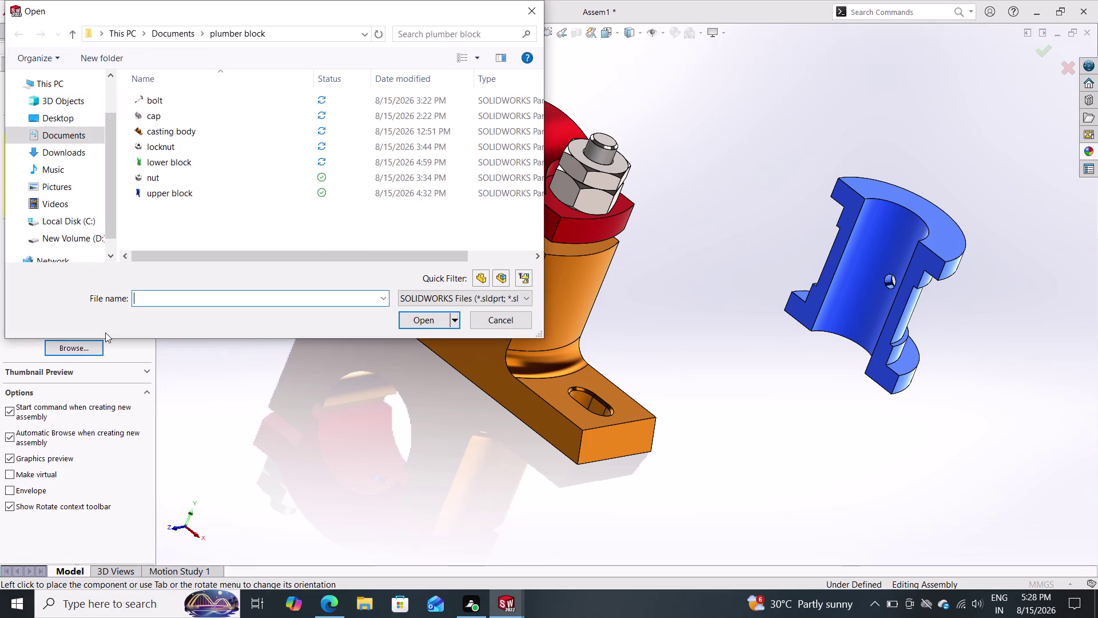
click(162, 163)
click(418, 321)
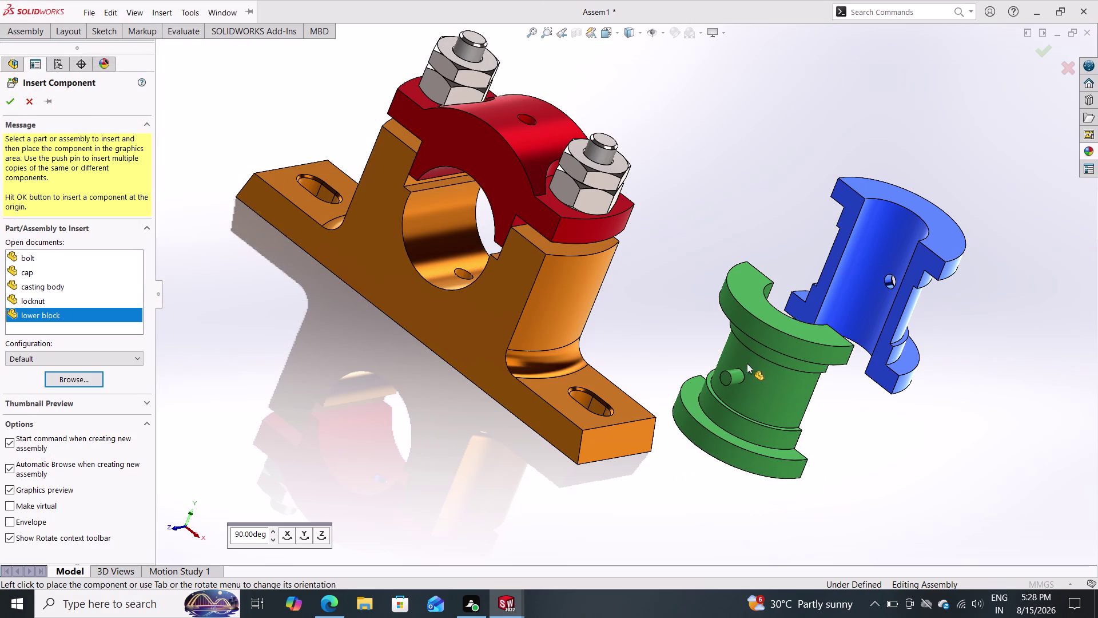
double_click(739, 335)
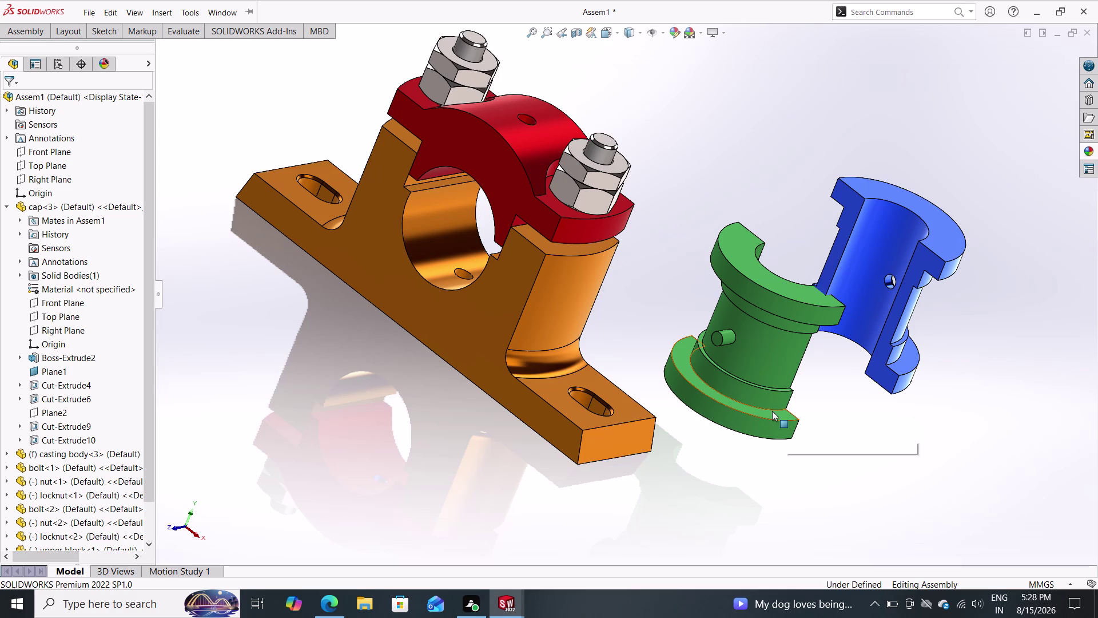
double_click(47, 28)
double_click(137, 57)
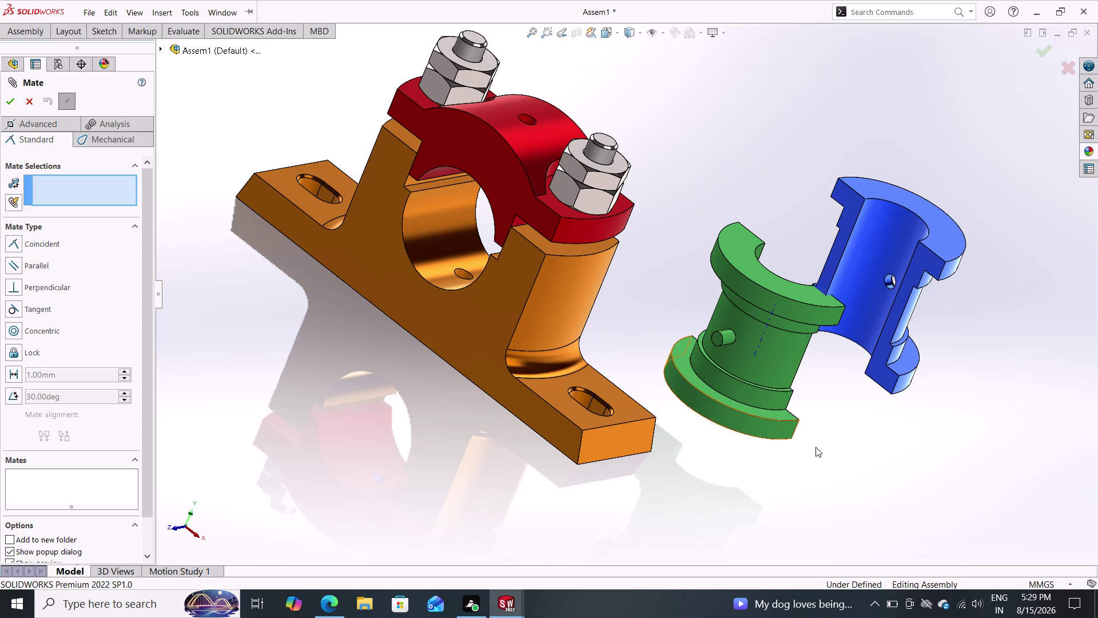
Preview a flipped concentric mate between the lower block face and the cap bore, then cancel it.
middle_drag(816, 447, 662, 414)
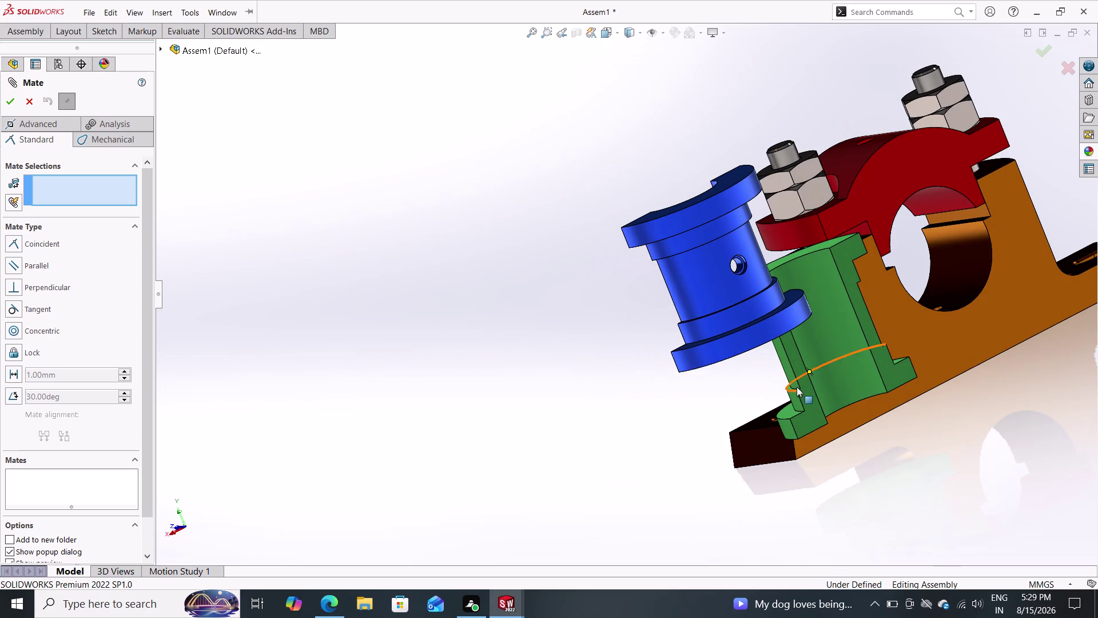
click(821, 354)
middle_drag(542, 379, 636, 365)
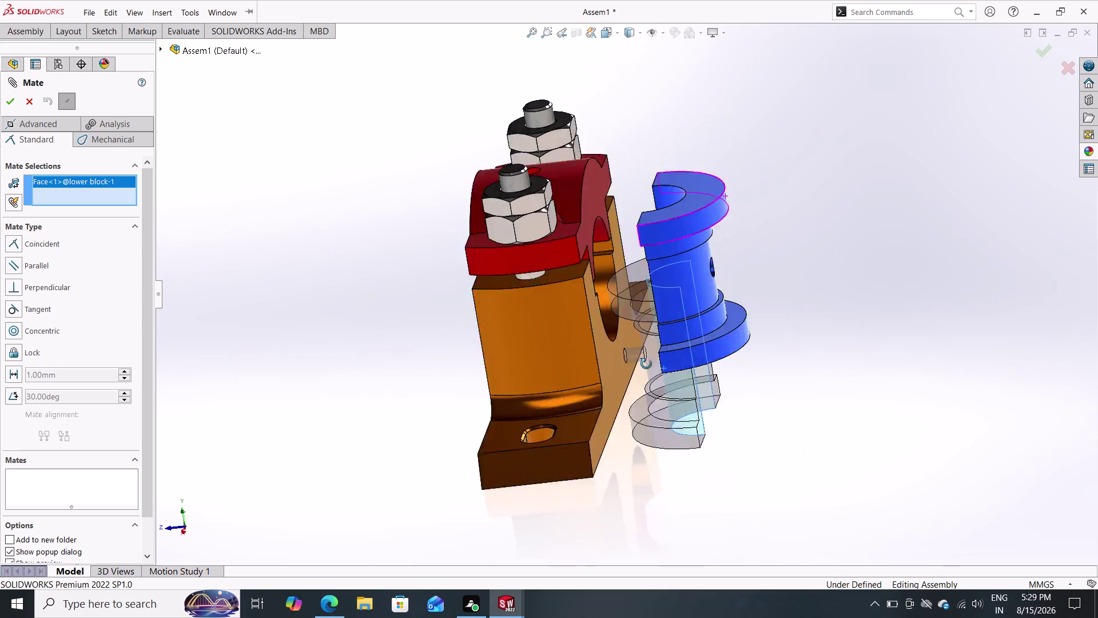
middle_drag(636, 365, 735, 298)
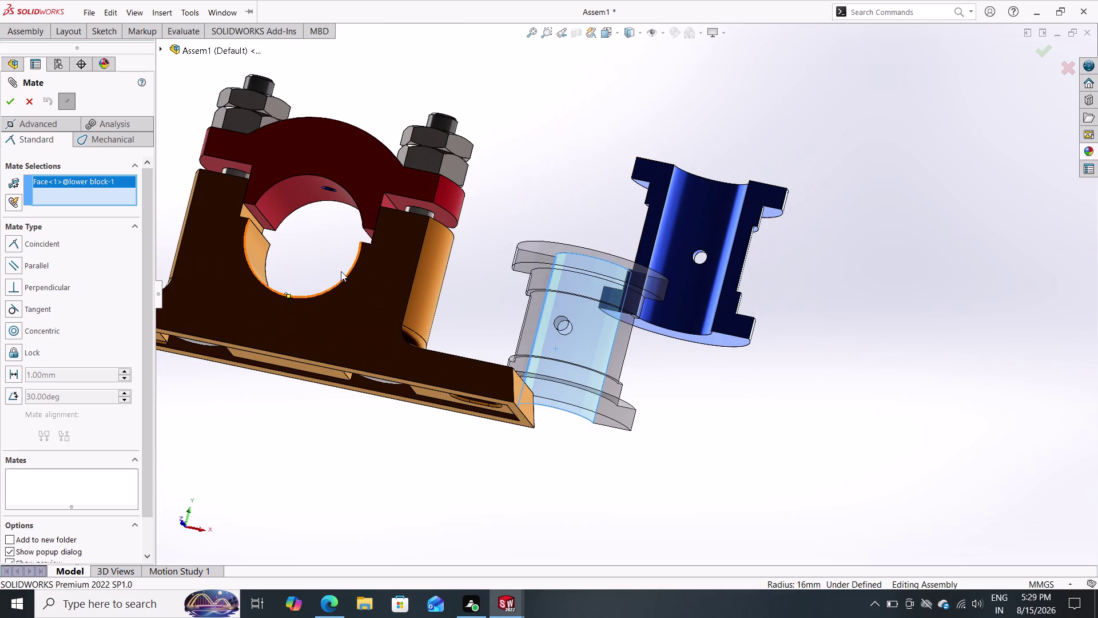
click(298, 199)
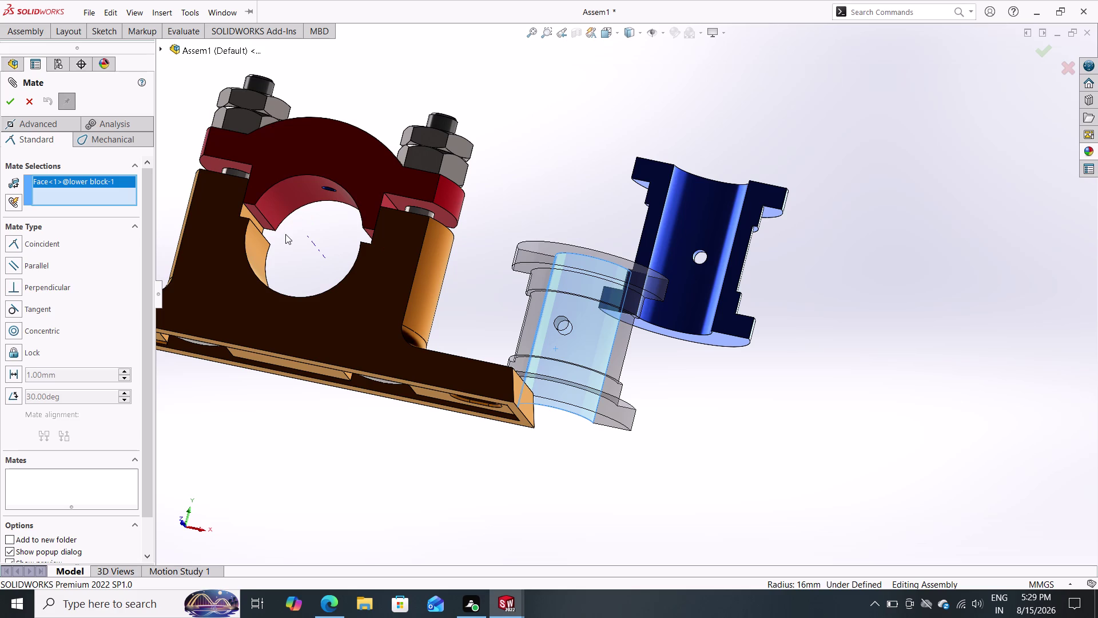
double_click(280, 193)
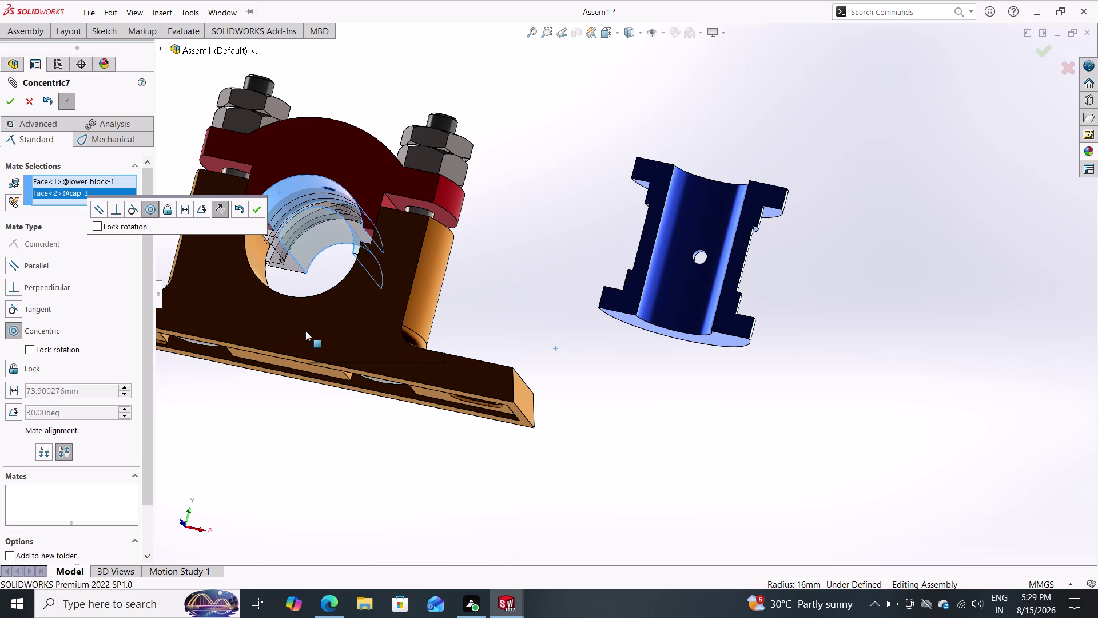
click(220, 210)
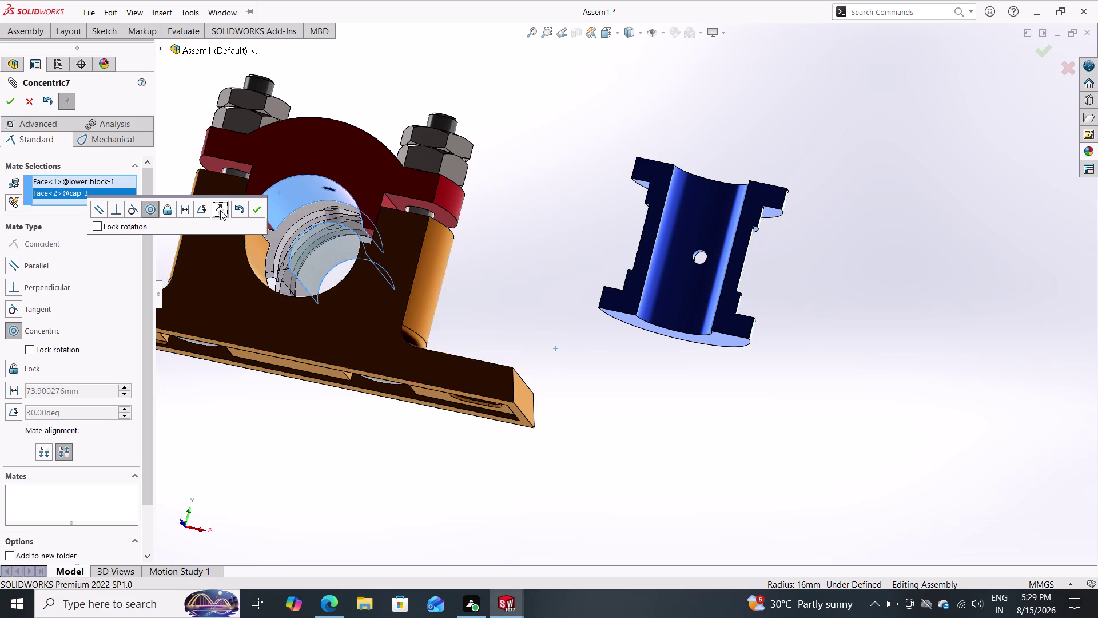
double_click(220, 210)
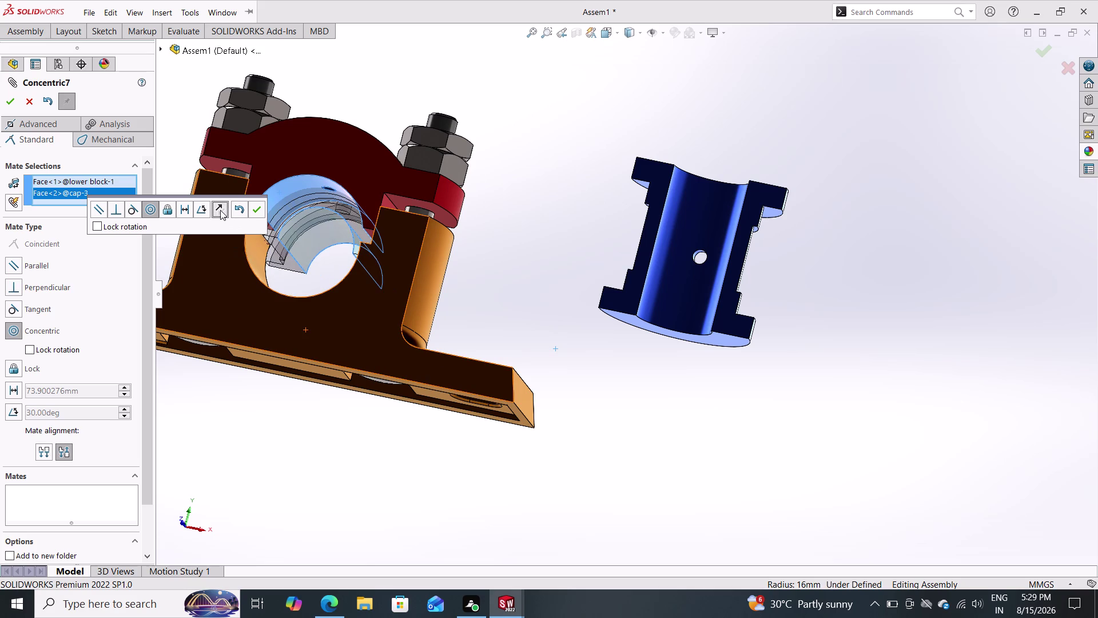
click(221, 210)
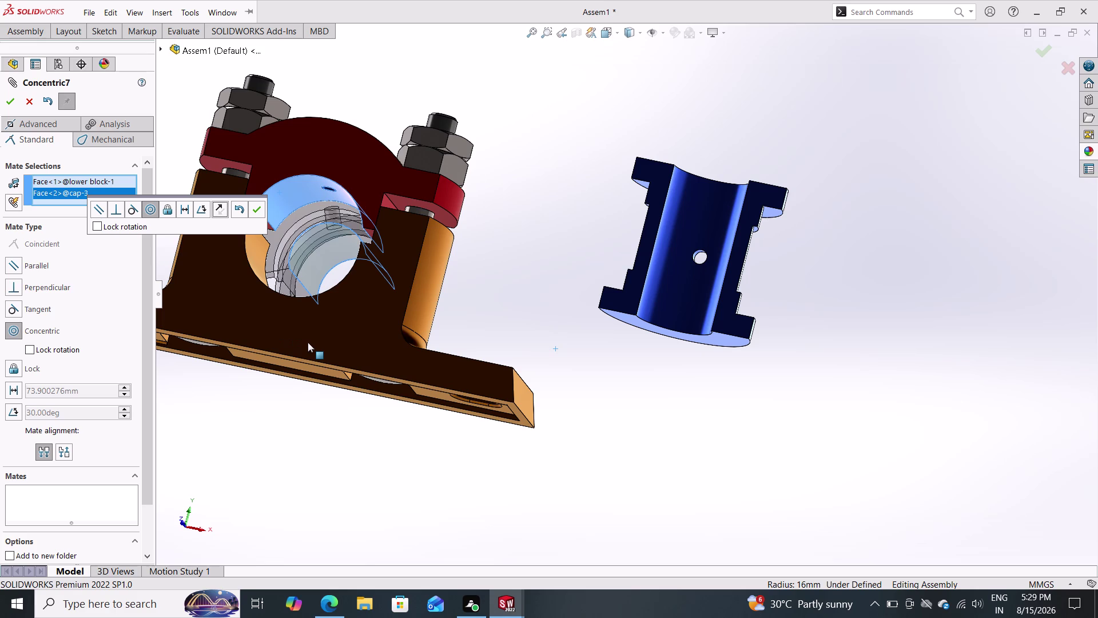
key(Escape)
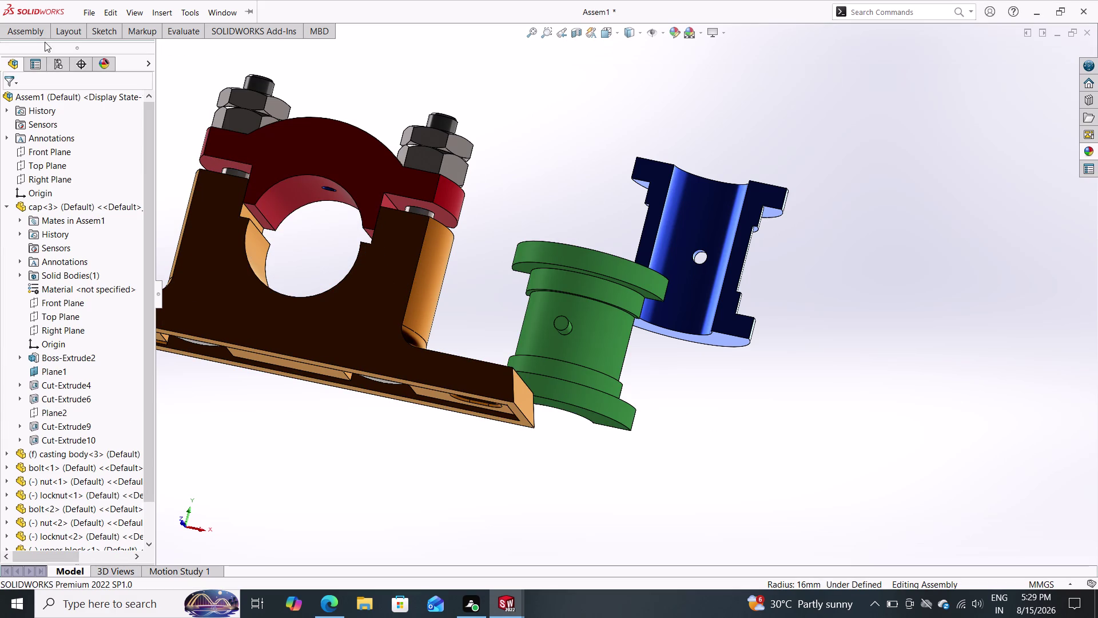
double_click(32, 34)
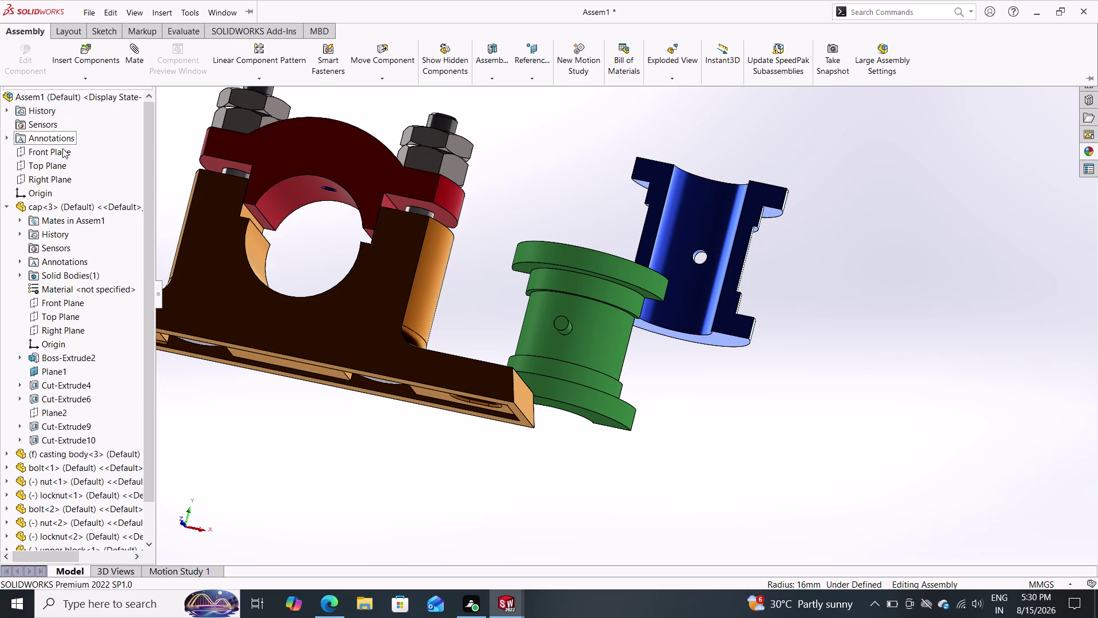
Mate the upper block's inner face concentric with the cap's bore (Concentric8).
click(132, 55)
click(672, 201)
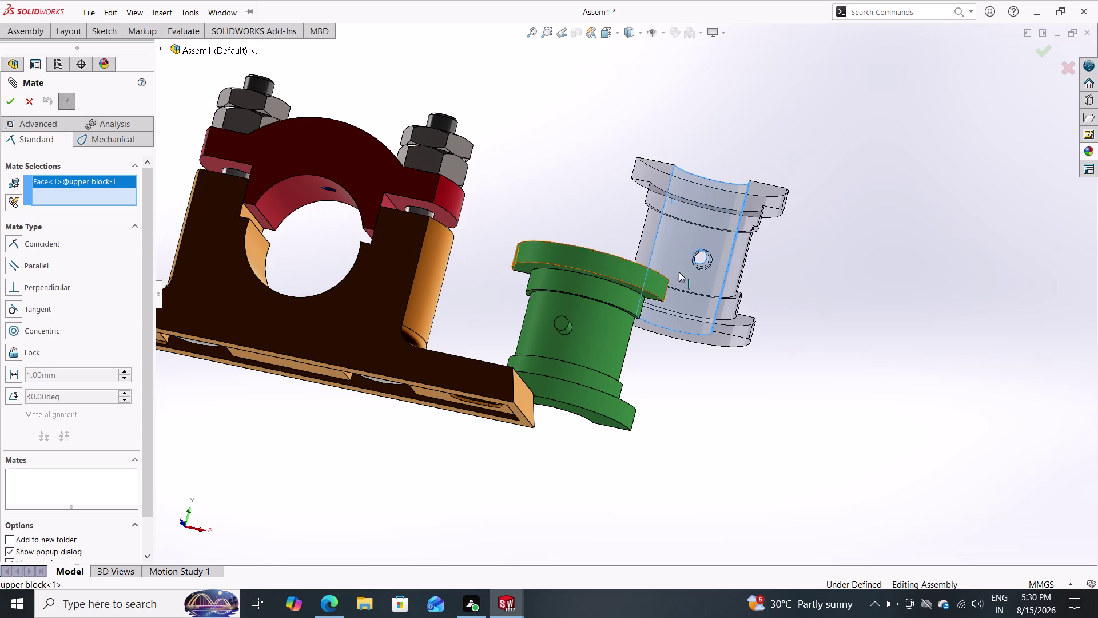
middle_drag(789, 282, 630, 350)
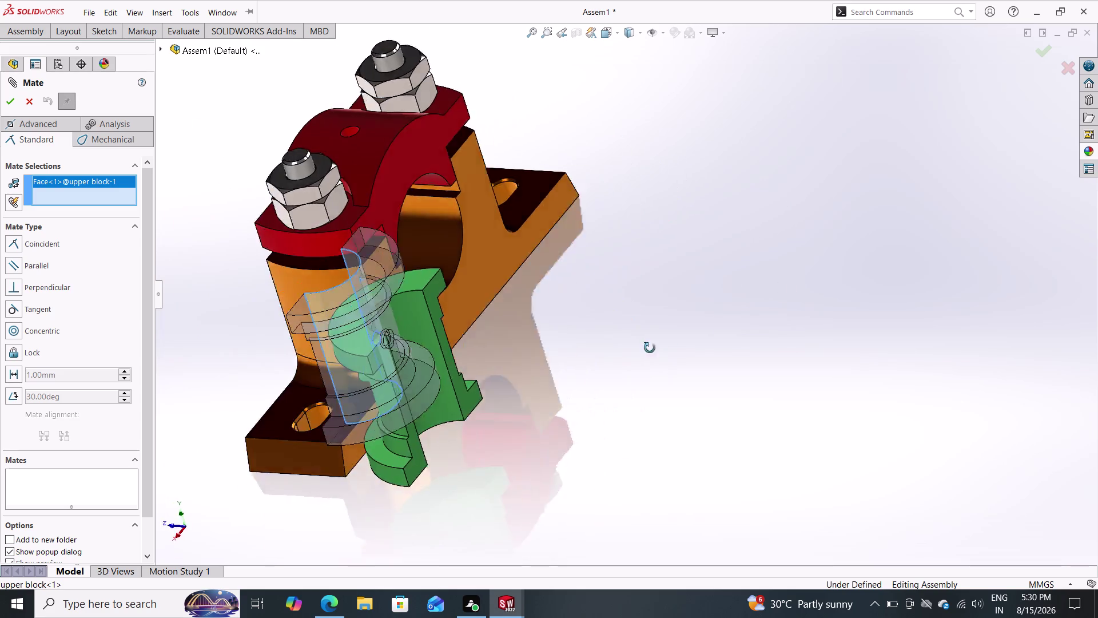
middle_drag(630, 350, 829, 300)
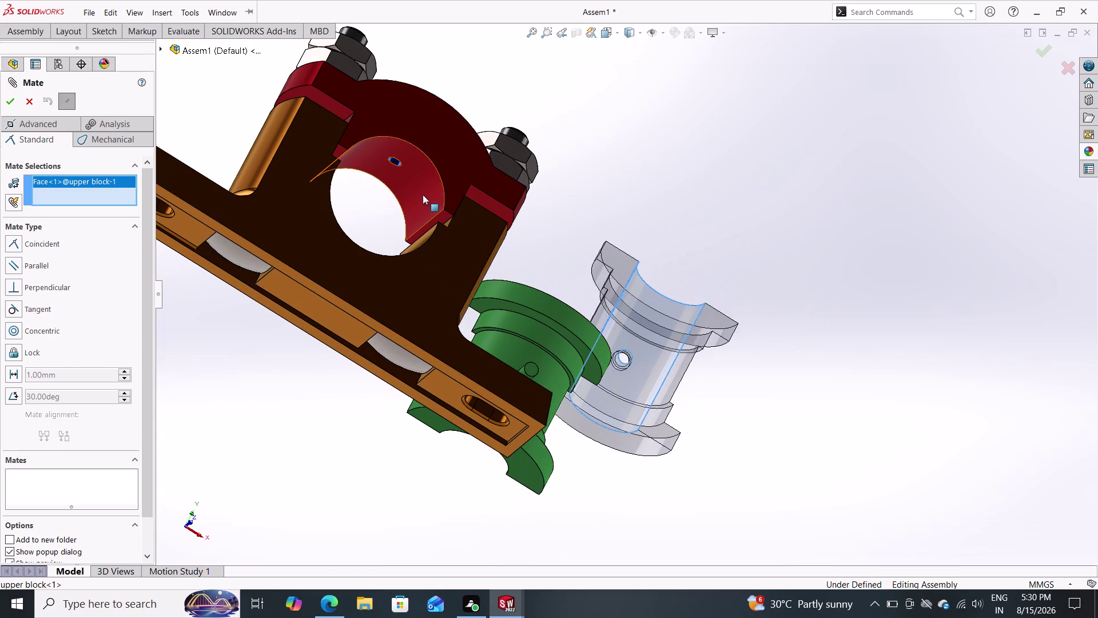
click(422, 195)
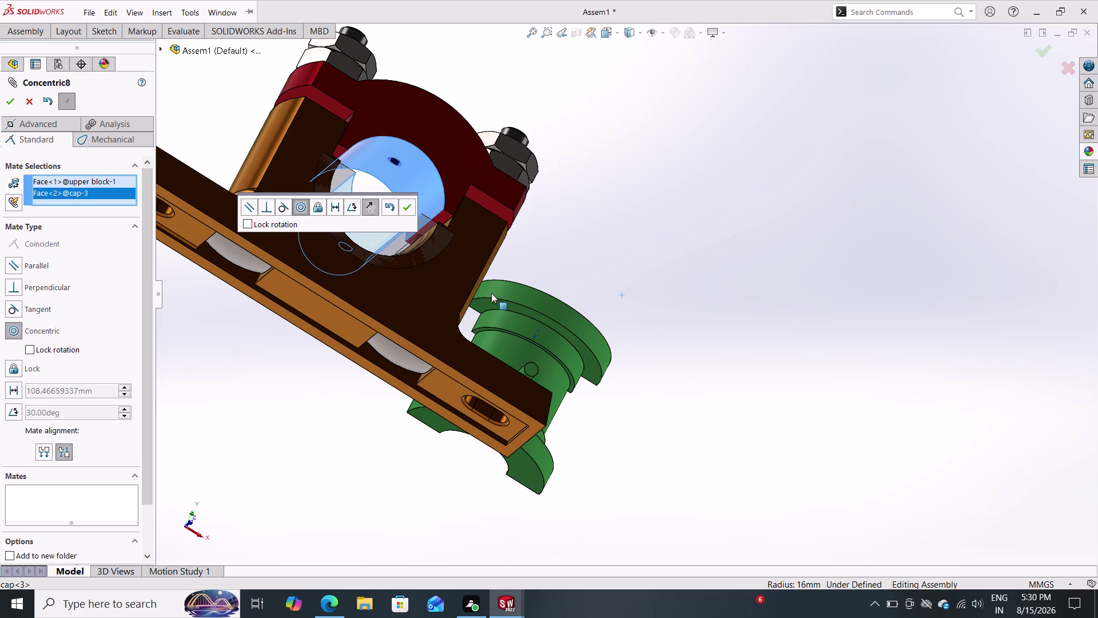
click(405, 208)
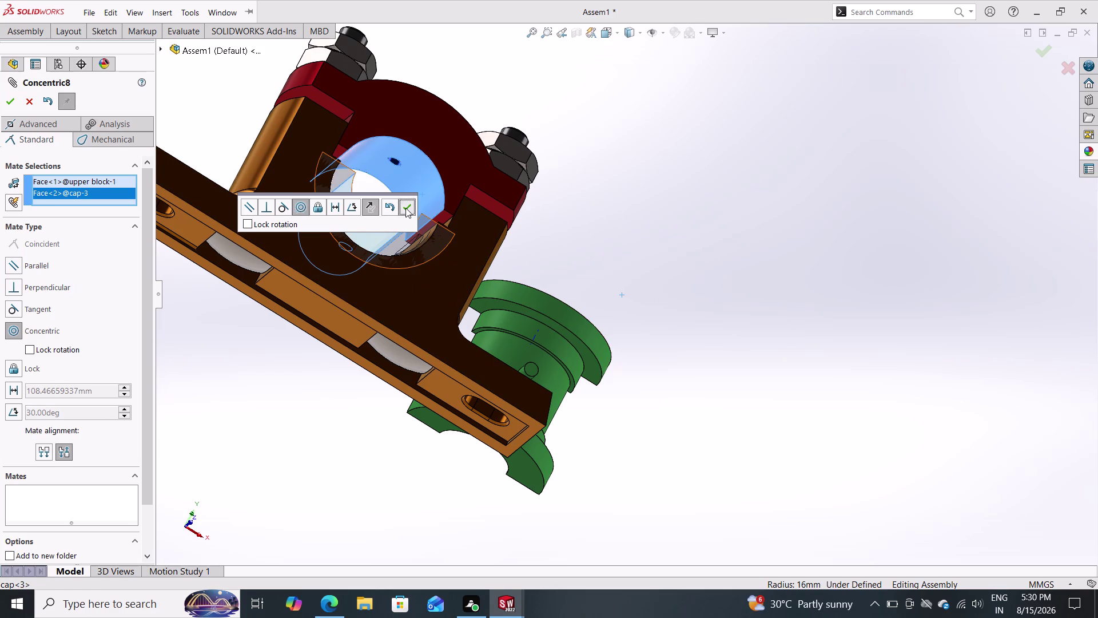
Inspect the bore, close the mate tool and undo the concentric mate.
middle_drag(637, 235, 615, 255)
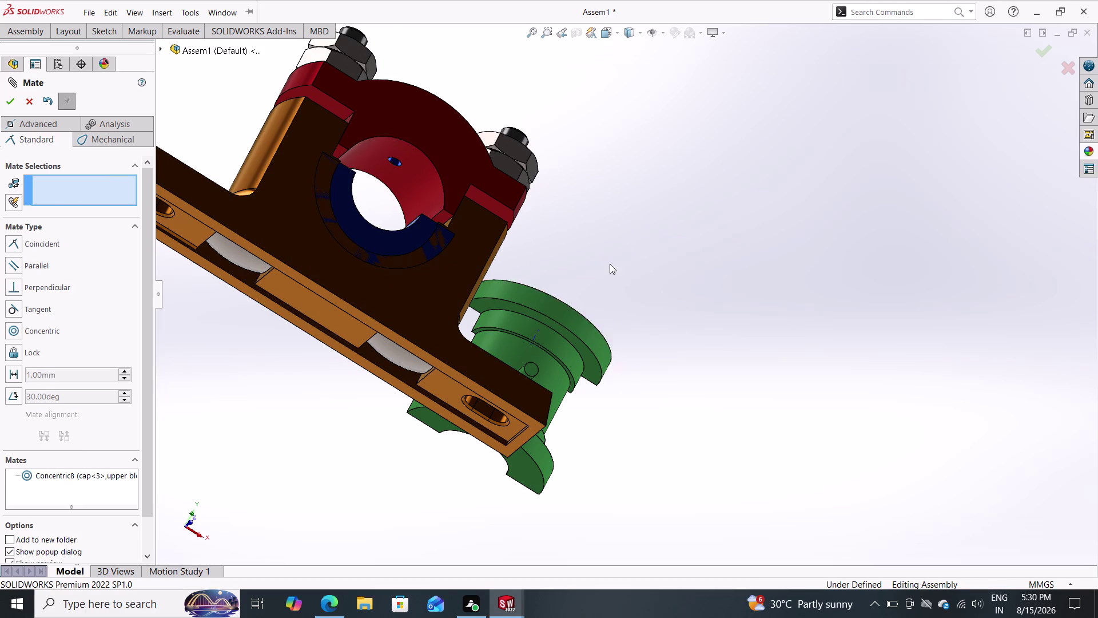
middle_drag(614, 255, 602, 258)
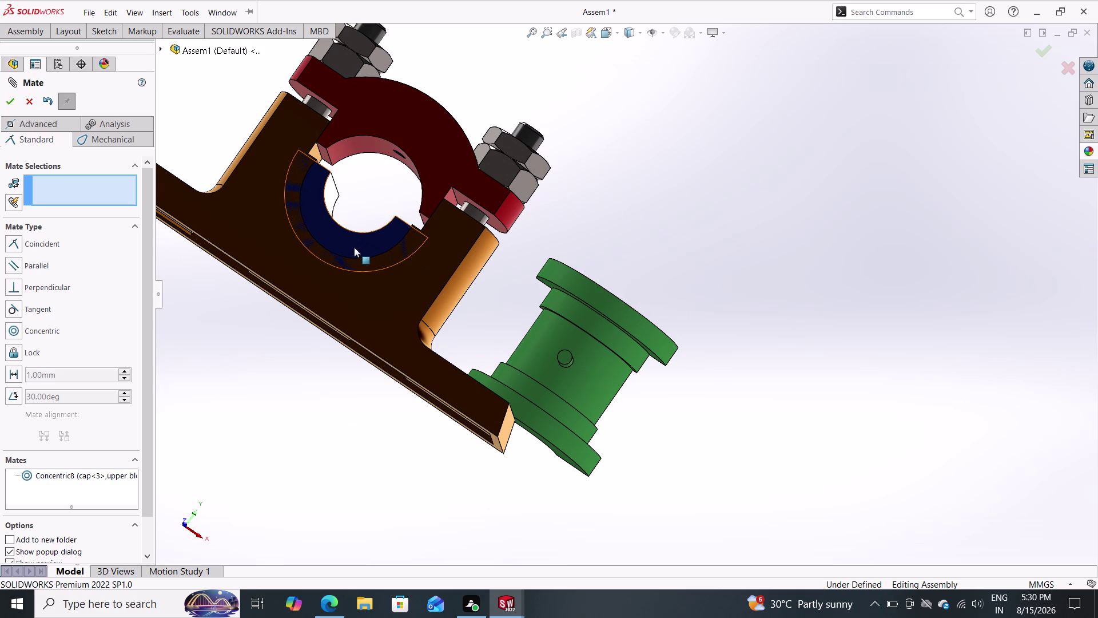
key(Escape)
key(Escape)
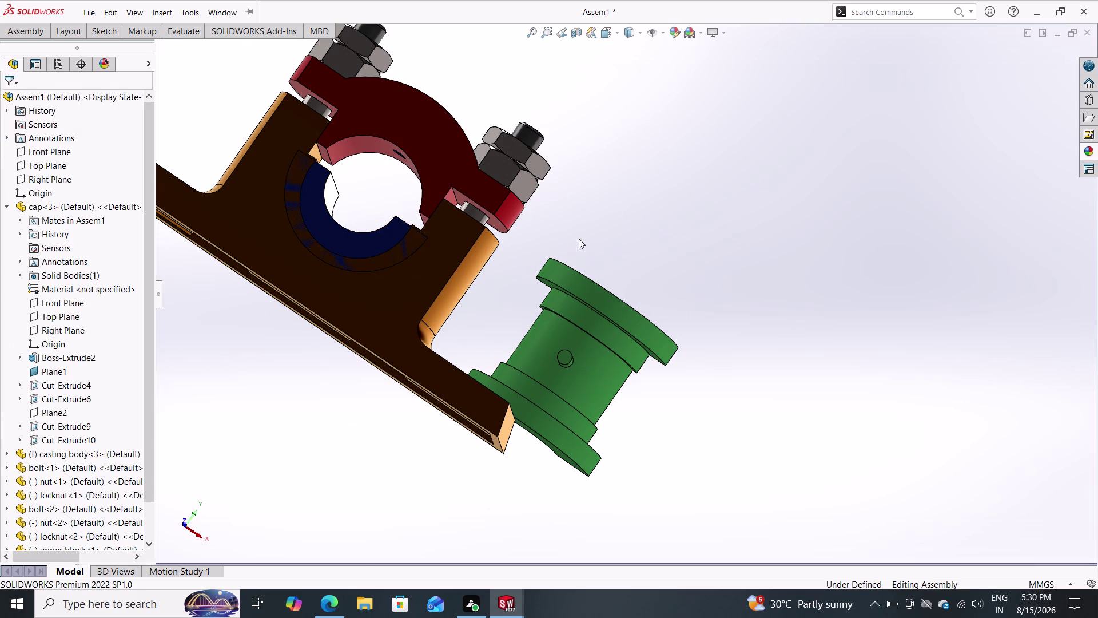
key(ctrl+z)
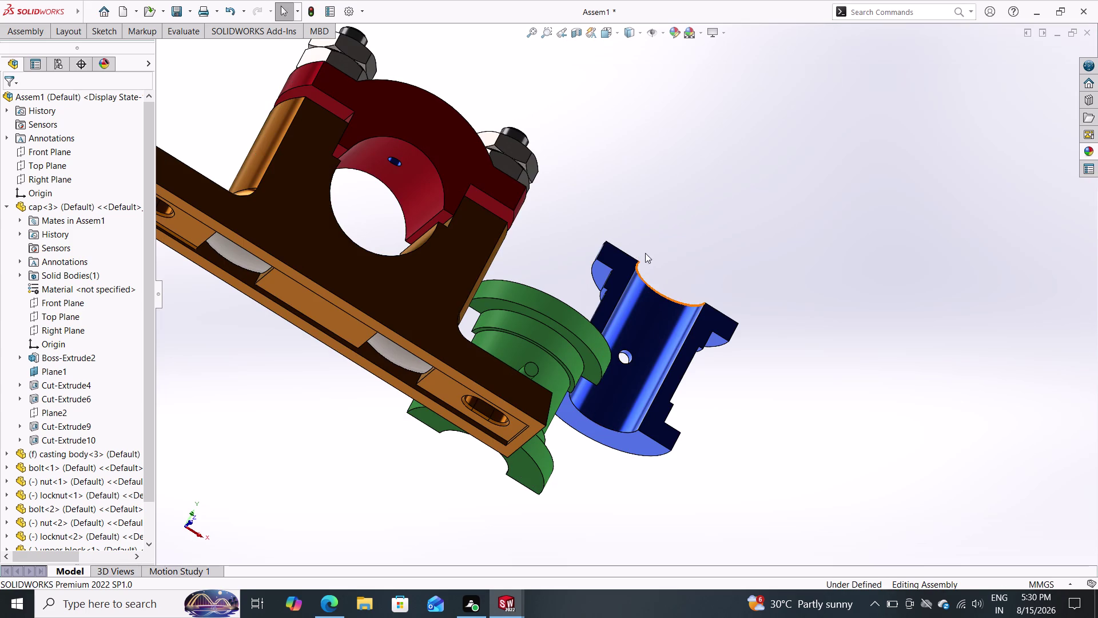
click(36, 28)
double_click(132, 59)
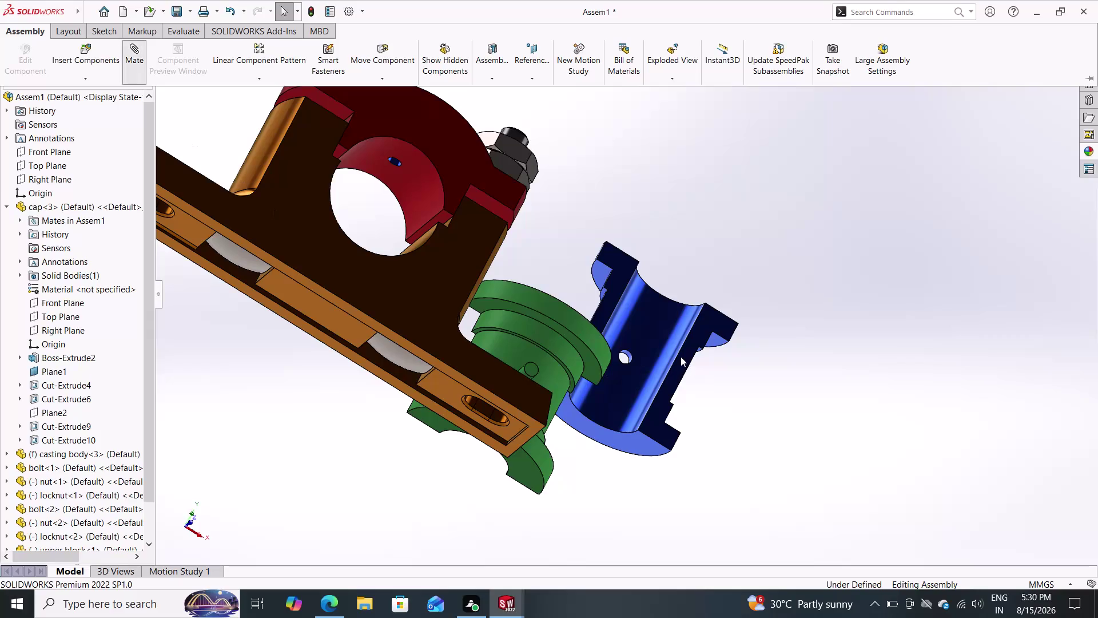
double_click(664, 332)
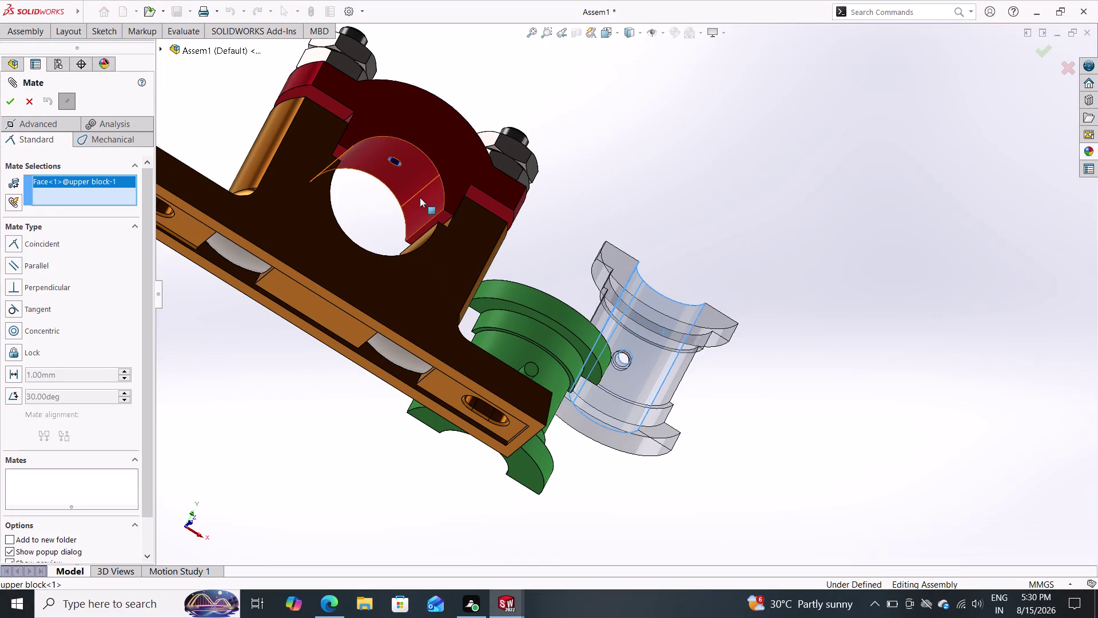
click(414, 187)
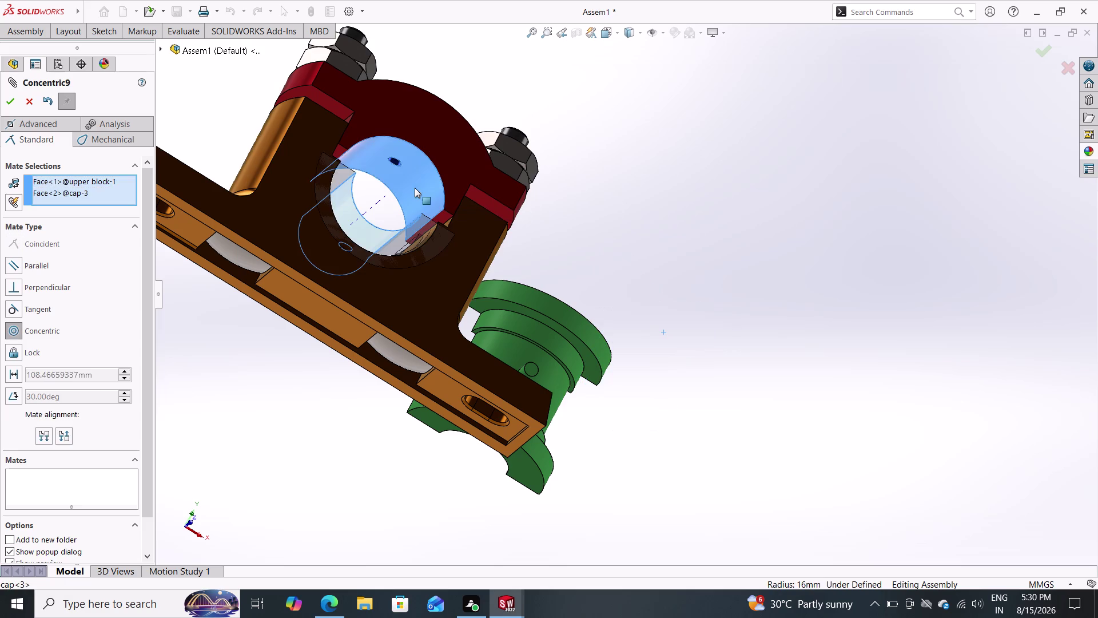
click(362, 158)
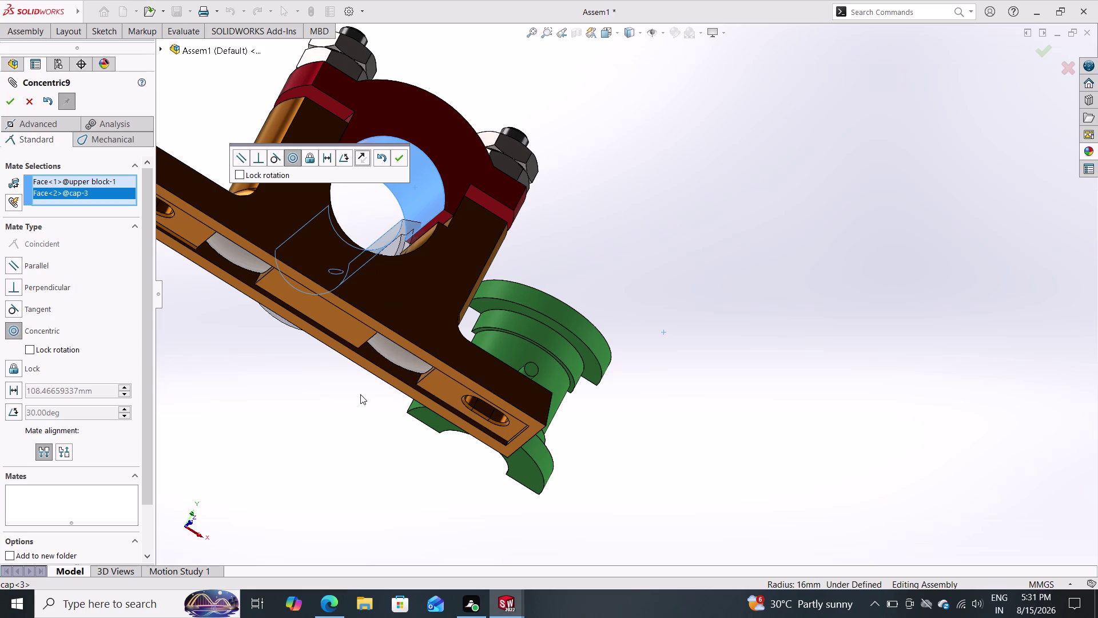
click(359, 158)
triple_click(359, 157)
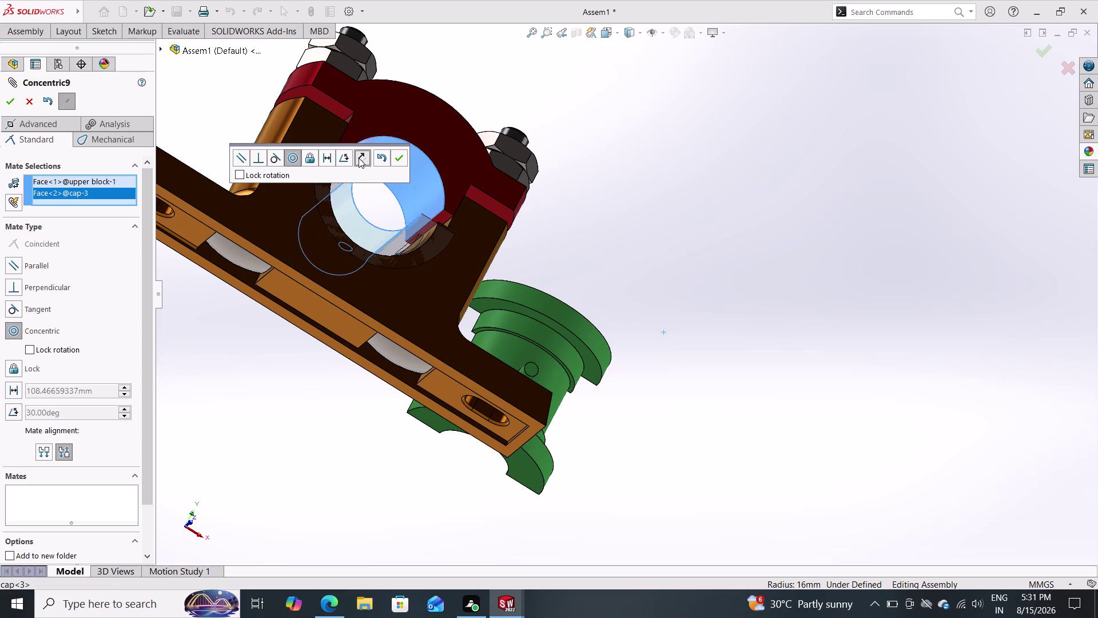
double_click(358, 158)
double_click(359, 158)
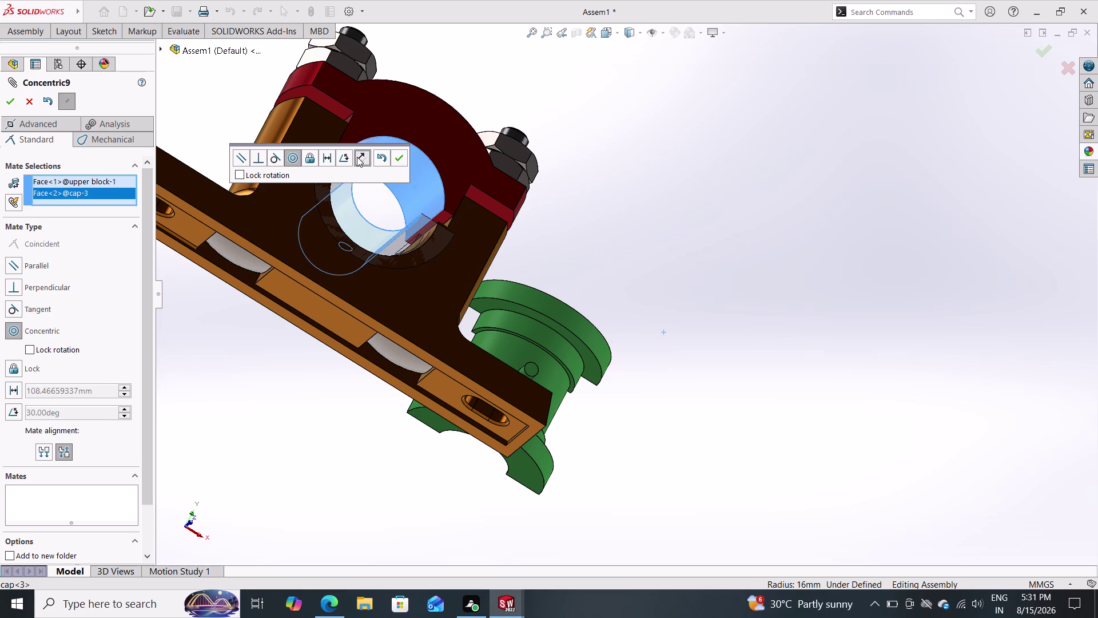
click(357, 157)
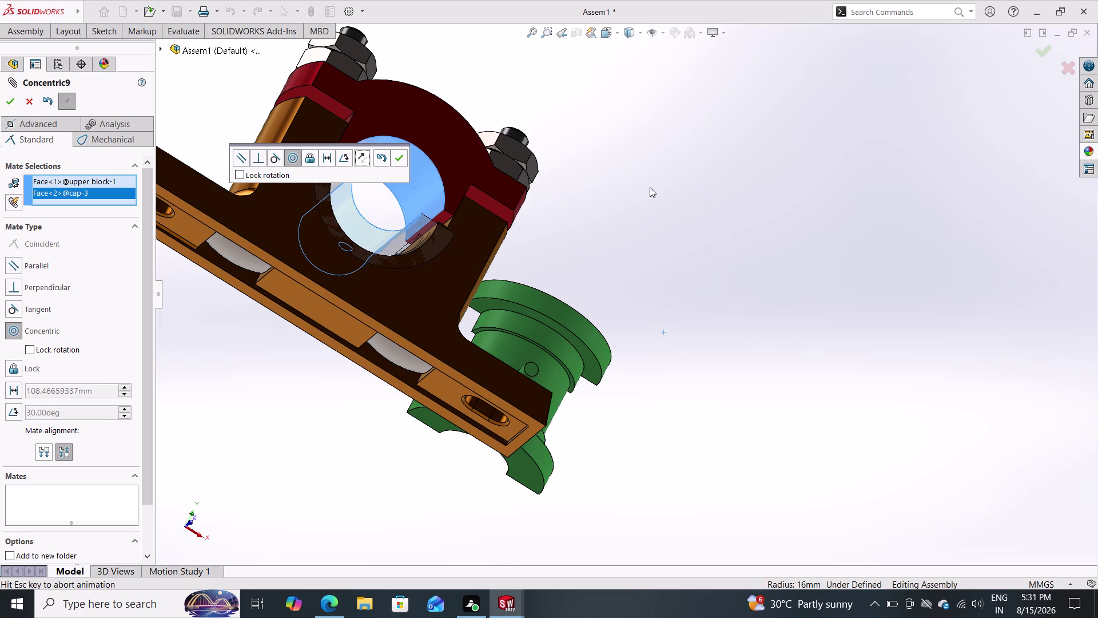
middle_drag(650, 188, 426, 251)
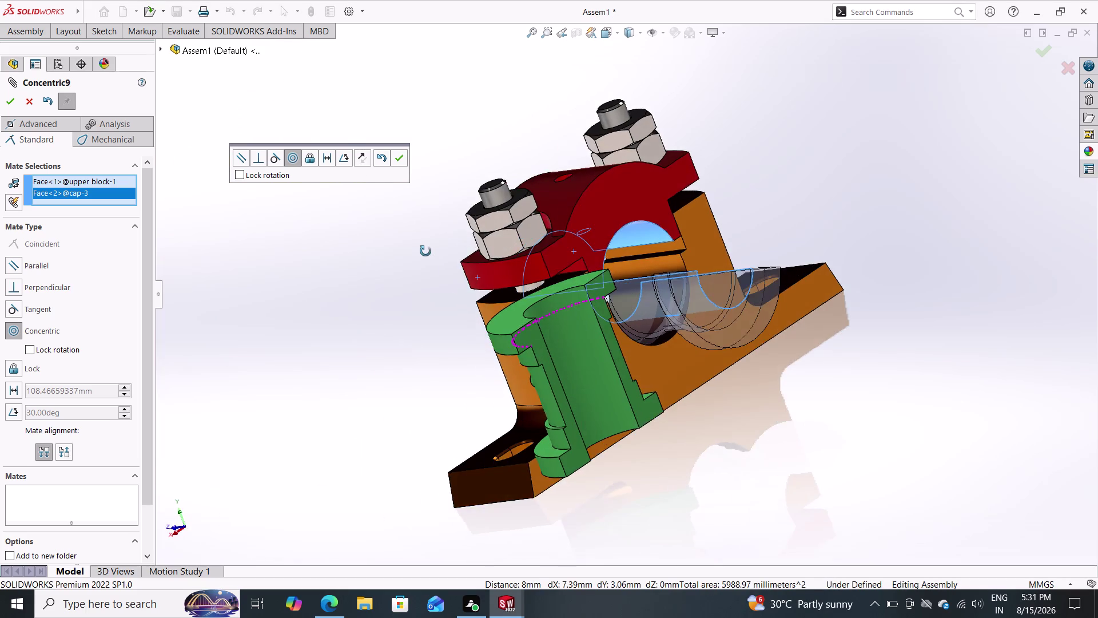
middle_drag(425, 251, 493, 292)
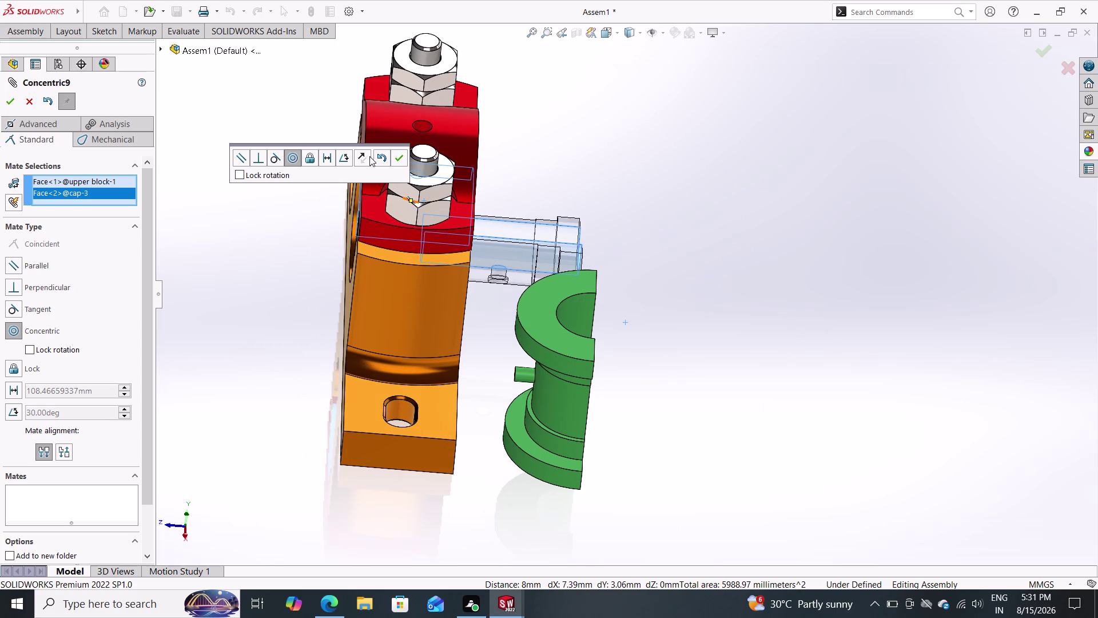
double_click(364, 157)
double_click(357, 158)
middle_drag(290, 344, 377, 314)
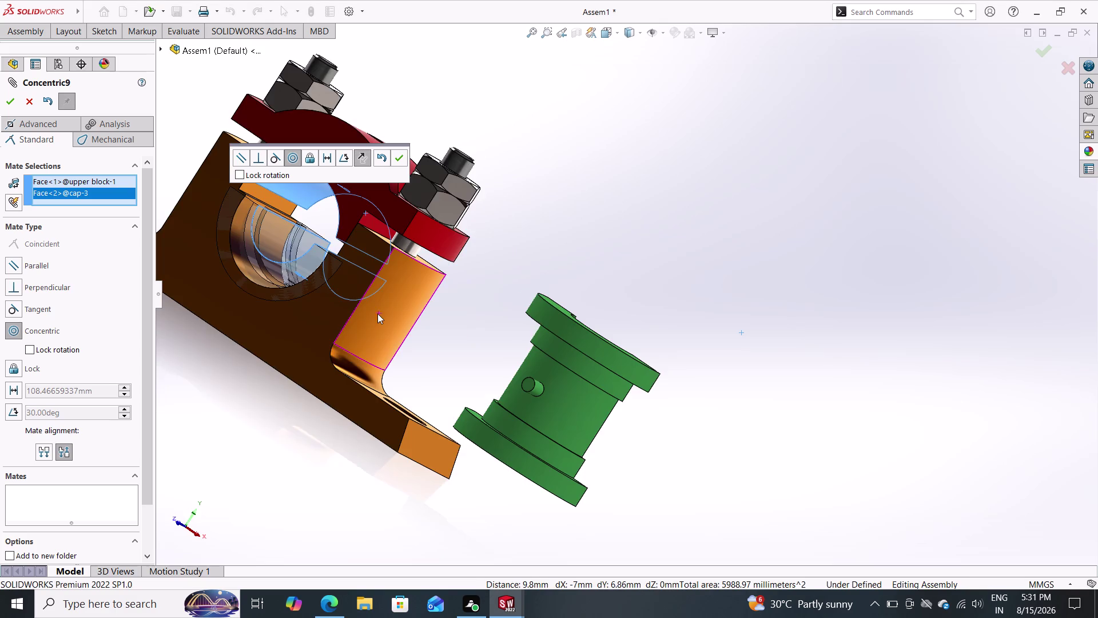
middle_drag(377, 313, 196, 314)
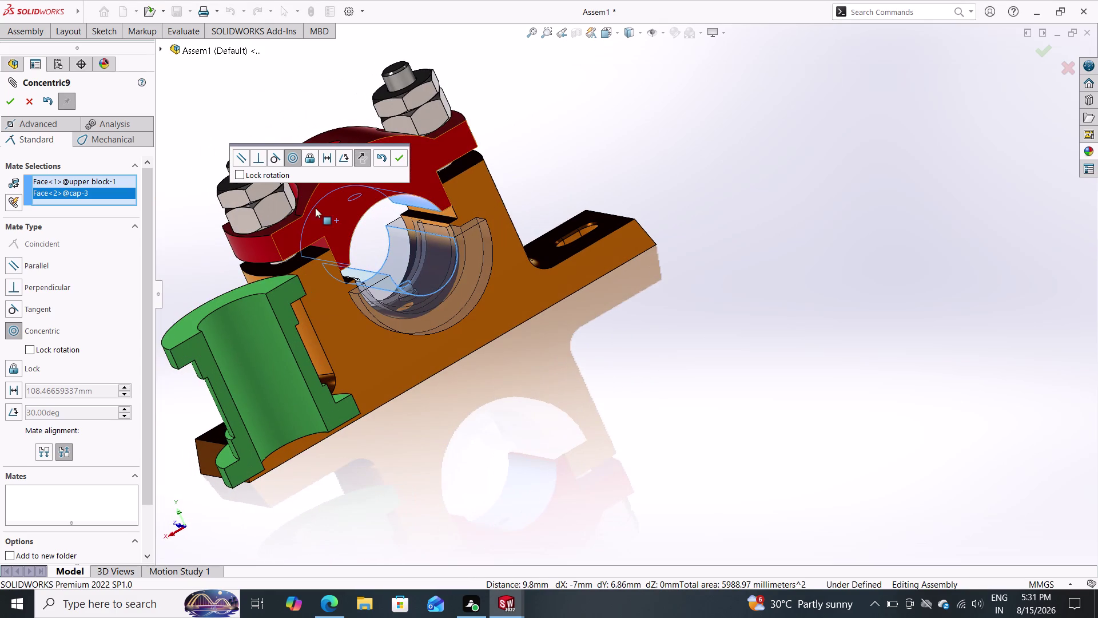
click(362, 157)
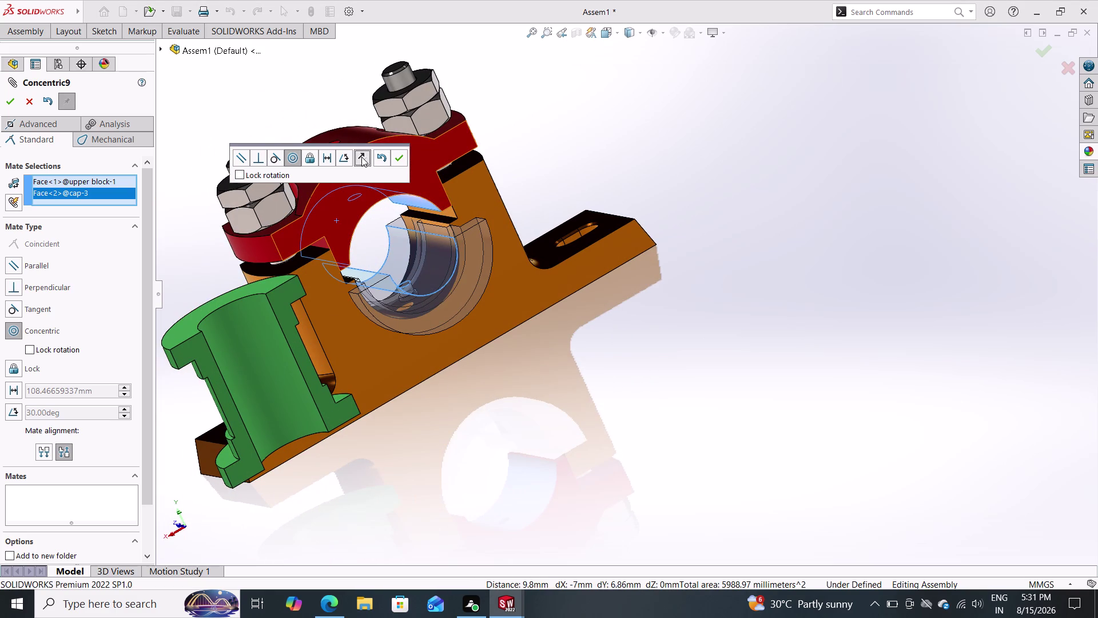
click(361, 157)
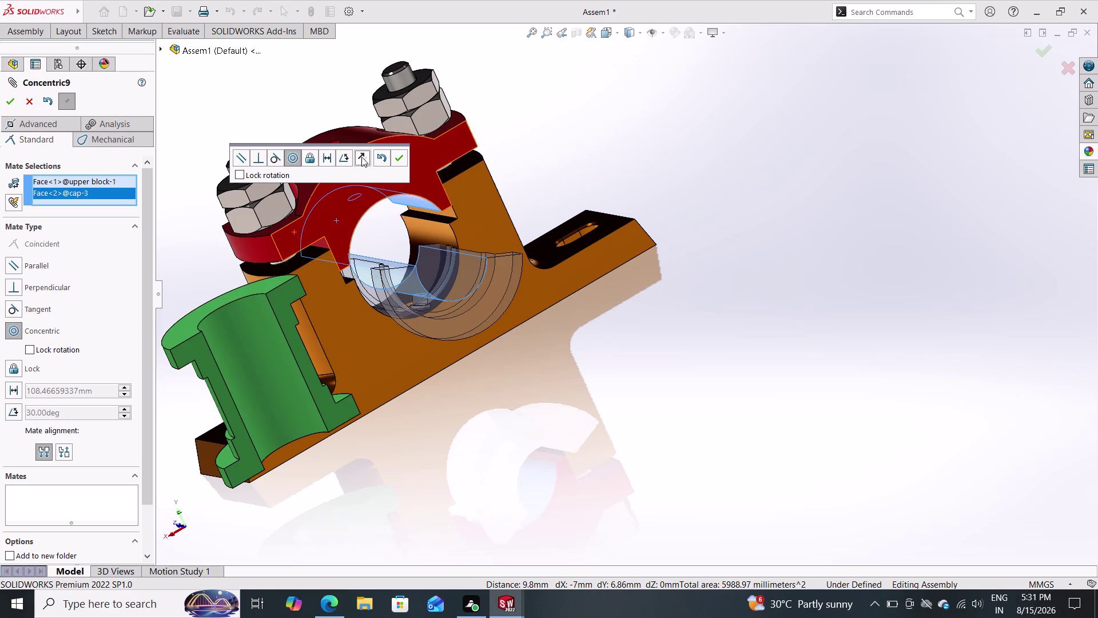
key(Escape)
key(Escape)
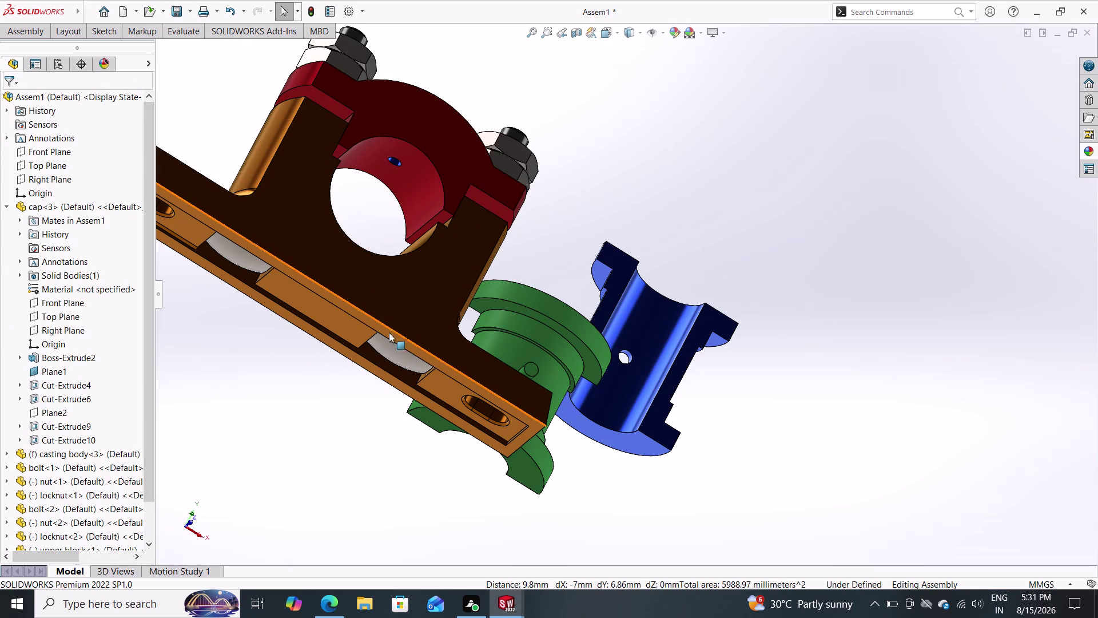
Select the upper bush half and show the casting body's dimensions.
click(32, 29)
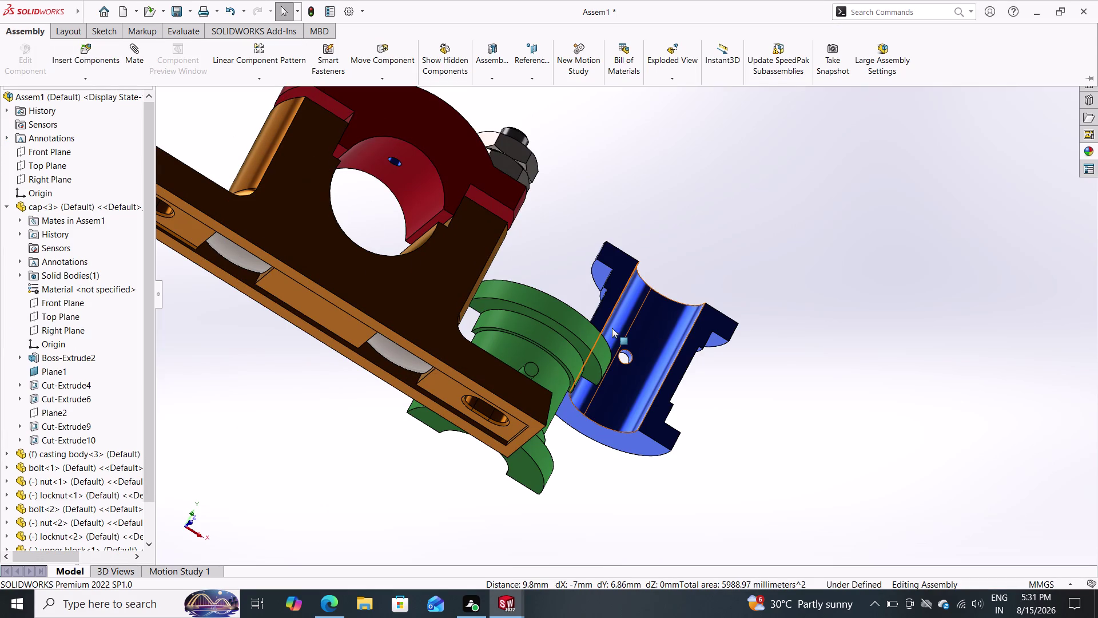
click(651, 330)
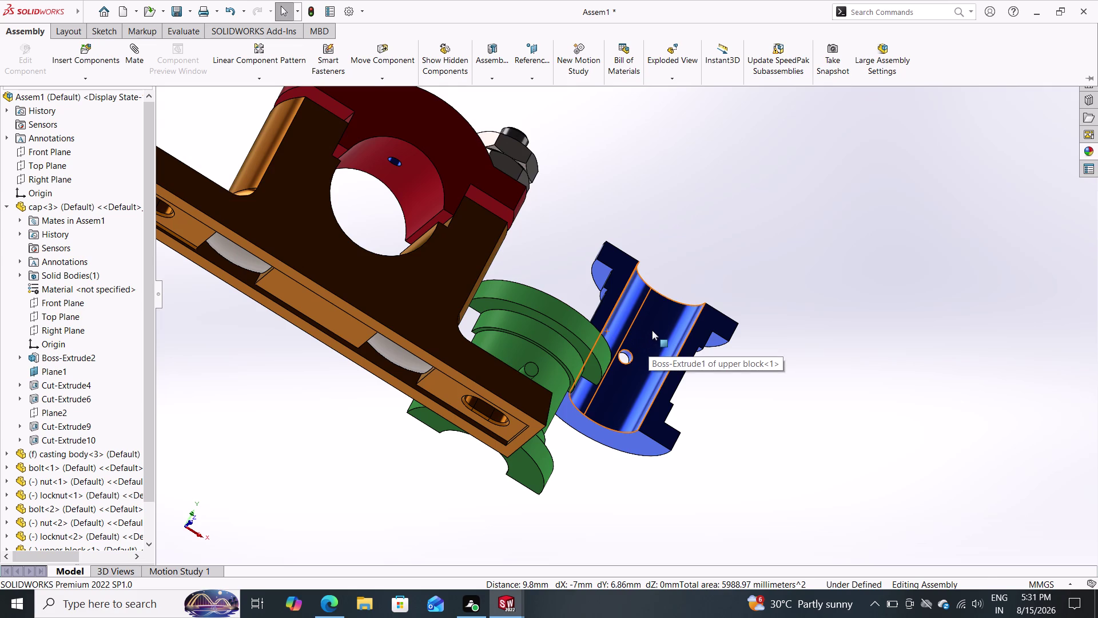
middle_drag(601, 158, 524, 279)
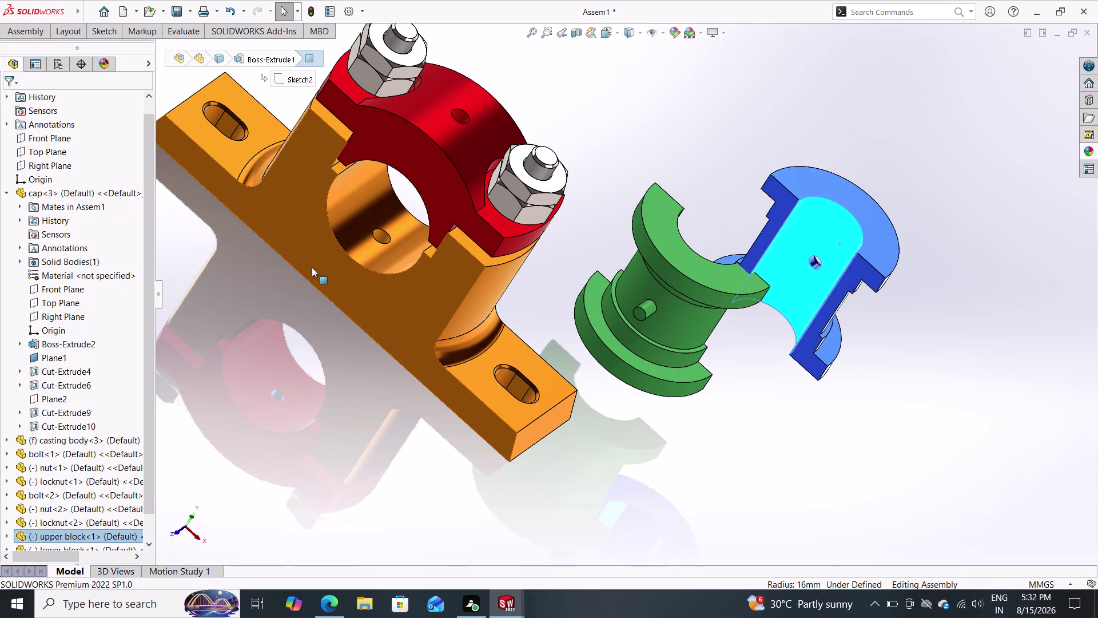
double_click(369, 240)
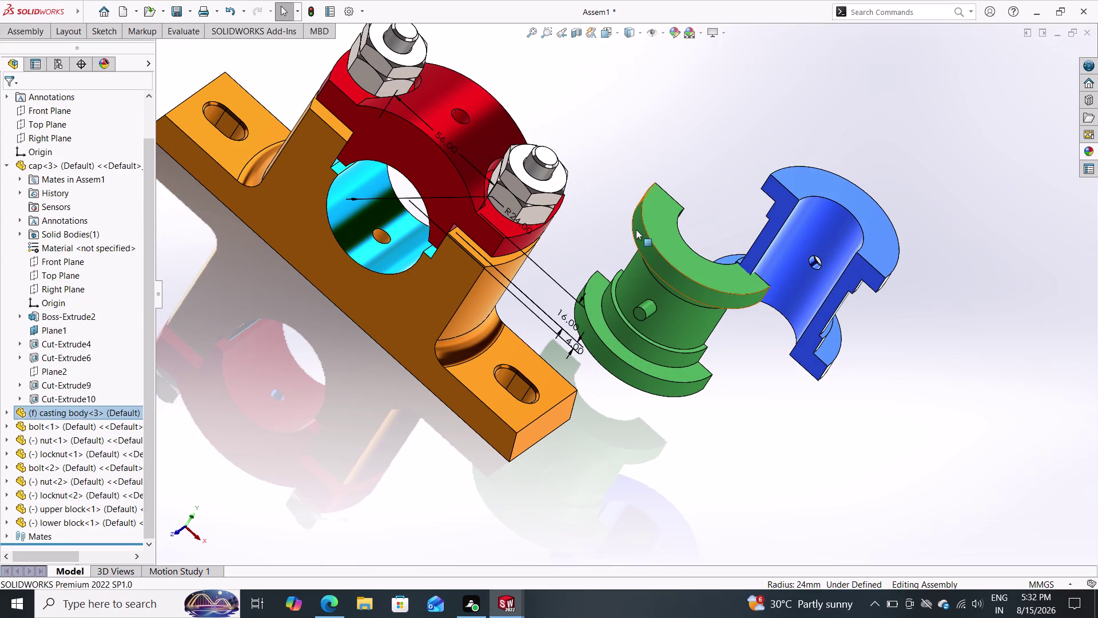
middle_drag(653, 167, 606, 140)
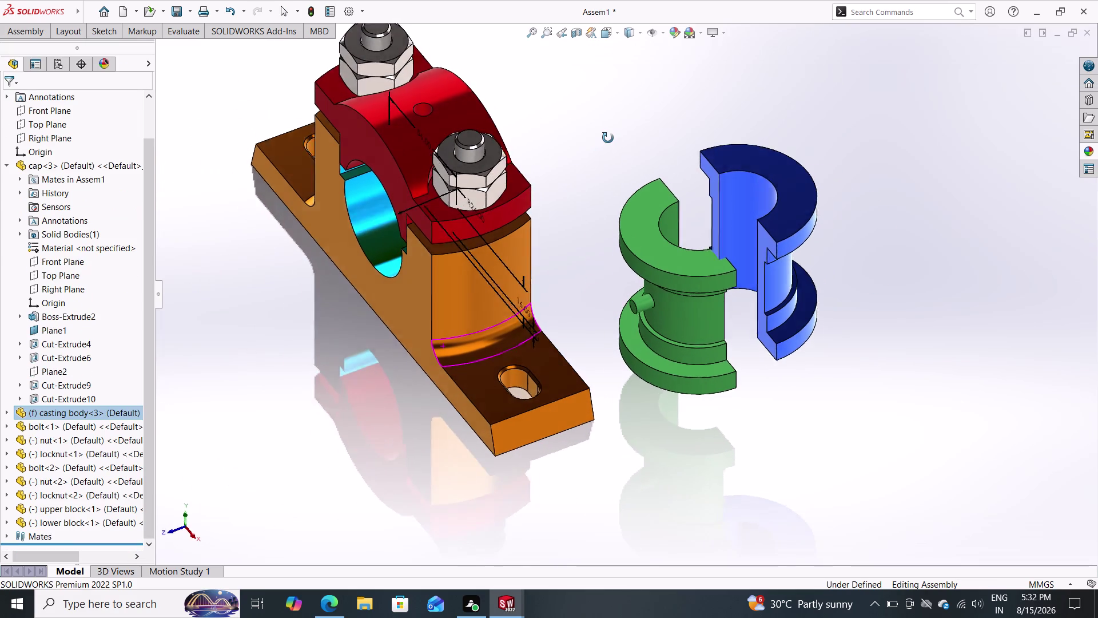
Start a new mate and pick the upper bush half's cylindrical face.
middle_drag(607, 140, 609, 138)
double_click(16, 31)
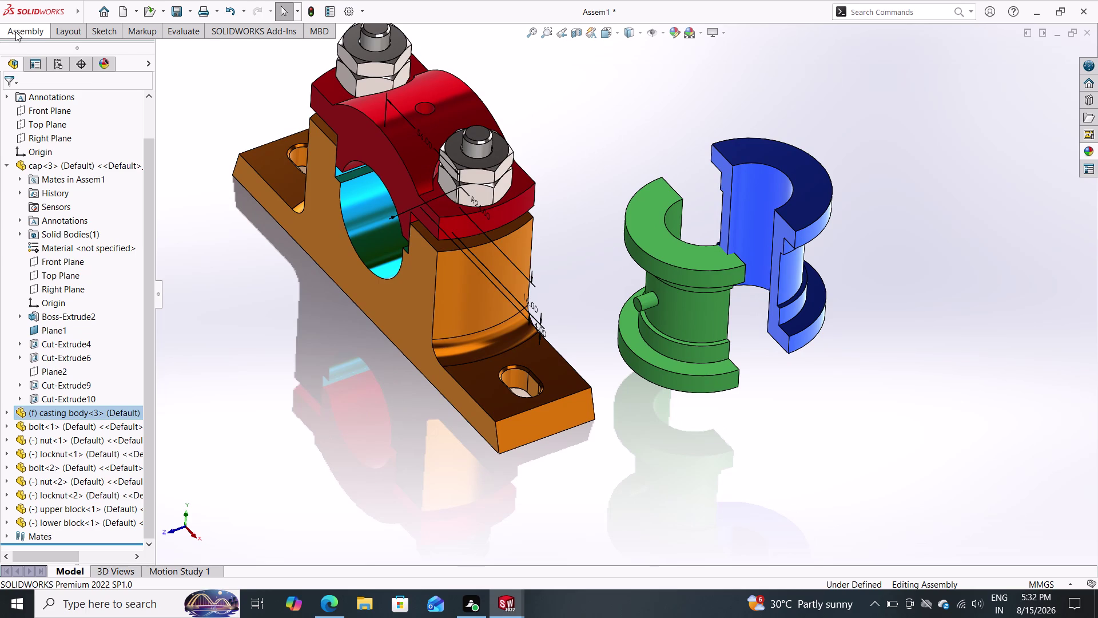
click(128, 62)
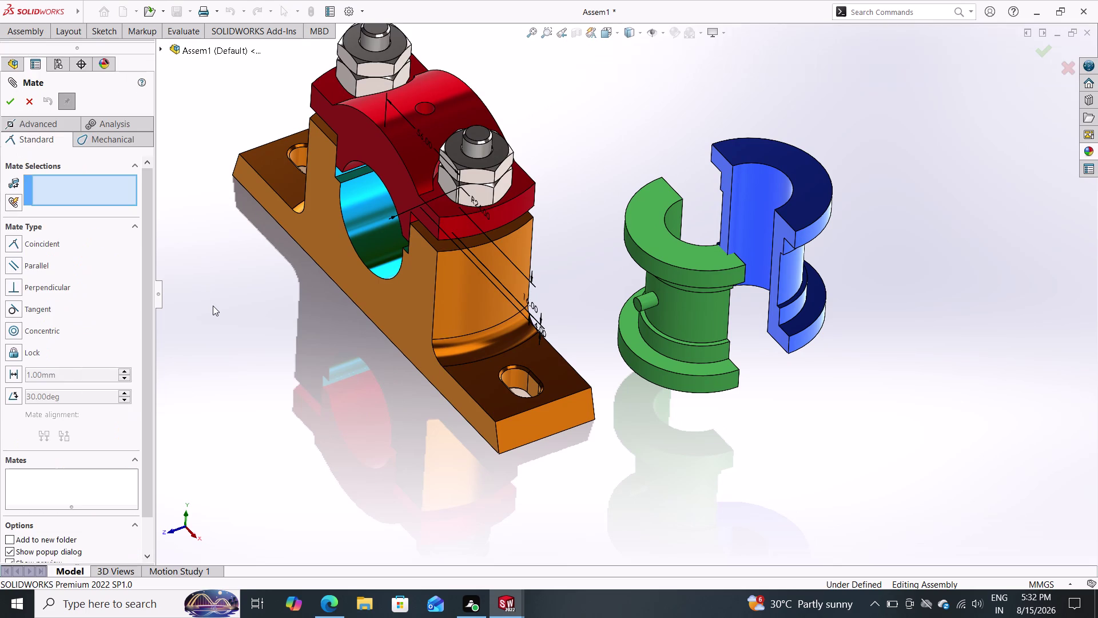
middle_drag(677, 461, 745, 452)
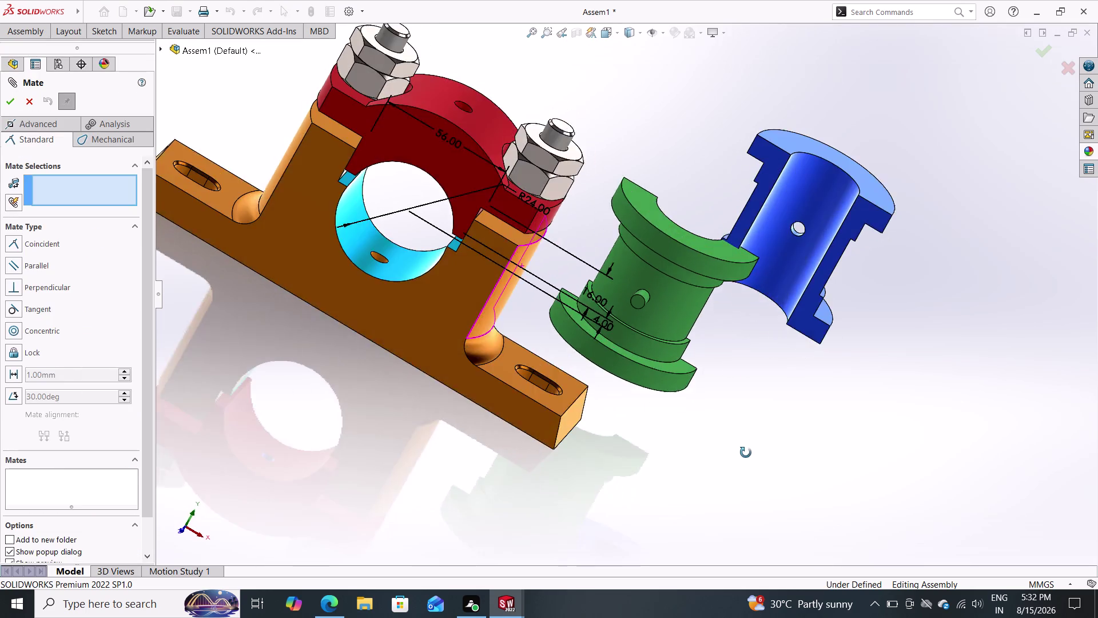
middle_drag(745, 452, 767, 410)
click(777, 248)
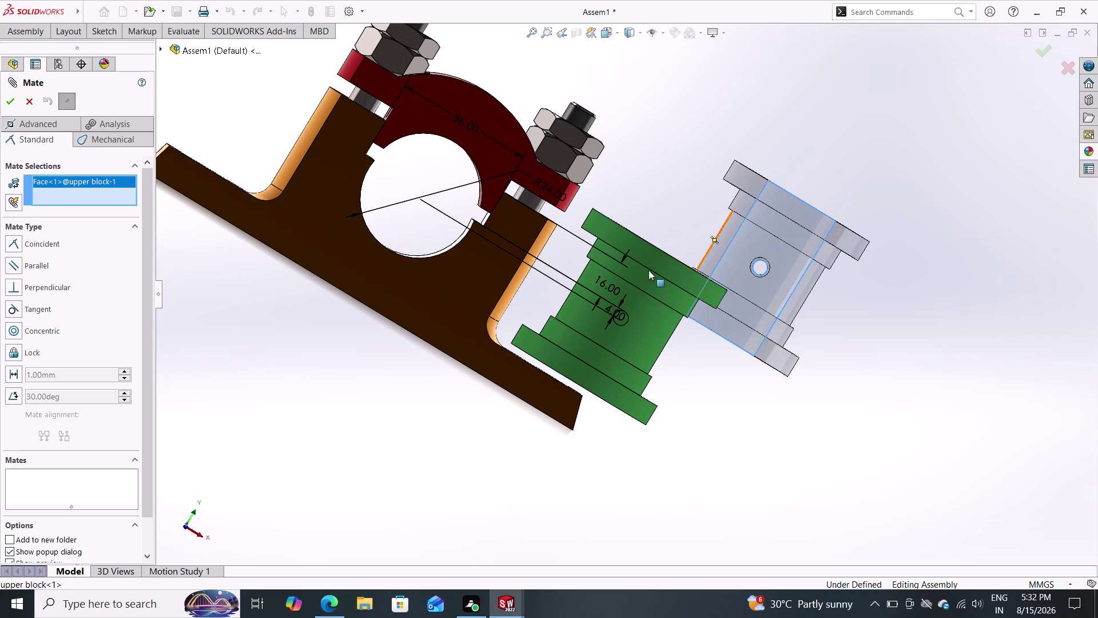
Pick the casting bore face, inspect the Concentric10 preview, then cancel the mate.
middle_drag(415, 346, 399, 415)
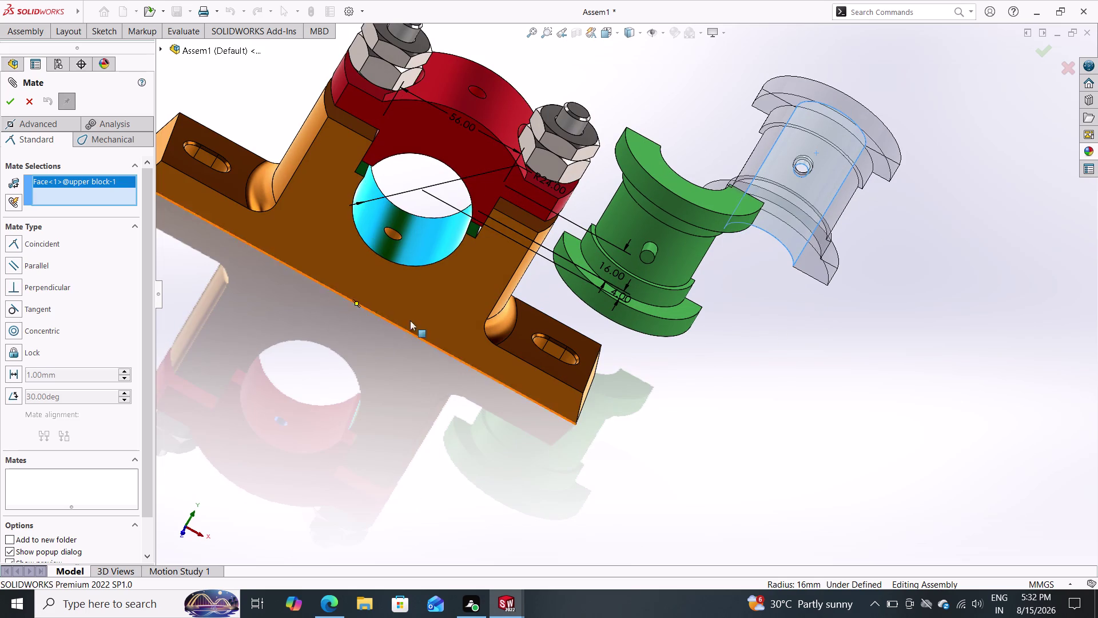
click(420, 238)
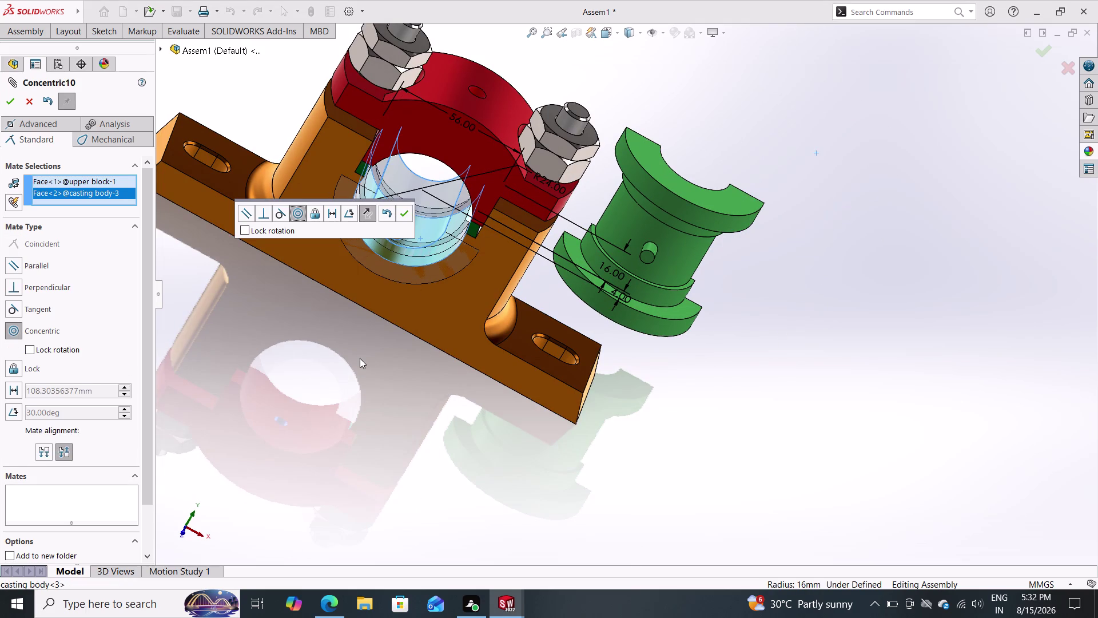
double_click(370, 208)
middle_drag(404, 318, 248, 258)
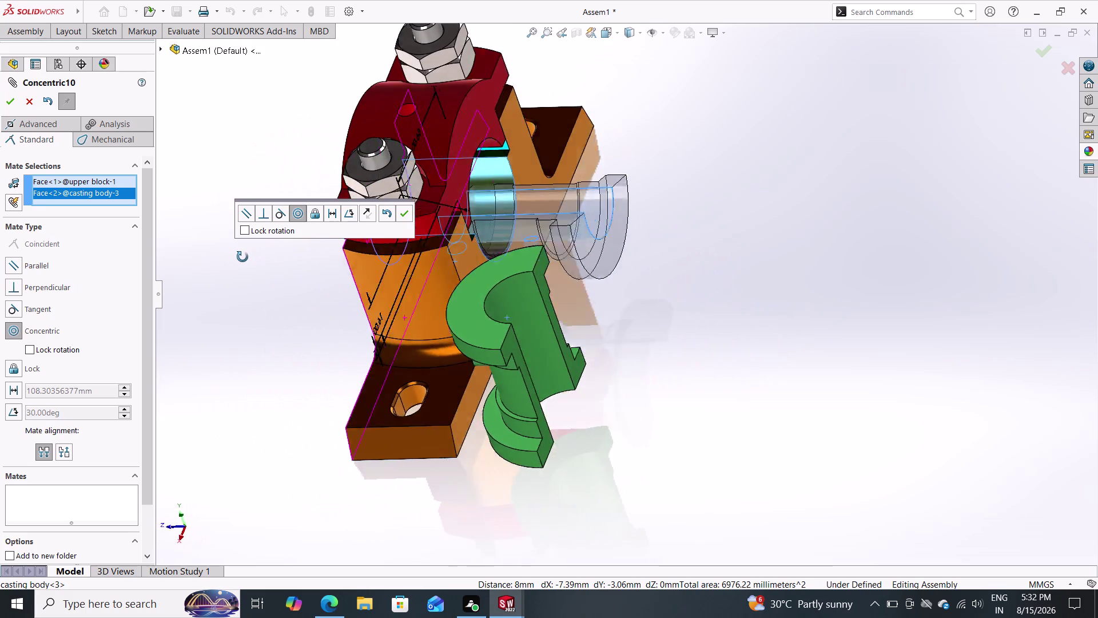
middle_drag(248, 257, 376, 273)
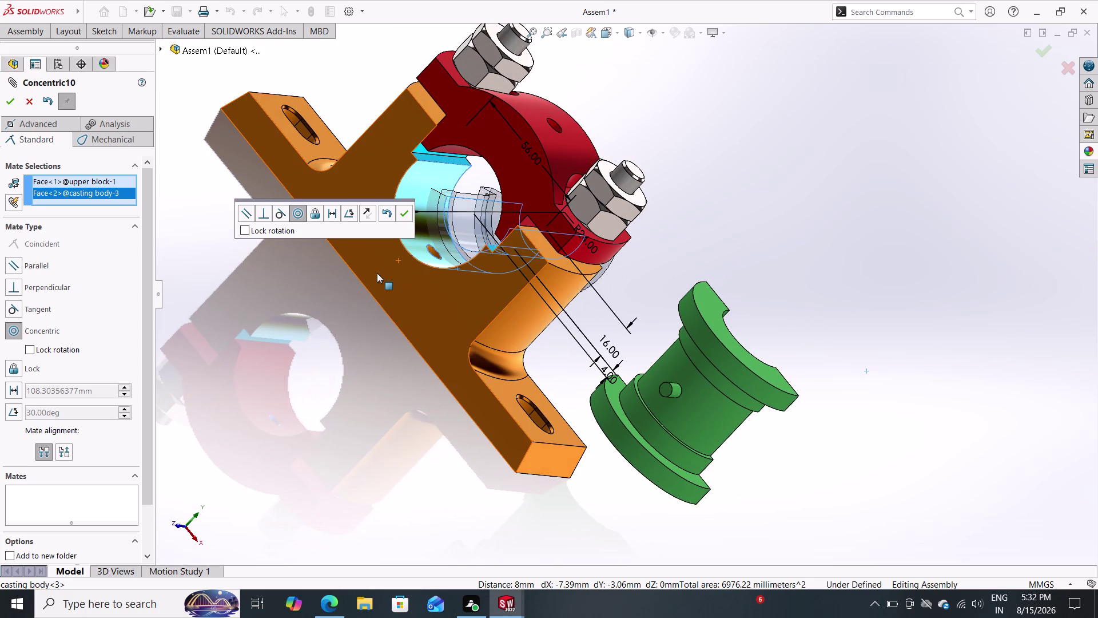
key(Escape)
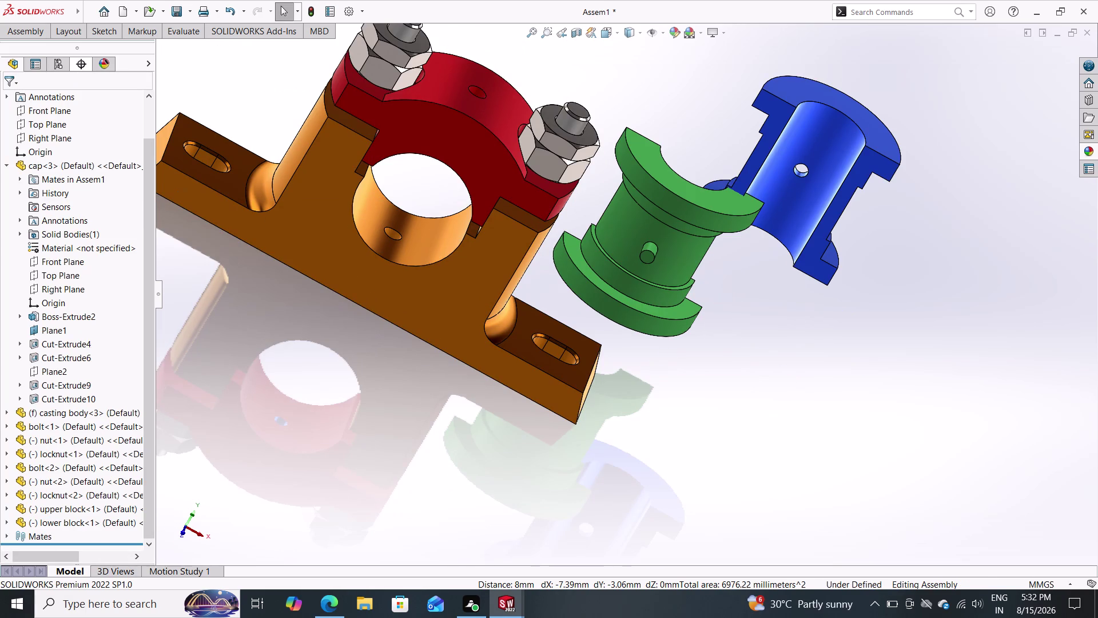
click(35, 32)
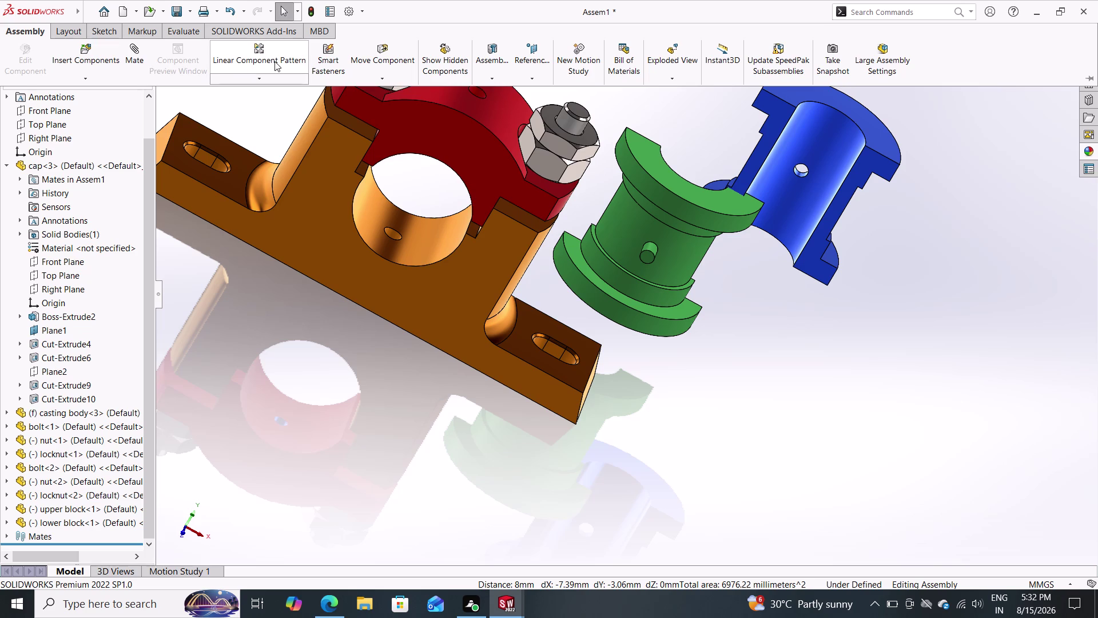
click(134, 55)
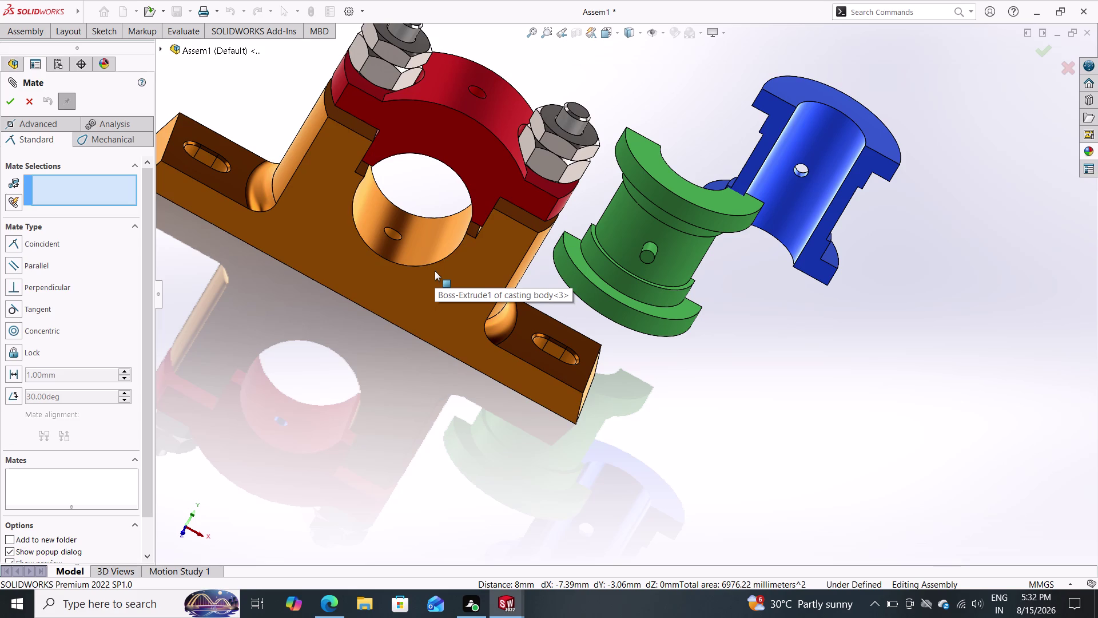
double_click(417, 242)
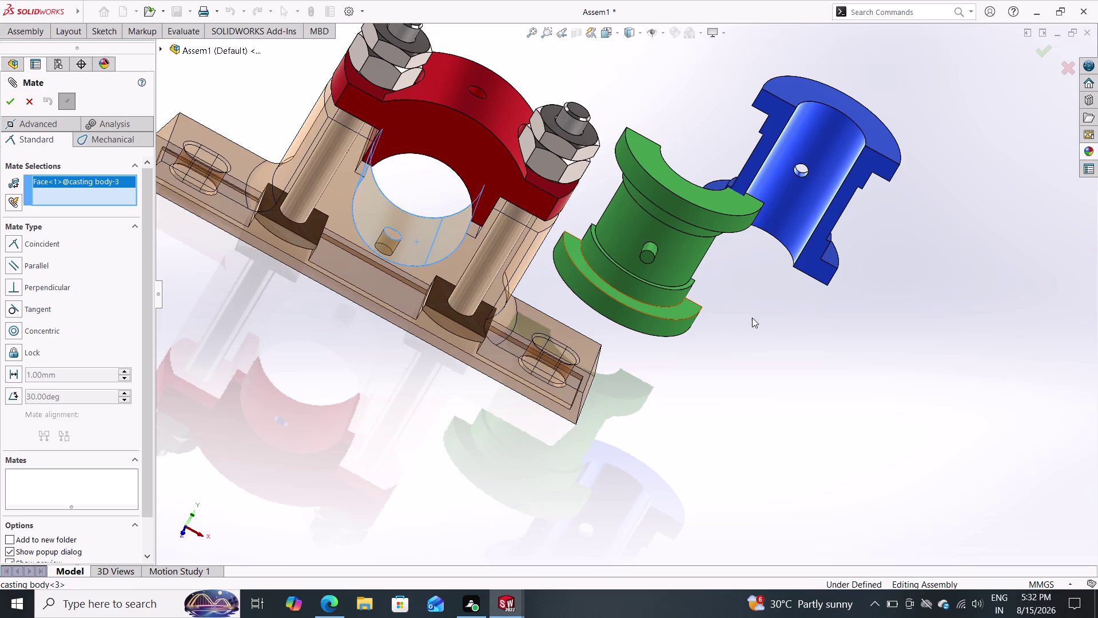
middle_drag(750, 327, 538, 387)
double_click(675, 252)
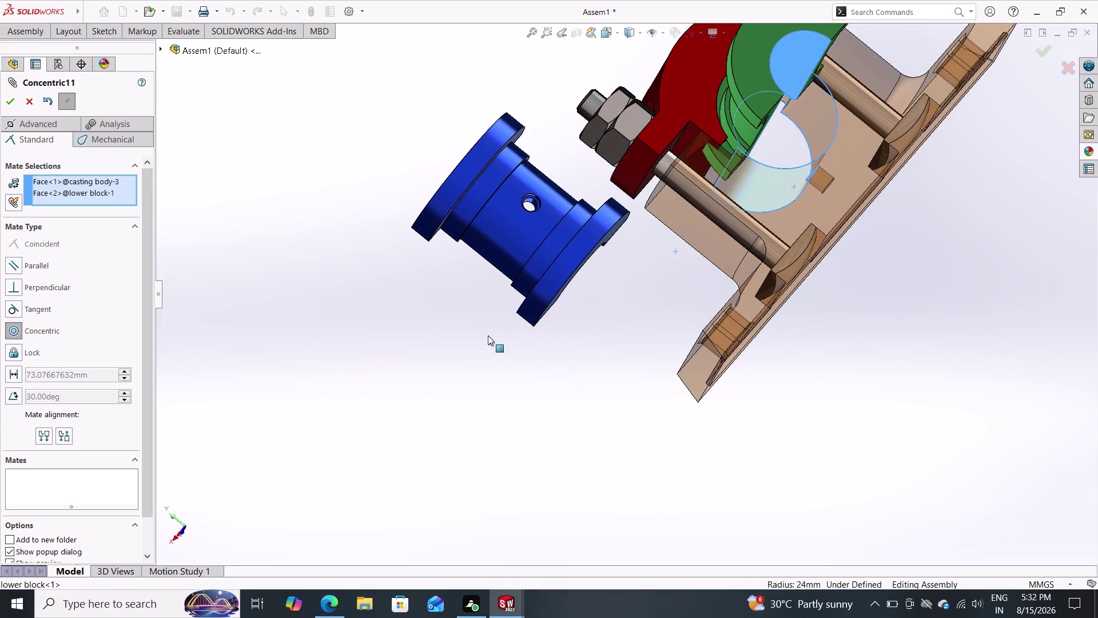
middle_drag(471, 345, 649, 259)
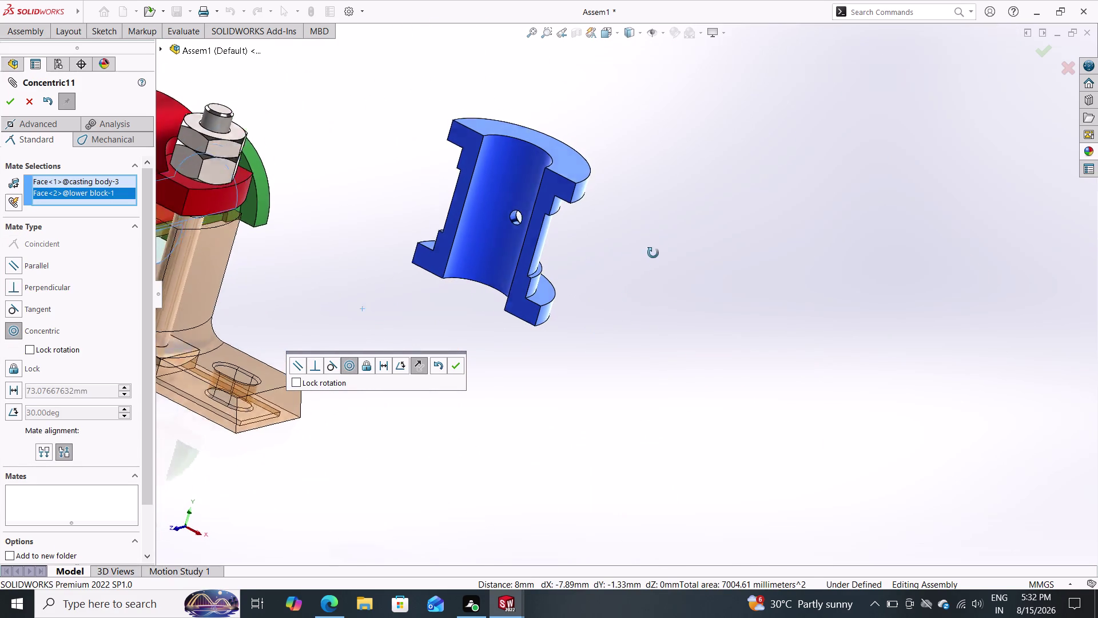
middle_drag(649, 259, 654, 251)
scroll(down, 3)
scroll(up, 3)
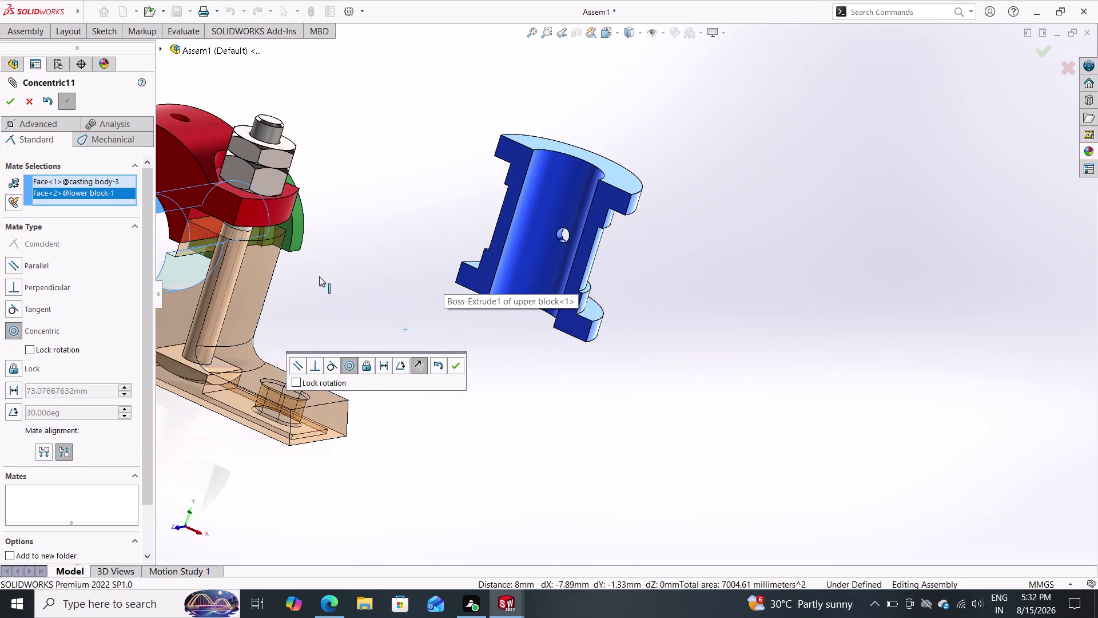
scroll(up, 3)
click(422, 367)
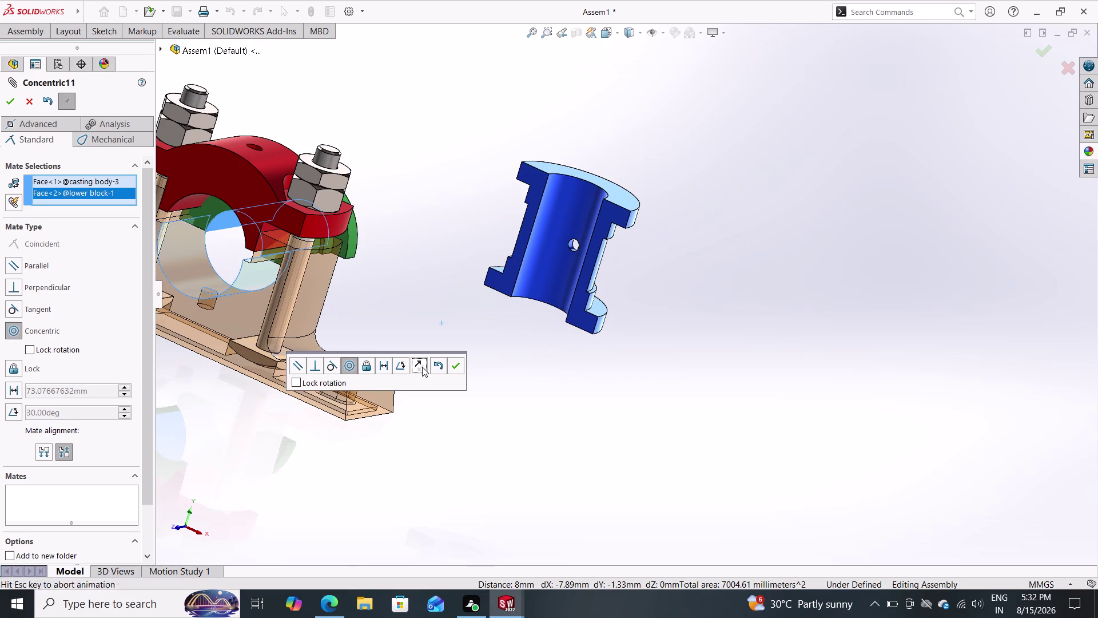
click(420, 366)
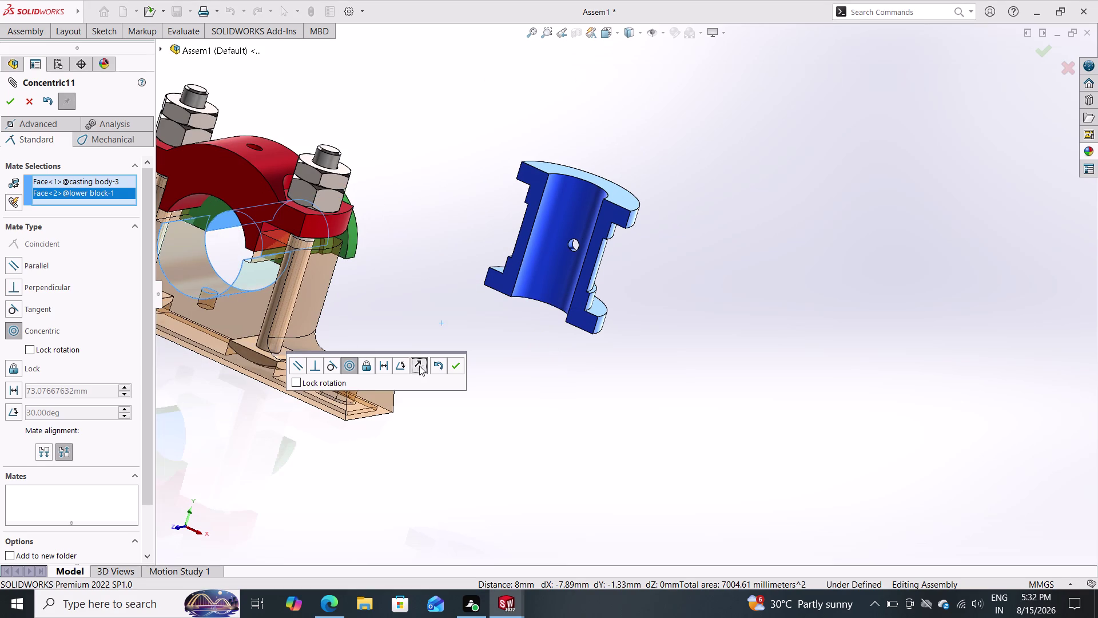
double_click(419, 366)
middle_drag(426, 265, 425, 271)
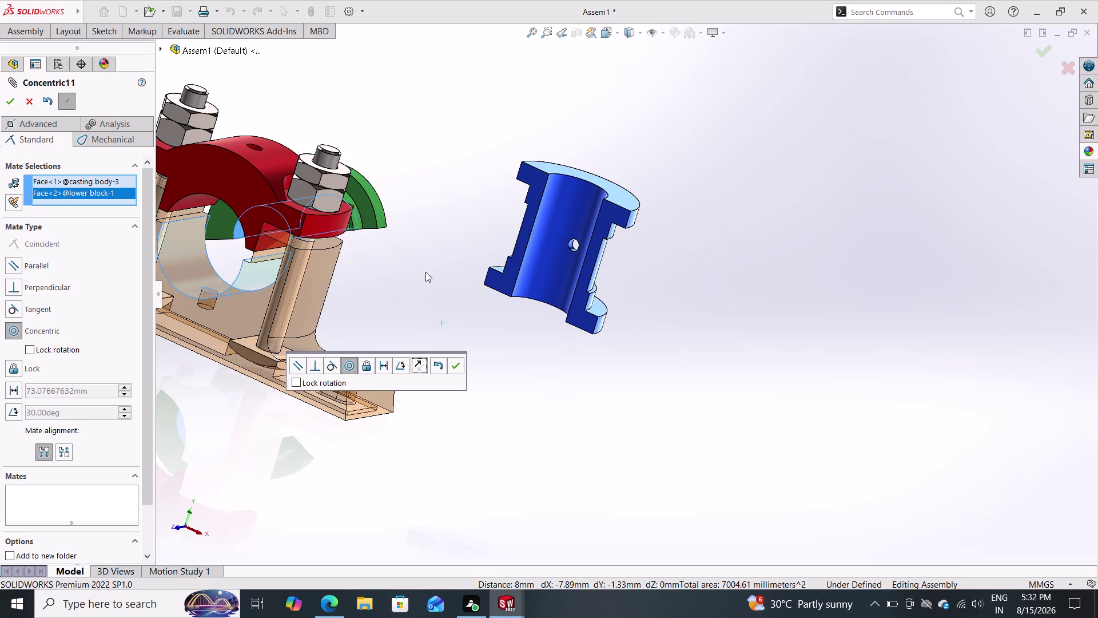
middle_drag(426, 272, 287, 326)
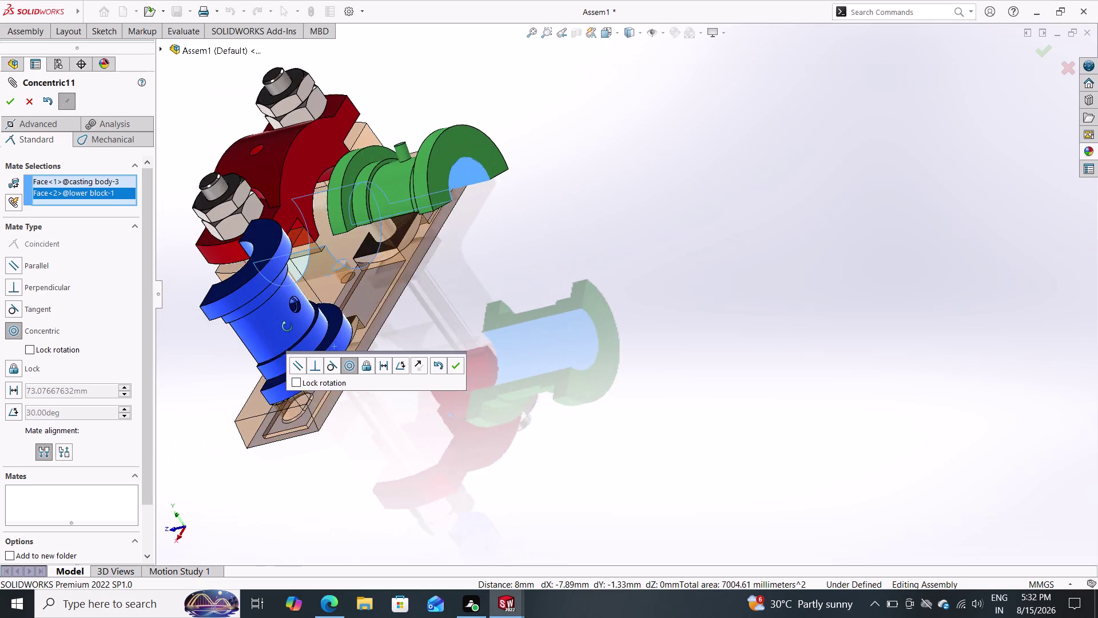
middle_drag(287, 327, 383, 314)
scroll(up, 3)
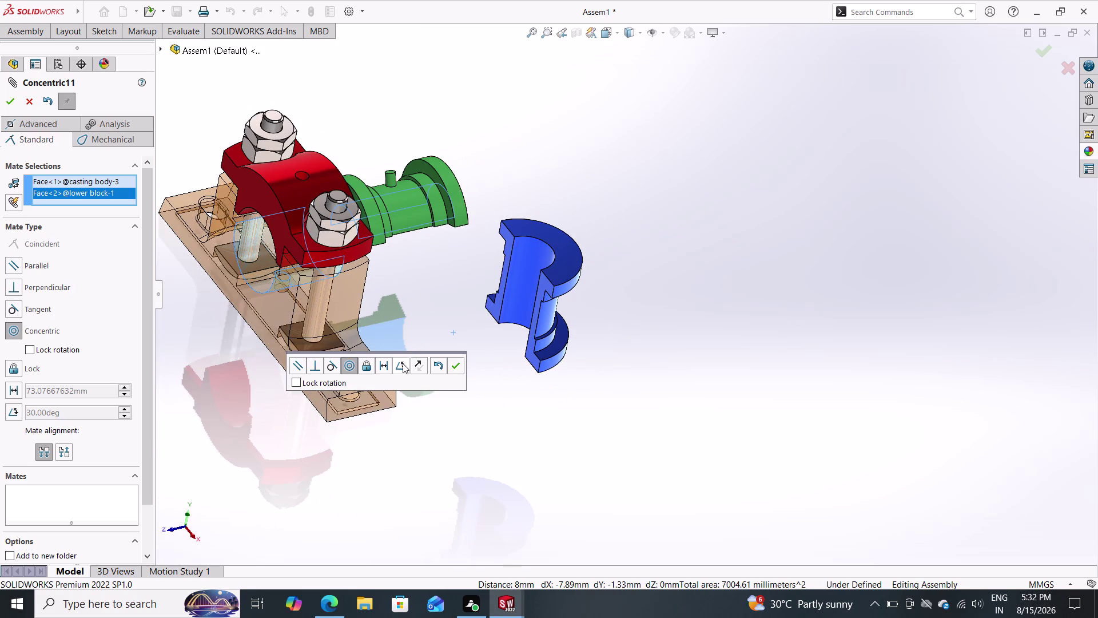
click(403, 363)
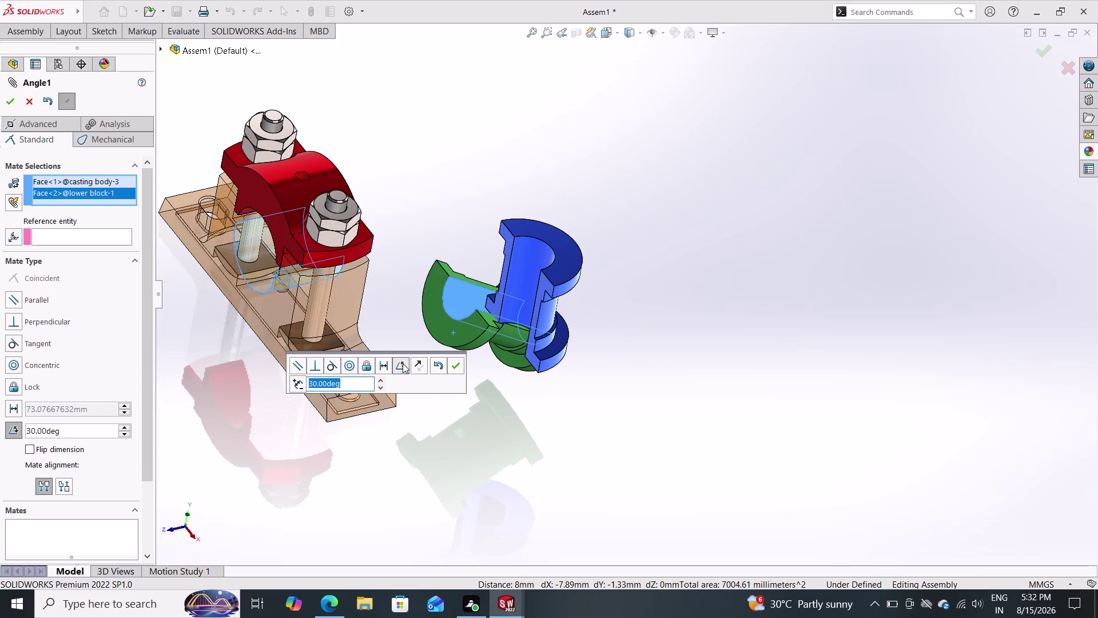
click(402, 363)
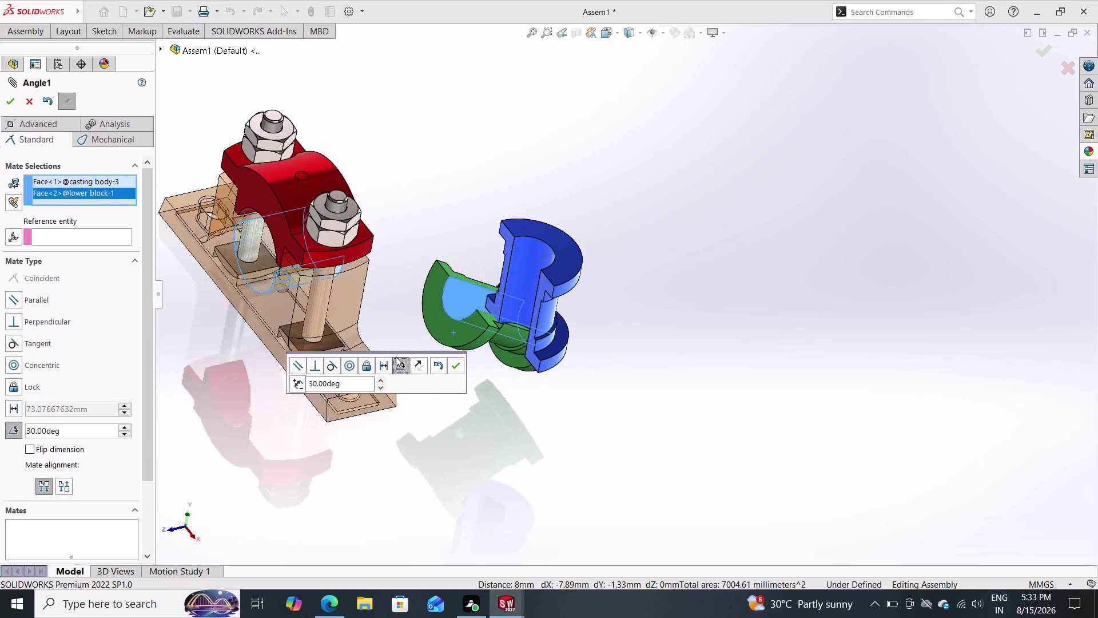
key(ctrl+z)
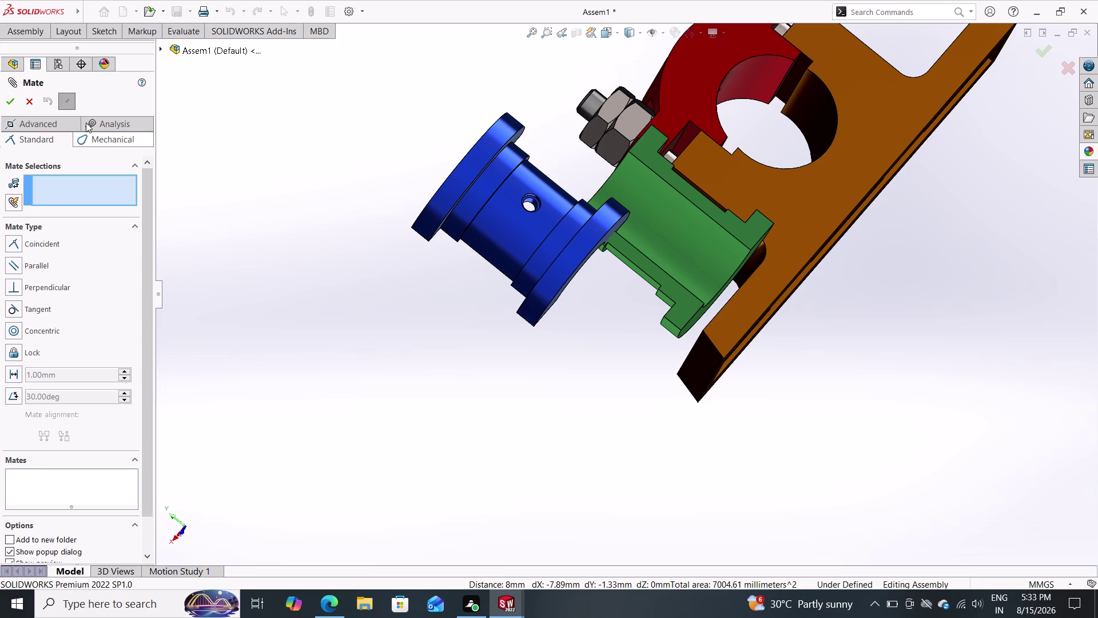
click(30, 97)
middle_drag(359, 330, 525, 311)
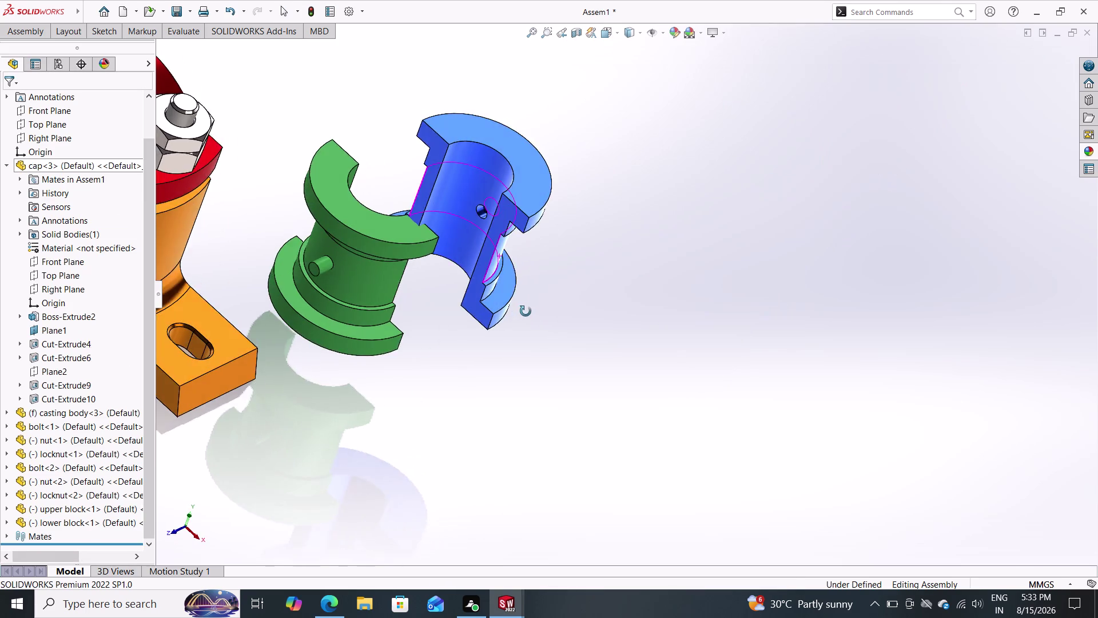
Start a new mate with the upper bush's cylindrical face as its first reference.
middle_drag(526, 311, 558, 252)
scroll(down, 3)
scroll(up, 3)
scroll(up, 3)
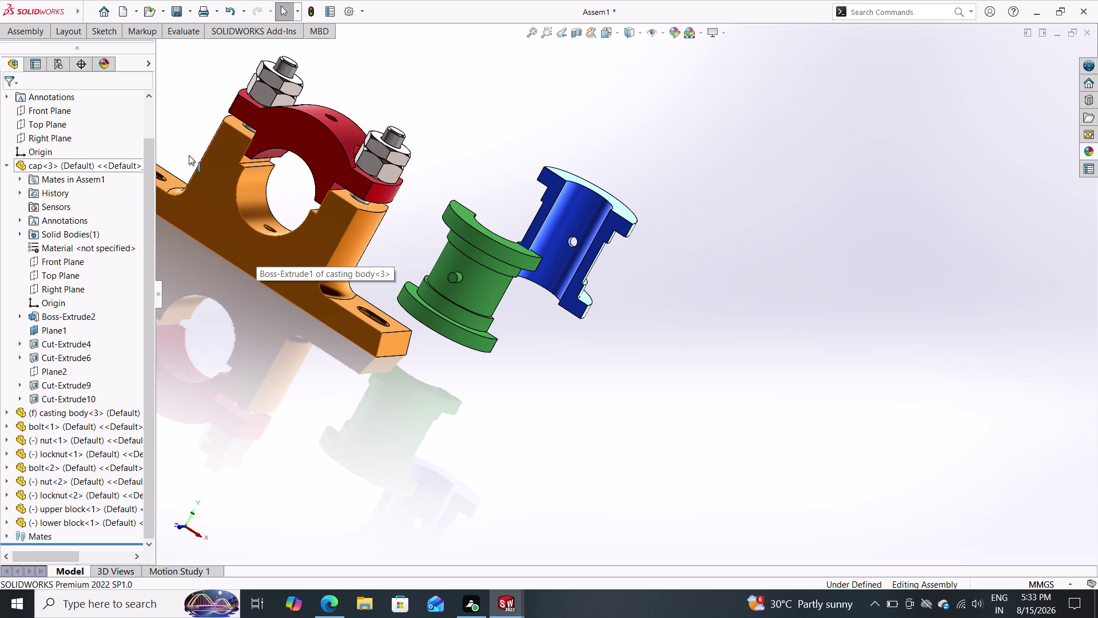
click(19, 34)
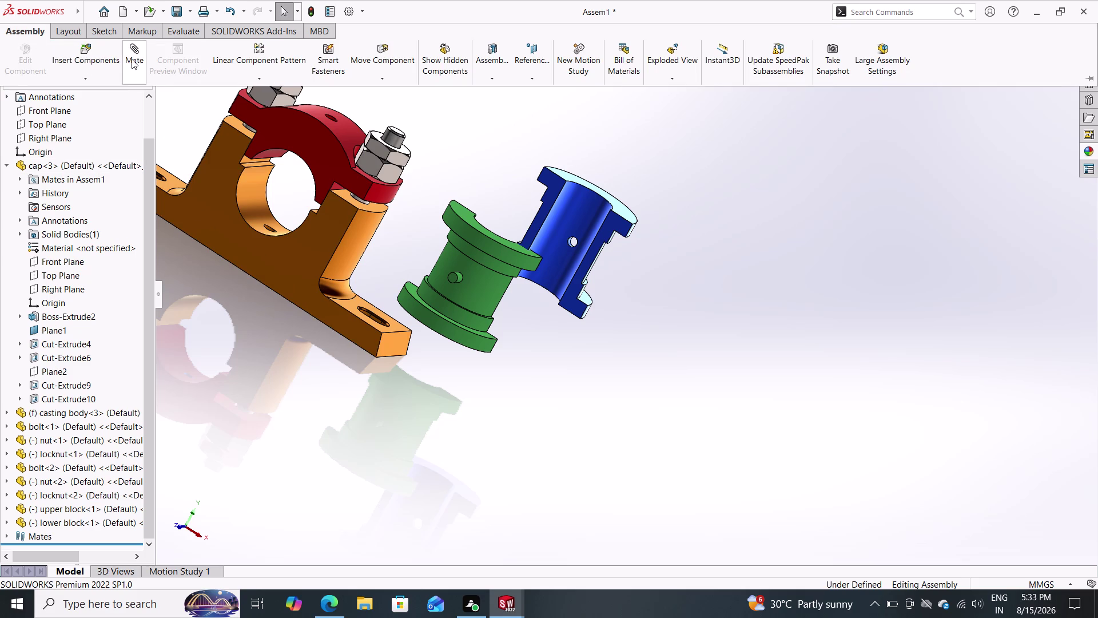
click(132, 59)
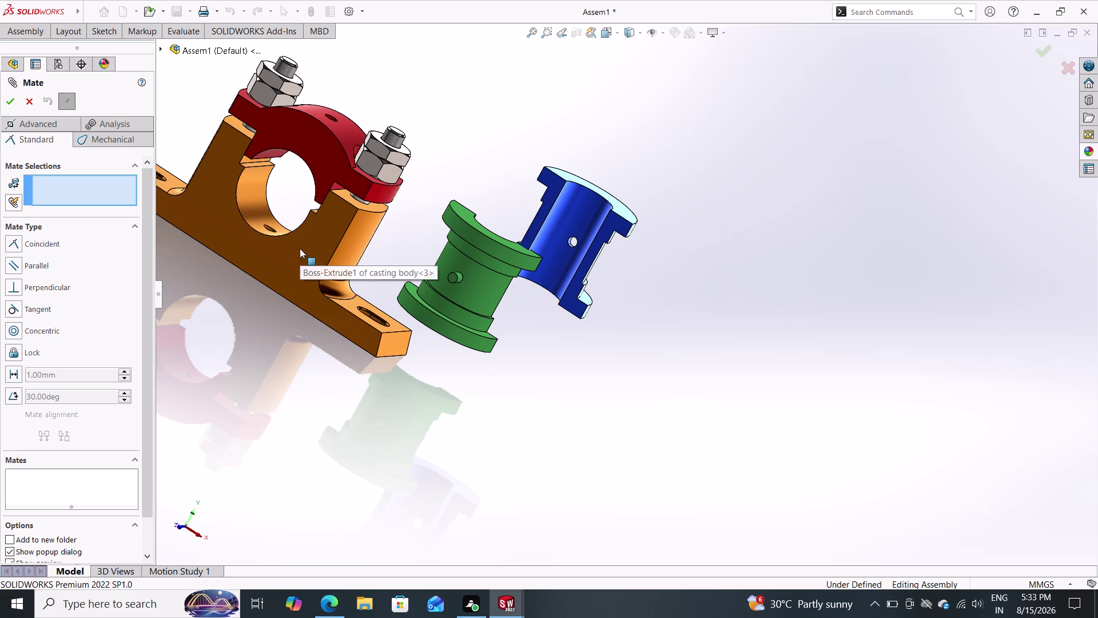
click(568, 207)
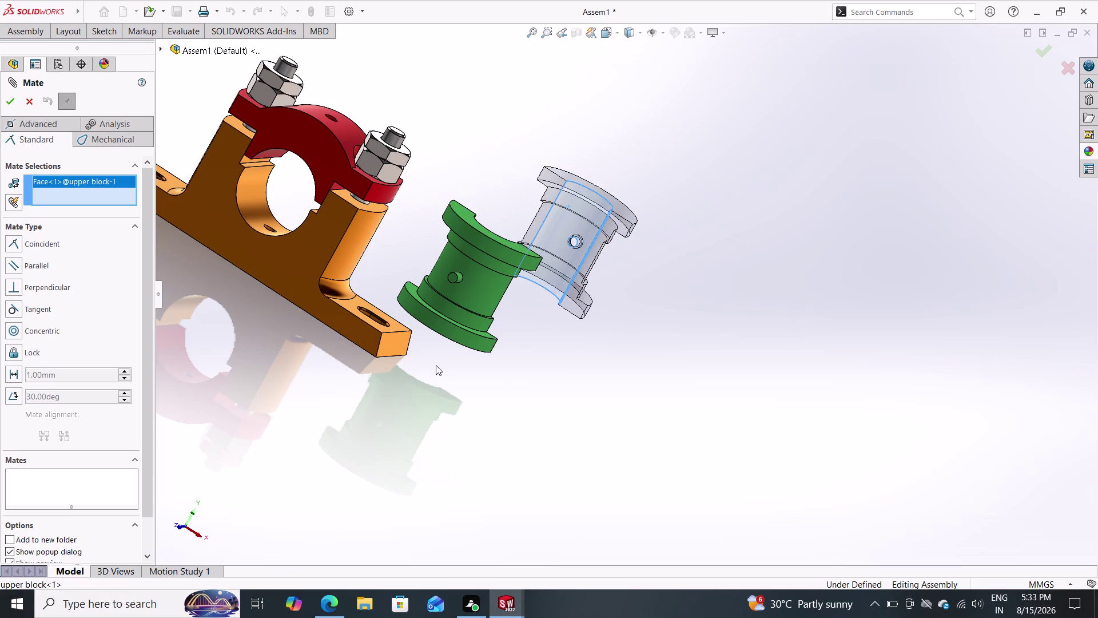
Pick the cap's bore face as the second reference and check the bush against the cap.
middle_drag(342, 411, 371, 382)
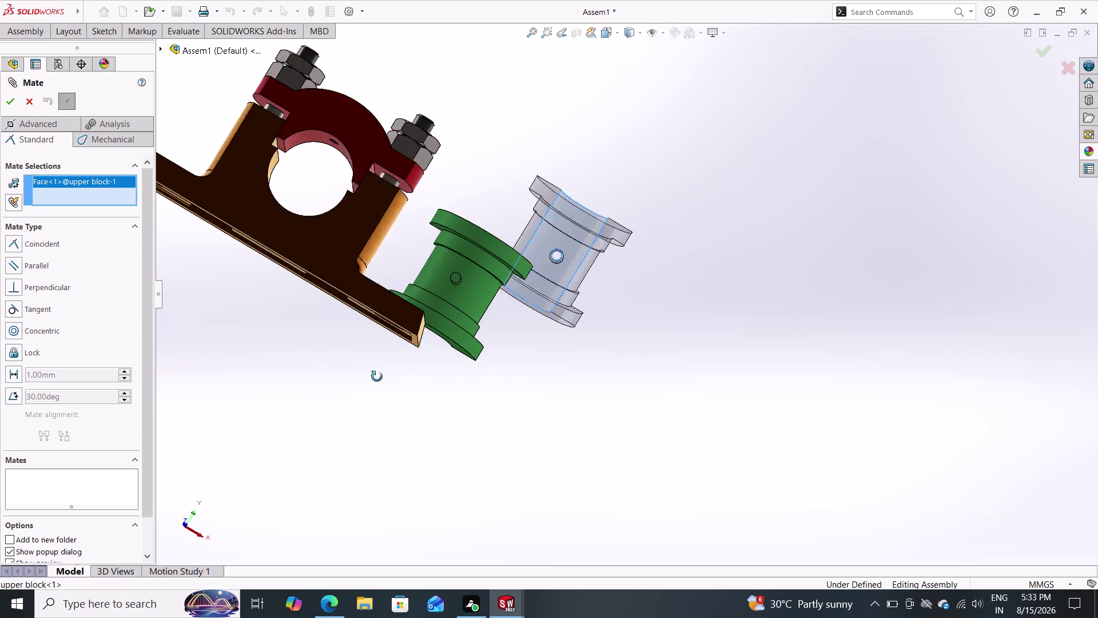
middle_drag(371, 382, 401, 364)
click(366, 157)
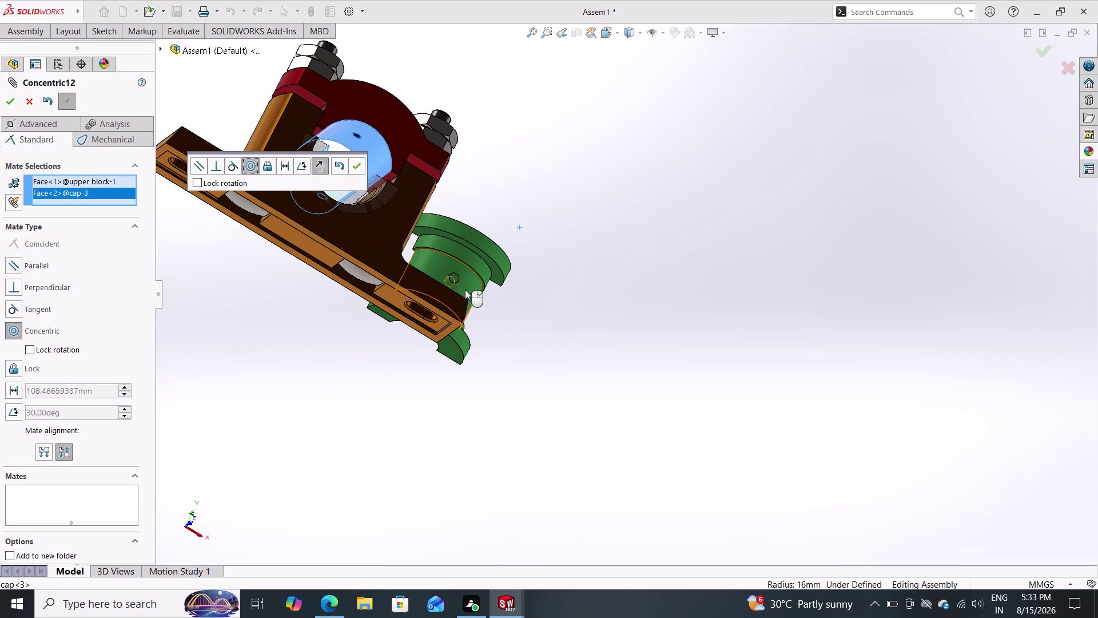
middle_drag(551, 216, 503, 299)
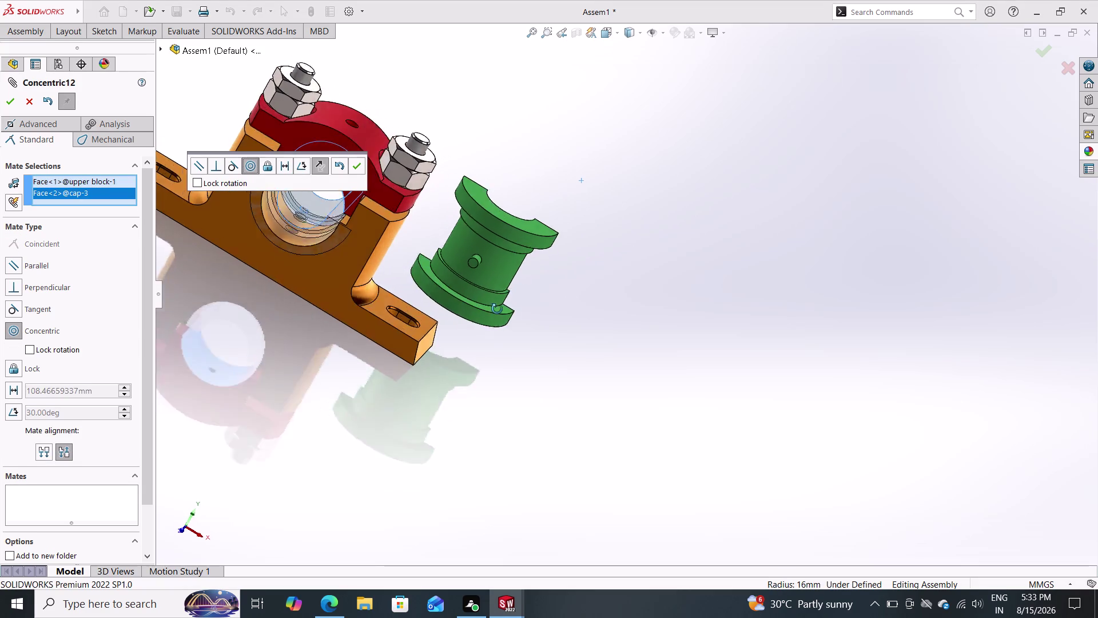
middle_drag(503, 299, 340, 345)
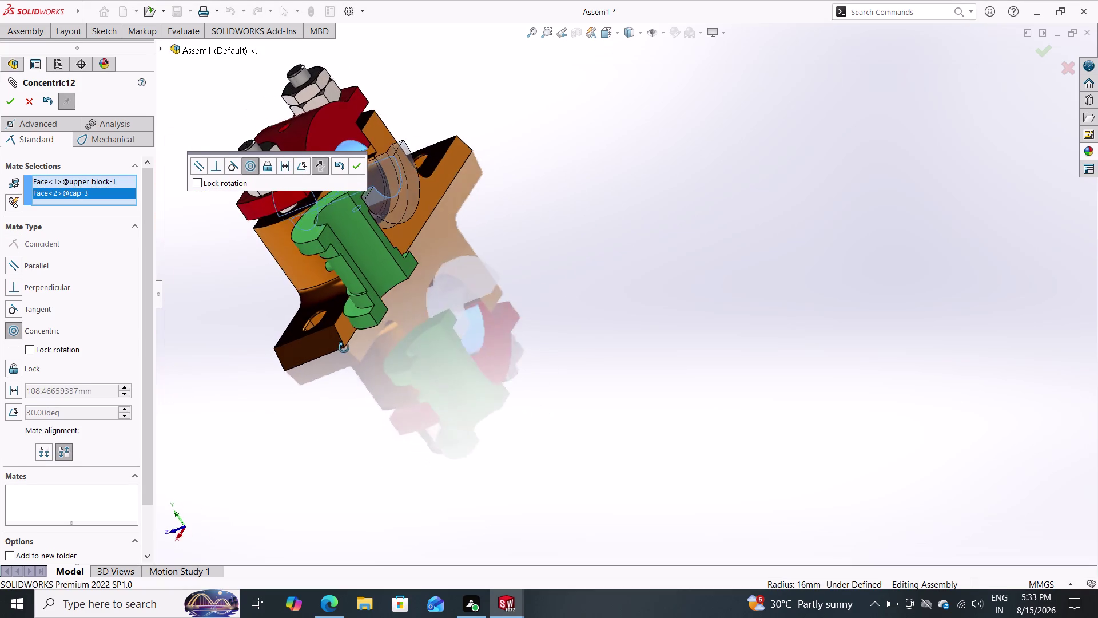
middle_drag(340, 346, 380, 348)
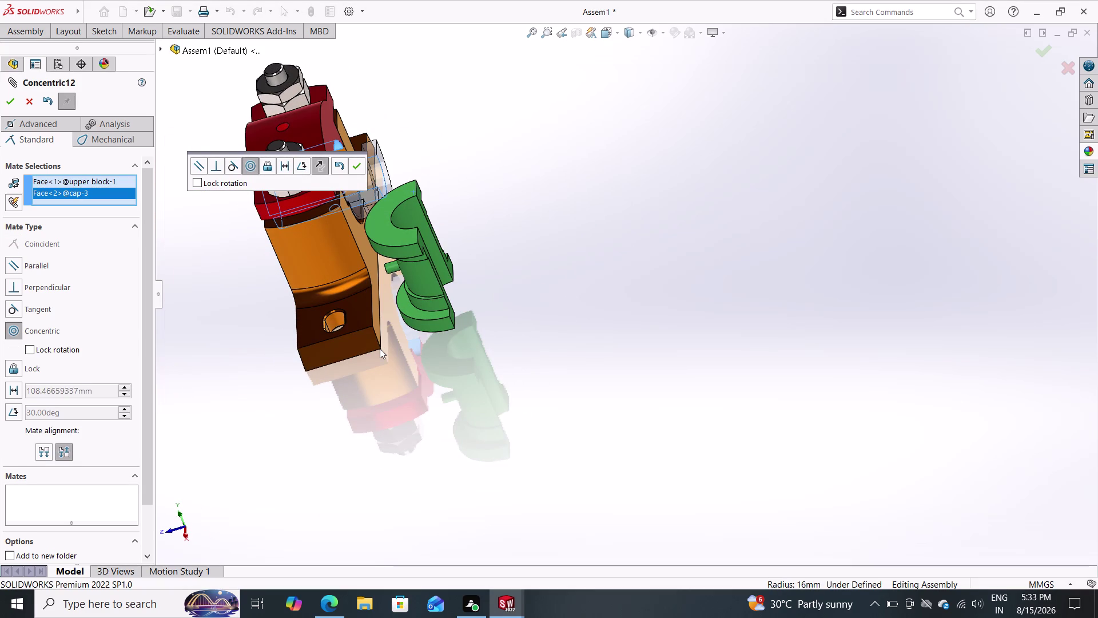
drag(366, 191, 445, 198)
double_click(445, 198)
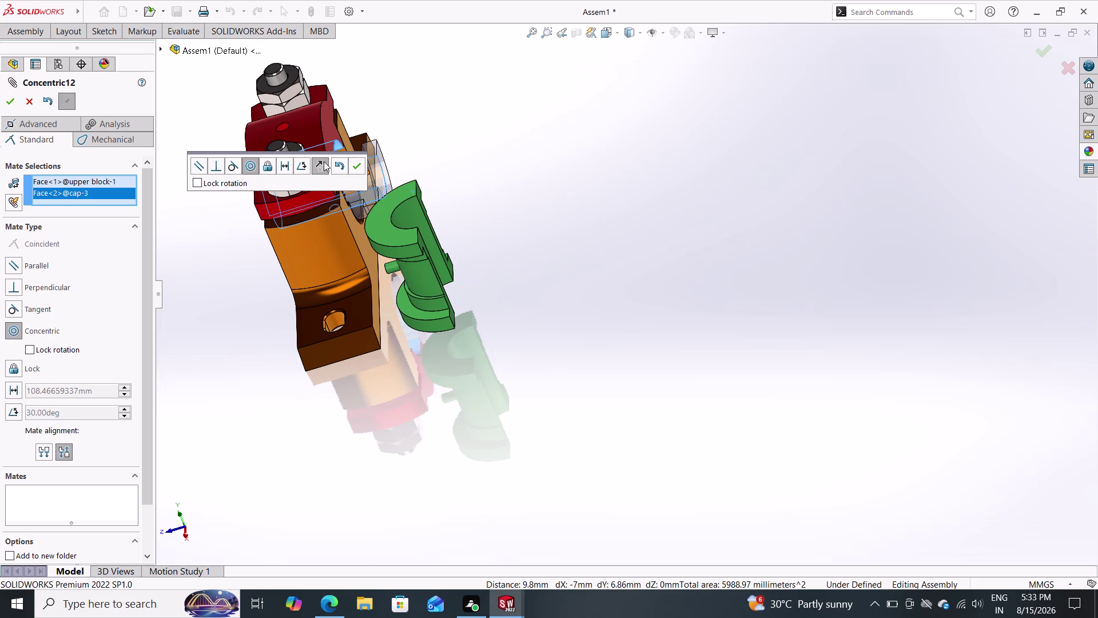
Adjust the bush's alignment and accept Concentric12, seating the blue bush inside the cap.
click(323, 161)
middle_drag(502, 230, 498, 234)
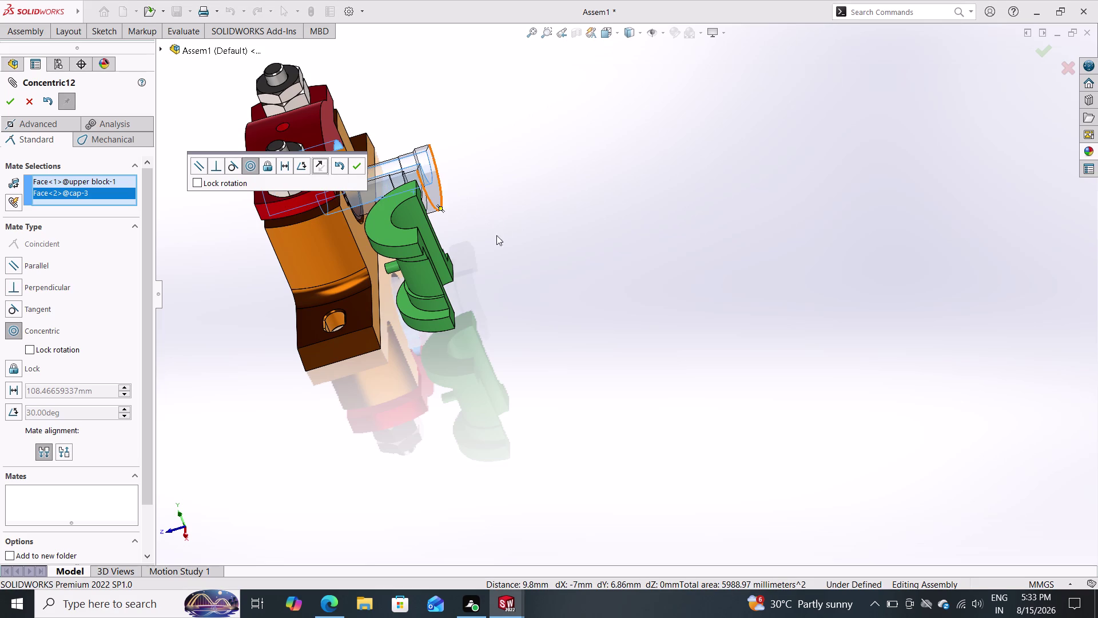
middle_drag(498, 234, 400, 302)
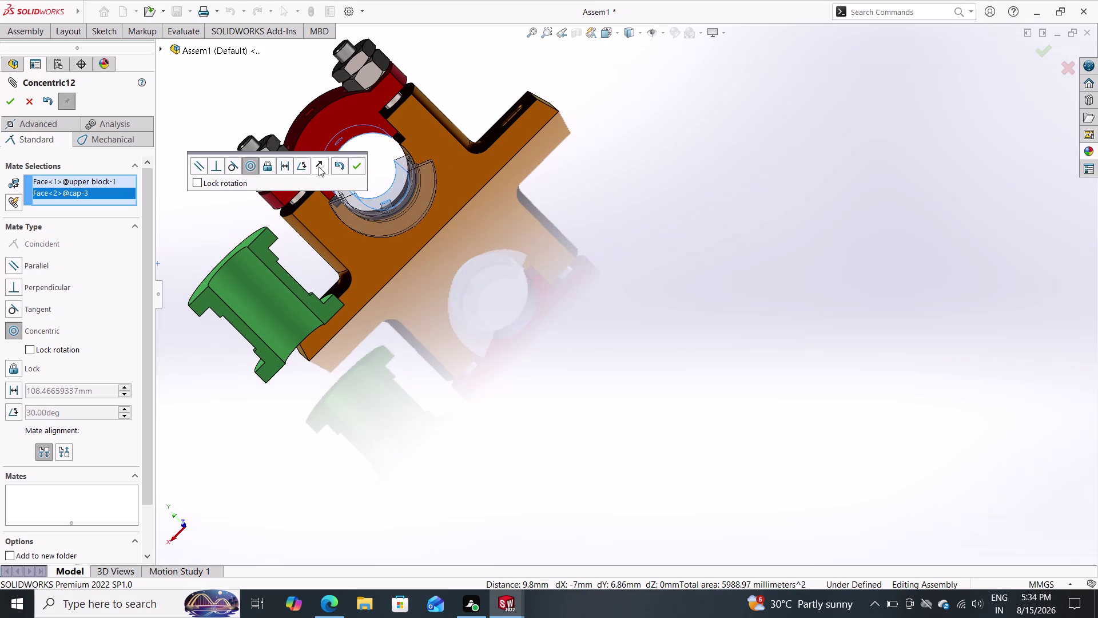
click(318, 167)
click(318, 167)
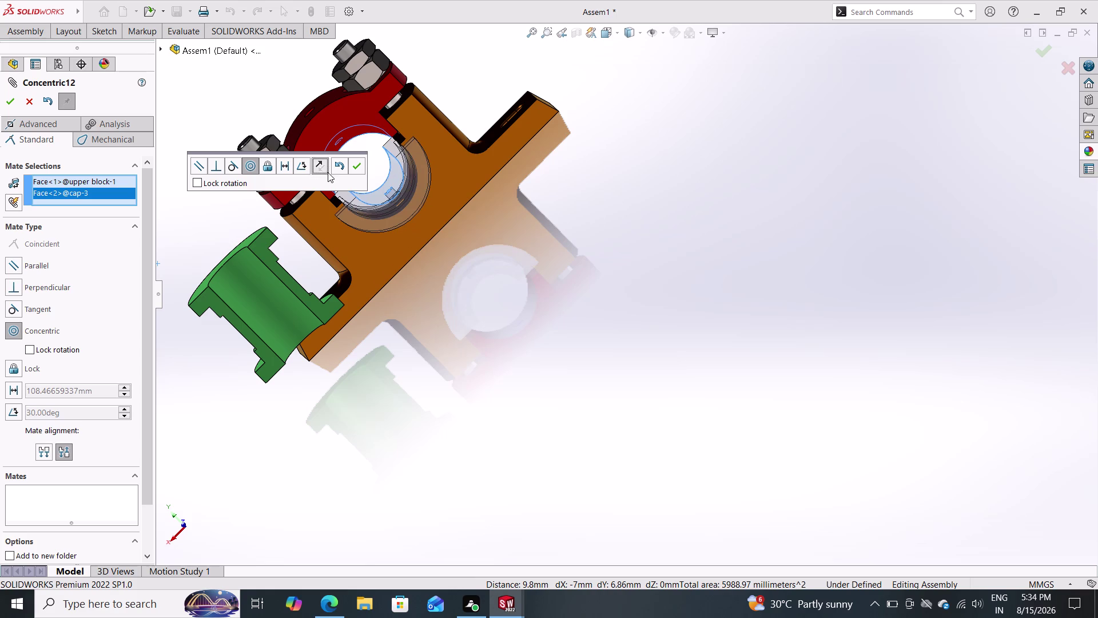
double_click(323, 170)
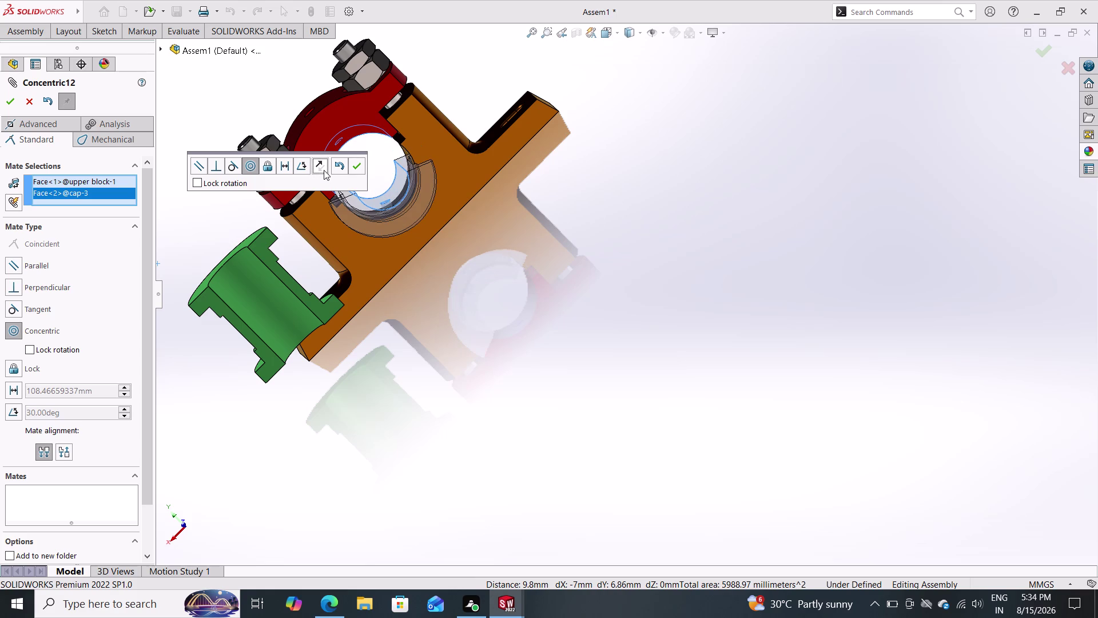
click(357, 163)
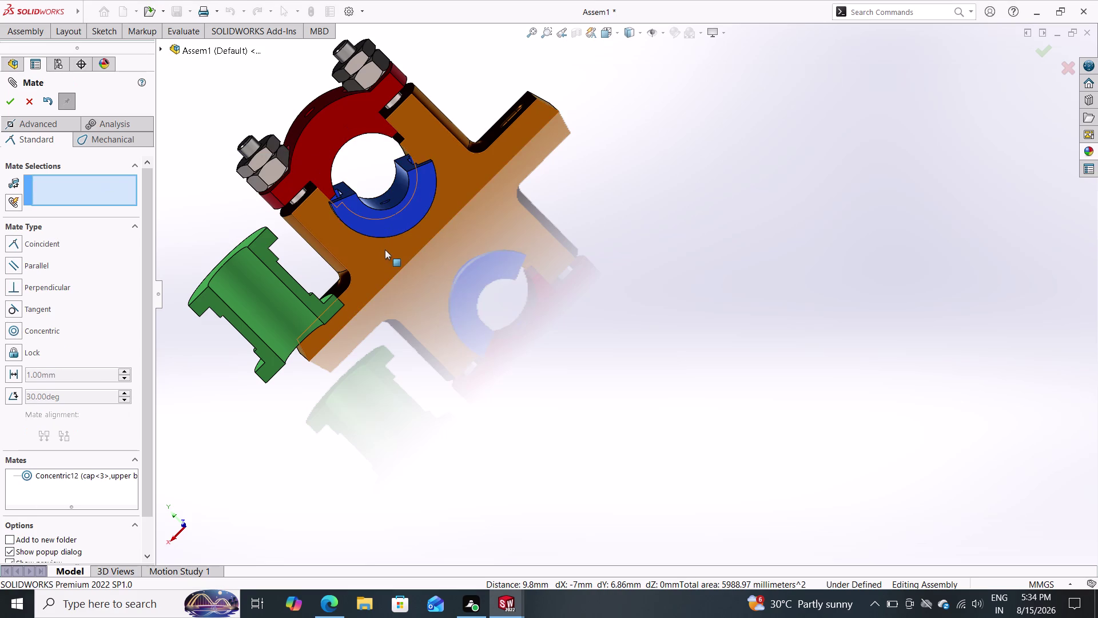
Turn the assembly toward the bore and pick the upper half bush's inner face.
middle_drag(365, 213, 446, 200)
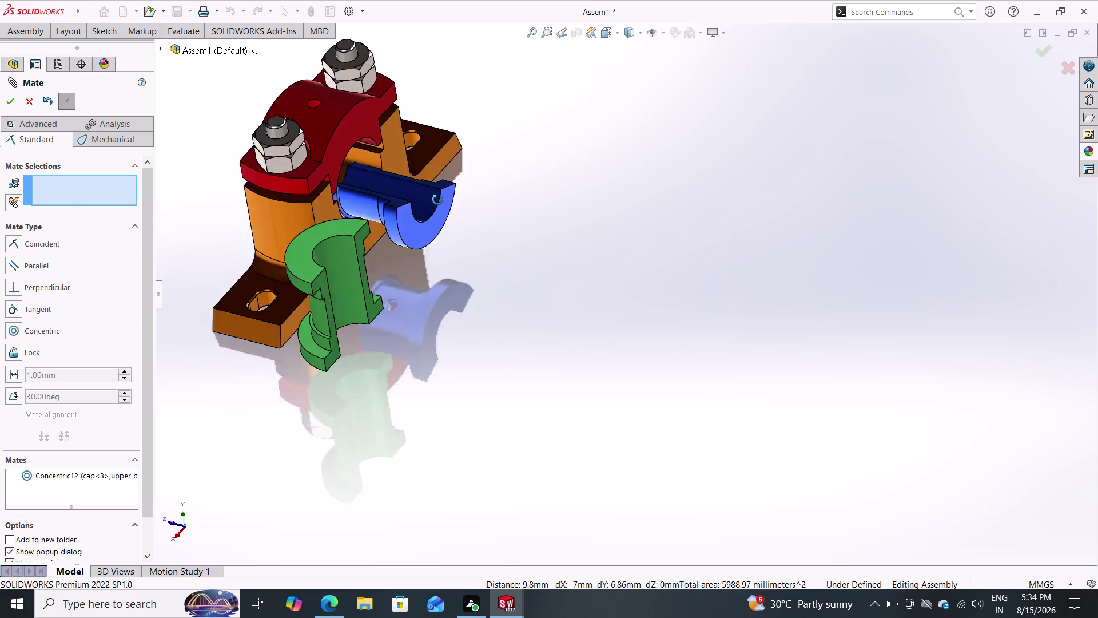
middle_drag(446, 201, 415, 202)
drag(378, 212, 418, 124)
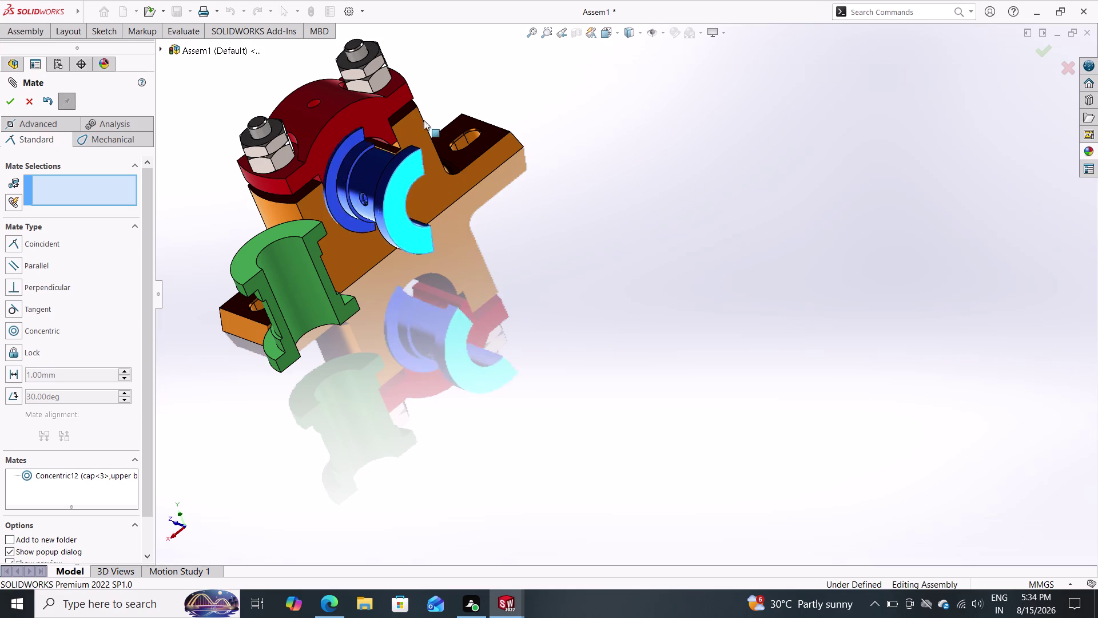
drag(417, 124, 442, 108)
click(442, 109)
drag(445, 108, 466, 92)
drag(381, 221, 374, 203)
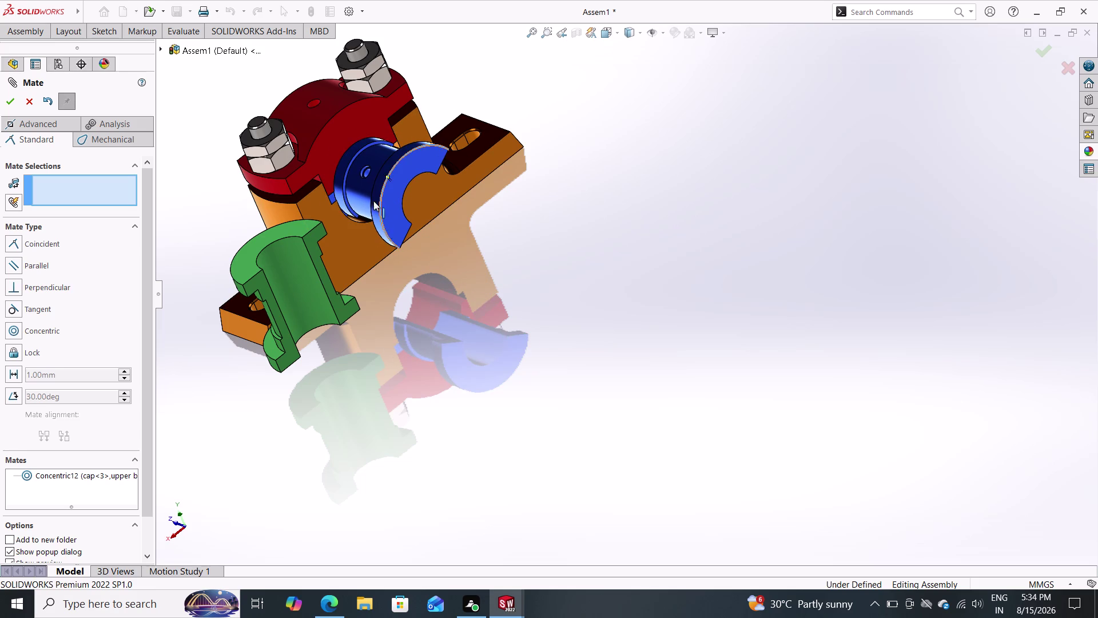
drag(374, 203, 364, 182)
click(364, 182)
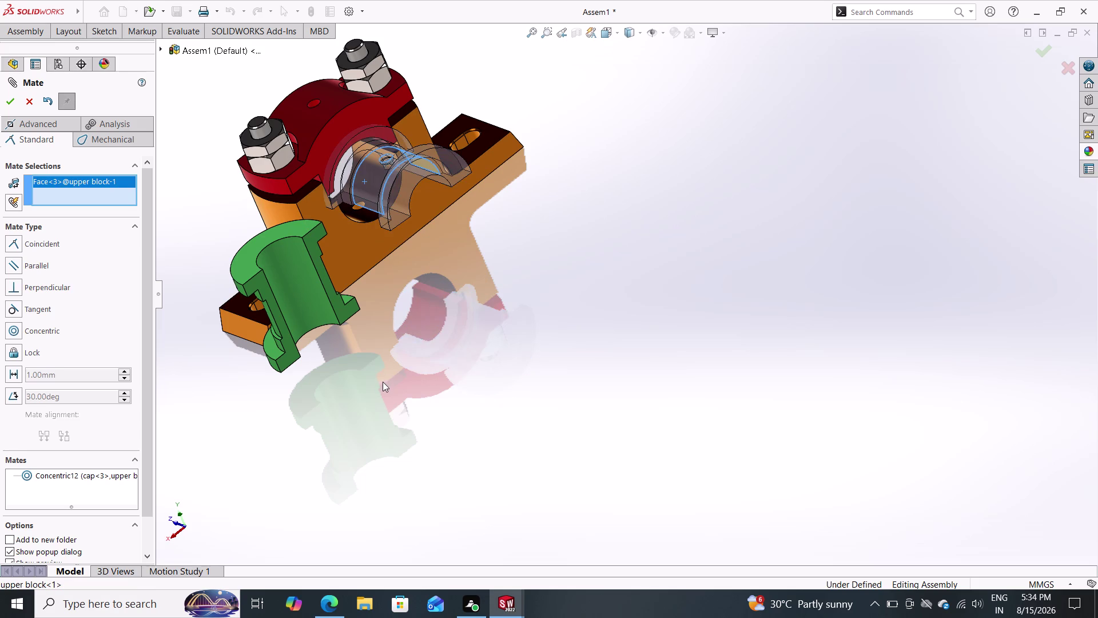
Cancel the mate setup, returning to Assem1's design tree without a new mate.
middle_drag(391, 383, 561, 357)
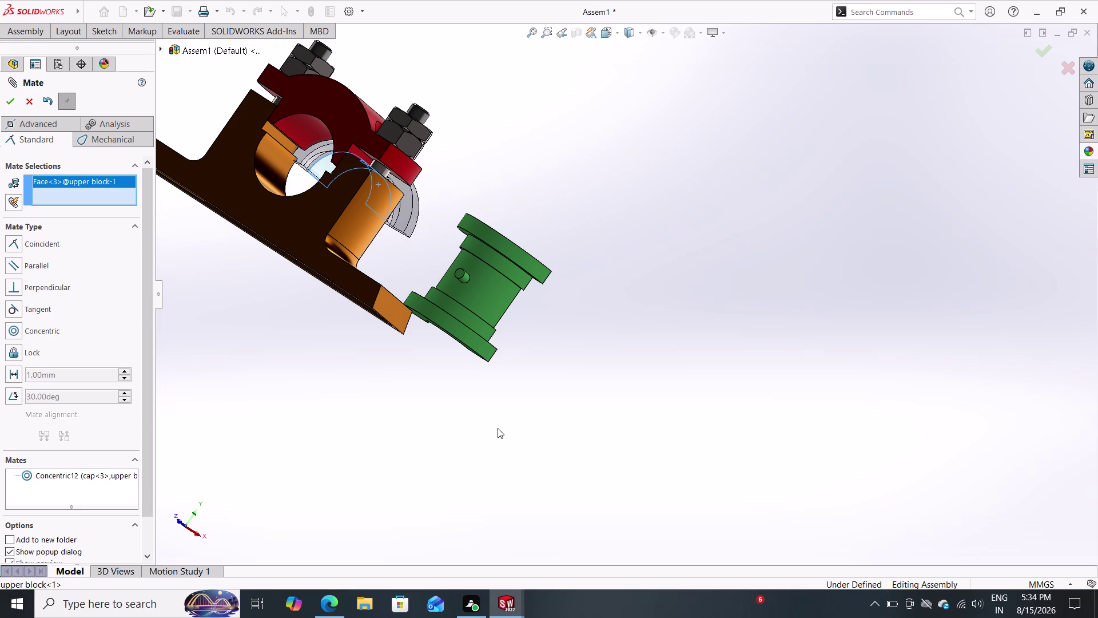
key(Escape)
key(Escape)
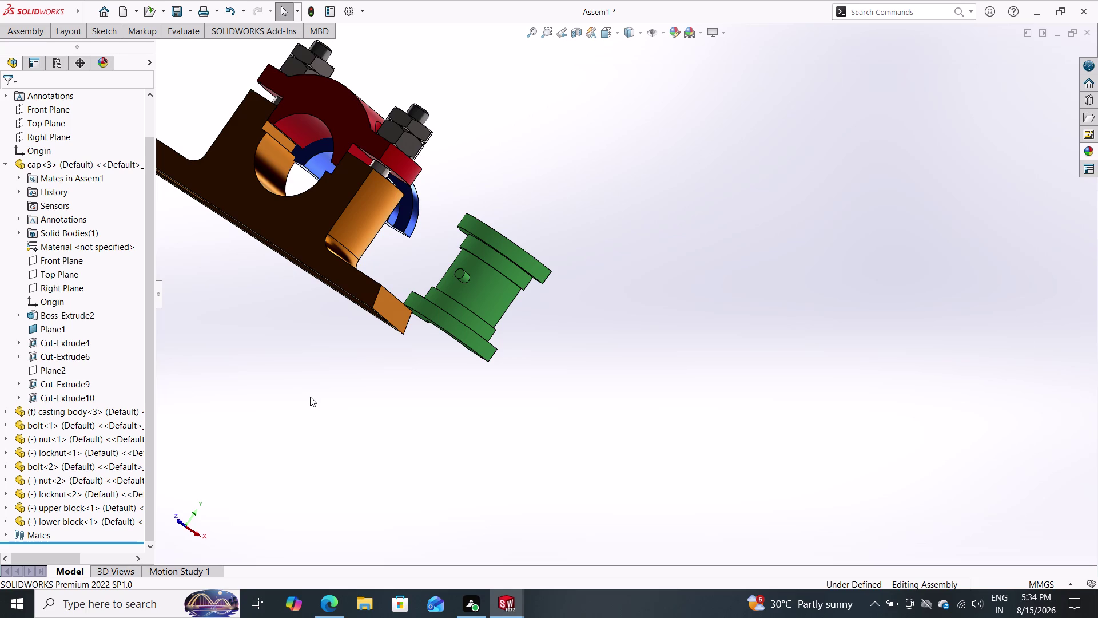
Reorient the plummer block to a front view and start a mate with nothing selected.
middle_drag(347, 424, 369, 430)
middle_drag(369, 430, 446, 473)
scroll(up, 3)
middle_drag(349, 404, 305, 417)
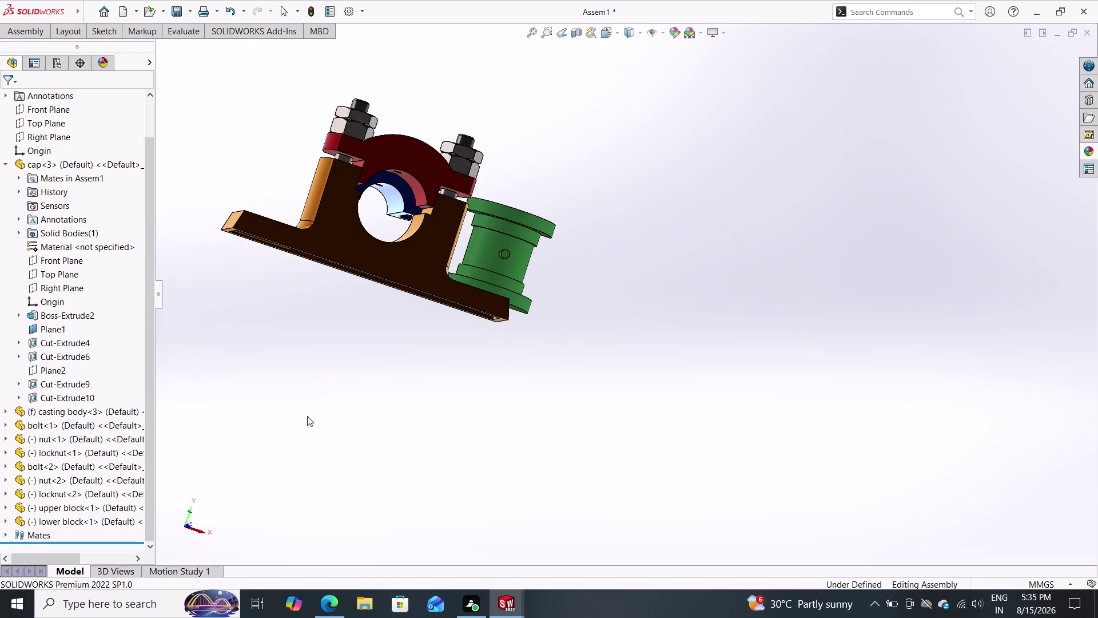
click(34, 37)
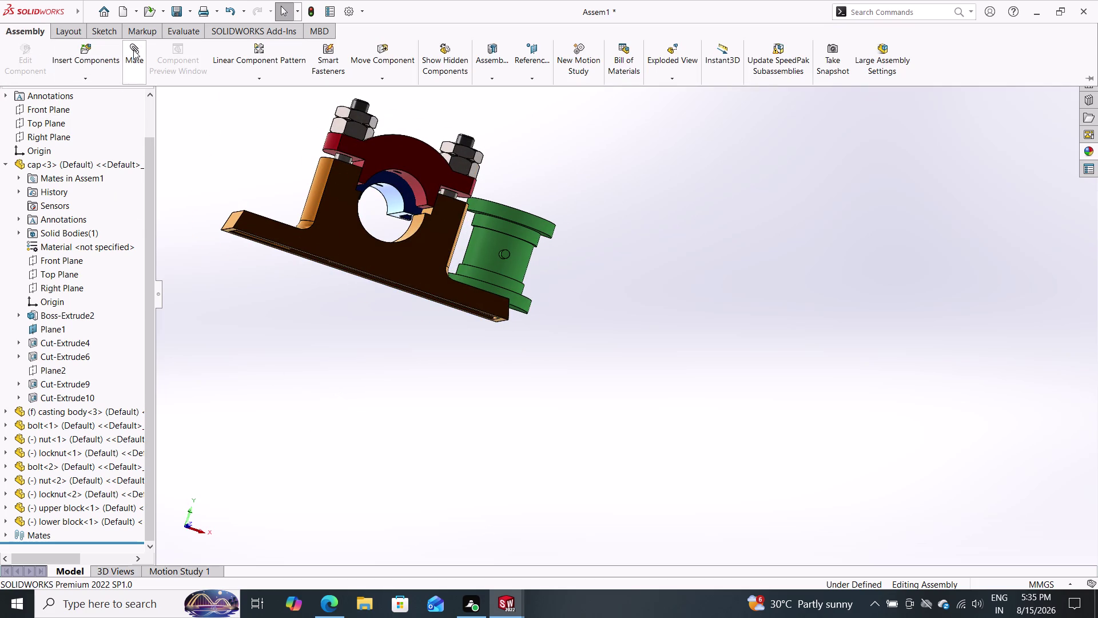
double_click(137, 51)
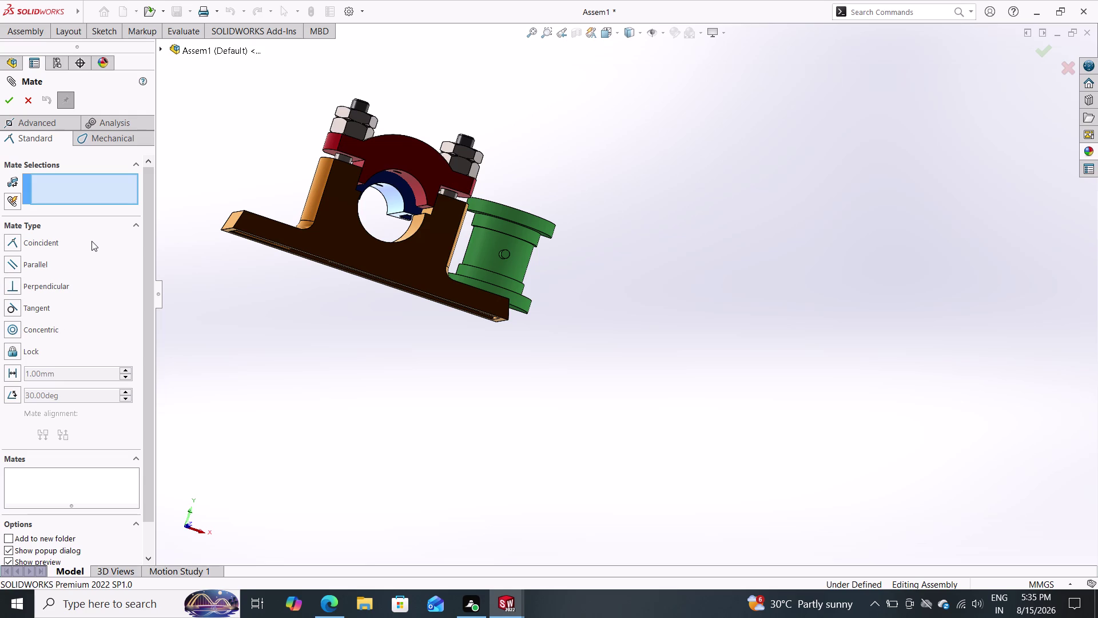
Select the blue half bush's inner face as the Common Mate Entity for multiple mate mode.
click(132, 166)
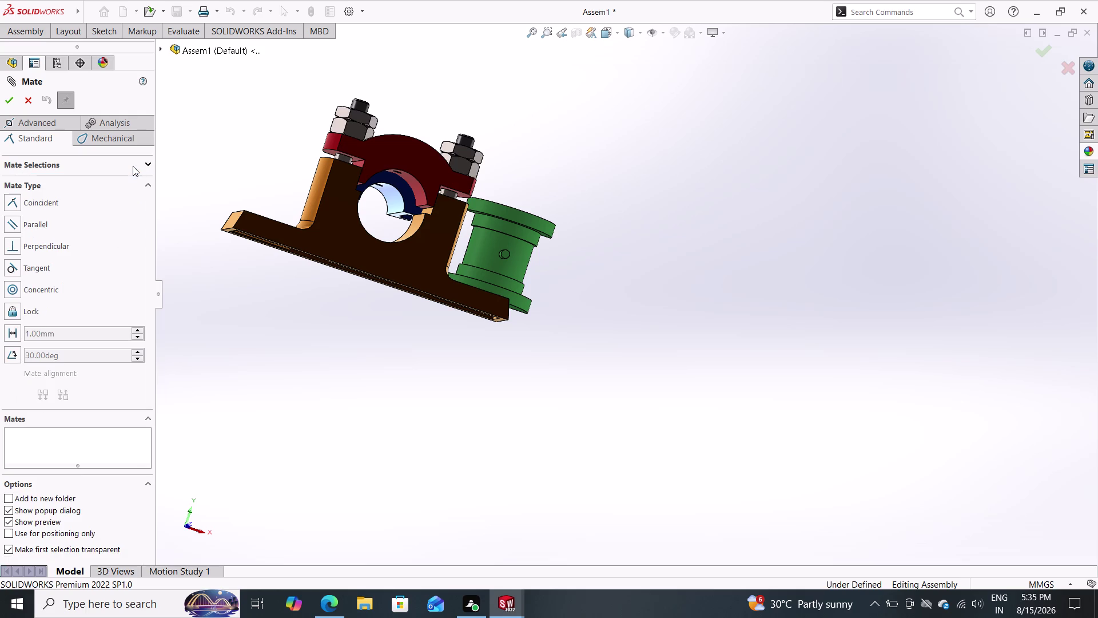
double_click(143, 163)
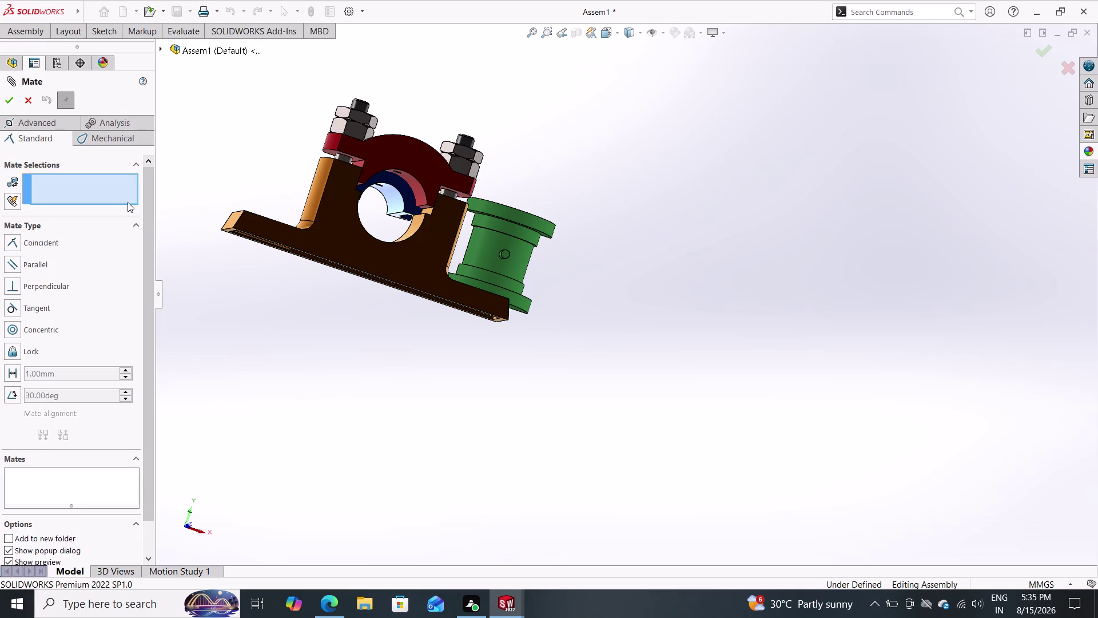
middle_drag(353, 336, 447, 347)
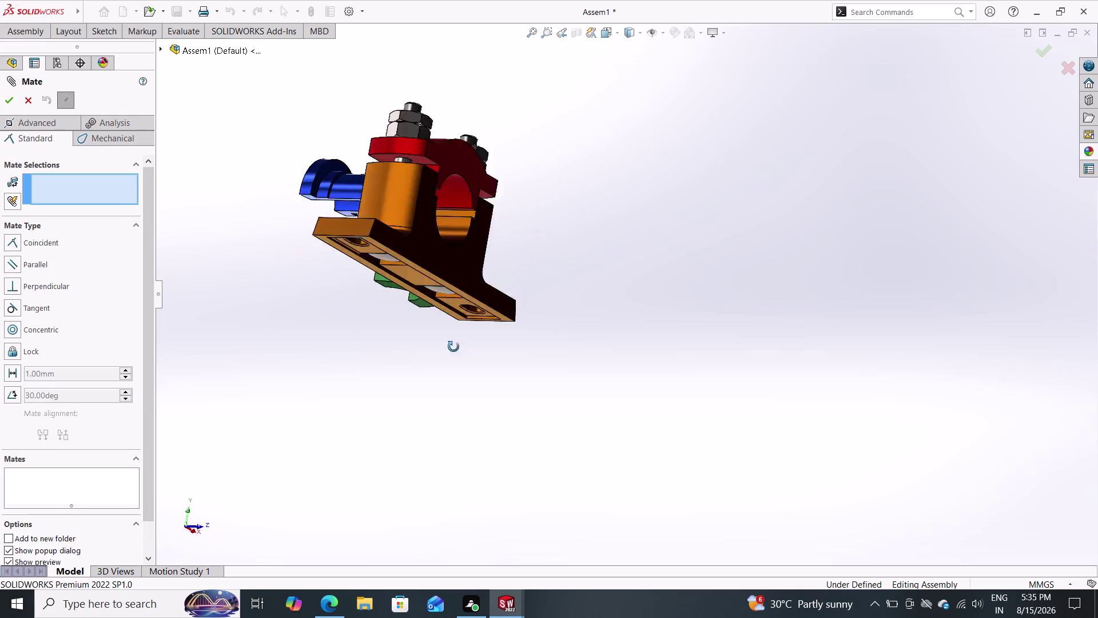
middle_drag(447, 346, 573, 326)
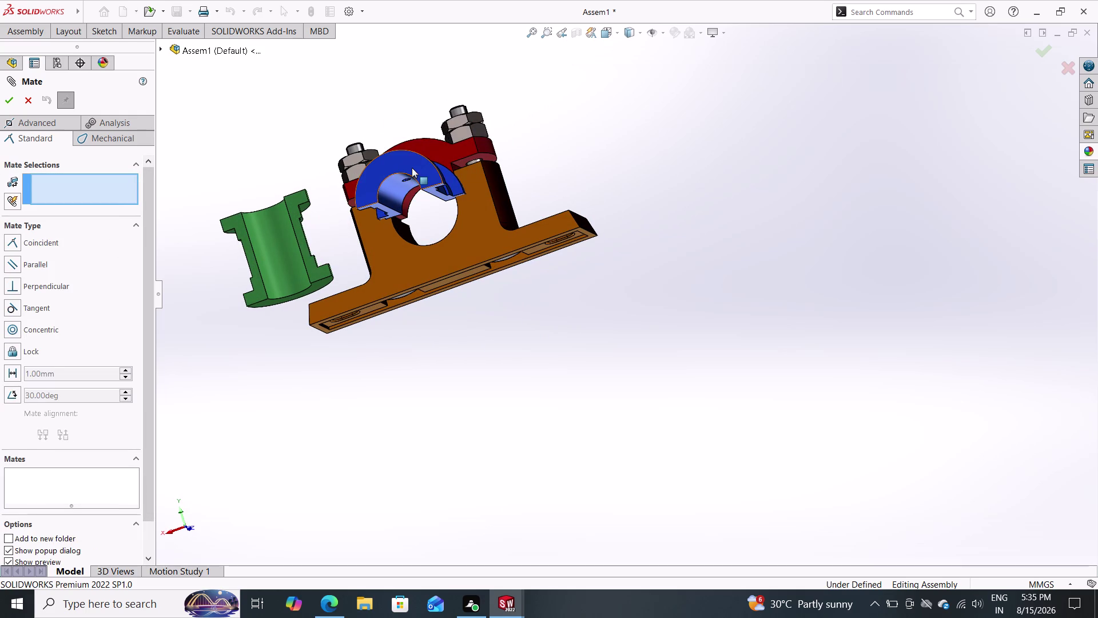
click(412, 168)
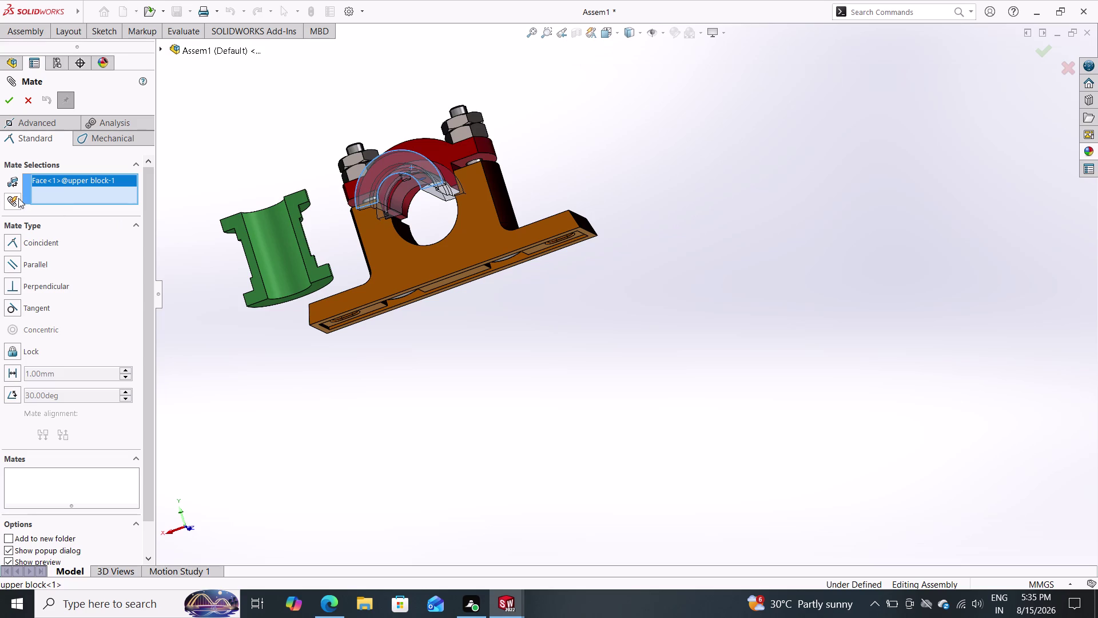
click(8, 196)
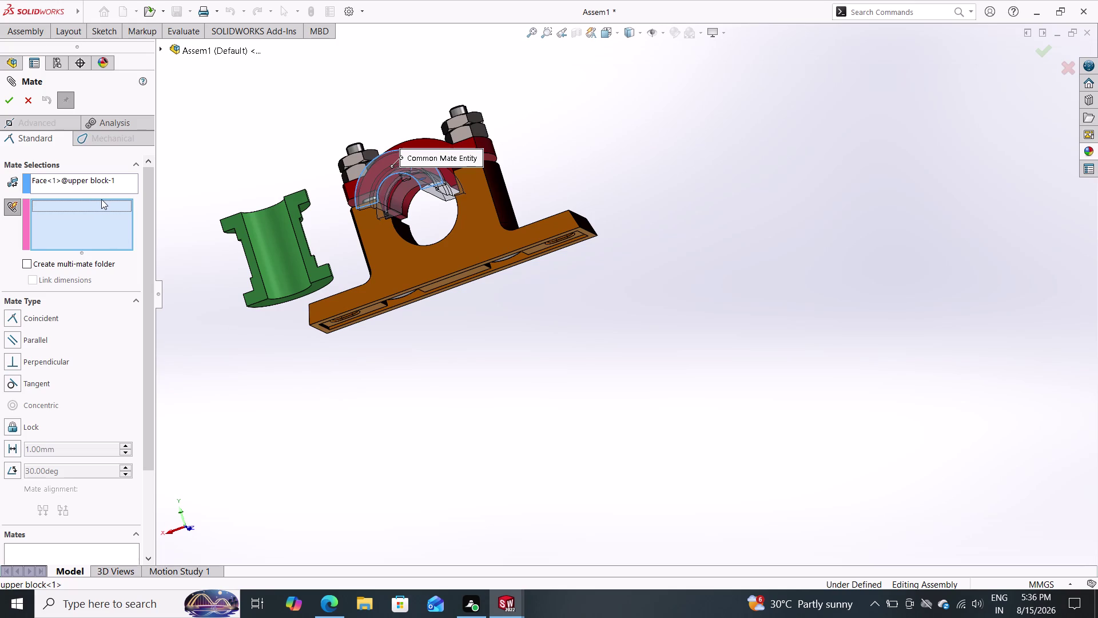
Clear the selected faces and try to show the Advanced mate types.
right_click(114, 184)
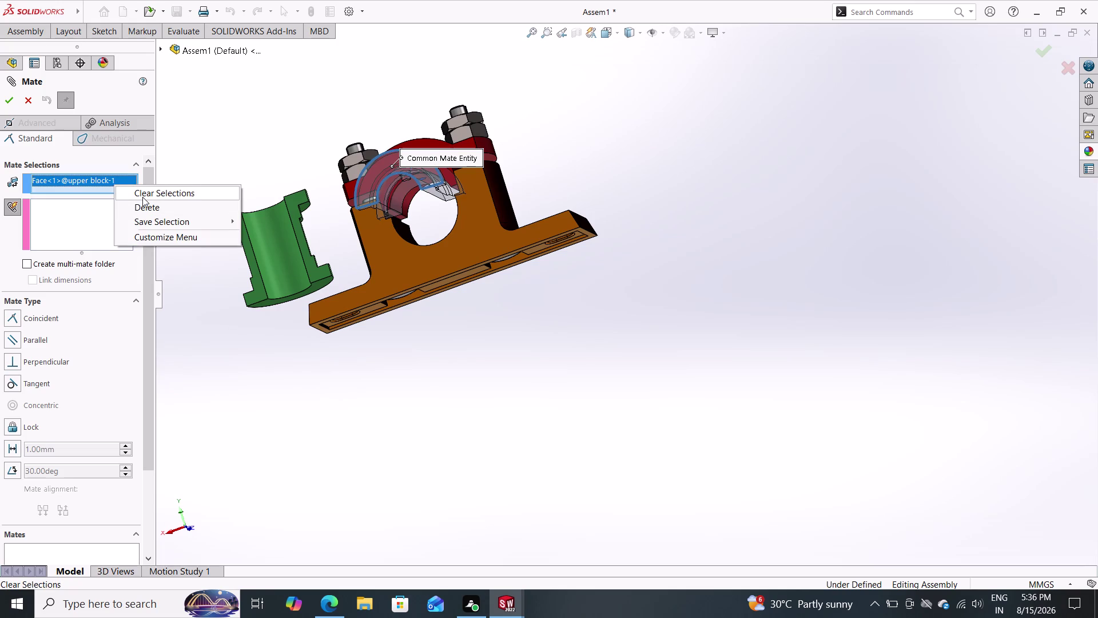
click(147, 191)
double_click(54, 120)
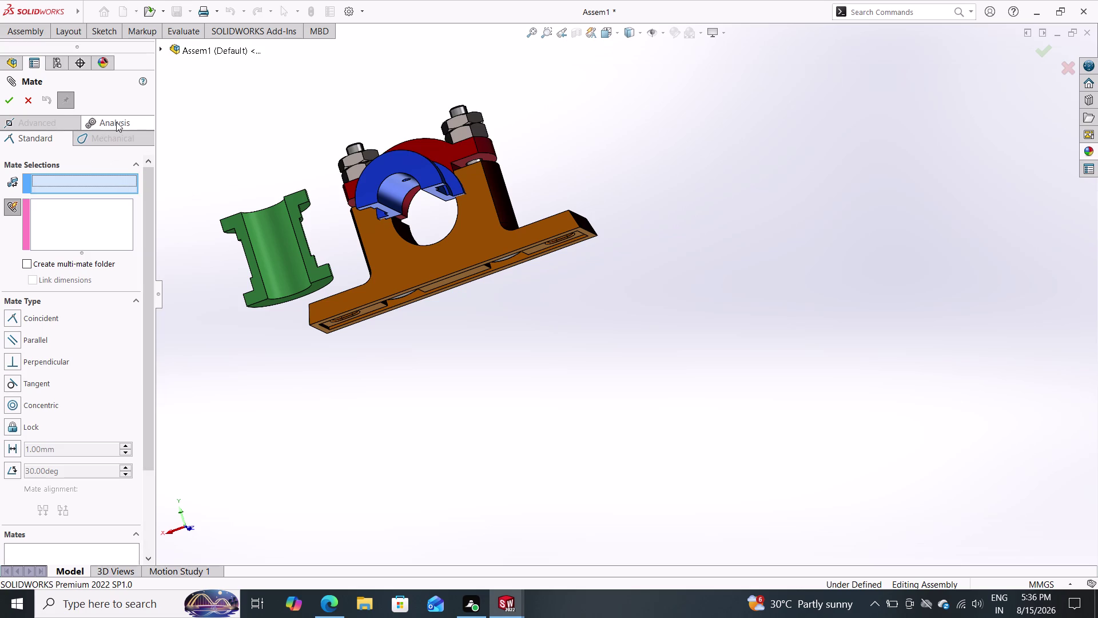
double_click(117, 121)
click(57, 123)
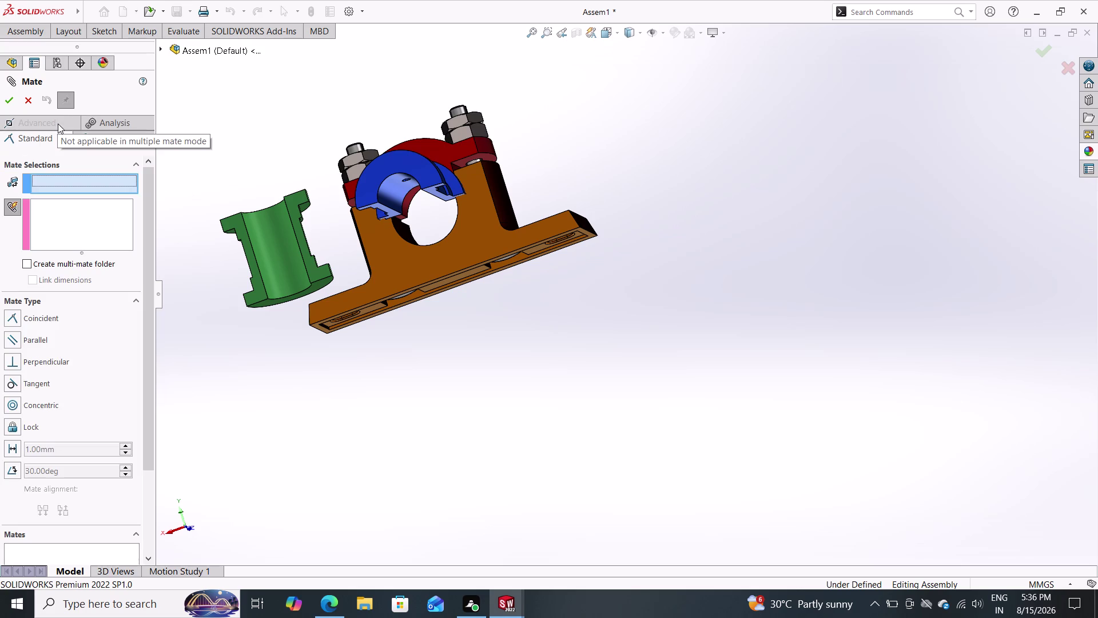
click(55, 132)
Retry the greyed Advanced and Mechanical mate types, then cancel the mate setup.
triple_click(38, 147)
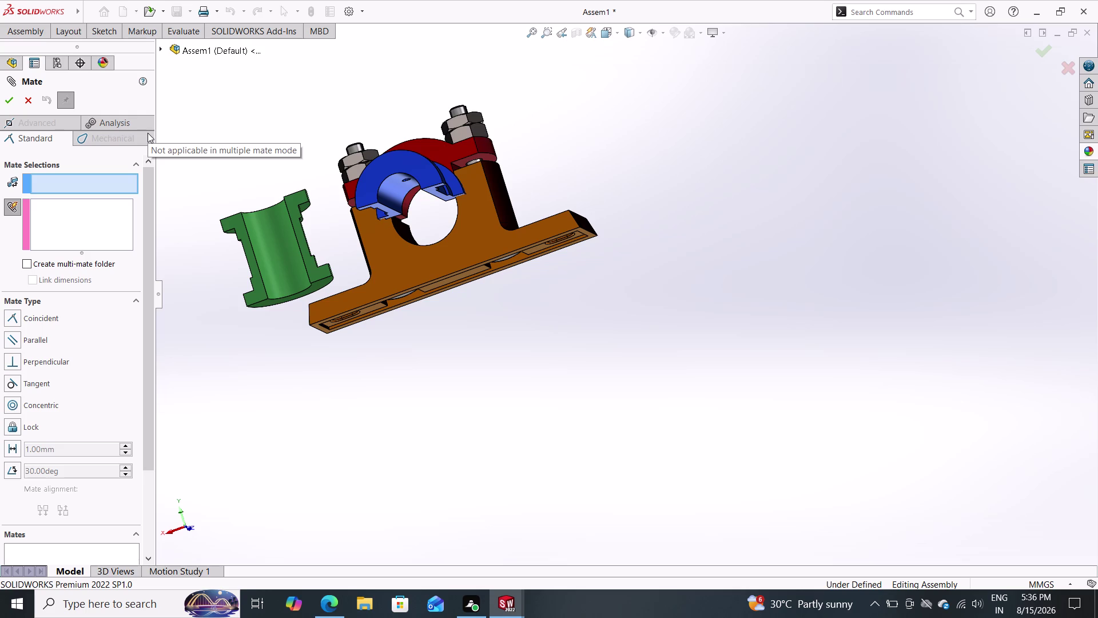
click(46, 122)
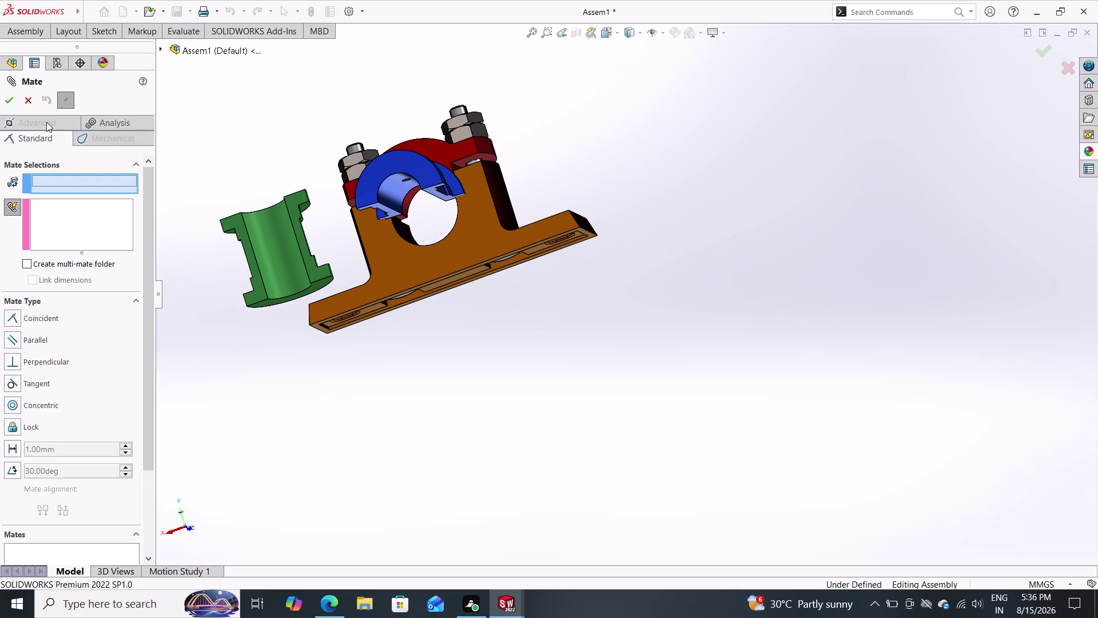
double_click(379, 165)
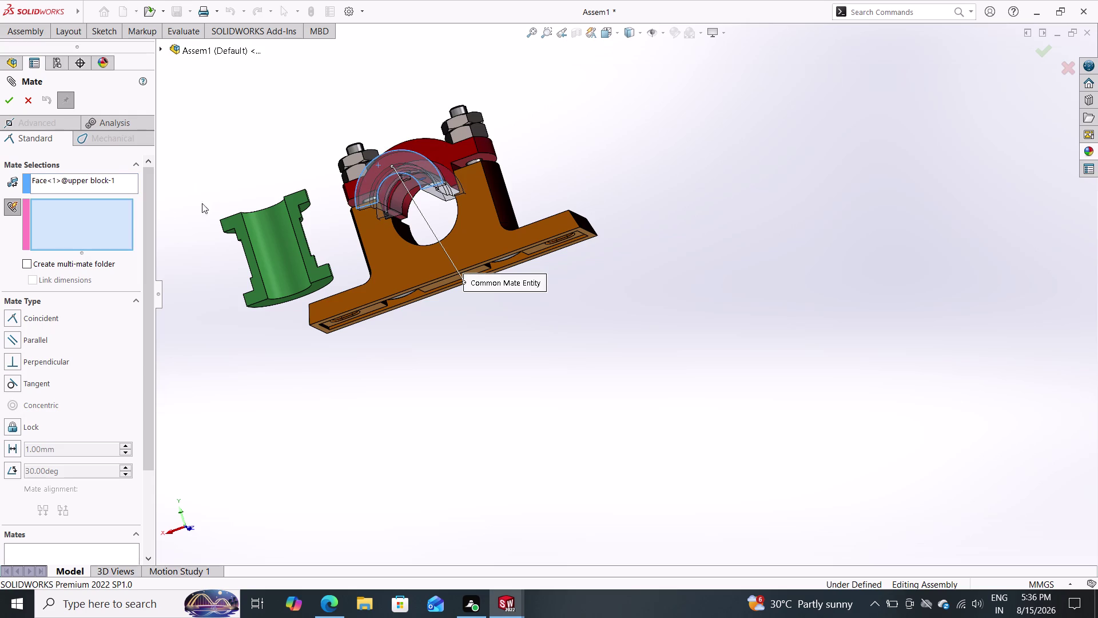
double_click(56, 122)
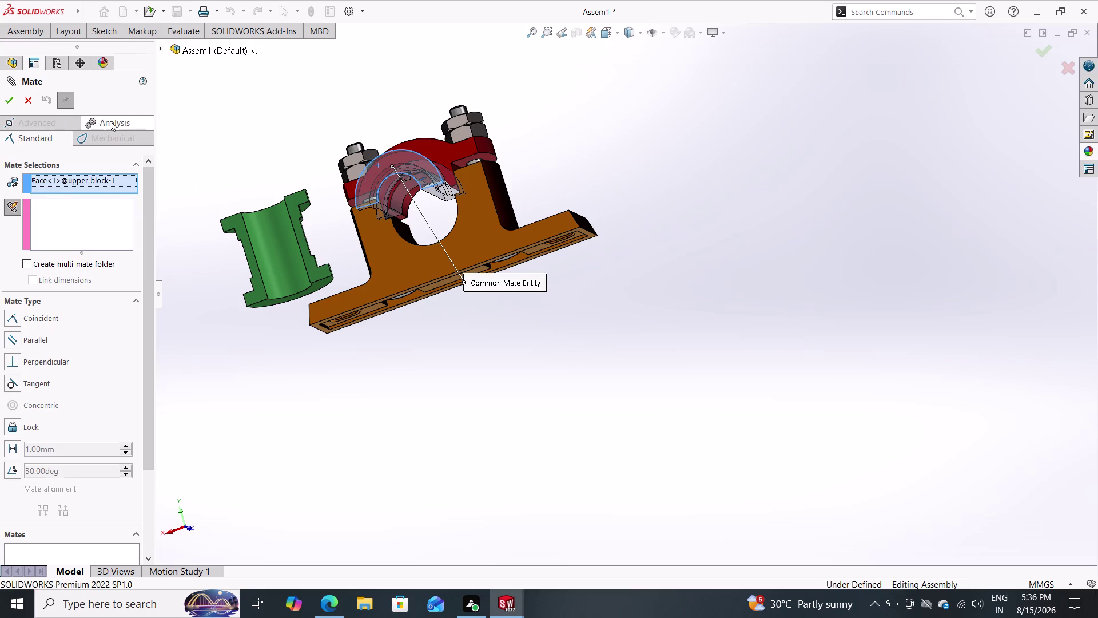
double_click(110, 121)
double_click(56, 125)
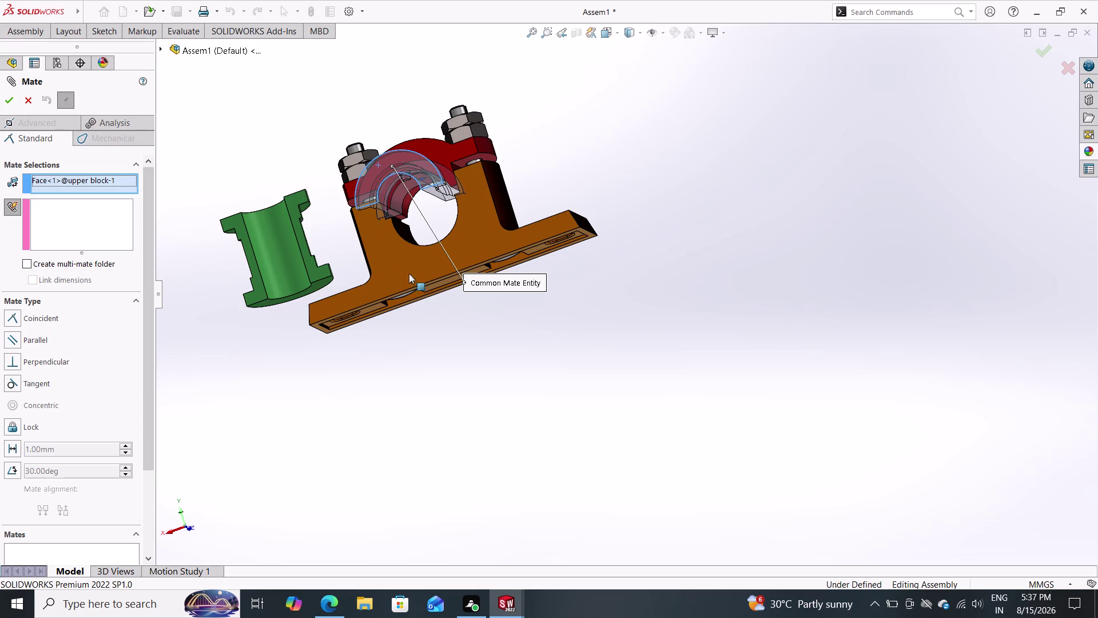
key(Escape)
key(Escape)
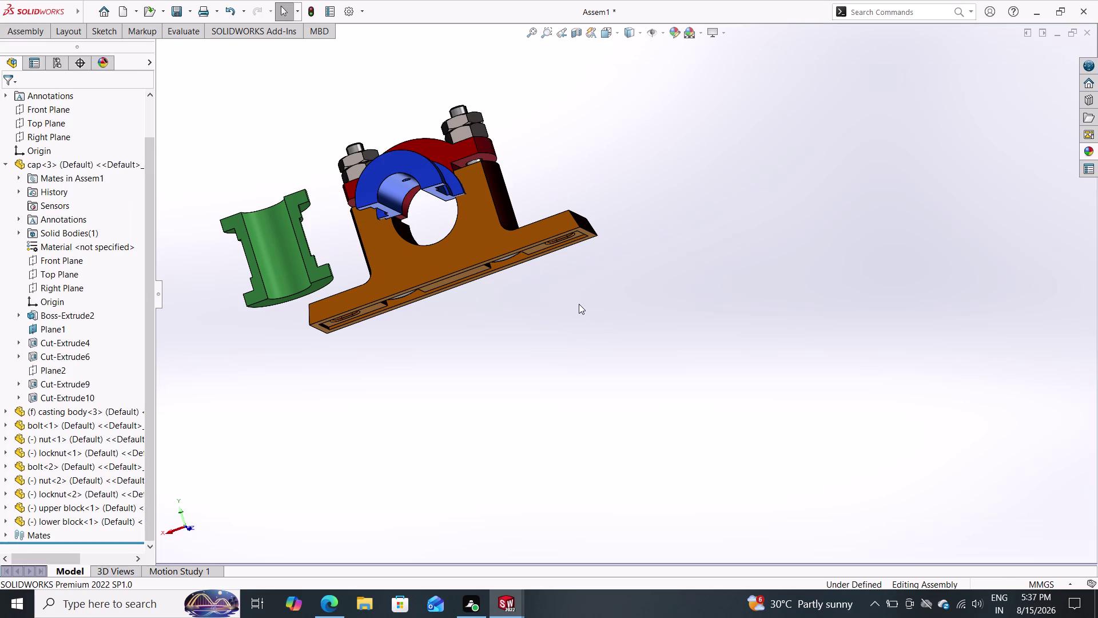
Orbit to an angled view and start another standard mate with nothing picked.
middle_drag(644, 203, 413, 262)
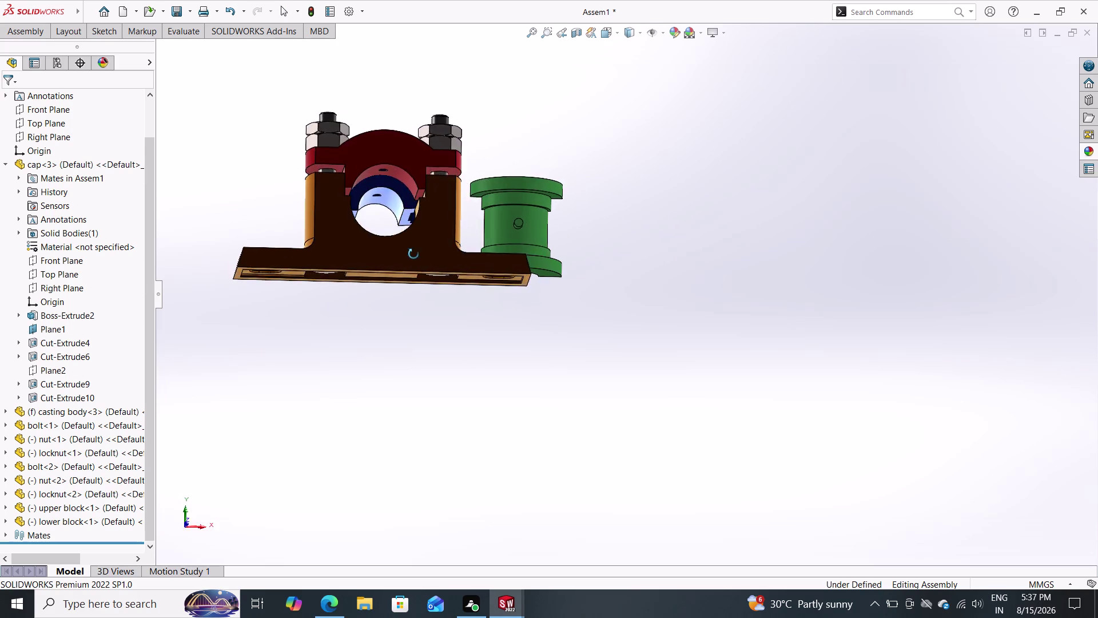
middle_drag(413, 261, 557, 325)
click(12, 32)
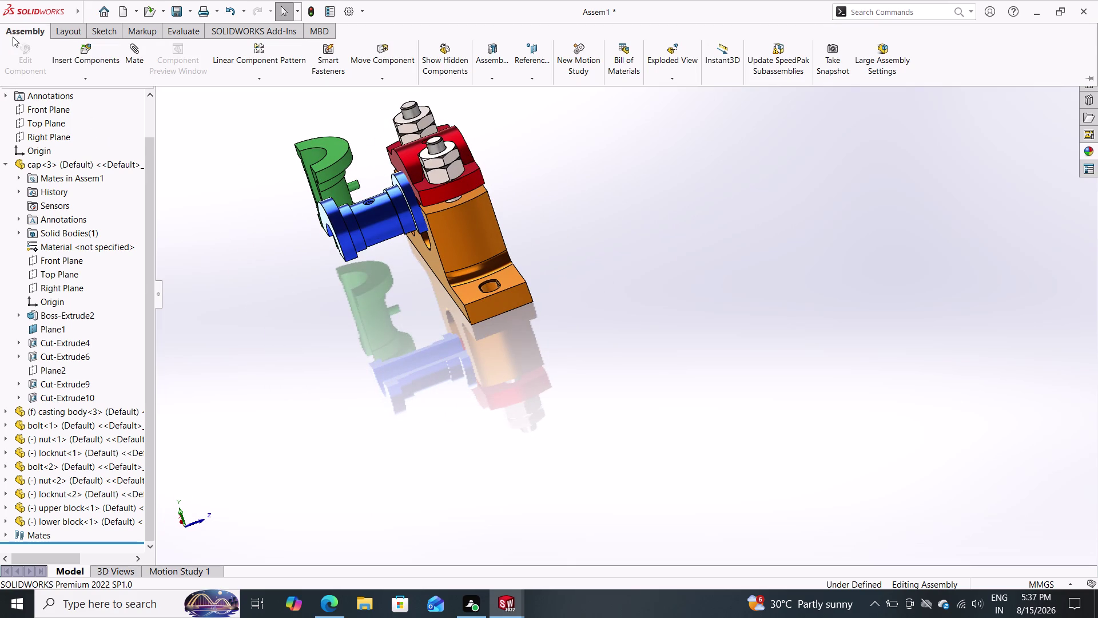
click(124, 57)
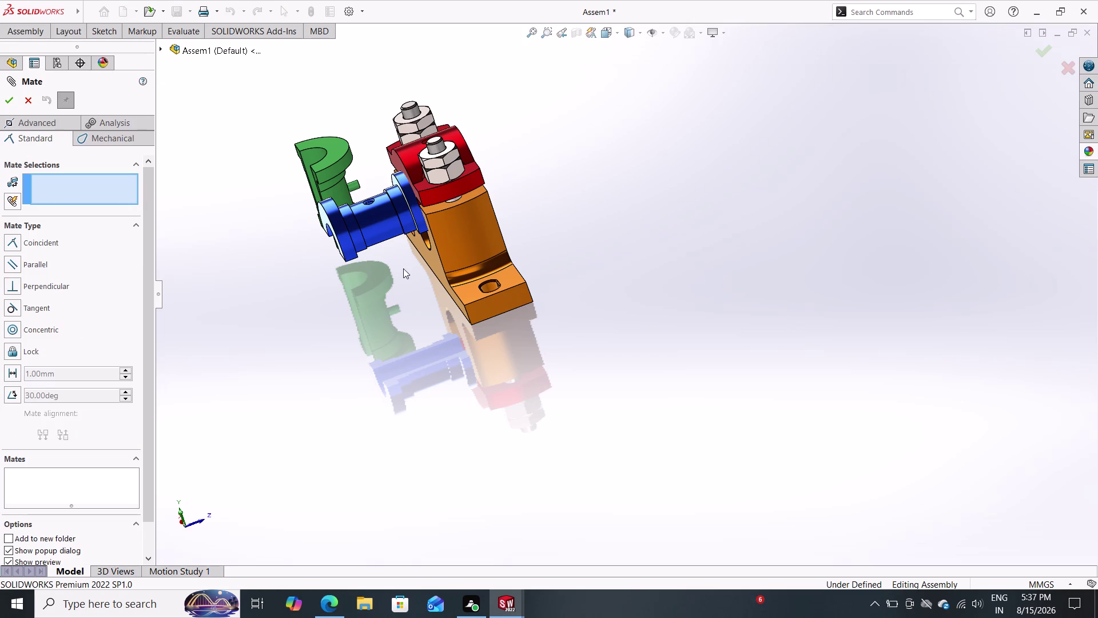
Orbit to view the bore from above and pick the cap's bore axis.
middle_drag(575, 236, 482, 241)
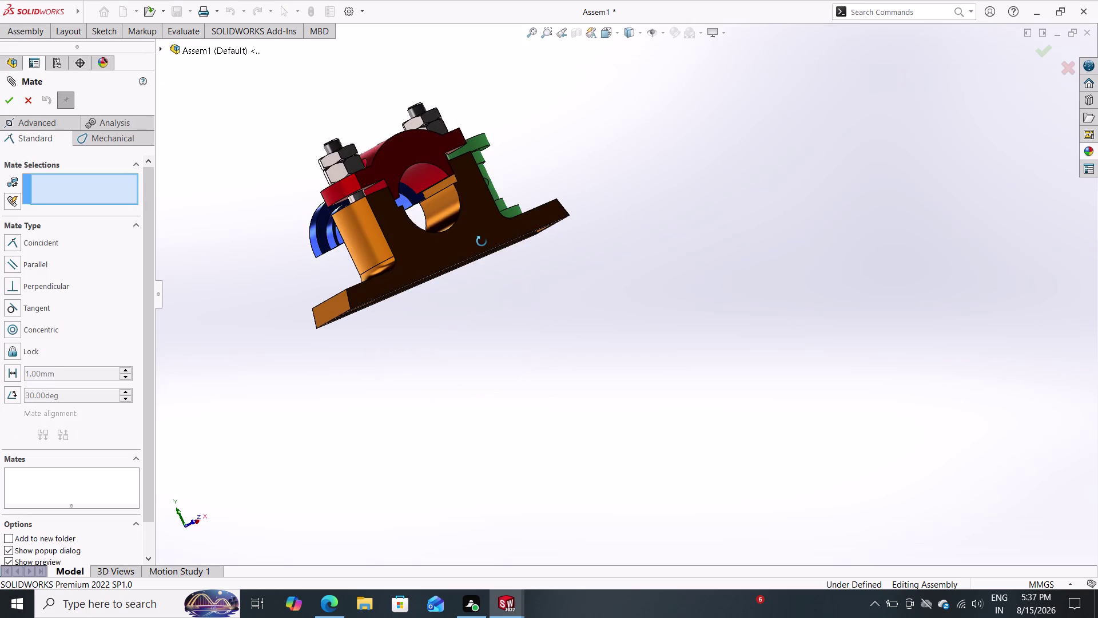
middle_drag(482, 241, 610, 205)
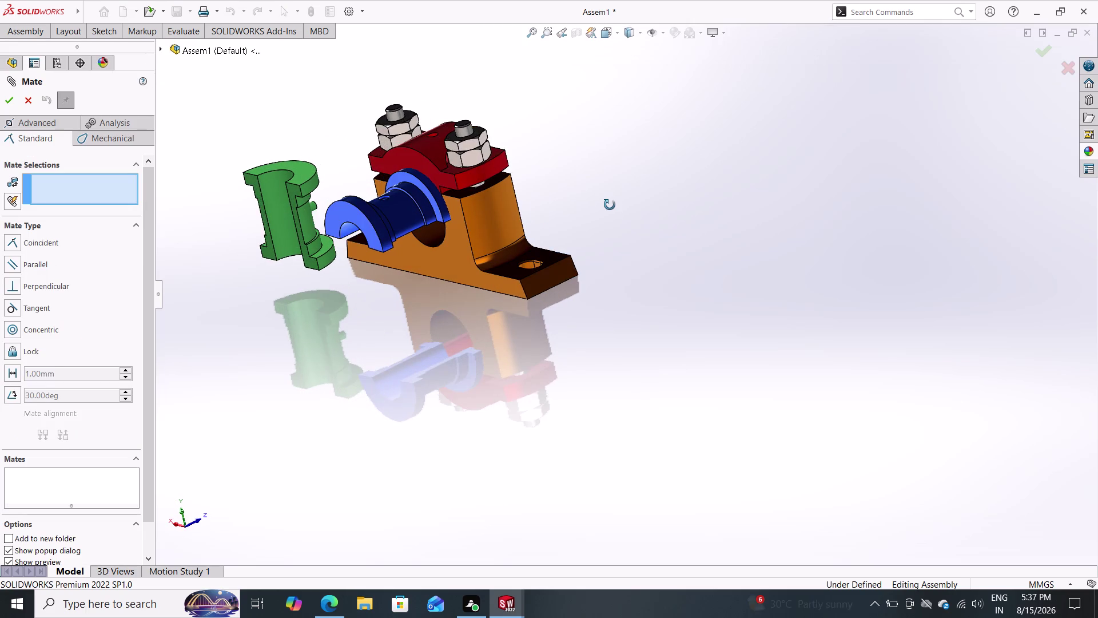
middle_drag(609, 205, 628, 210)
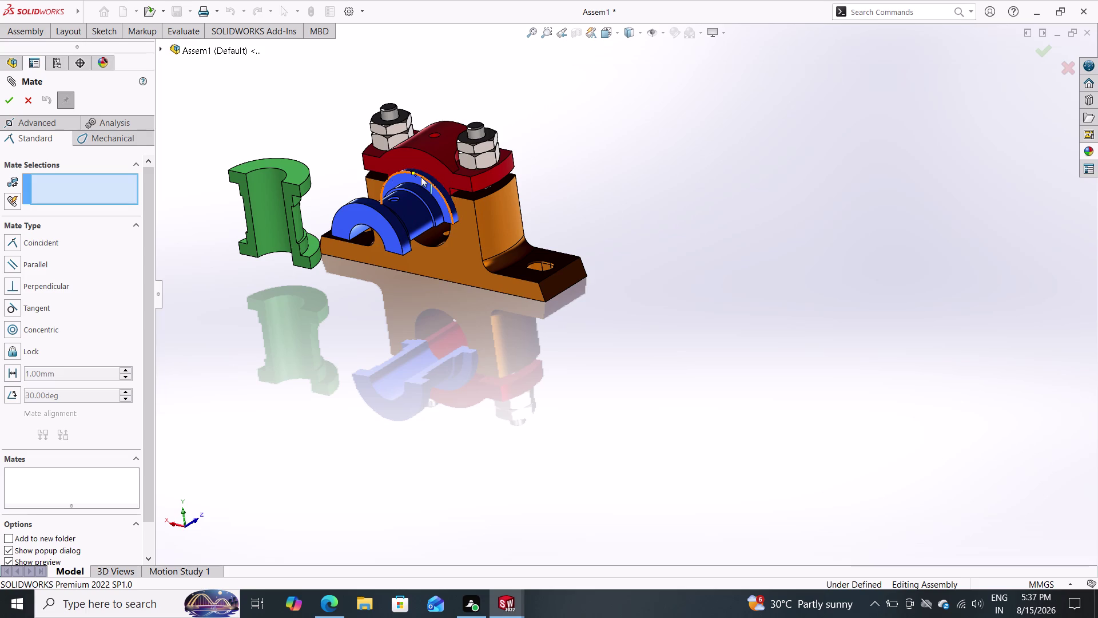
middle_drag(584, 197, 590, 353)
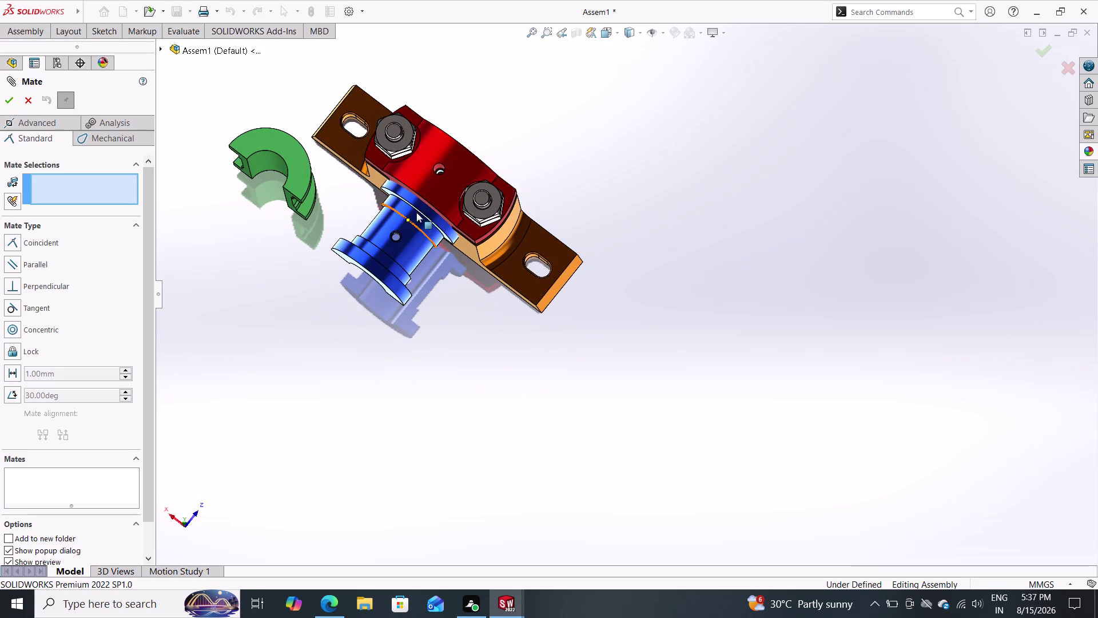
click(421, 207)
Orbit around the casting to inspect the cap's bore and the bush halves.
middle_drag(596, 208, 468, 264)
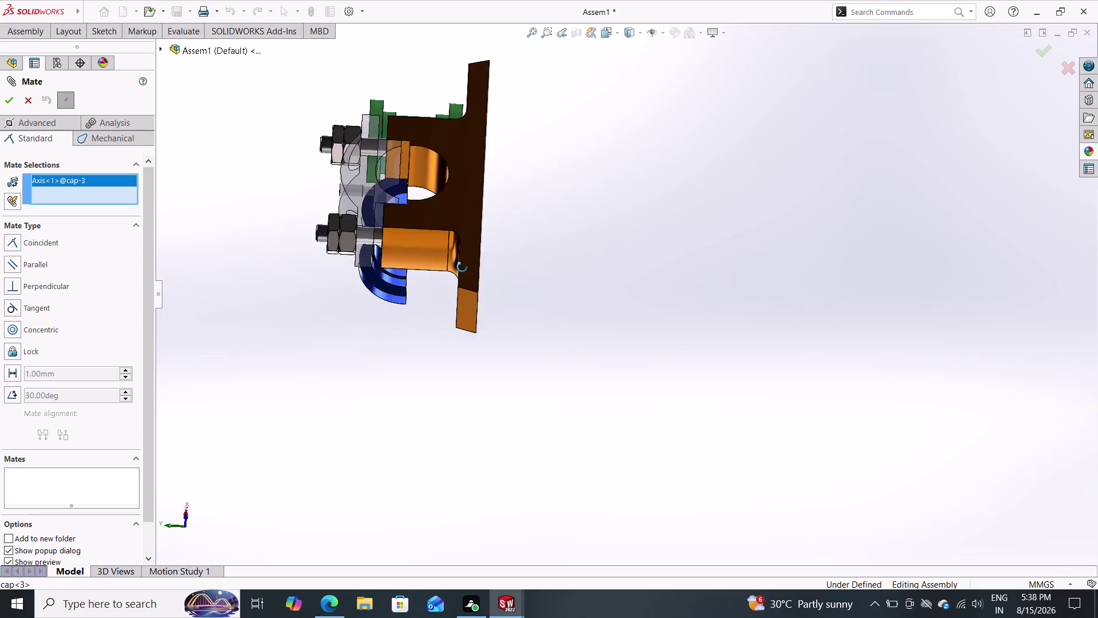
middle_drag(468, 265, 443, 287)
middle_drag(606, 217, 619, 344)
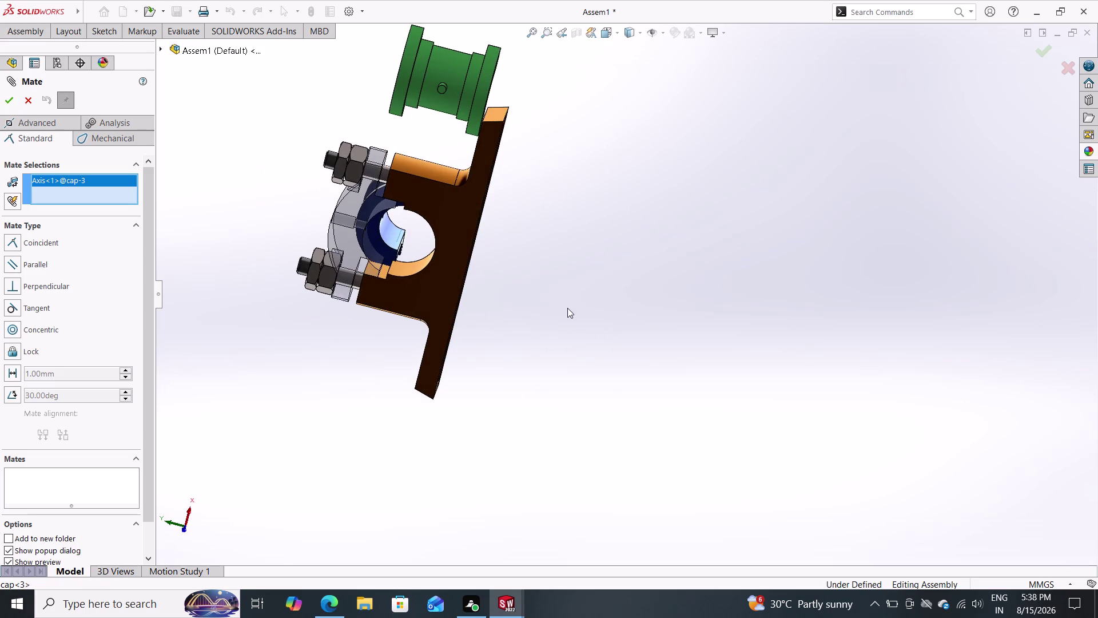
middle_drag(577, 305, 560, 270)
scroll(up, 3)
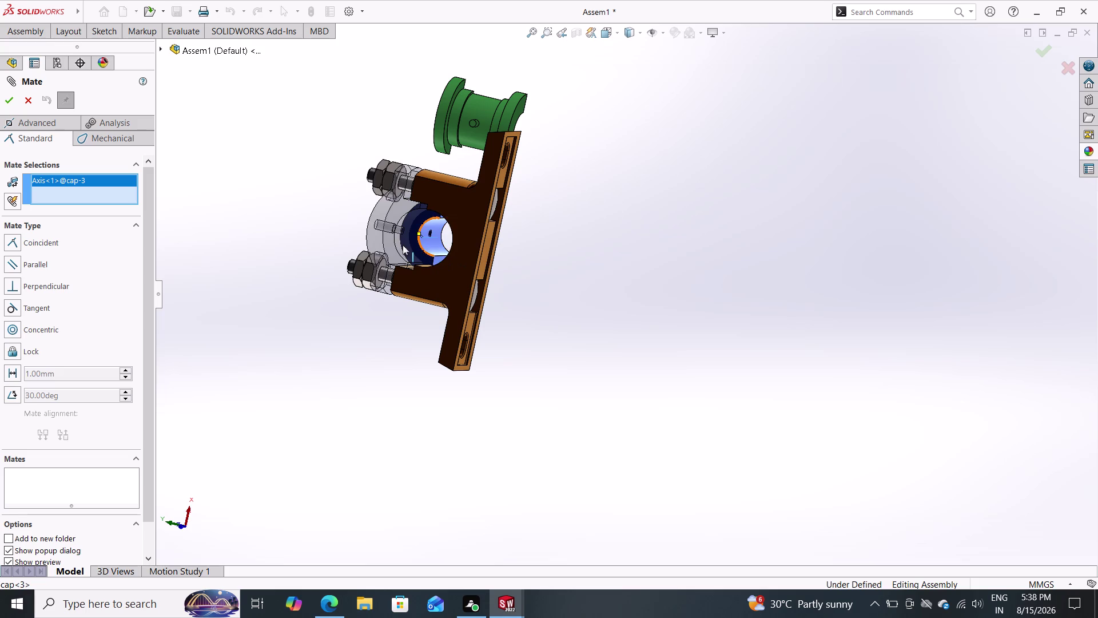
click(396, 248)
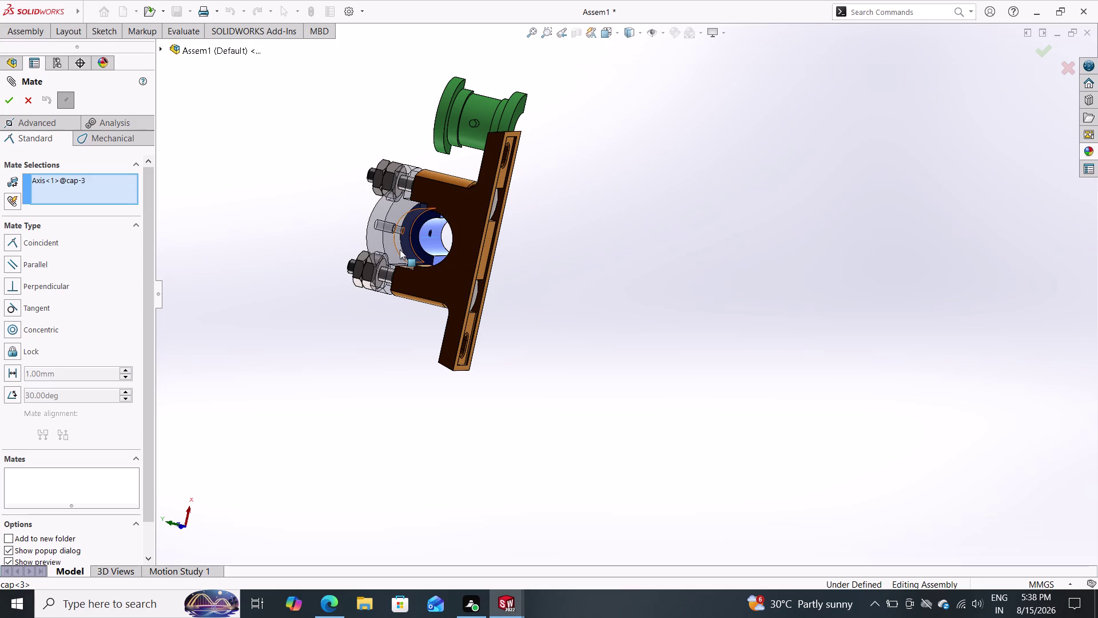
click(400, 249)
middle_drag(341, 298, 451, 268)
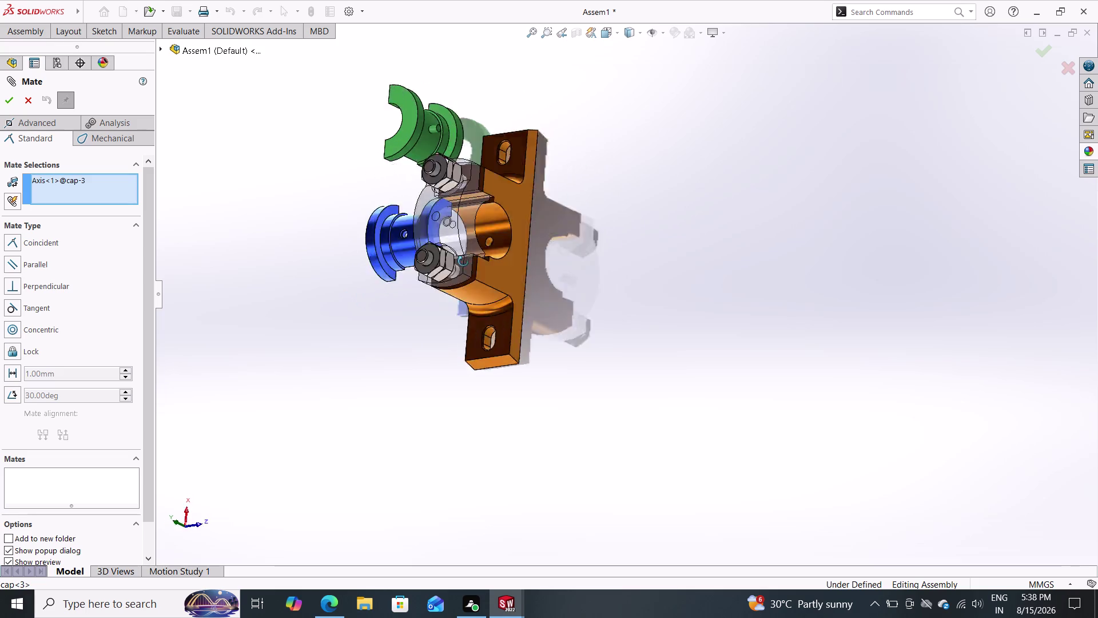
middle_drag(450, 268, 577, 187)
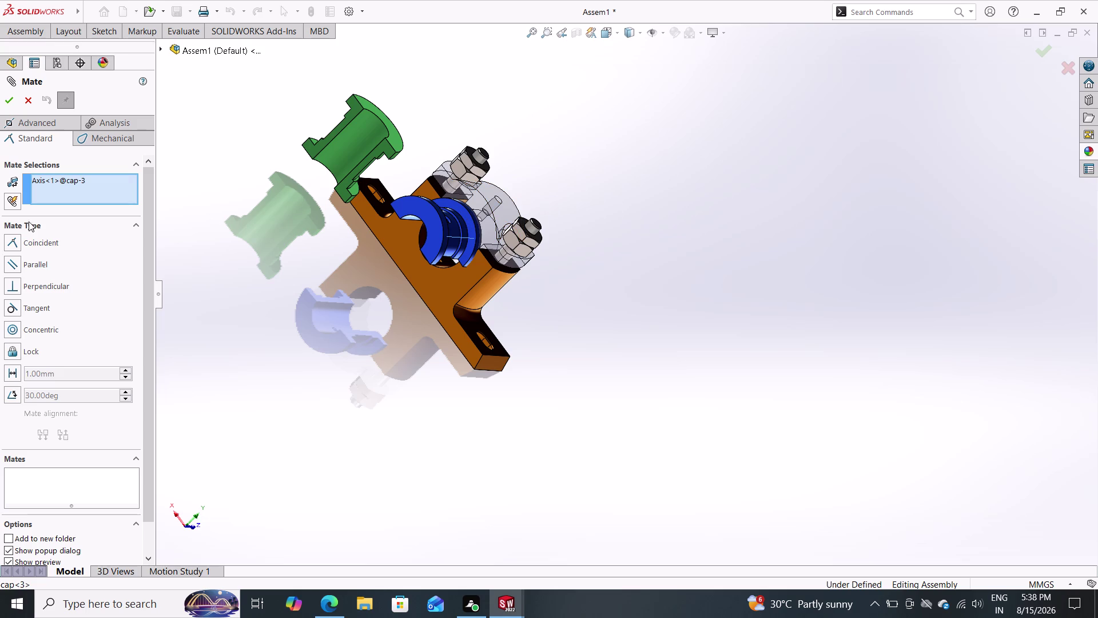
double_click(20, 243)
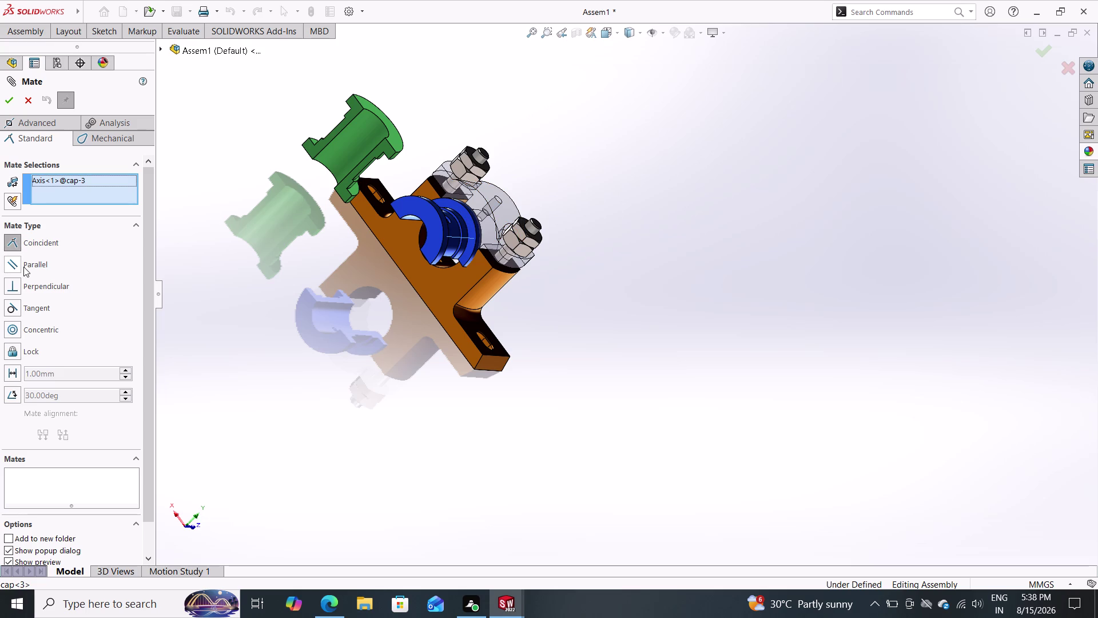
click(23, 266)
Clear the picked cap axis and close the mate without applying it.
key(Escape)
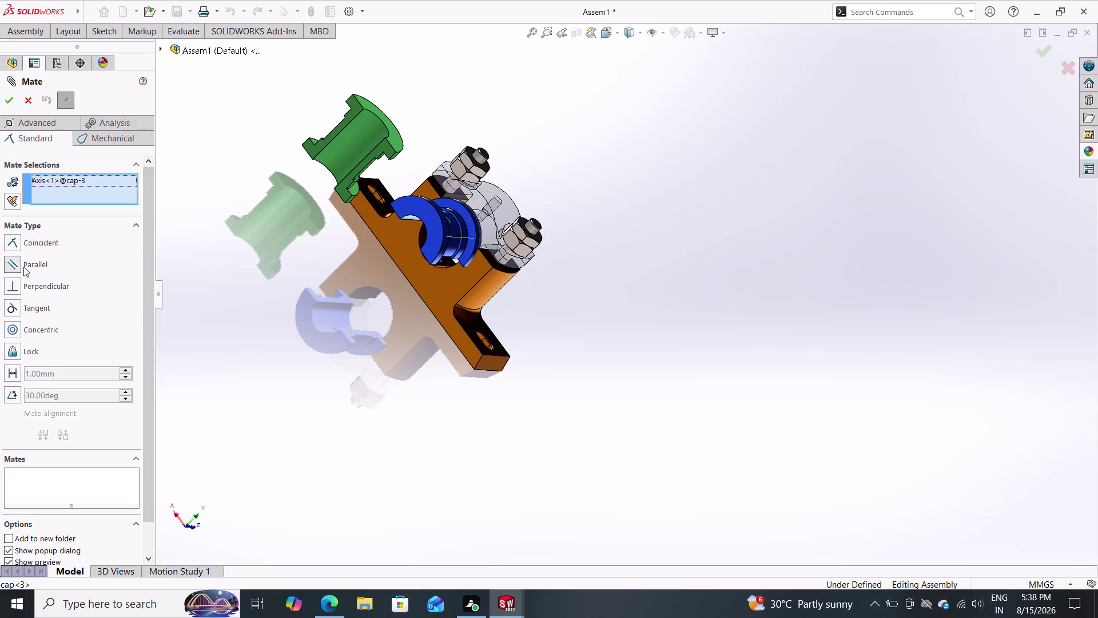
key(Escape)
key(Escape)
key(Escape)
key(Escape)
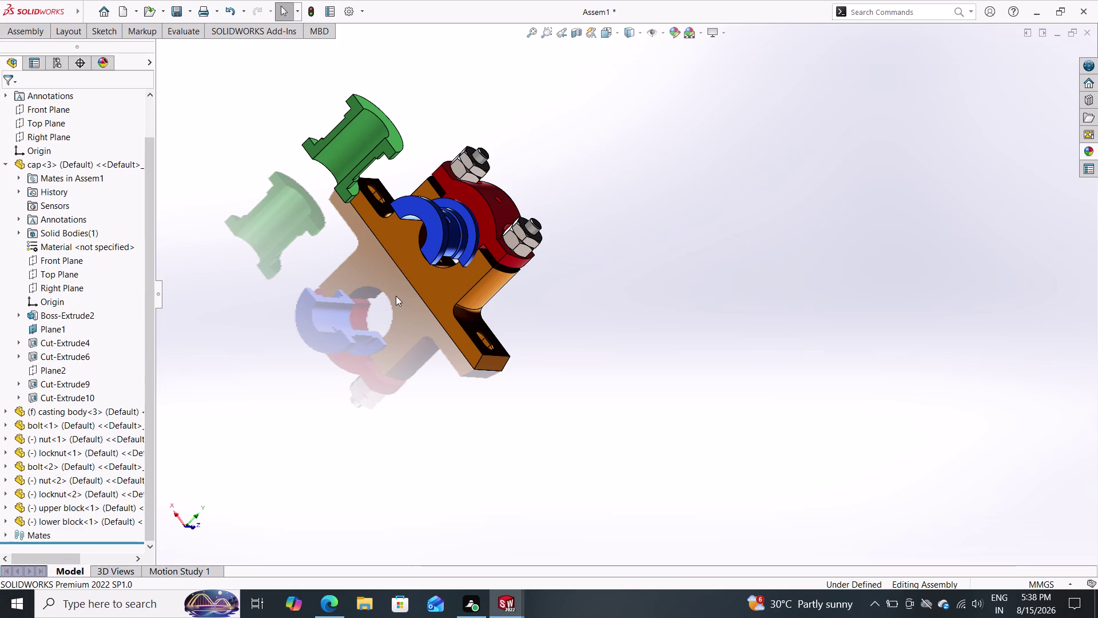
Orbit to show the bush halves beside the casting, undo once, and start an empty mate.
scroll(down, 3)
middle_drag(548, 286, 356, 151)
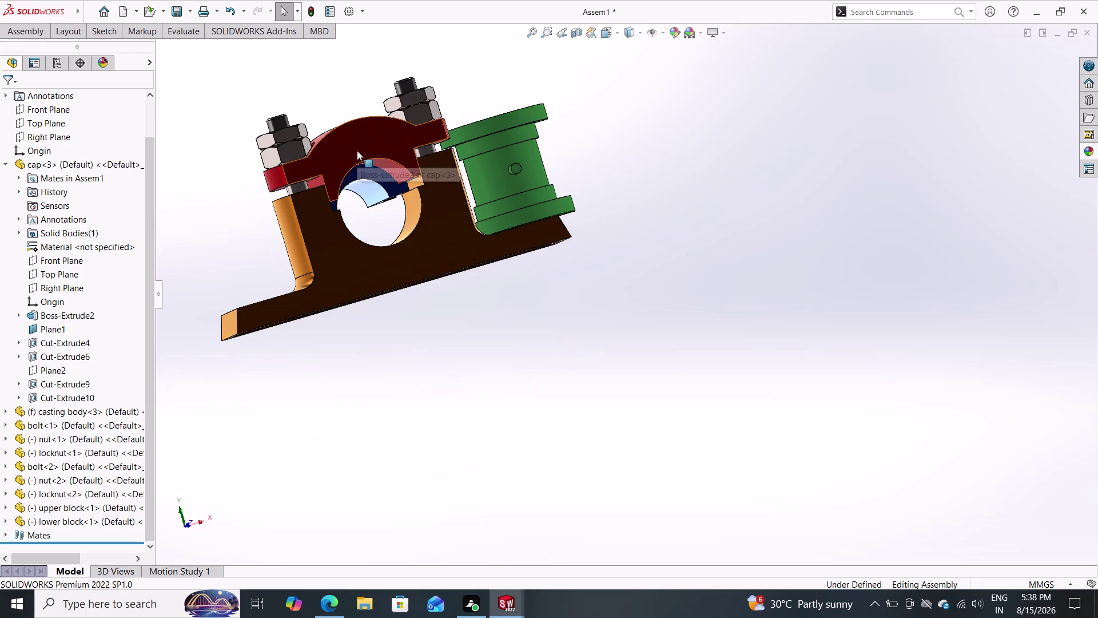
key(ctrl+z)
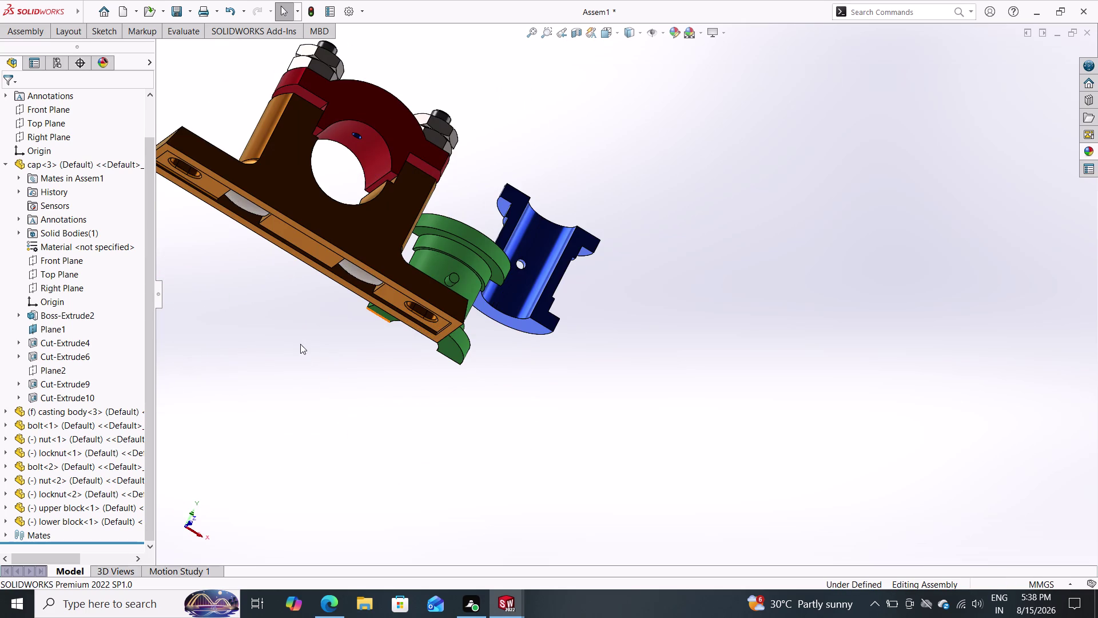
middle_drag(301, 343, 543, 365)
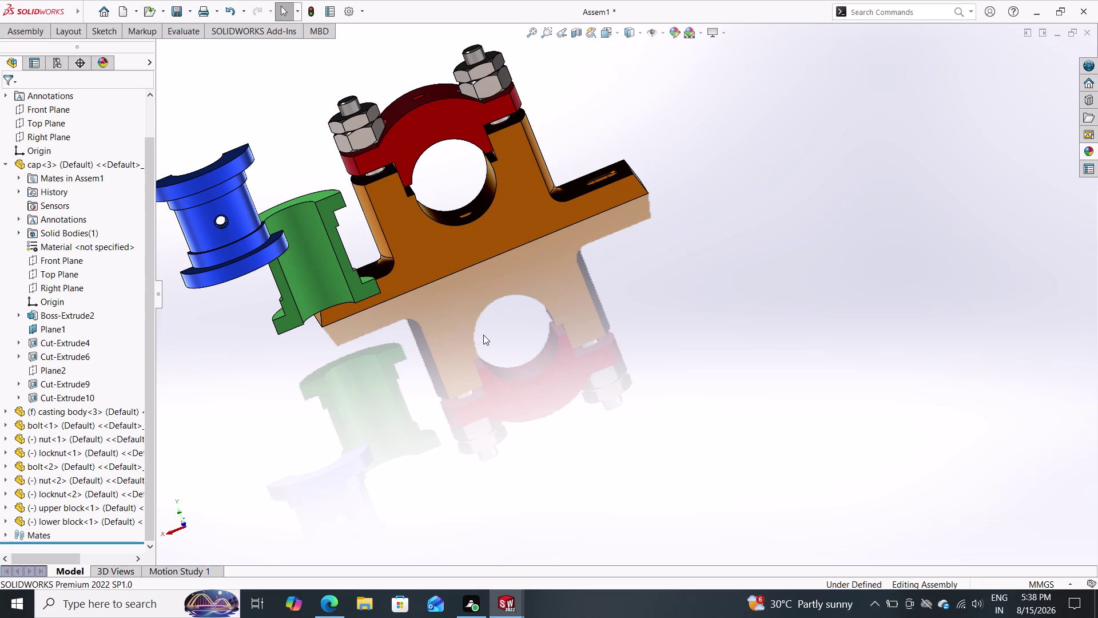
click(17, 33)
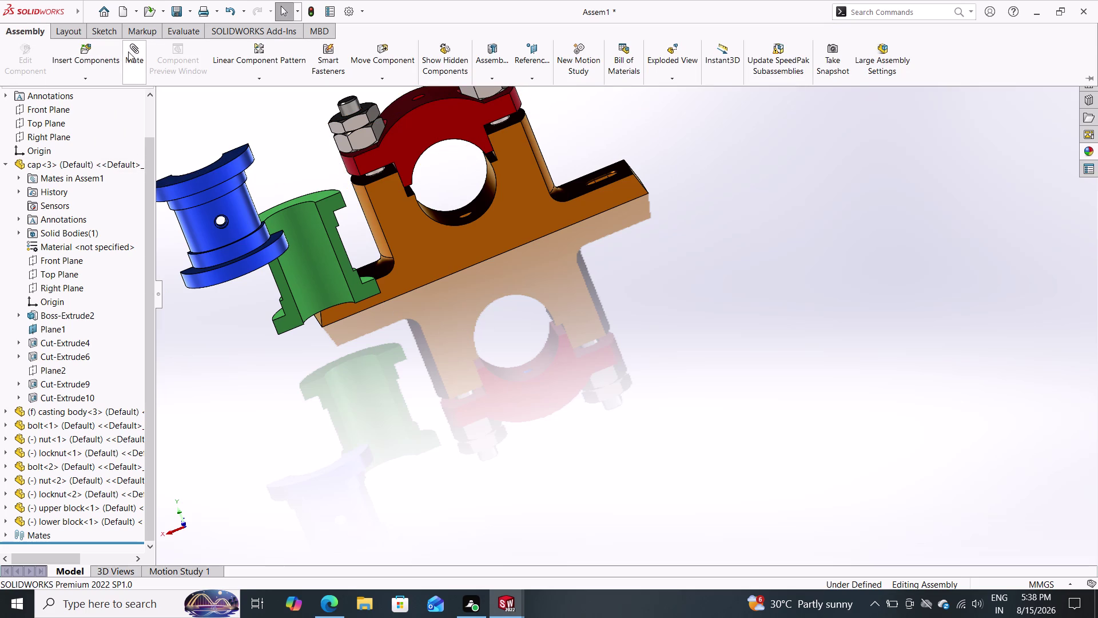
double_click(130, 51)
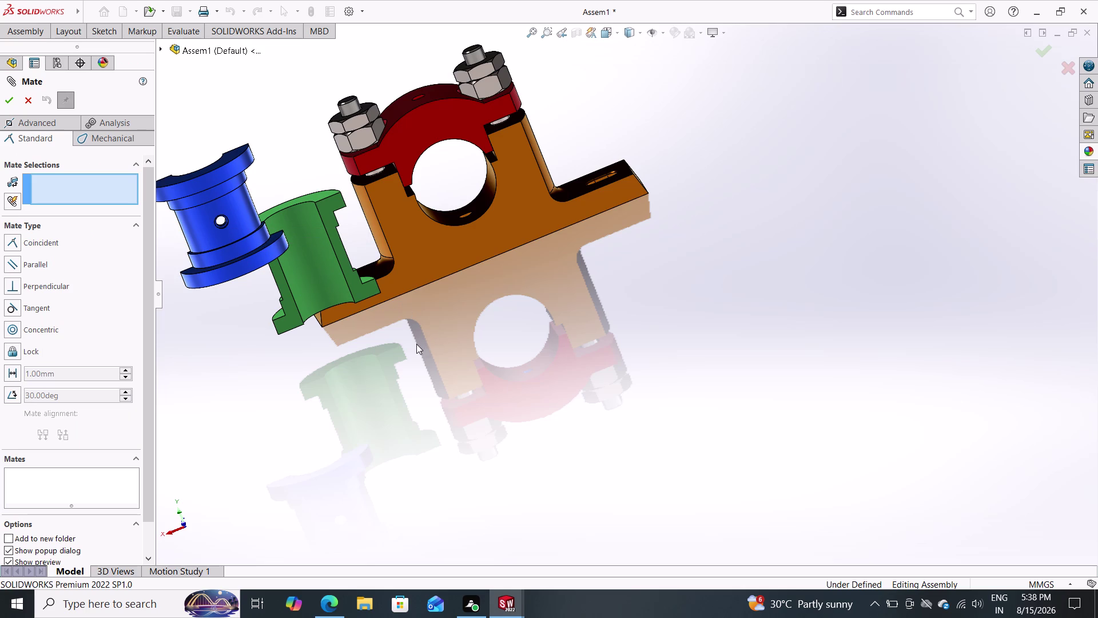
Discard the stray bush-face pick and restart the Mate tool from the assembly commands.
click(242, 205)
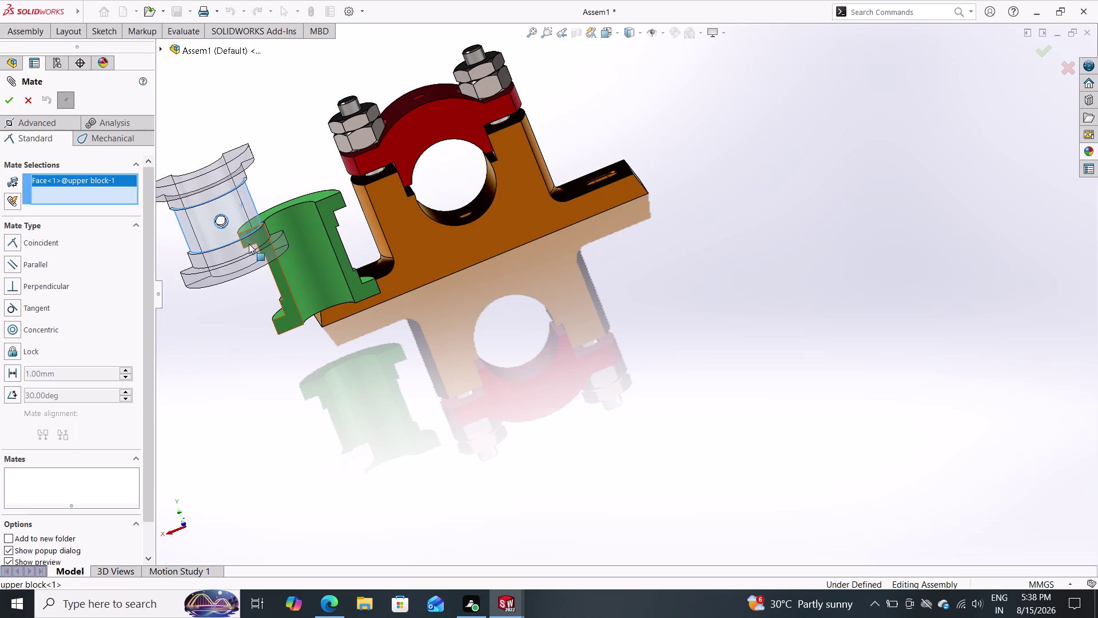
key(Escape)
key(Escape)
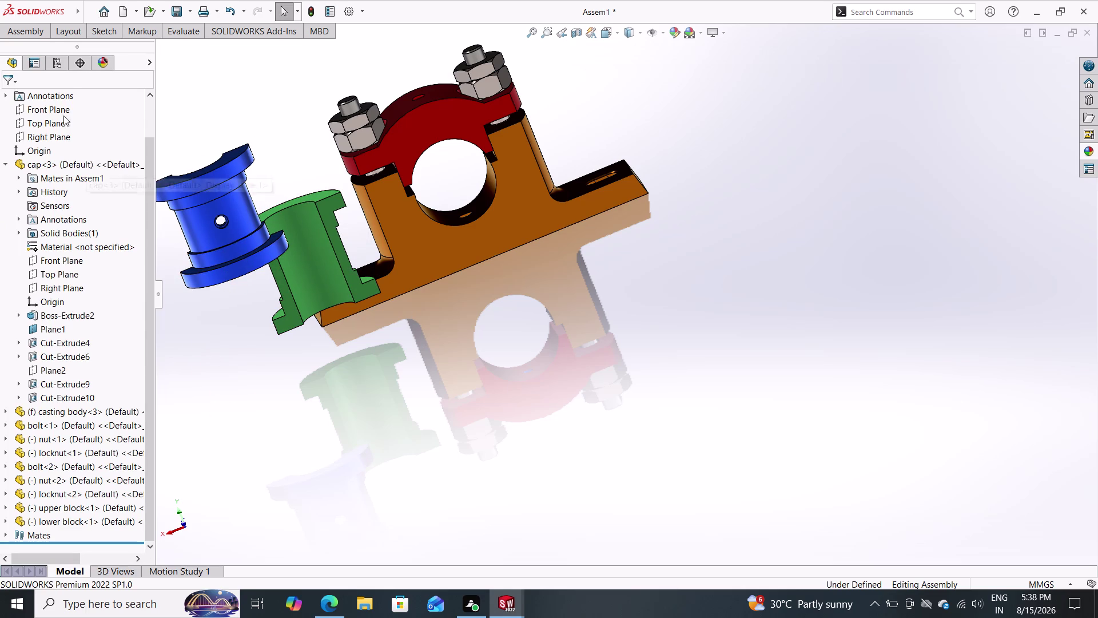
click(29, 31)
click(131, 56)
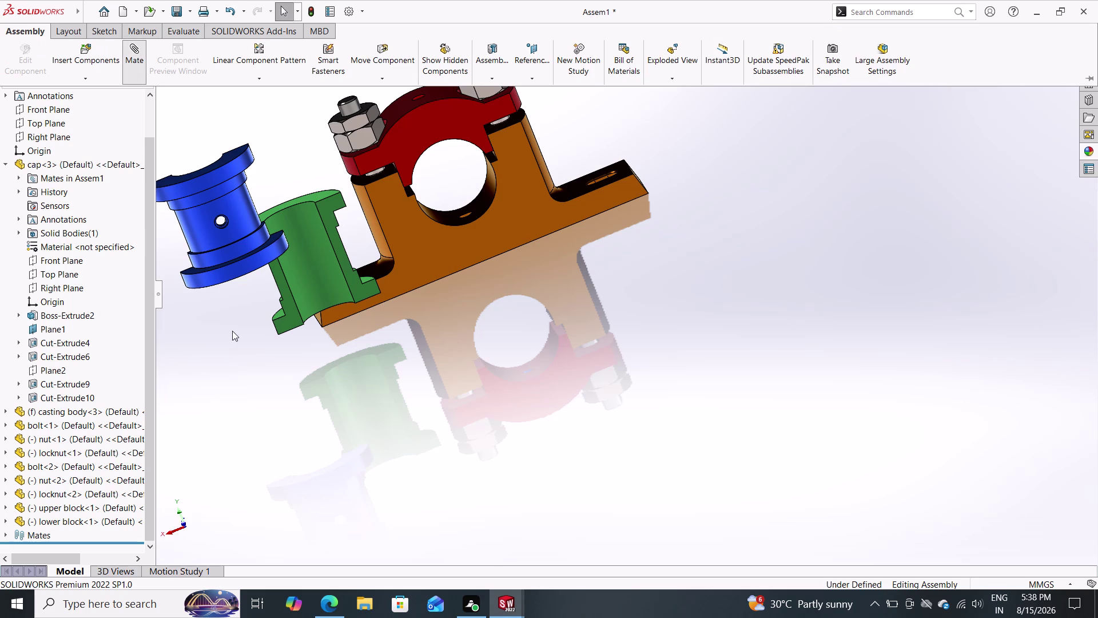
Mate the blue bush's outer face concentric with the cap bore, flipping alignment.
middle_drag(231, 330, 360, 350)
middle_drag(257, 365, 365, 372)
click(478, 229)
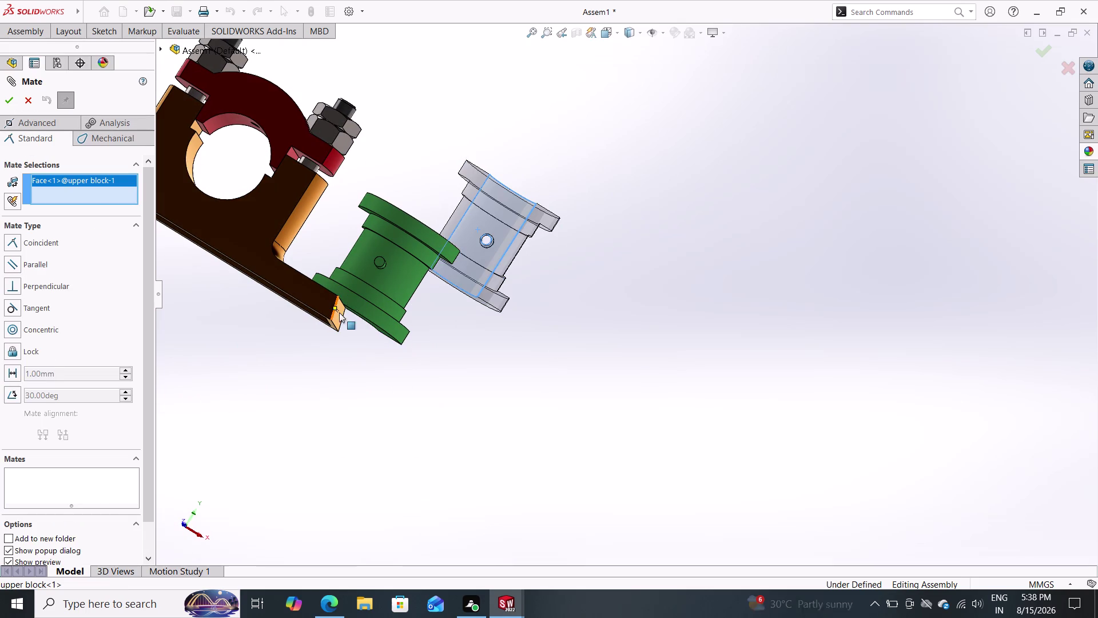
middle_drag(330, 349, 391, 324)
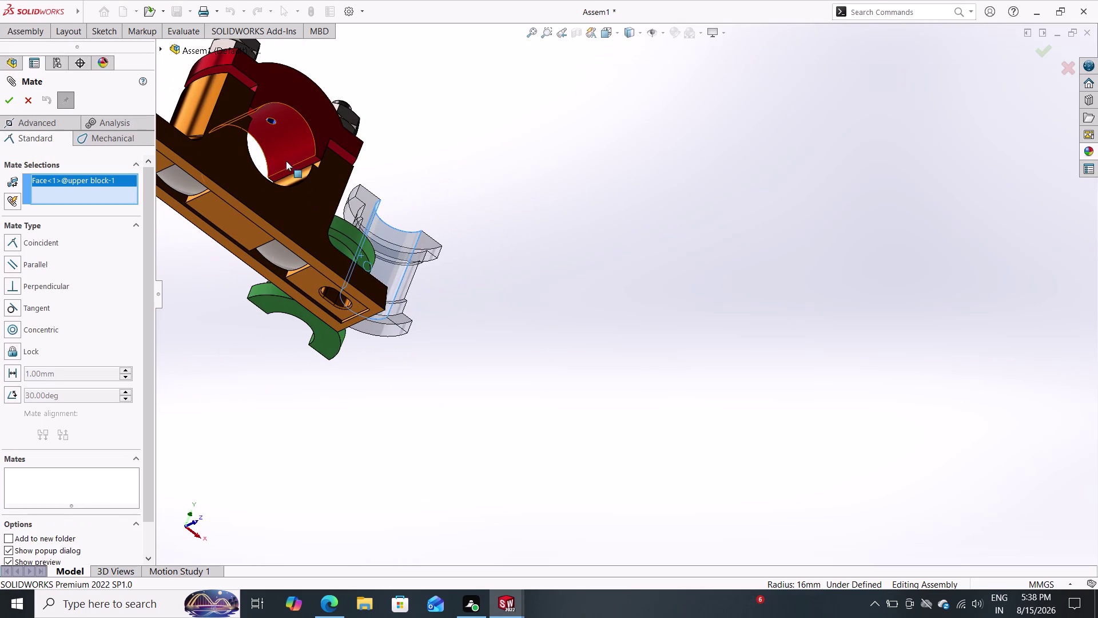
click(289, 149)
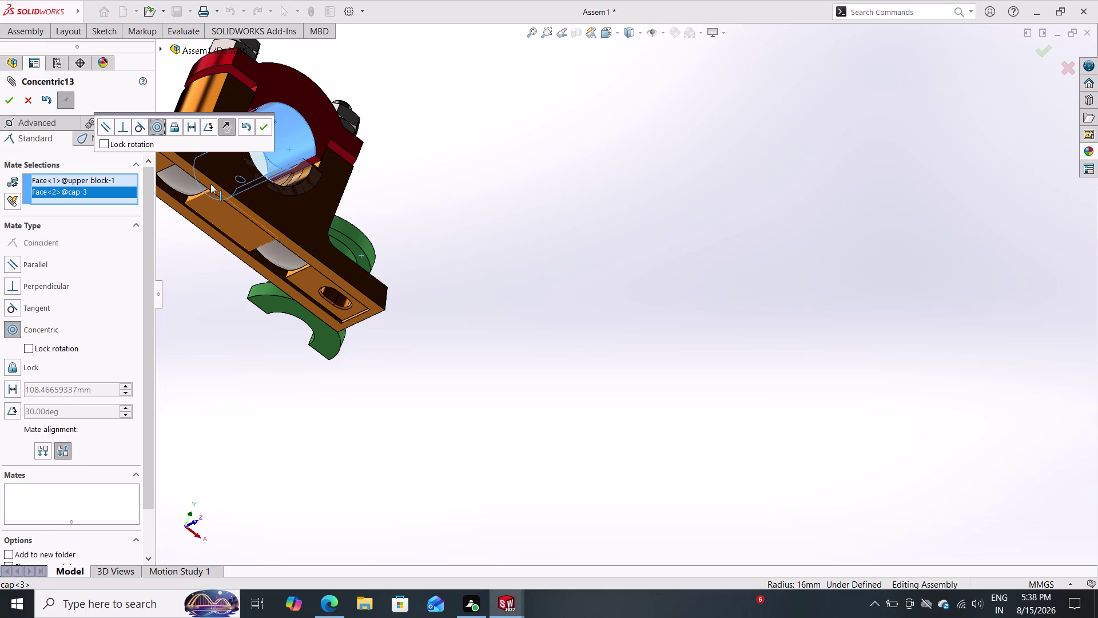
middle_drag(412, 234, 374, 300)
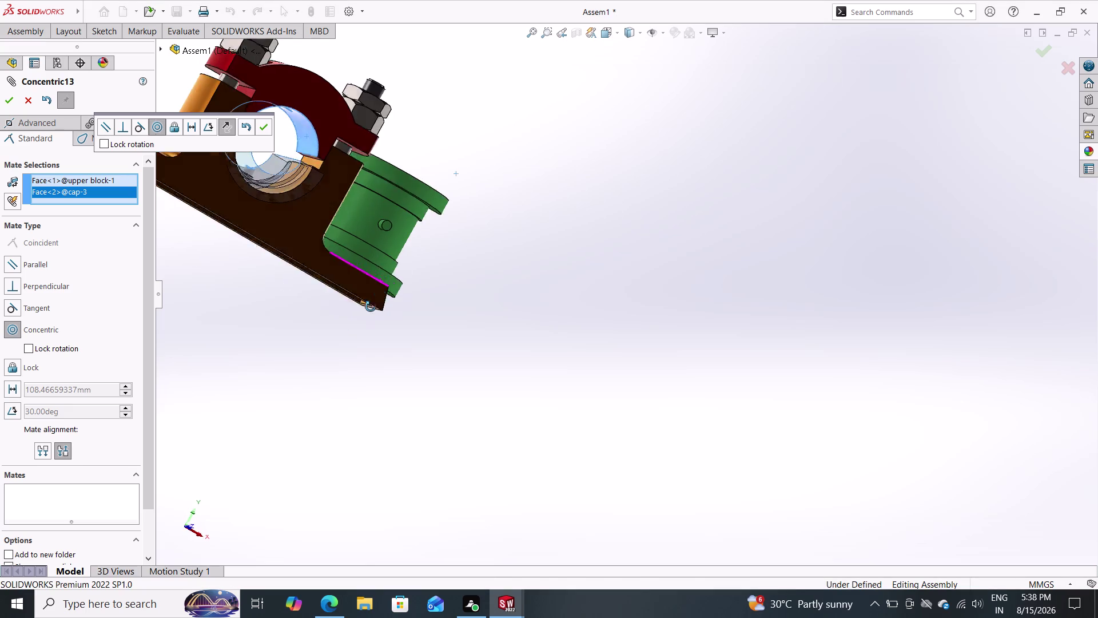
middle_drag(374, 301, 370, 308)
double_click(224, 125)
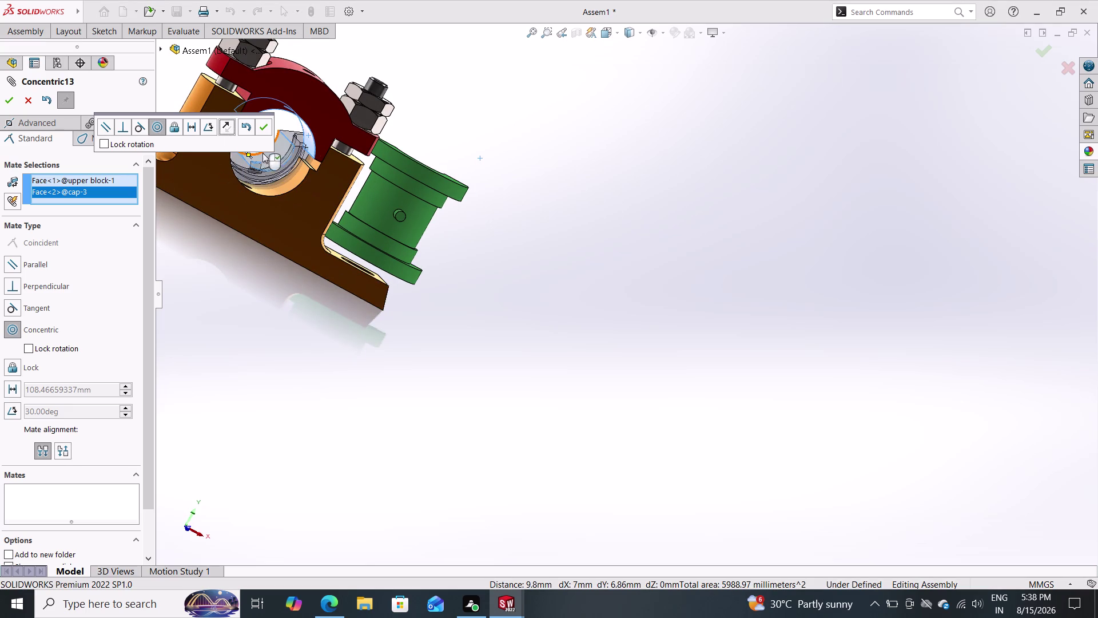
click(264, 130)
middle_drag(534, 163, 538, 166)
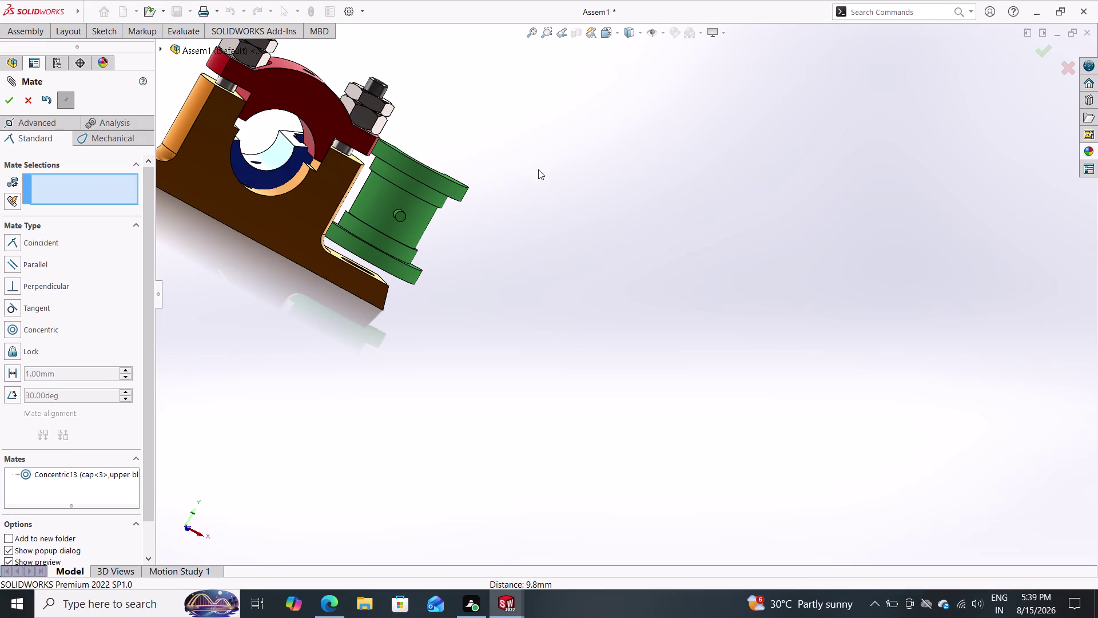
middle_drag(538, 166, 311, 282)
Select a blue bush face and the cap bore edge for a coincident preview.
double_click(325, 153)
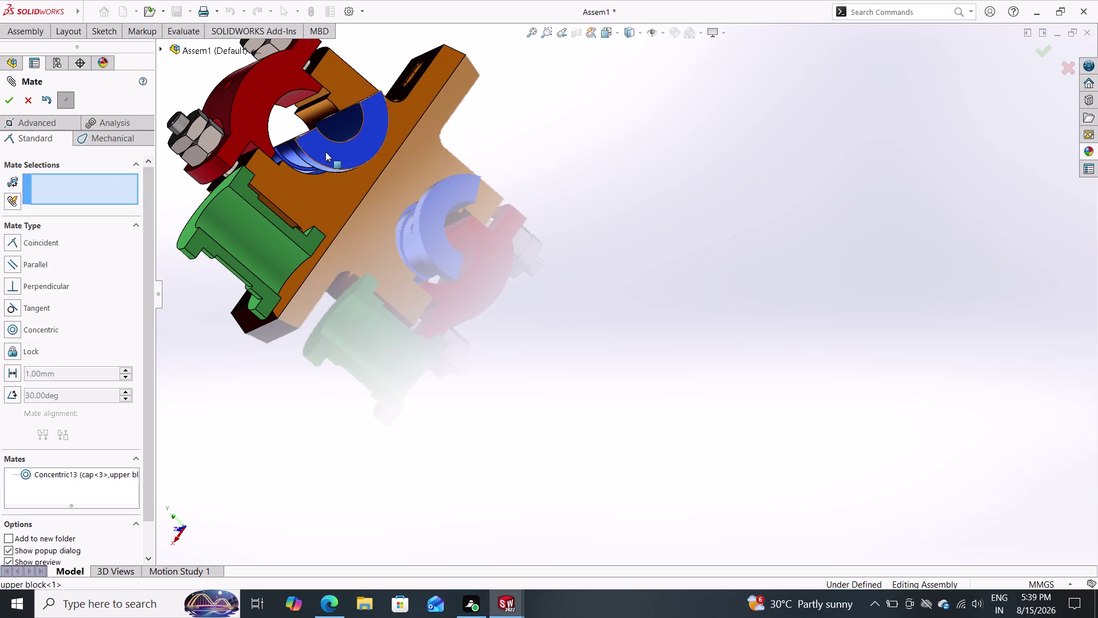
drag(327, 150, 325, 143)
click(321, 128)
drag(318, 119, 315, 92)
double_click(315, 93)
click(372, 127)
drag(372, 127, 372, 120)
click(373, 120)
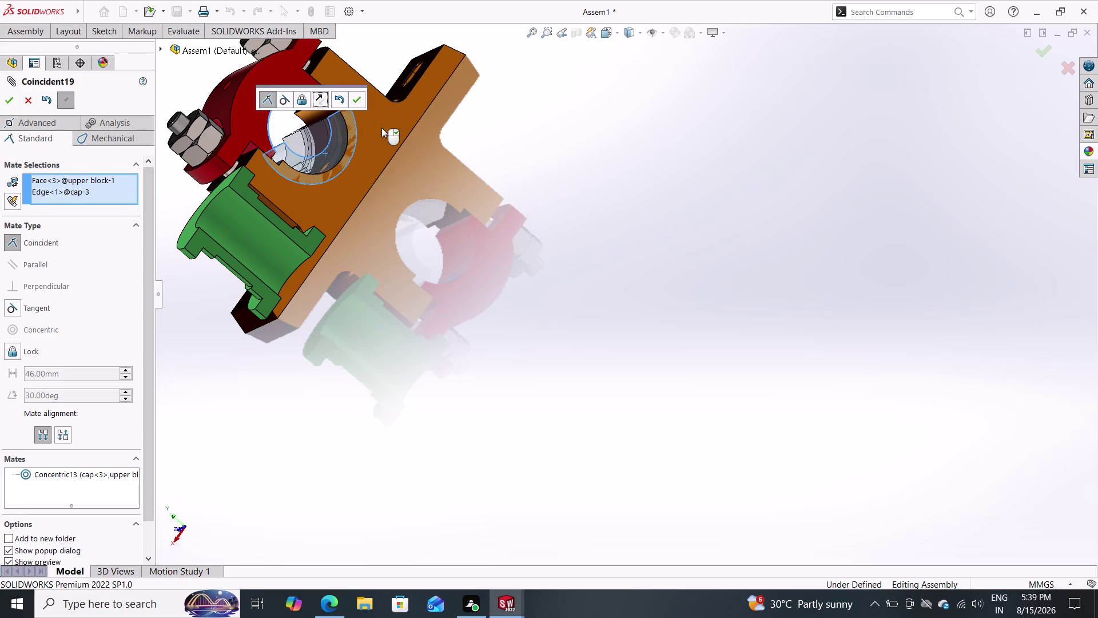
middle_drag(416, 243, 403, 364)
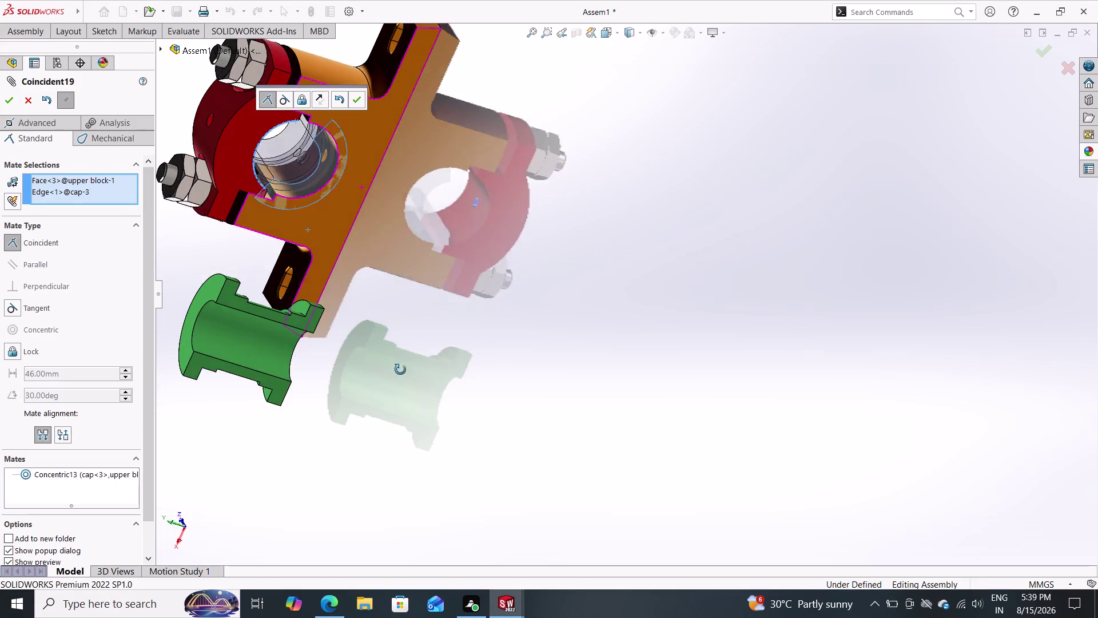
middle_drag(403, 365, 429, 352)
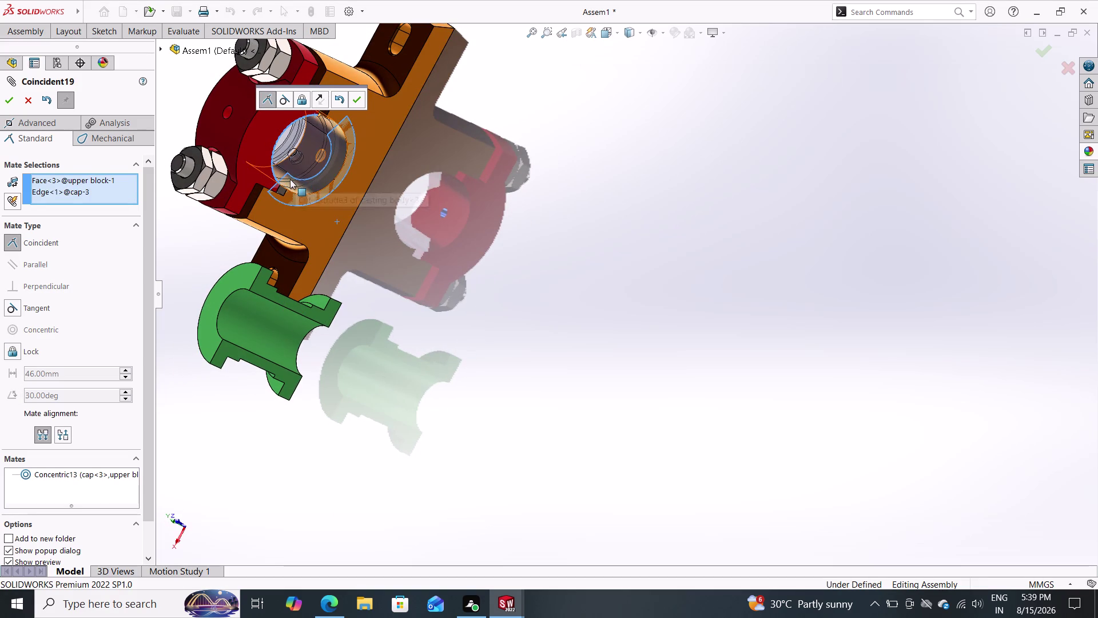
click(291, 183)
drag(291, 184, 265, 140)
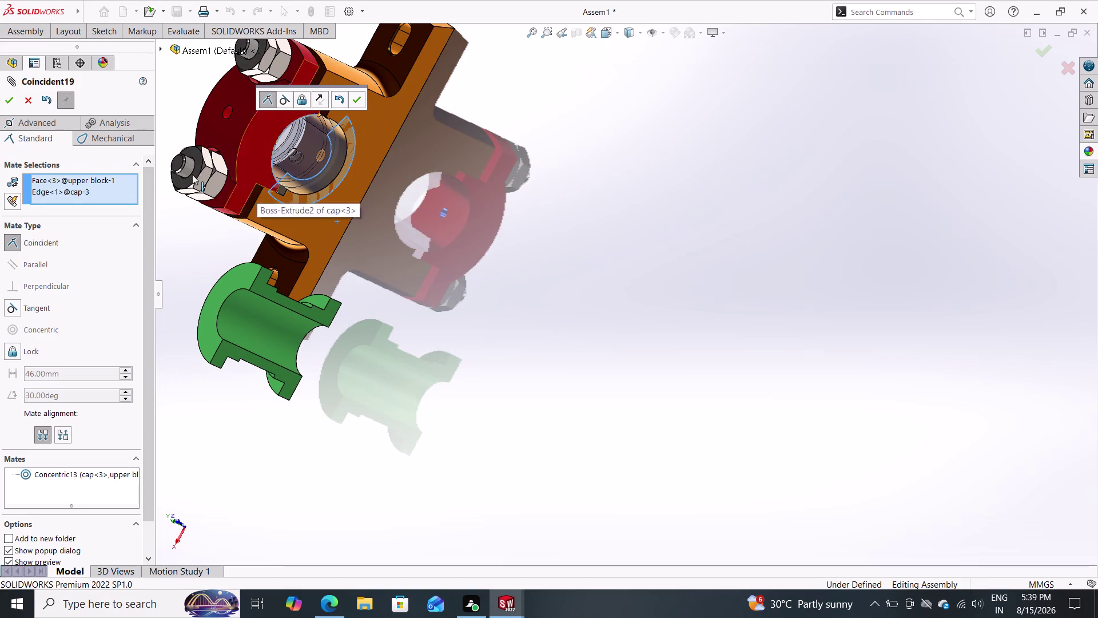
Show advanced mate types and remove the picked face and edge from Mate Selections.
click(39, 117)
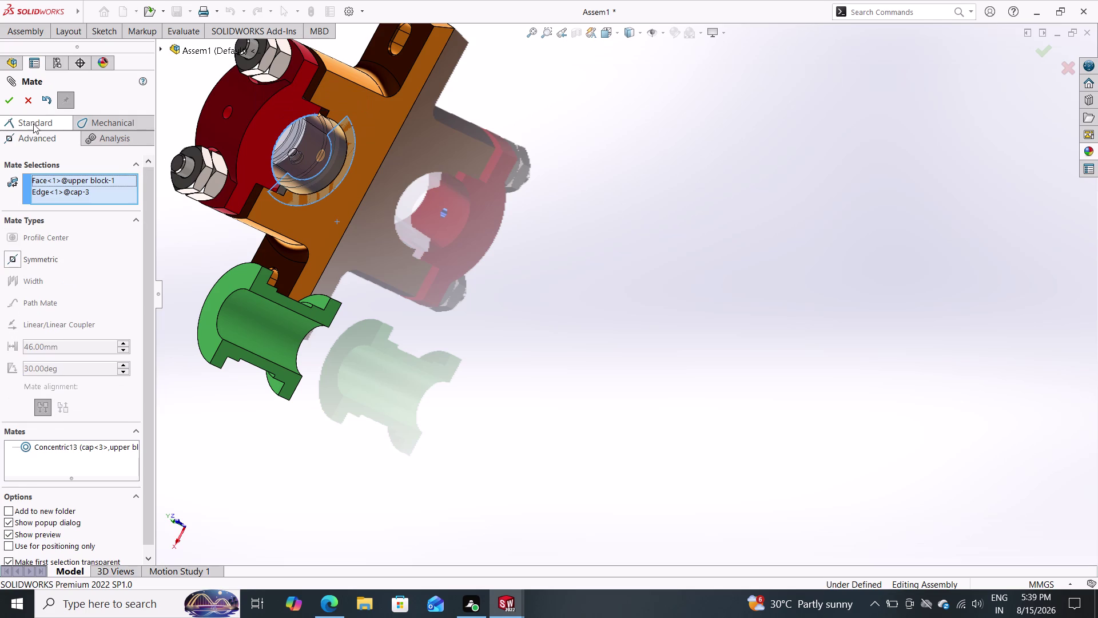
double_click(35, 141)
click(37, 140)
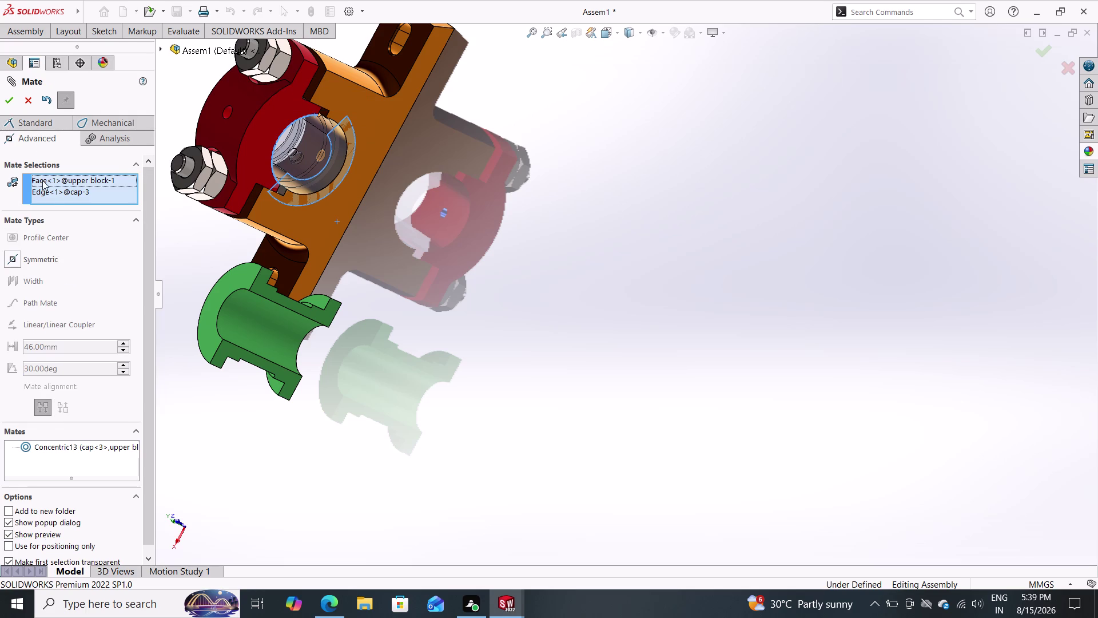
right_click(53, 179)
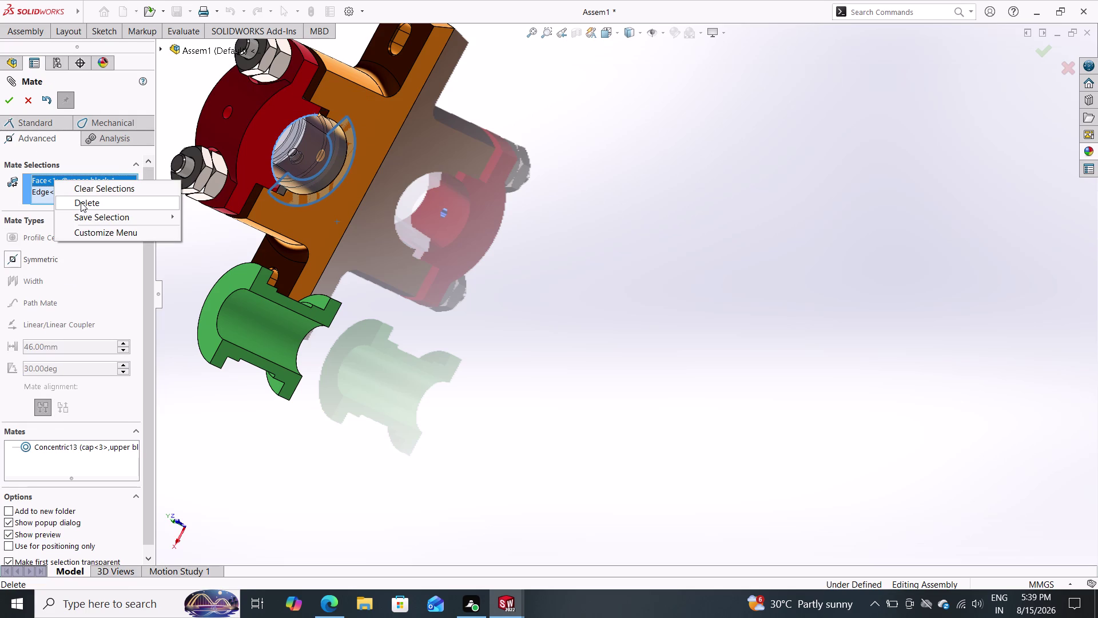
click(91, 193)
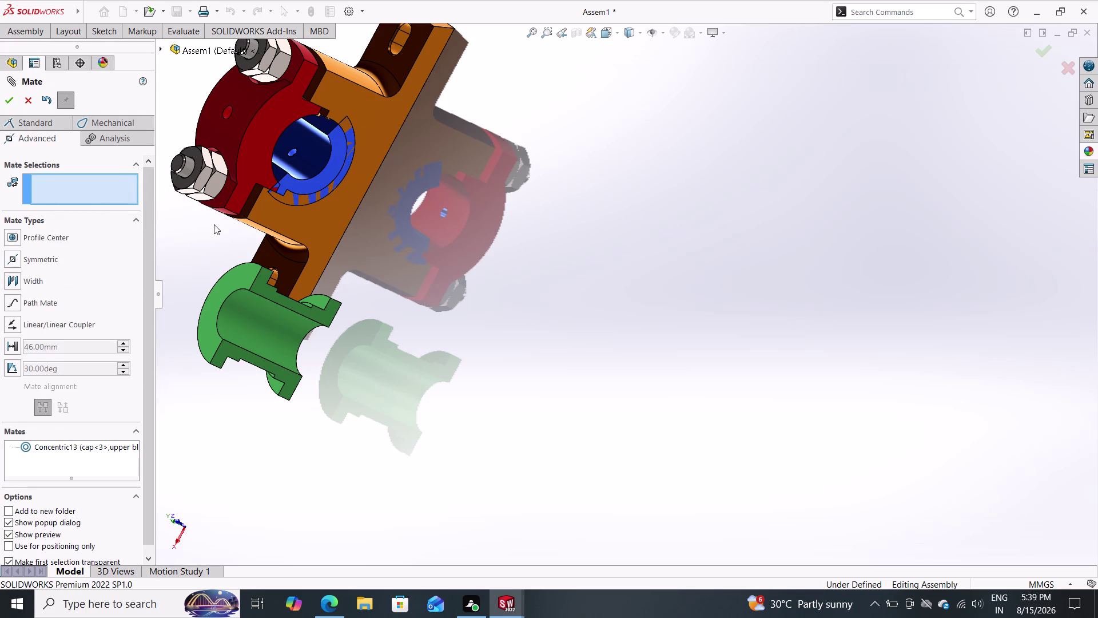
click(34, 141)
click(98, 121)
click(57, 124)
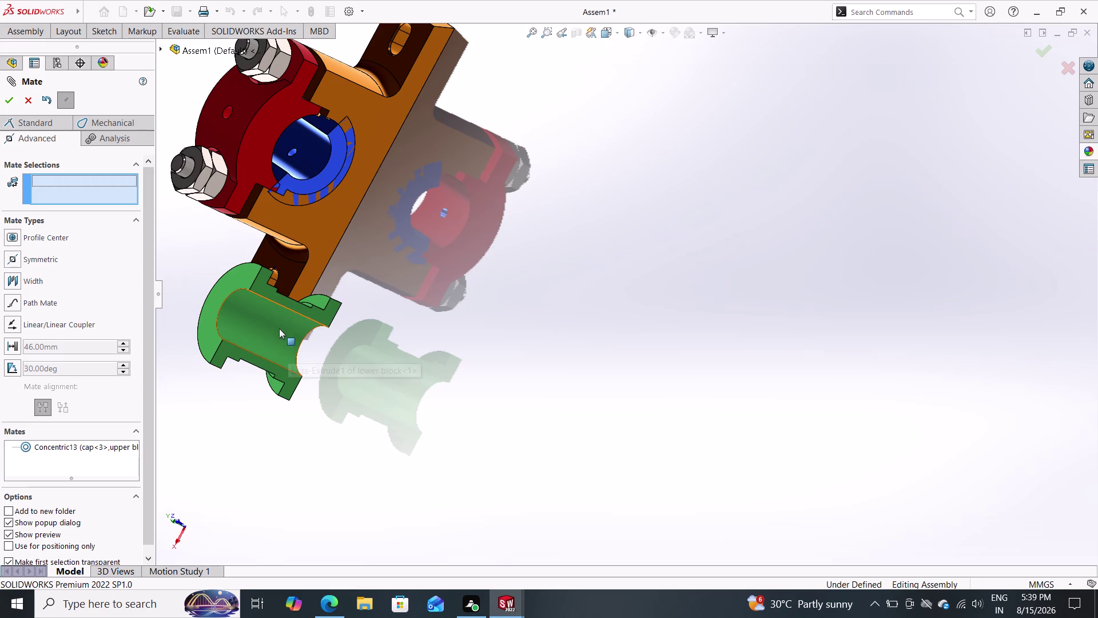
Select a casting body face and an upper block face, then cancel the pending mate with Esc.
middle_drag(303, 360, 559, 363)
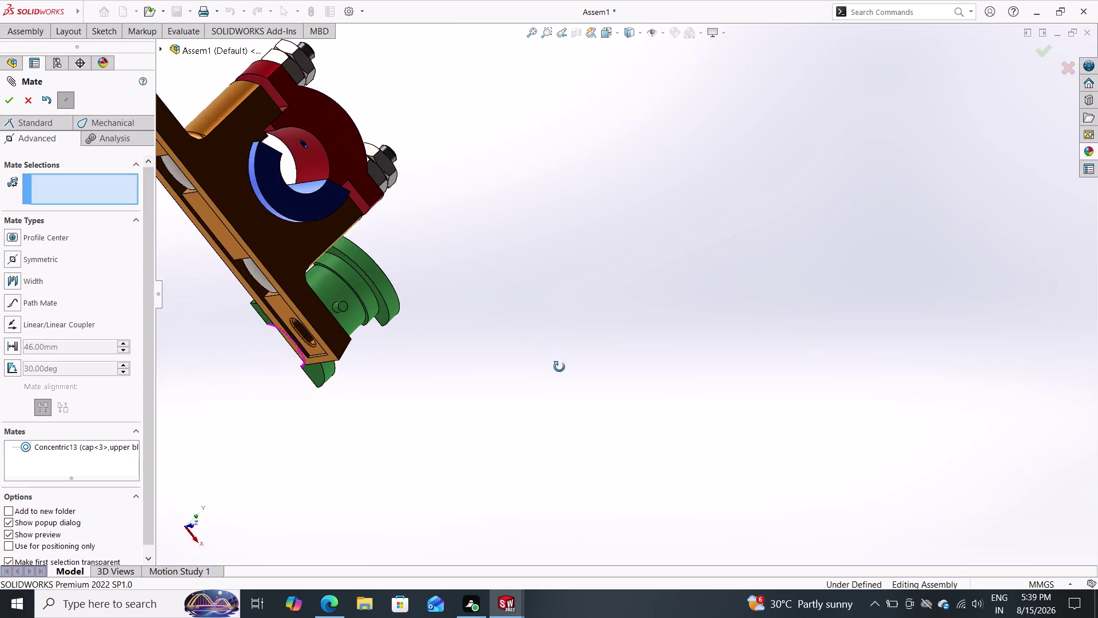
middle_drag(559, 363, 516, 390)
middle_drag(385, 407, 407, 389)
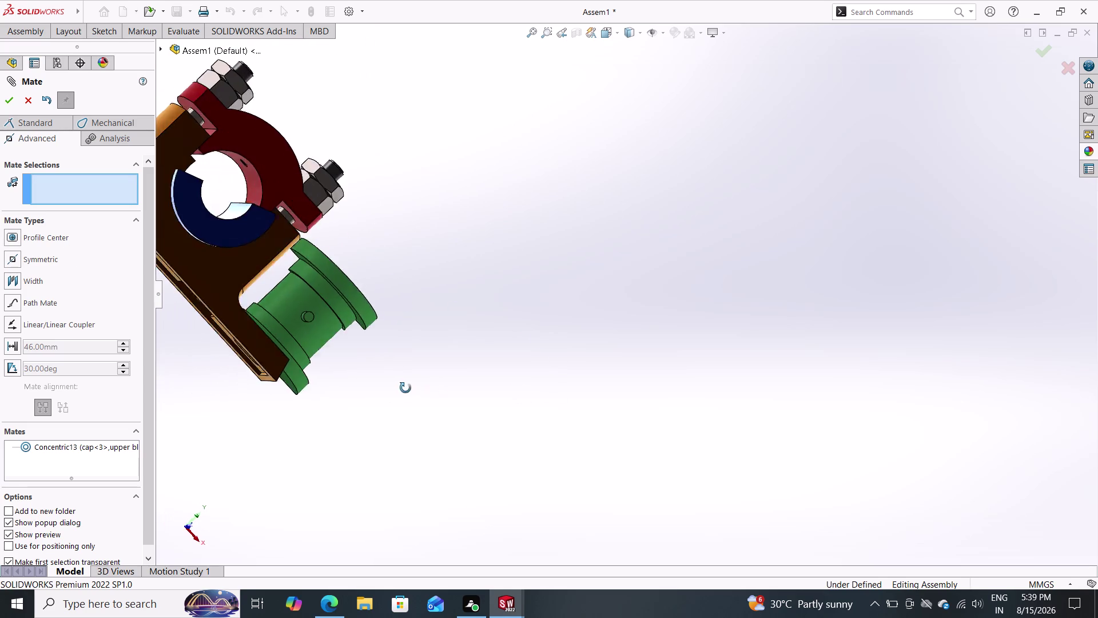
middle_drag(407, 389, 376, 381)
scroll(down, 3)
scroll(up, 3)
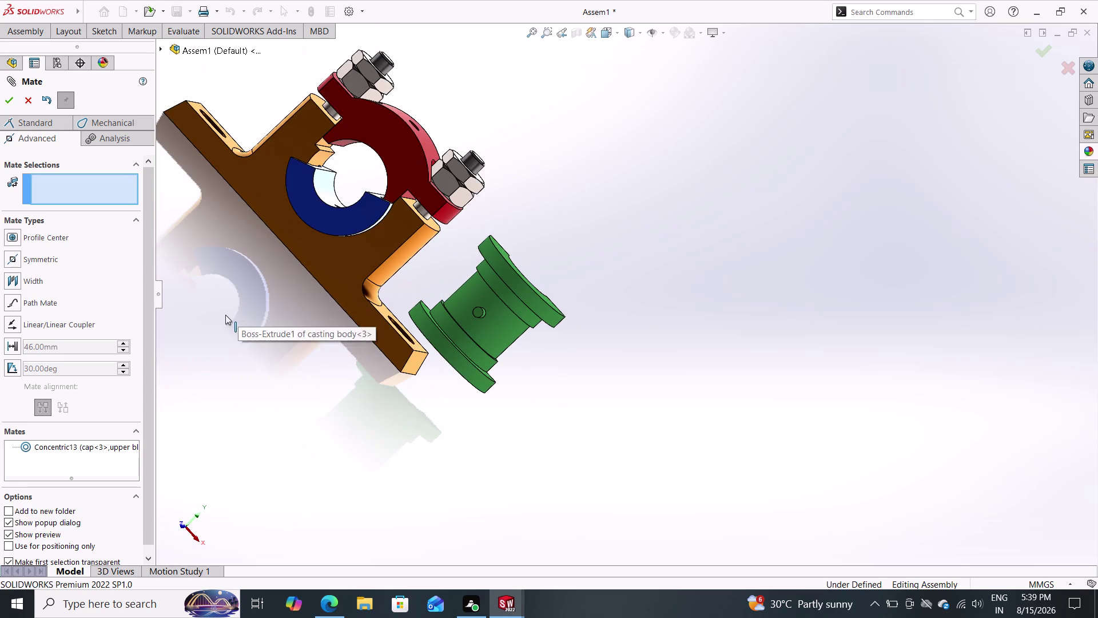
middle_click(226, 316)
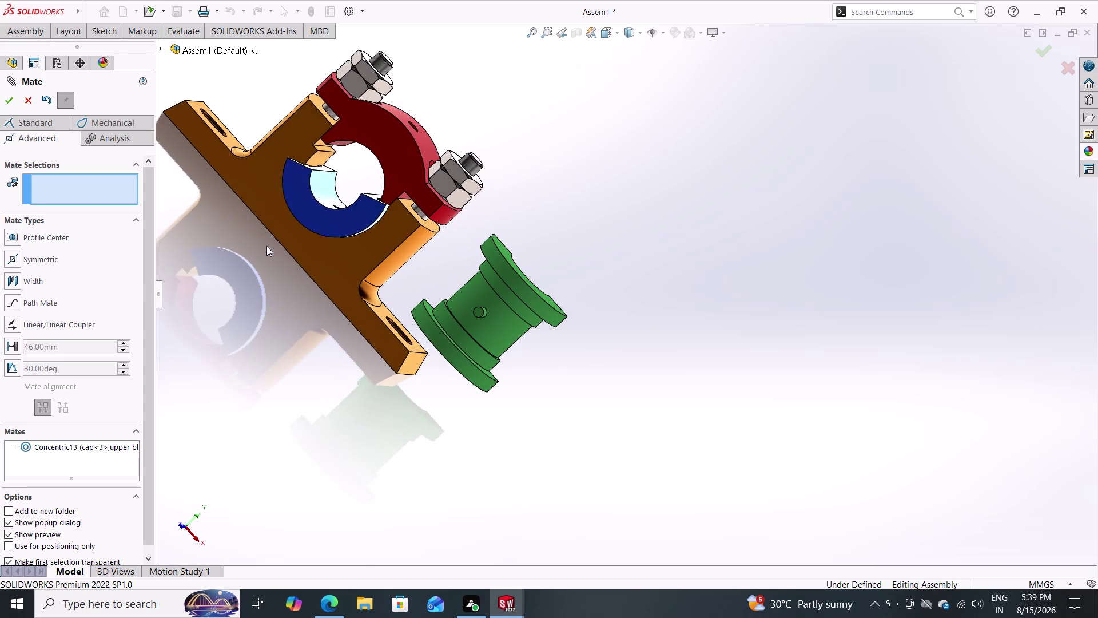
drag(291, 177, 301, 187)
drag(304, 198, 318, 246)
drag(321, 248, 340, 254)
drag(346, 254, 393, 242)
click(393, 242)
drag(292, 192, 345, 237)
click(345, 237)
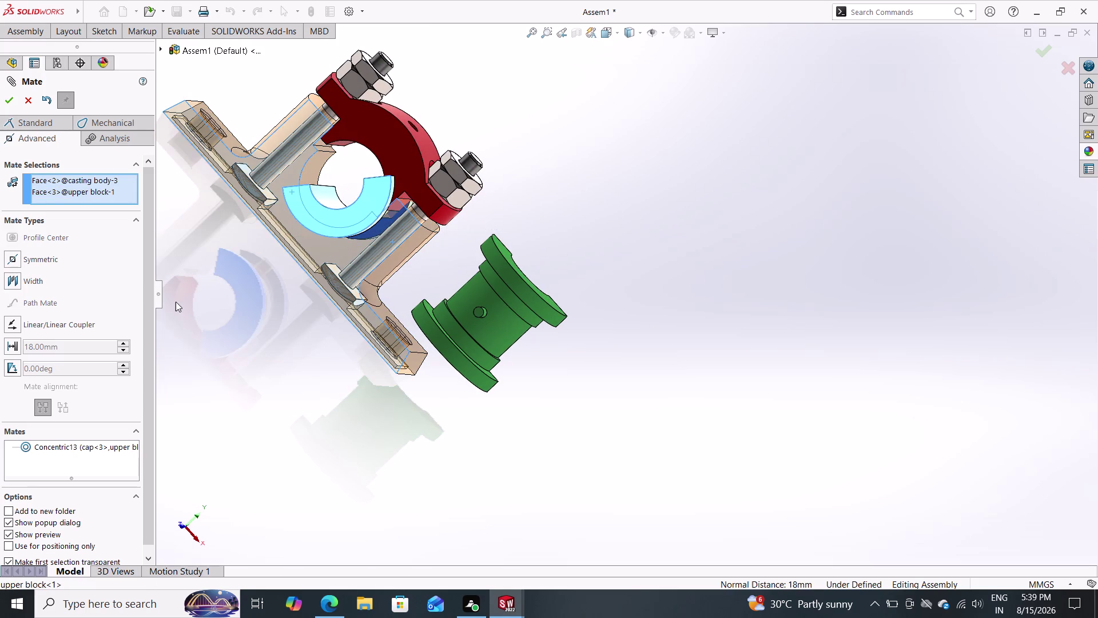
key(Escape)
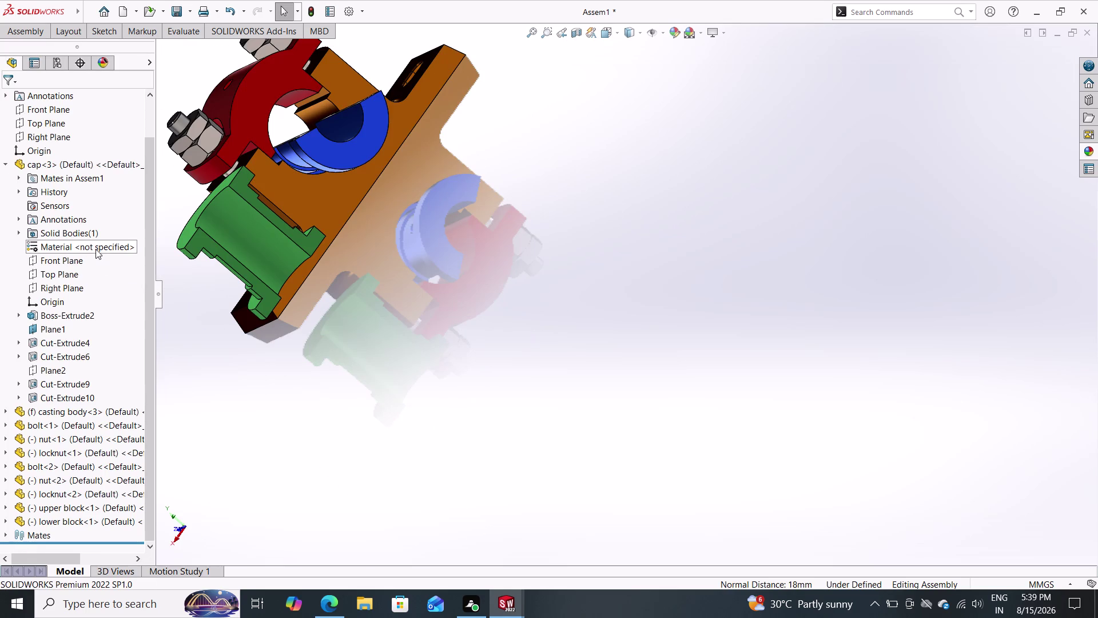
Undo the last two changes and start a new mate.
key(ctrl+z)
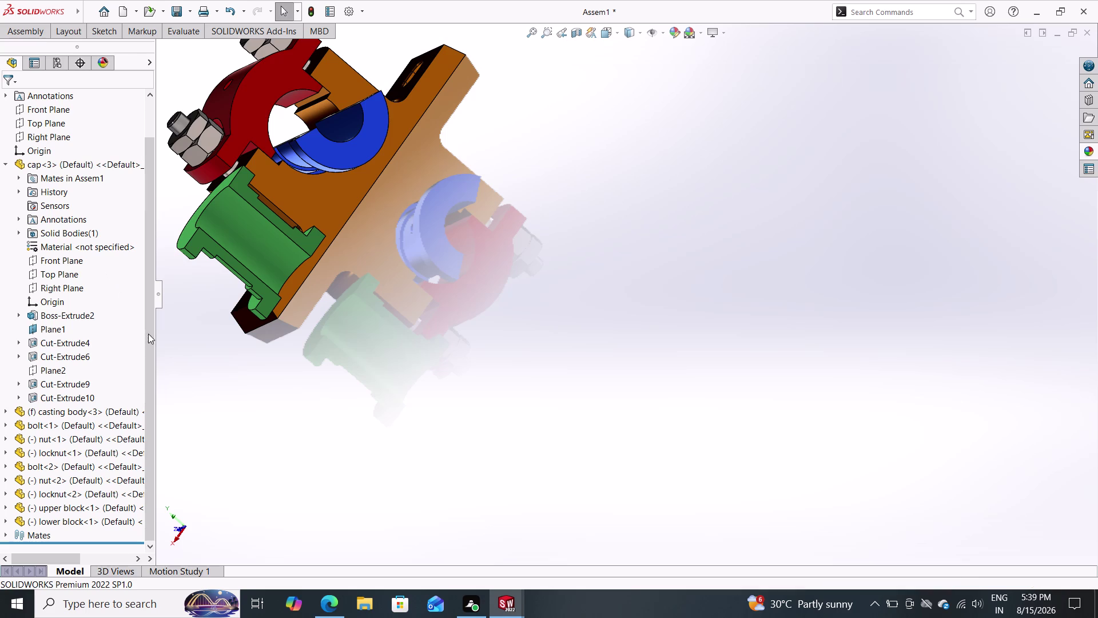
key(ctrl+z)
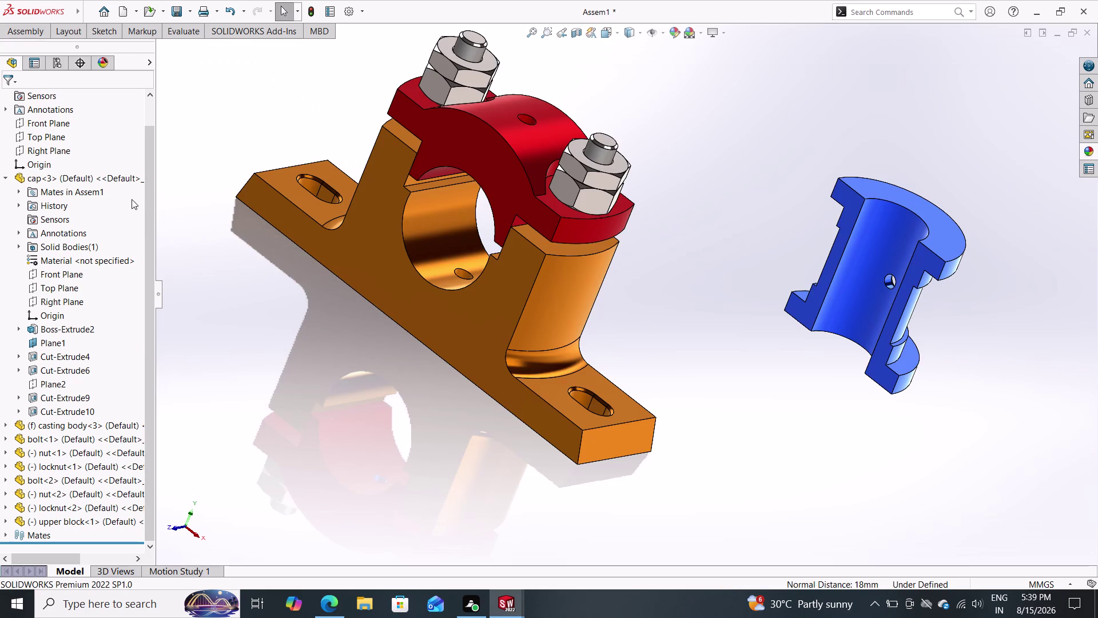
click(19, 31)
click(131, 65)
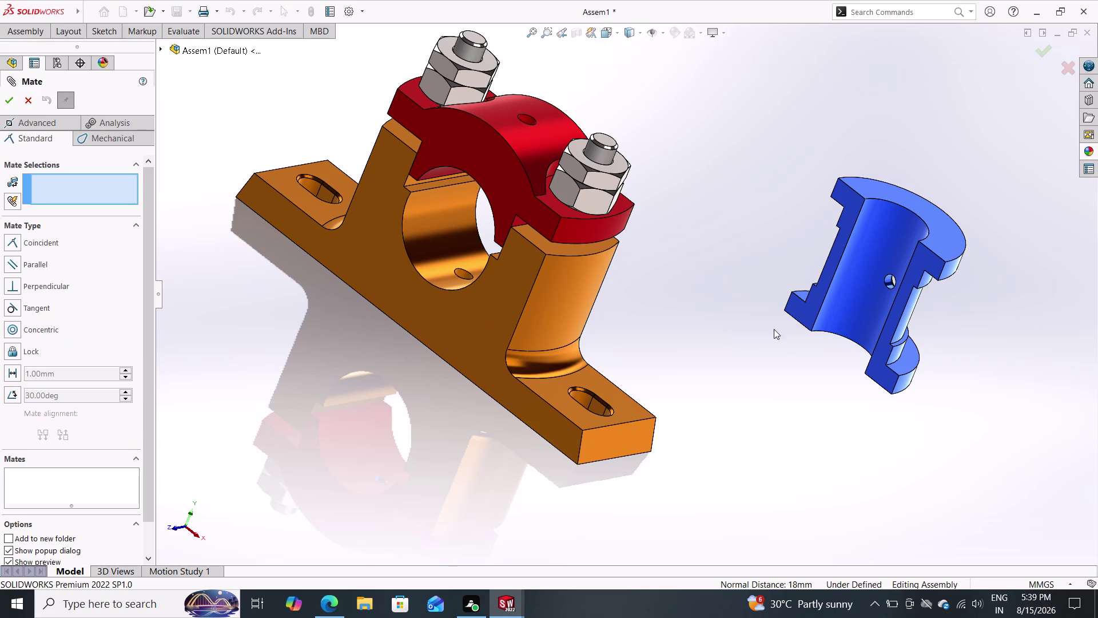
Mate the bush's cylindrical face concentric with the block bore, adding Concentric14.
click(862, 251)
middle_drag(703, 370, 792, 240)
double_click(537, 176)
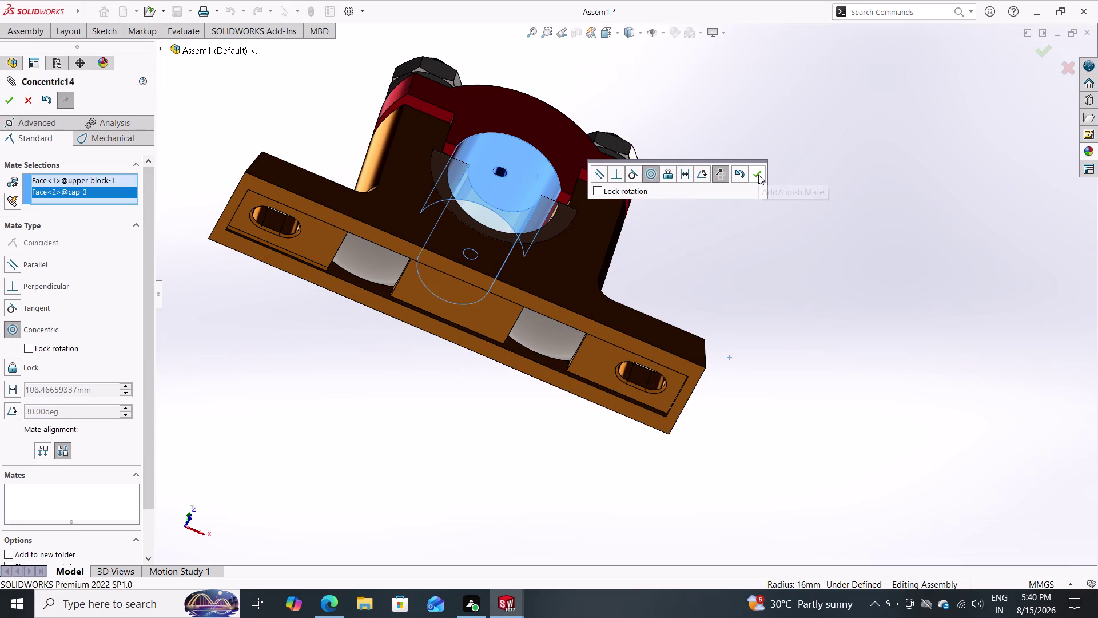
middle_drag(863, 208, 803, 316)
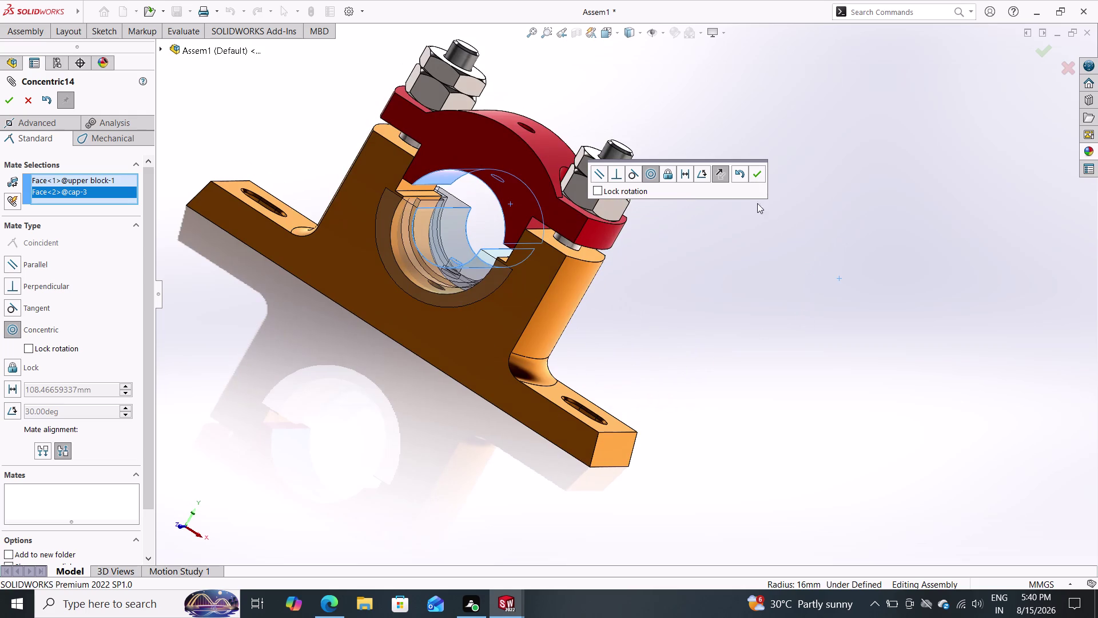
click(720, 175)
click(758, 173)
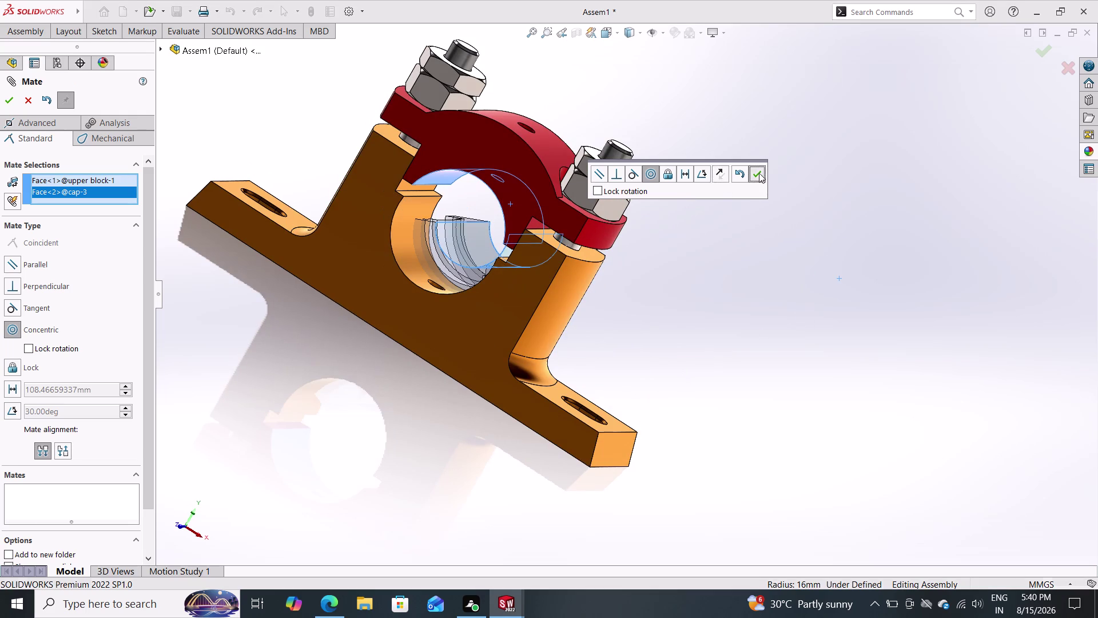
middle_drag(752, 233, 592, 263)
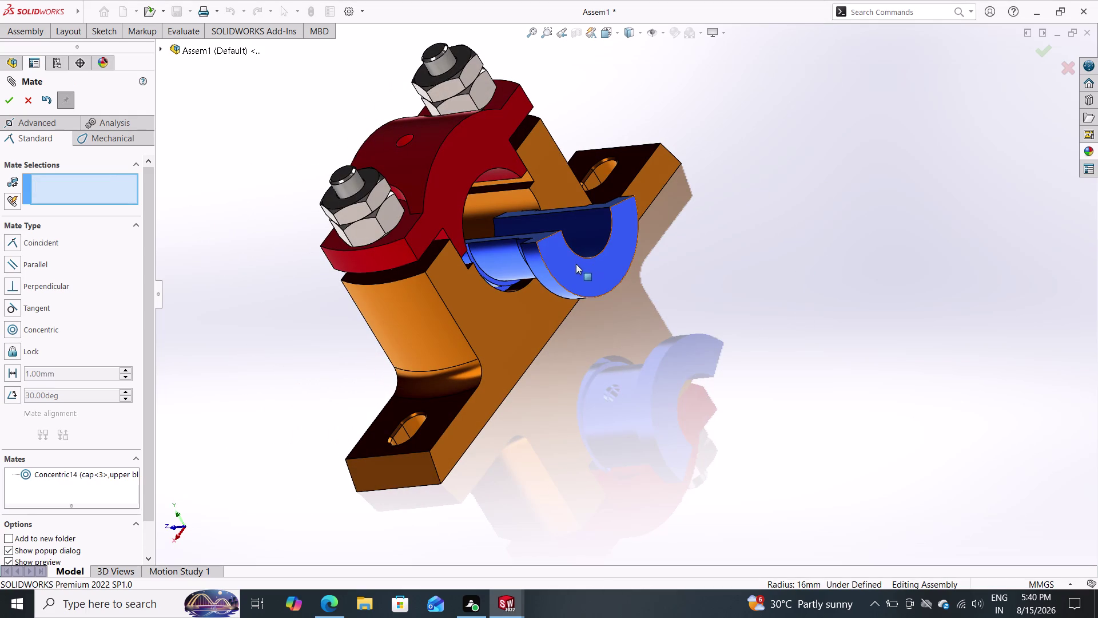
Pick bush and casting faces for a trial parallel mate, then clear the selections twice.
click(554, 250)
drag(552, 244, 546, 231)
drag(546, 227, 538, 184)
click(538, 184)
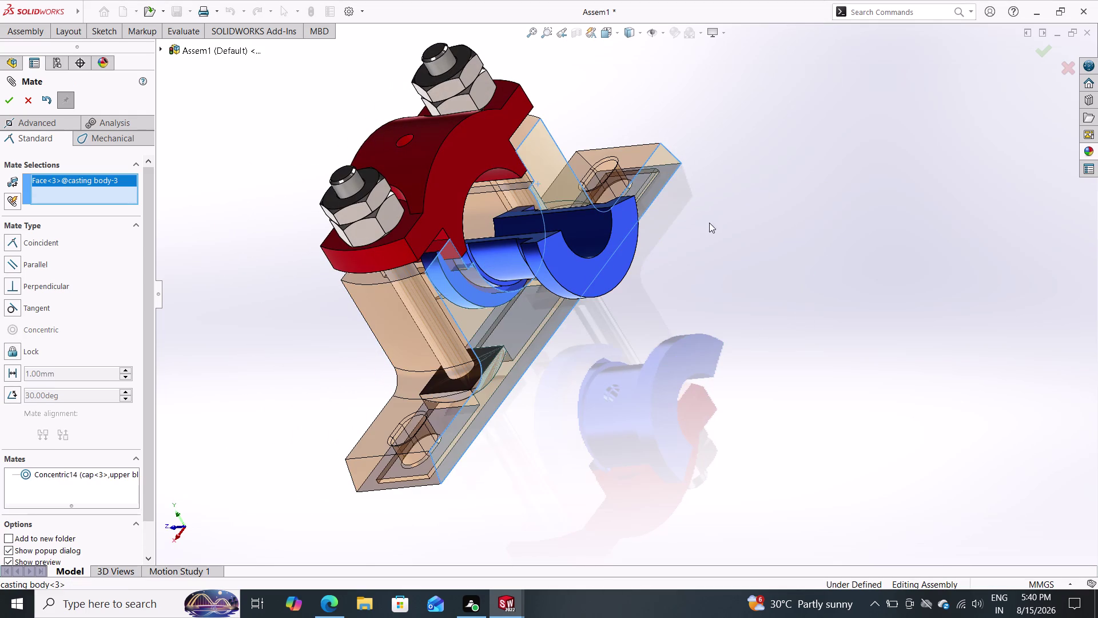
right_click(80, 177)
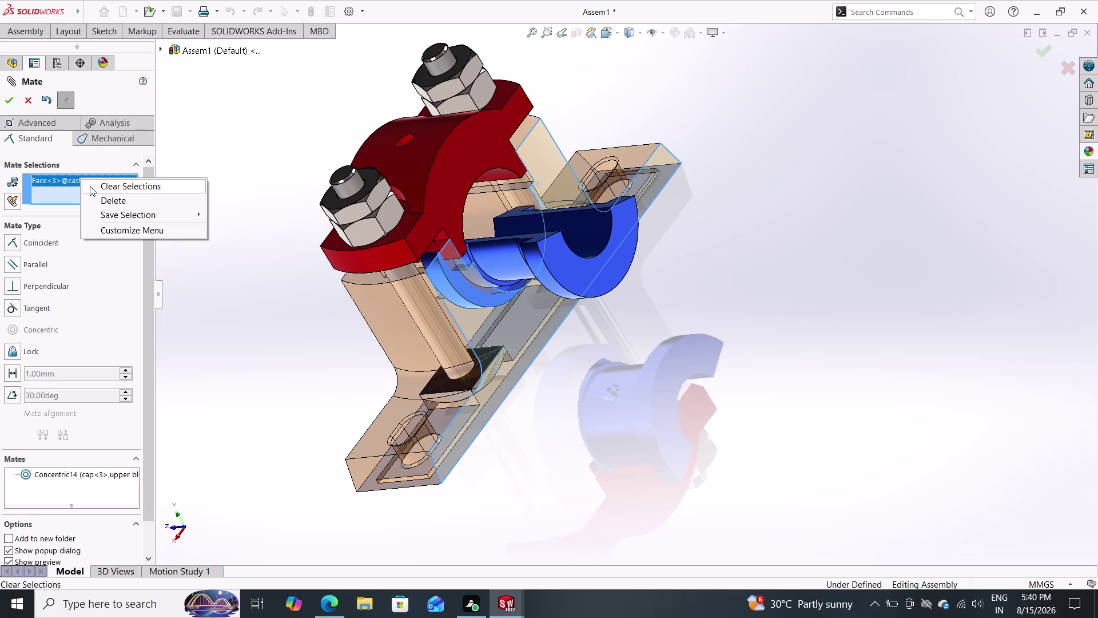
click(113, 191)
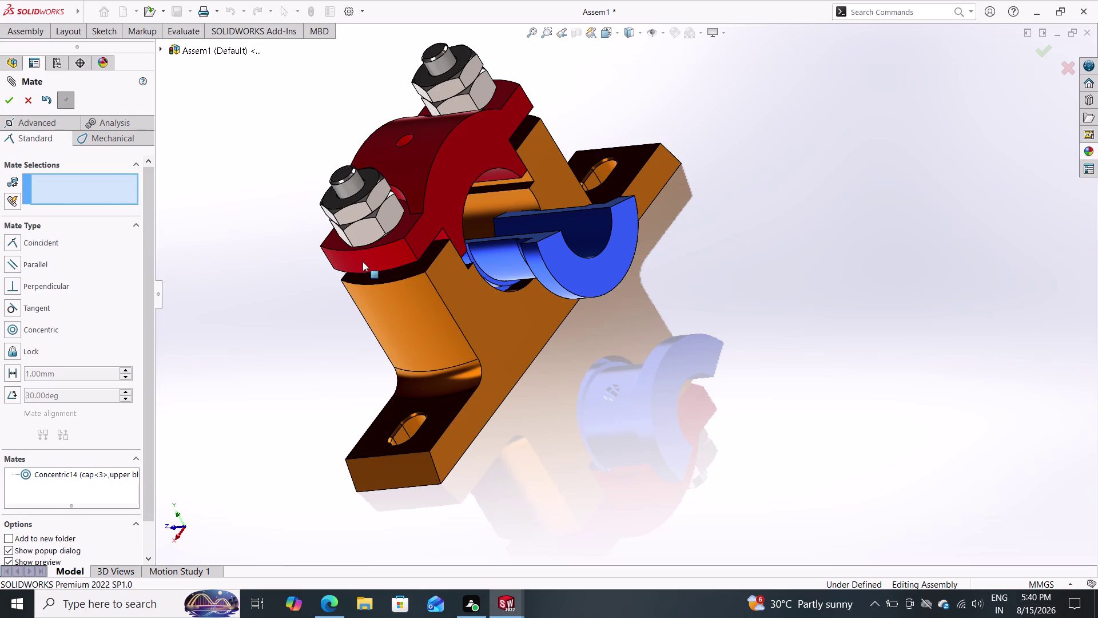
click(535, 265)
drag(537, 263, 522, 196)
double_click(522, 195)
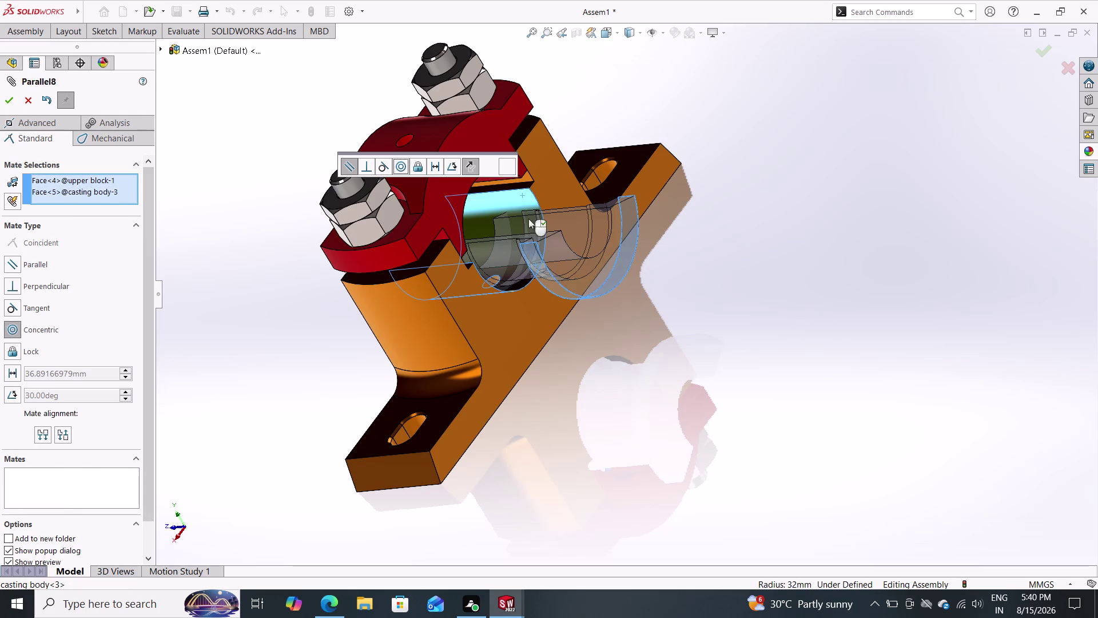
right_click(62, 180)
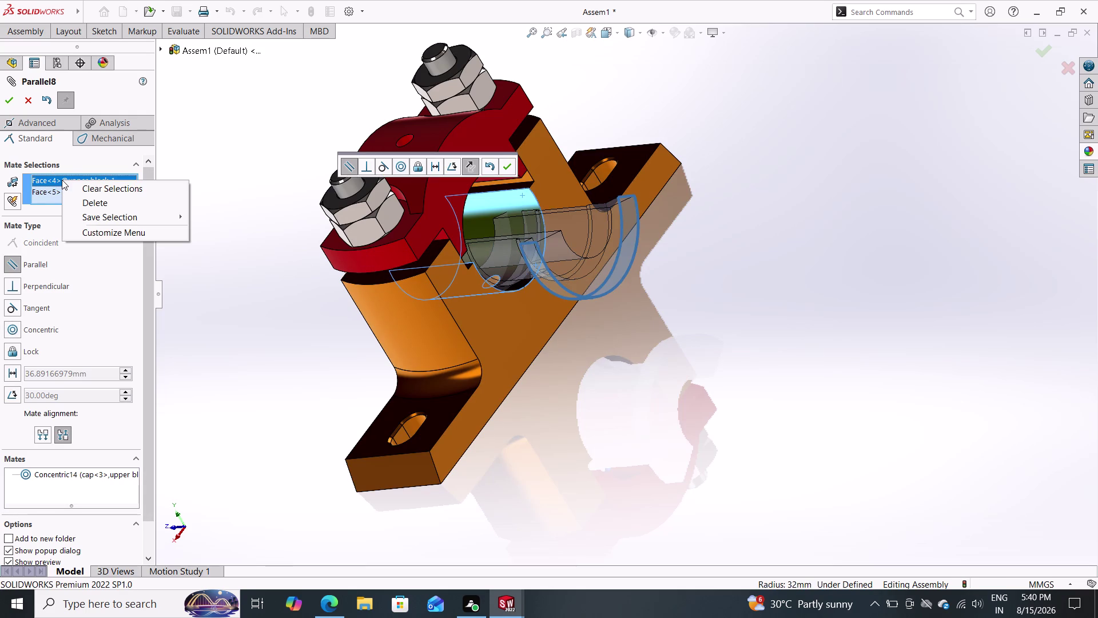
click(92, 191)
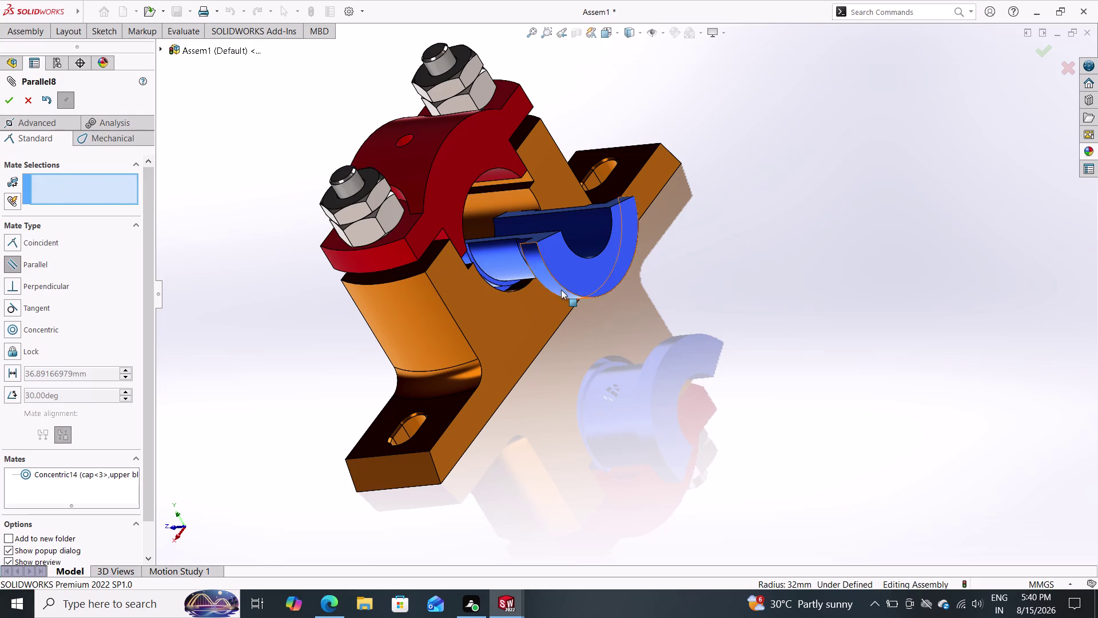
Spin the blue bush about its axis to a new orientation and show advanced mate types.
drag(527, 262, 527, 132)
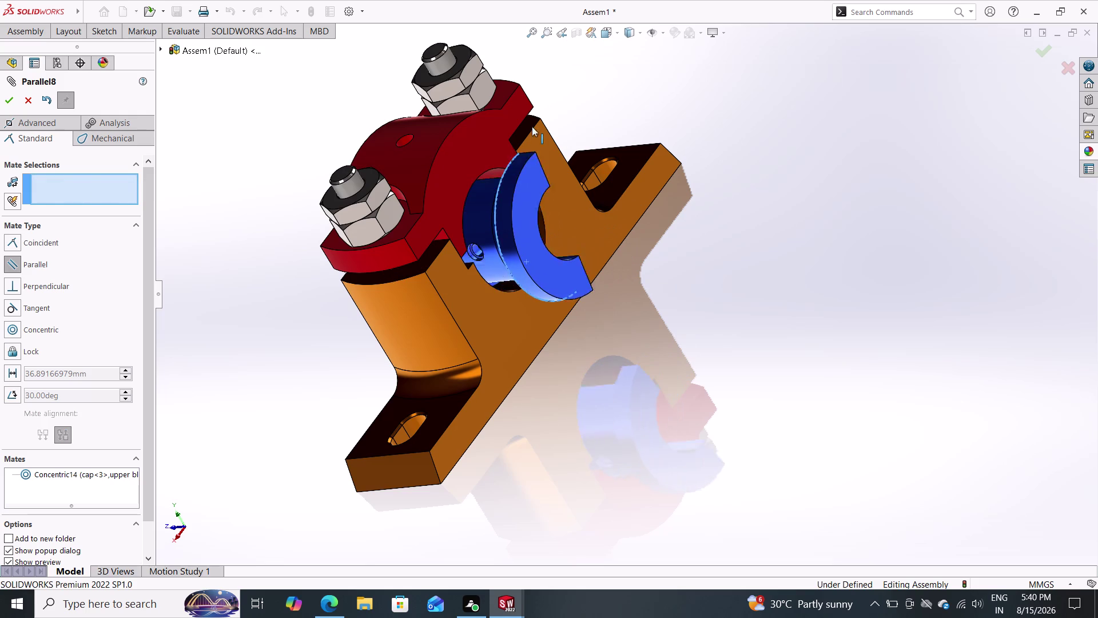
drag(528, 132, 578, 275)
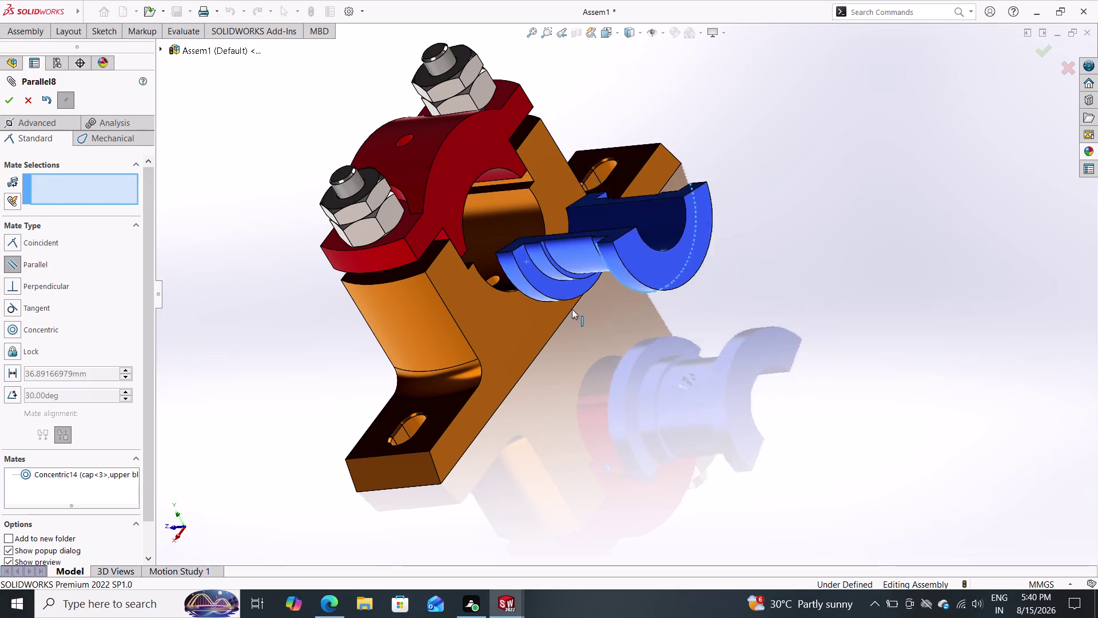
drag(578, 275, 689, 29)
click(688, 30)
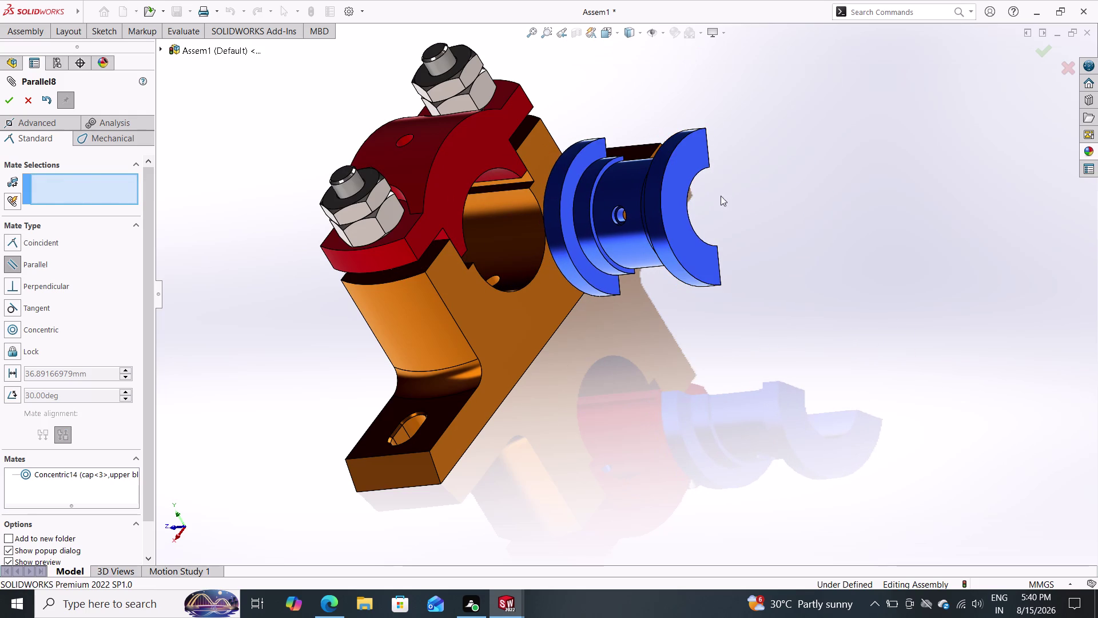
drag(694, 265, 605, 182)
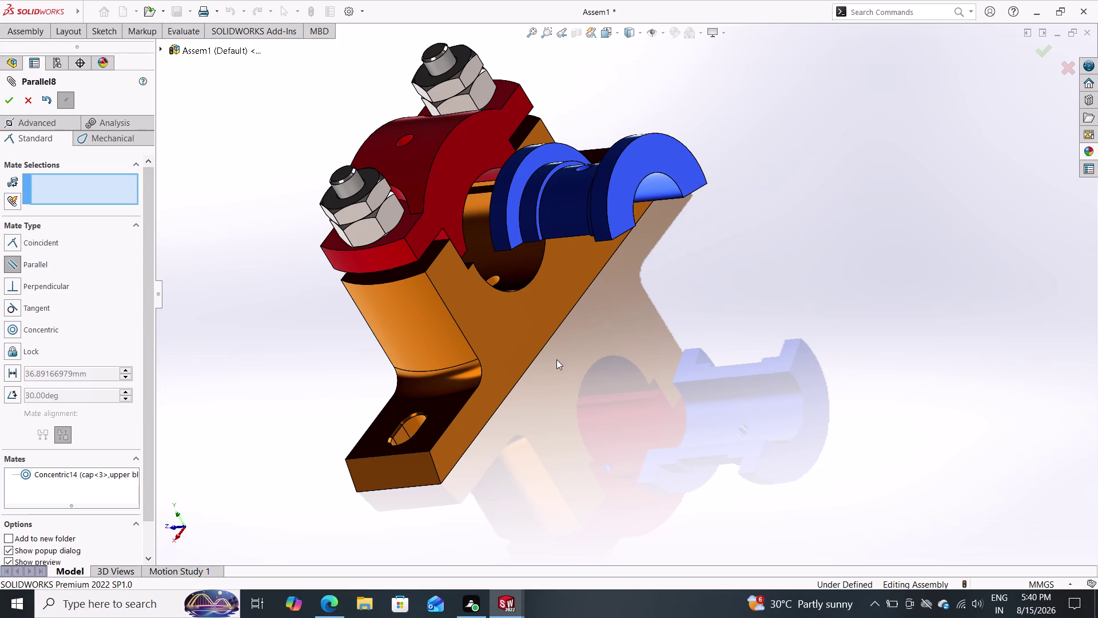
double_click(40, 122)
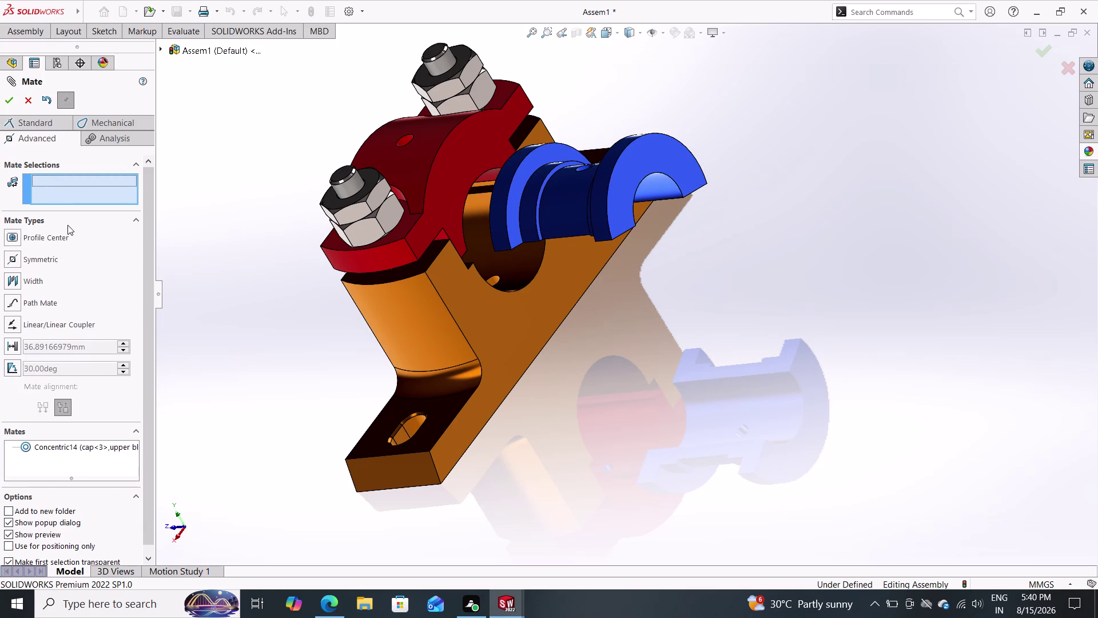